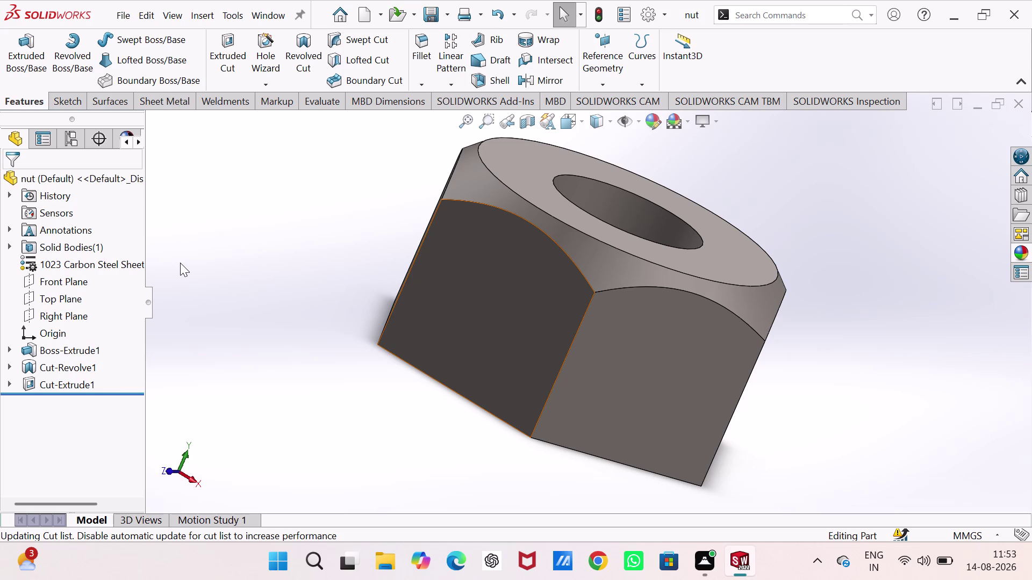
Save the finished hex nut and create a new blank part from the Part template.
key(ctrl+s)
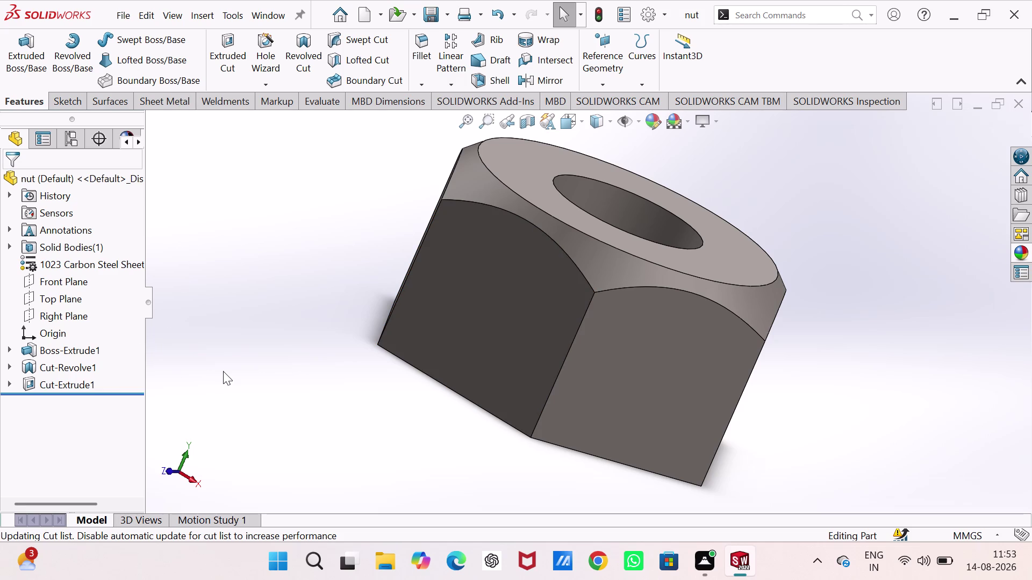
key(ctrl+n)
key(Return)
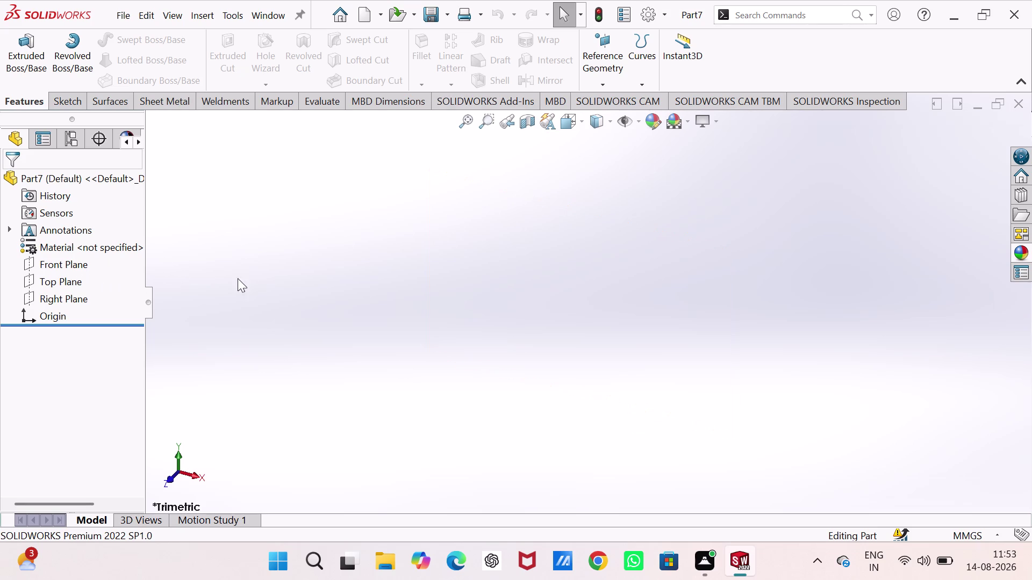
On the Front Plane, sketch two concentric circles centred on the origin.
click(61, 268)
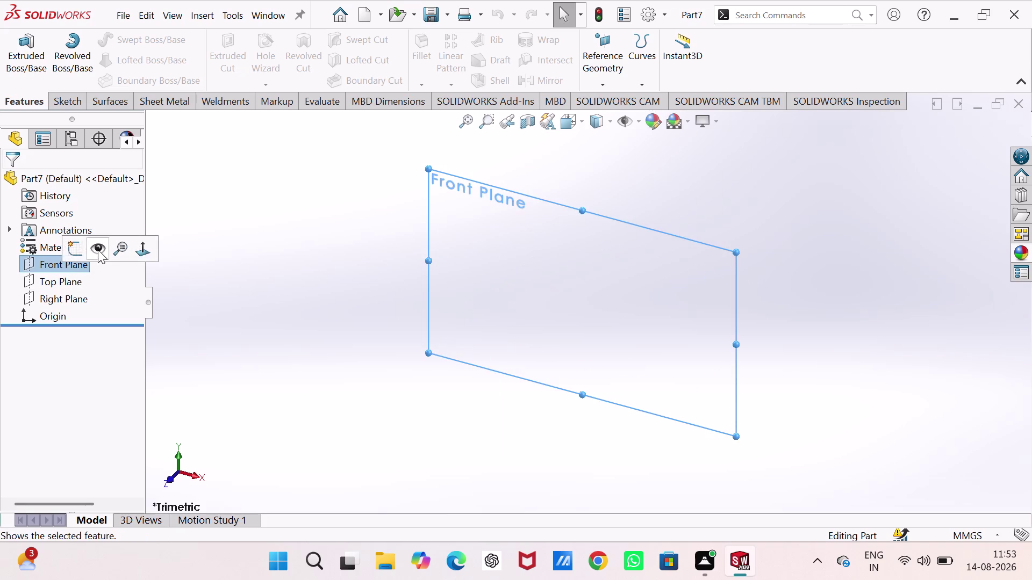
click(76, 248)
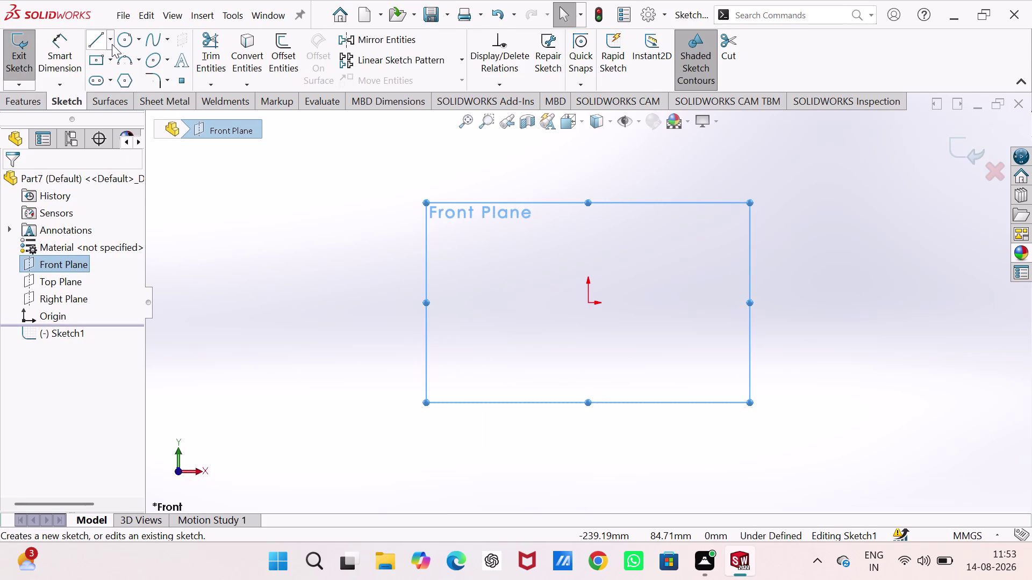
click(122, 45)
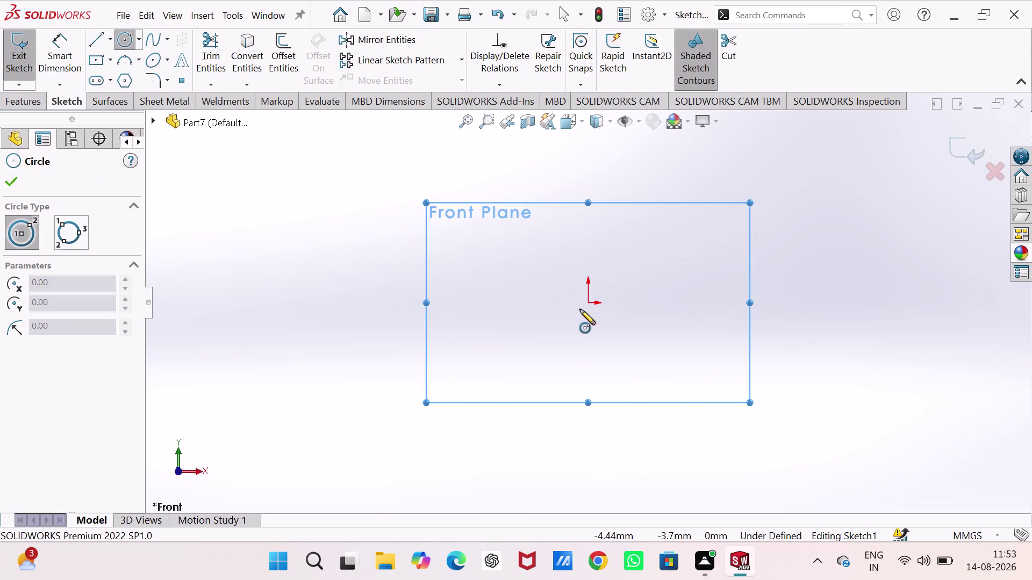
click(589, 301)
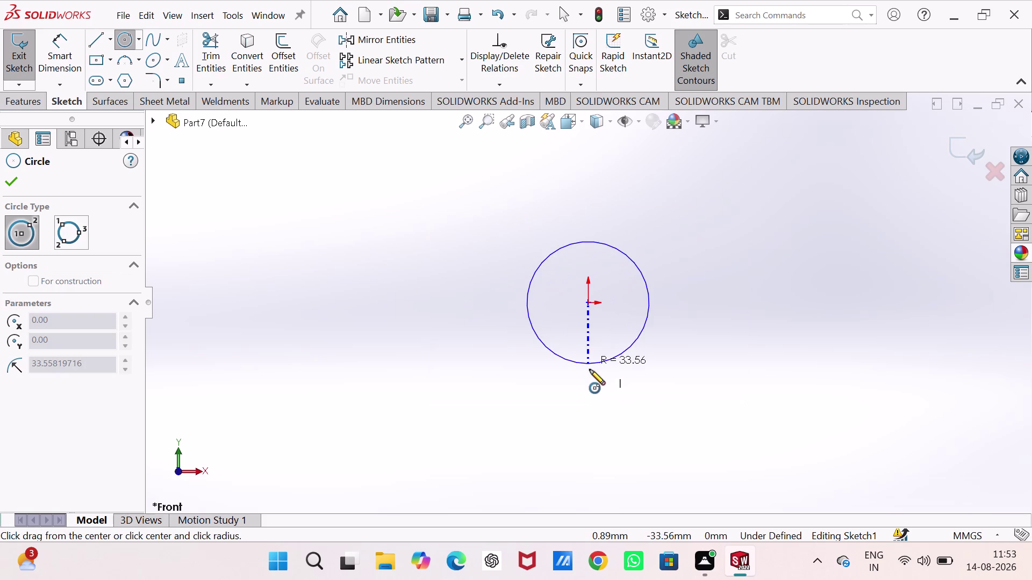
click(589, 369)
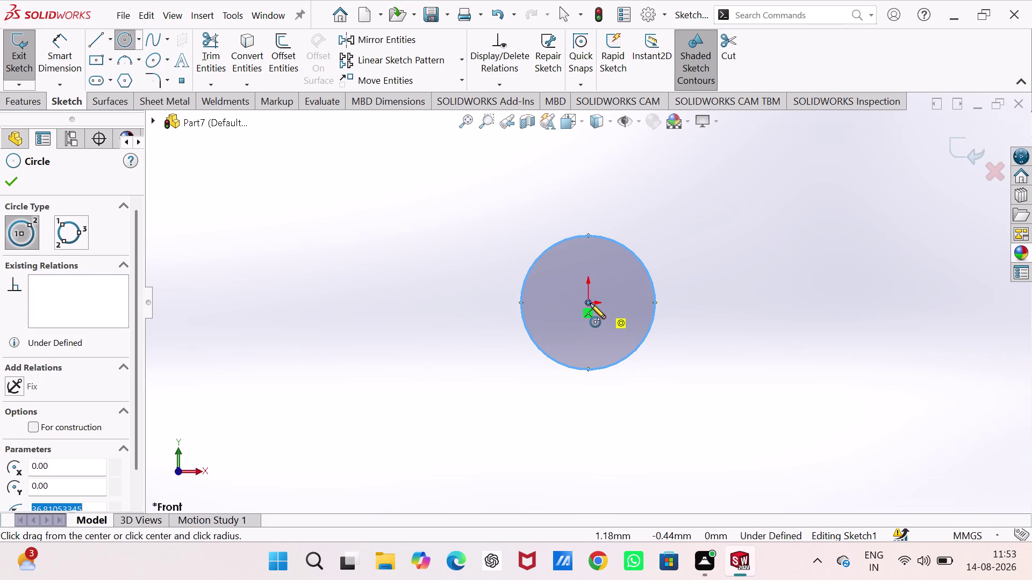
click(589, 303)
click(596, 328)
right_drag(413, 395, 411, 273)
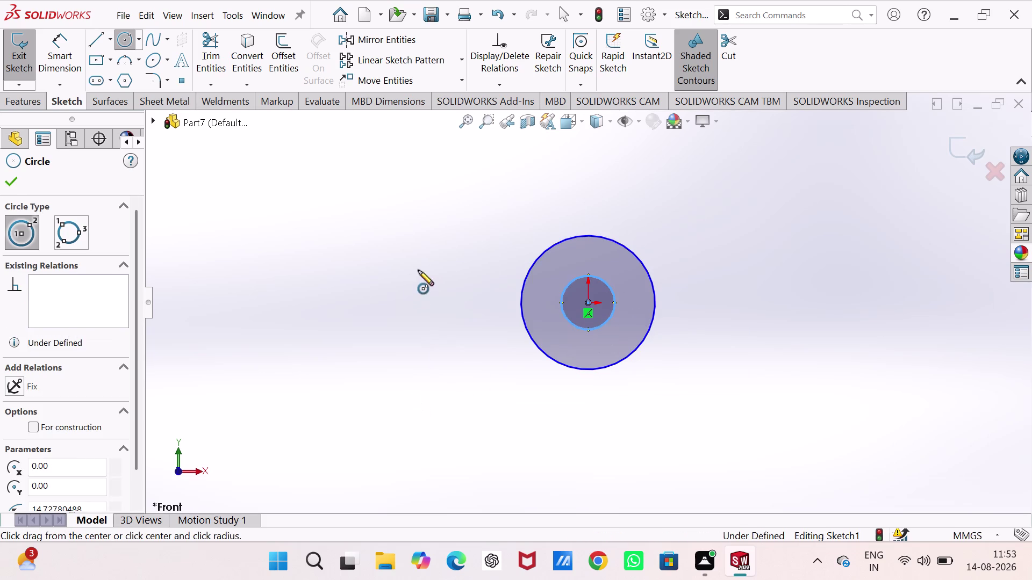
right_drag(411, 273, 415, 271)
Dimension the inner circle to a 6.25 mm diameter.
click(612, 305)
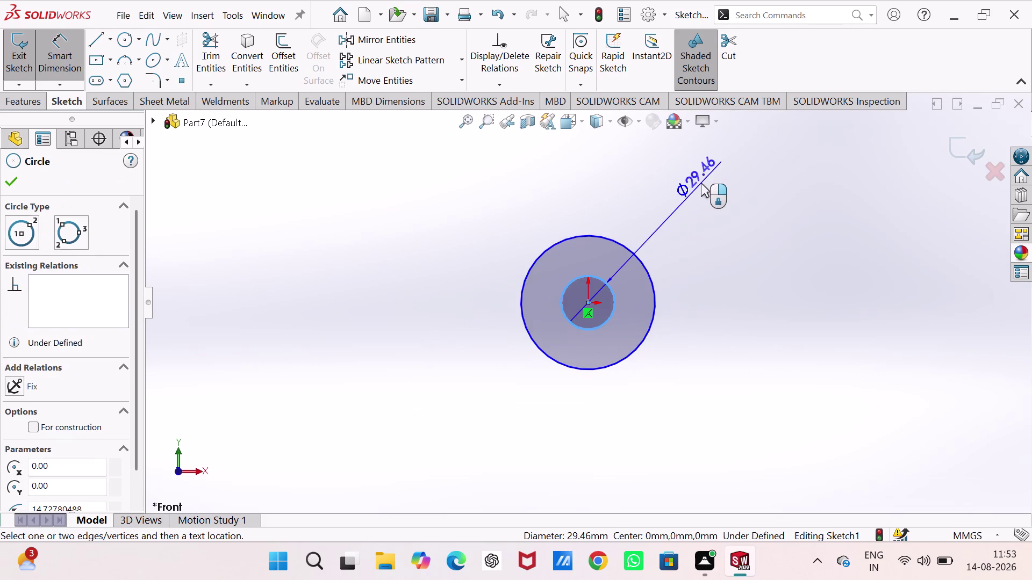
click(701, 184)
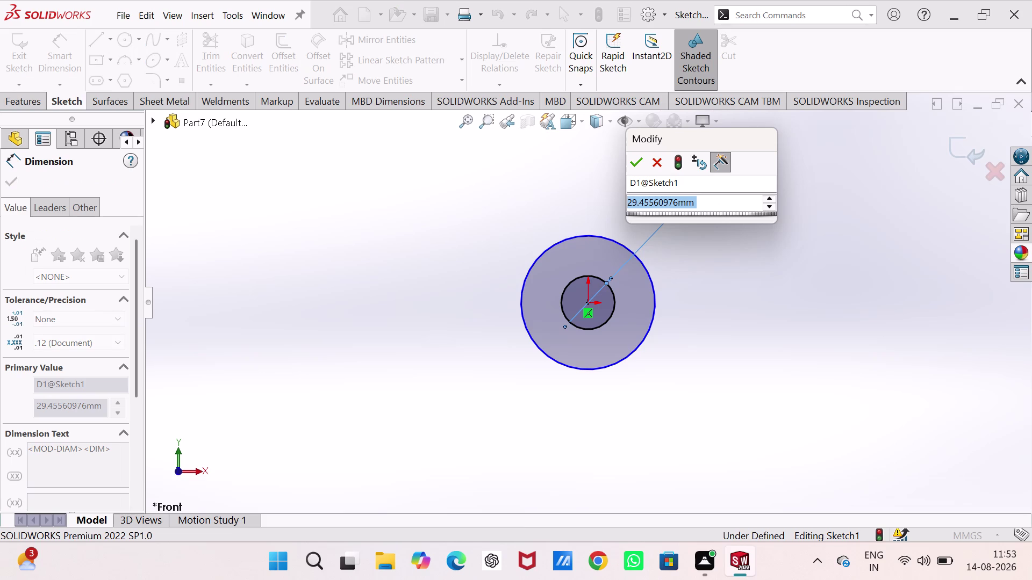
text(6)
text(.2)
key(5)
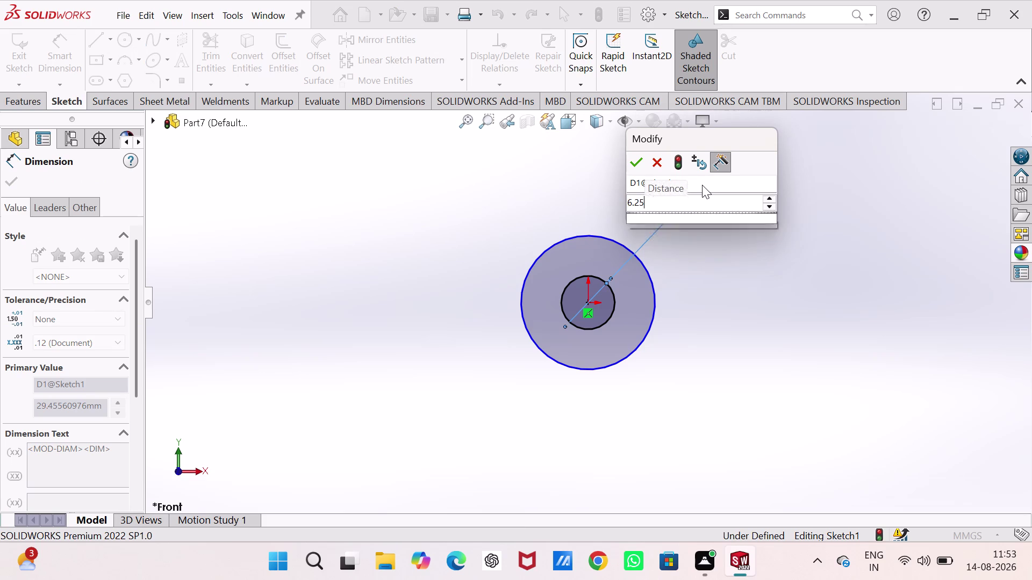
key(Return)
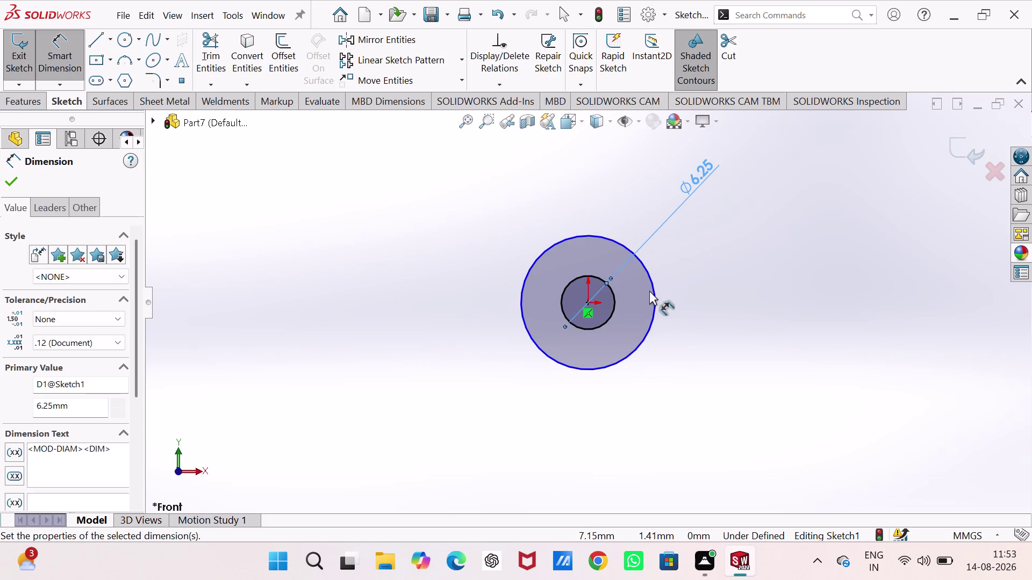
Dimension the outer circle to a 10 mm diameter and exit the sketch.
click(650, 281)
click(719, 228)
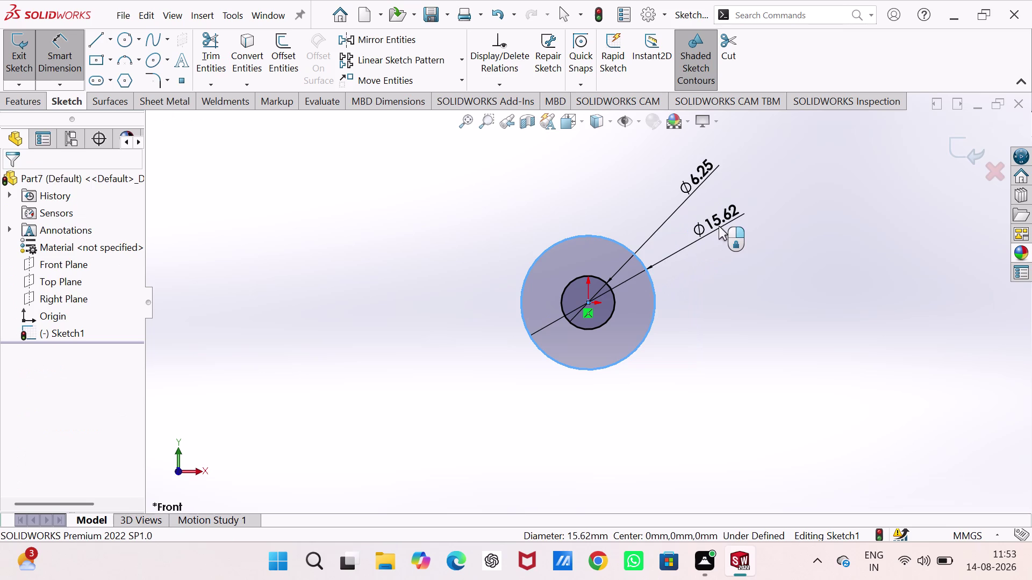
text(10)
key(Return)
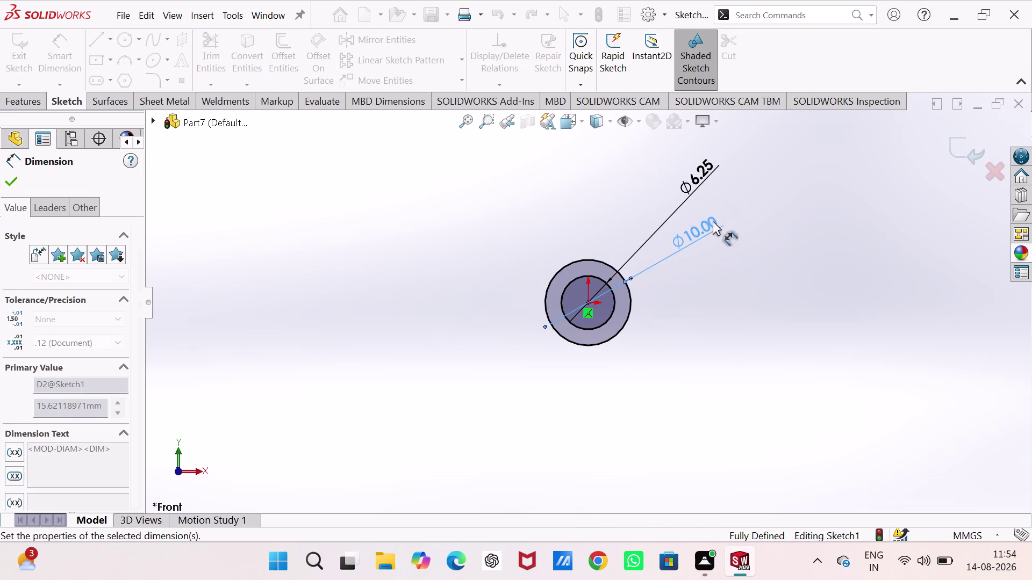
click(8, 179)
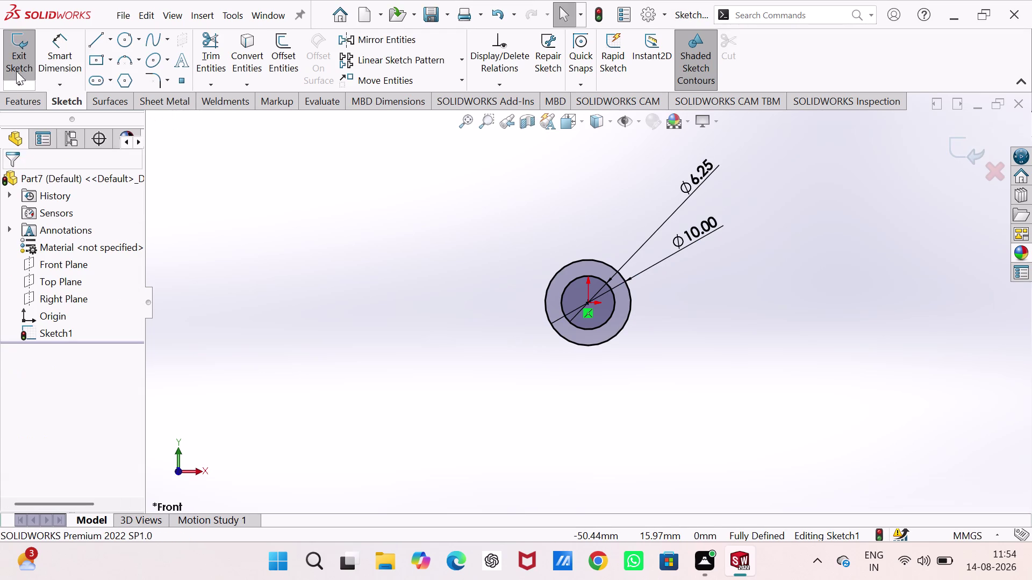
click(16, 95)
click(34, 50)
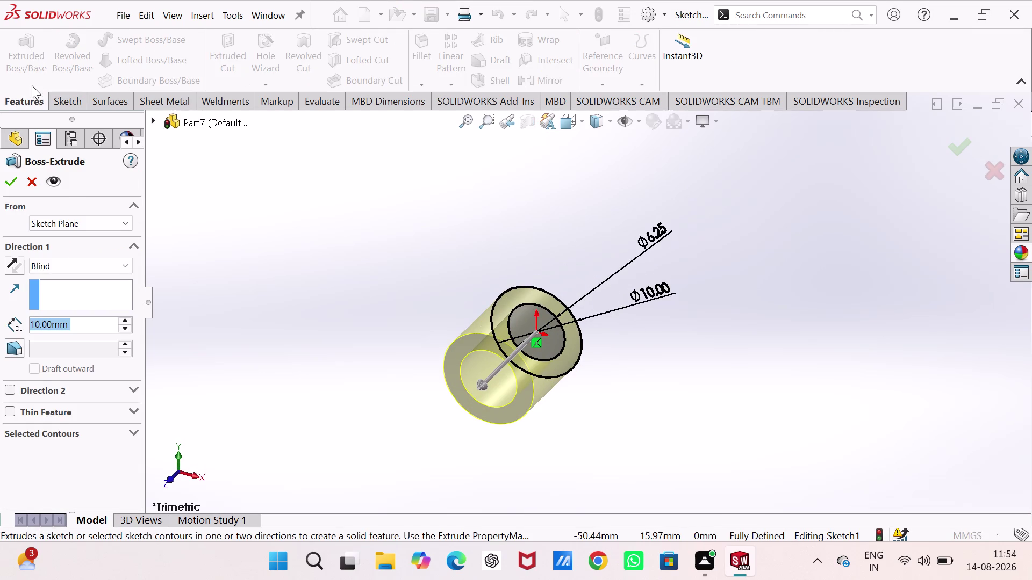
Extrude the concentric-circle sketch to a 5 mm blind depth.
key(5)
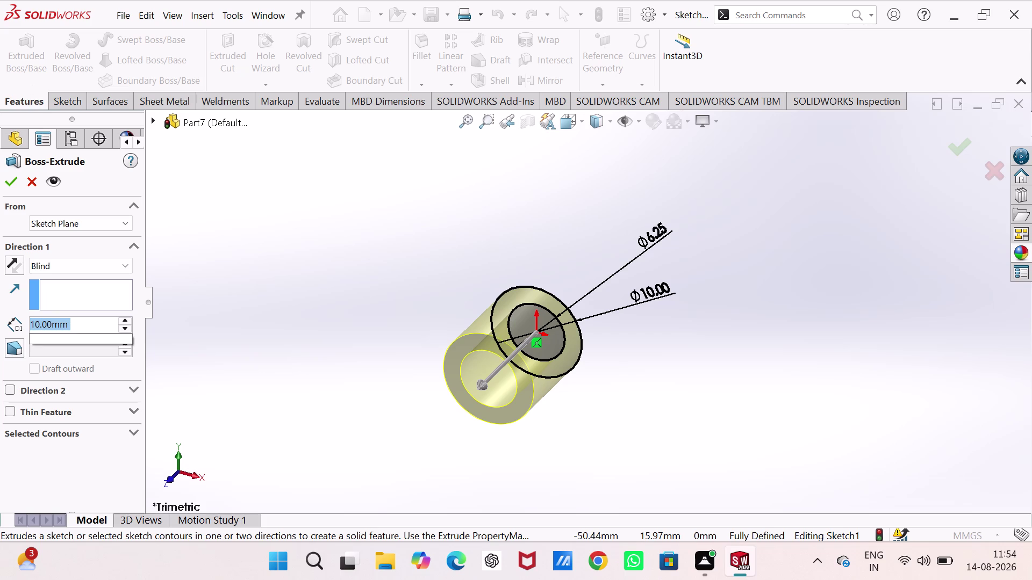
key(Return)
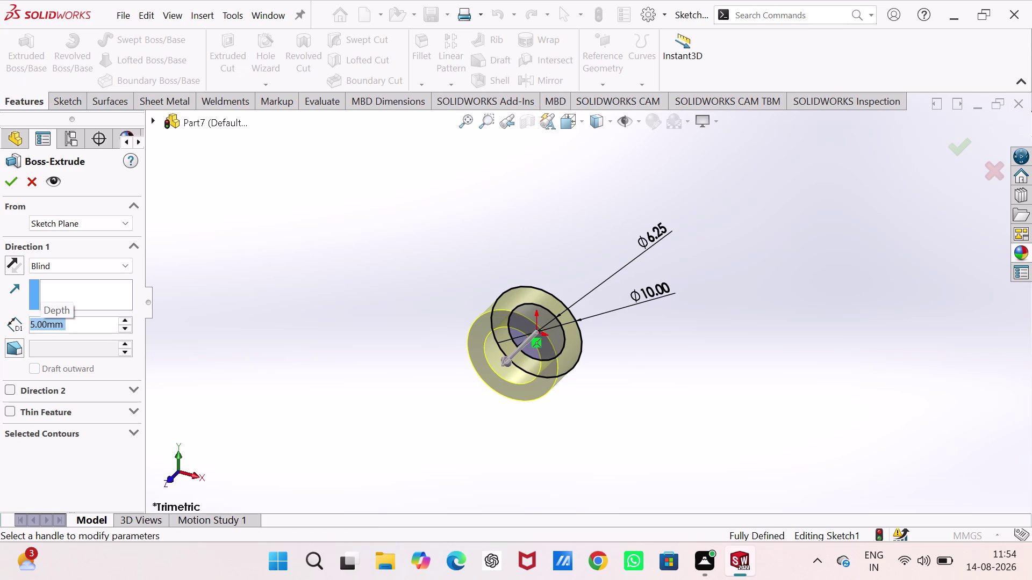
click(12, 177)
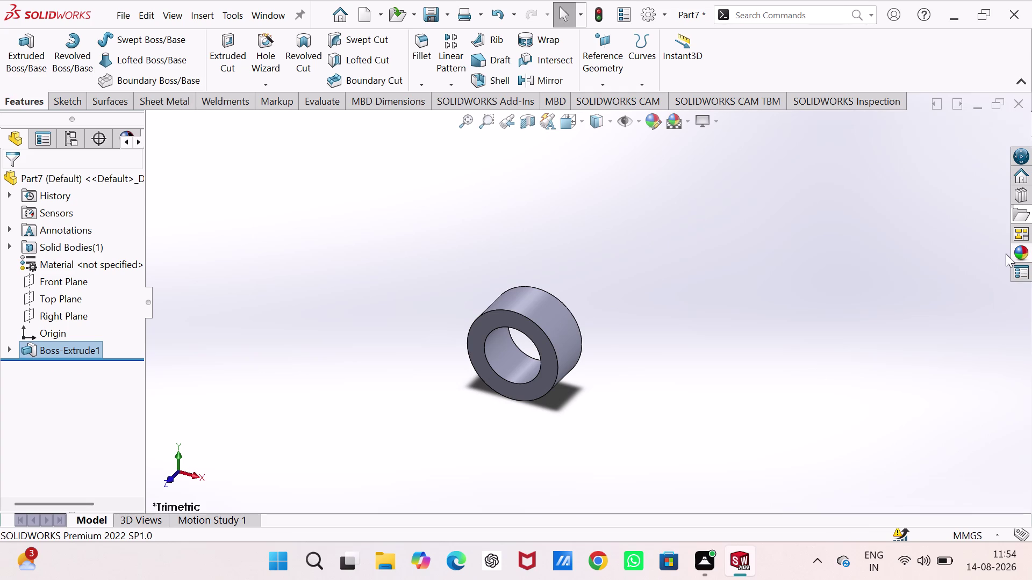
Apply a polished brownish metal appearance to the whole ring and start saving it.
click(1022, 255)
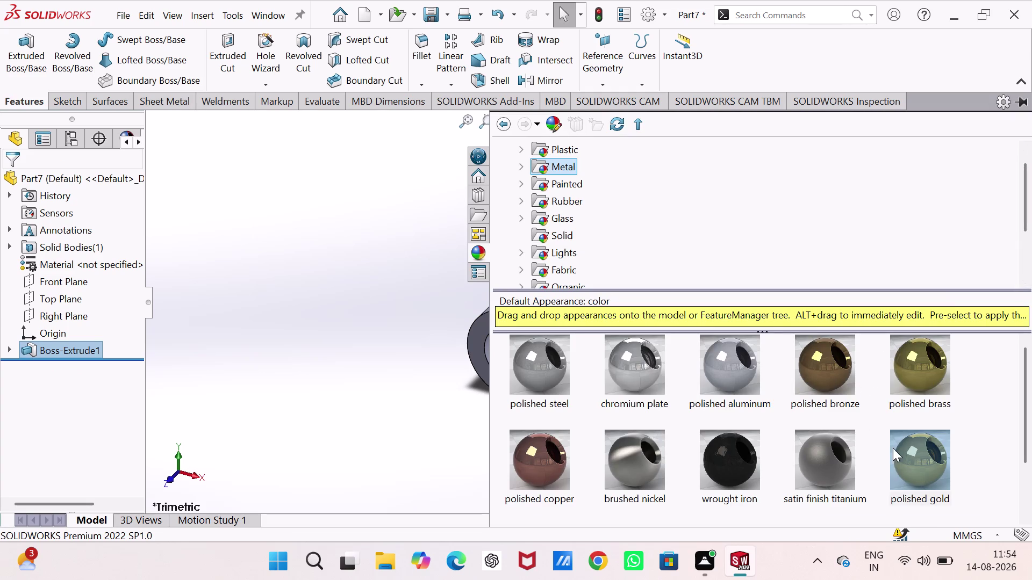
drag(912, 452, 552, 333)
click(583, 328)
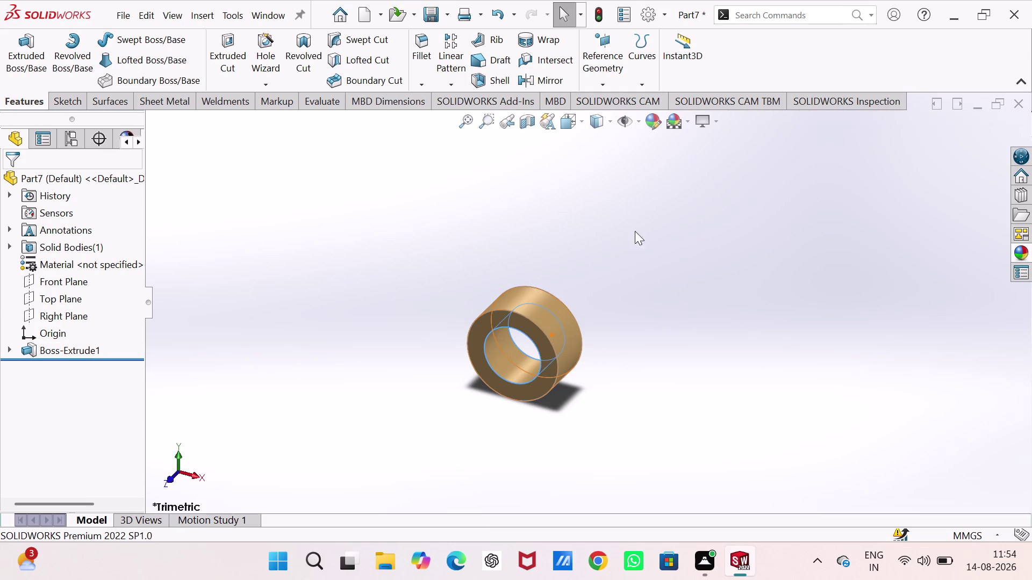
key(ctrl+s)
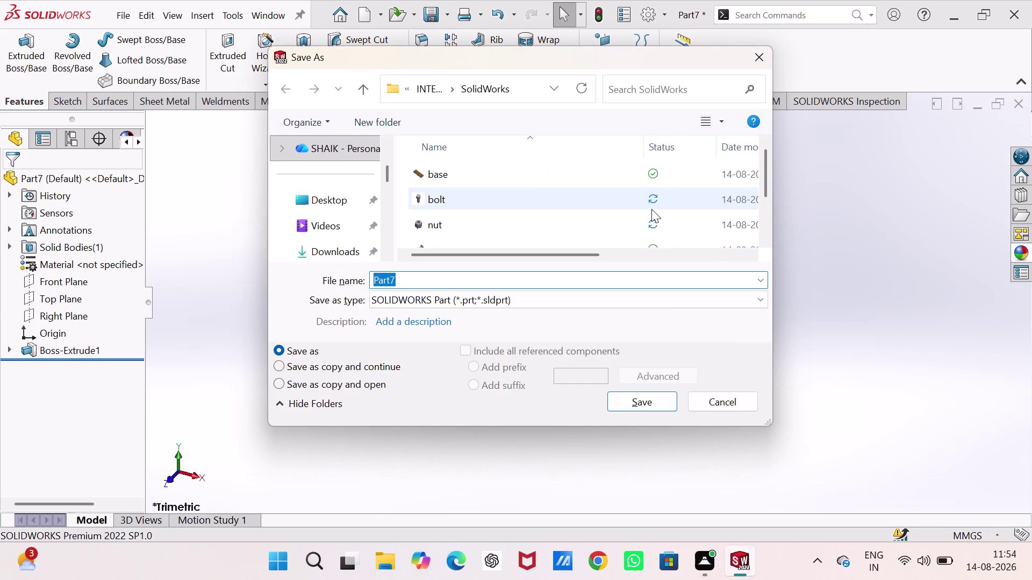
Save the ring part under the file name 'bushing'.
text(b)
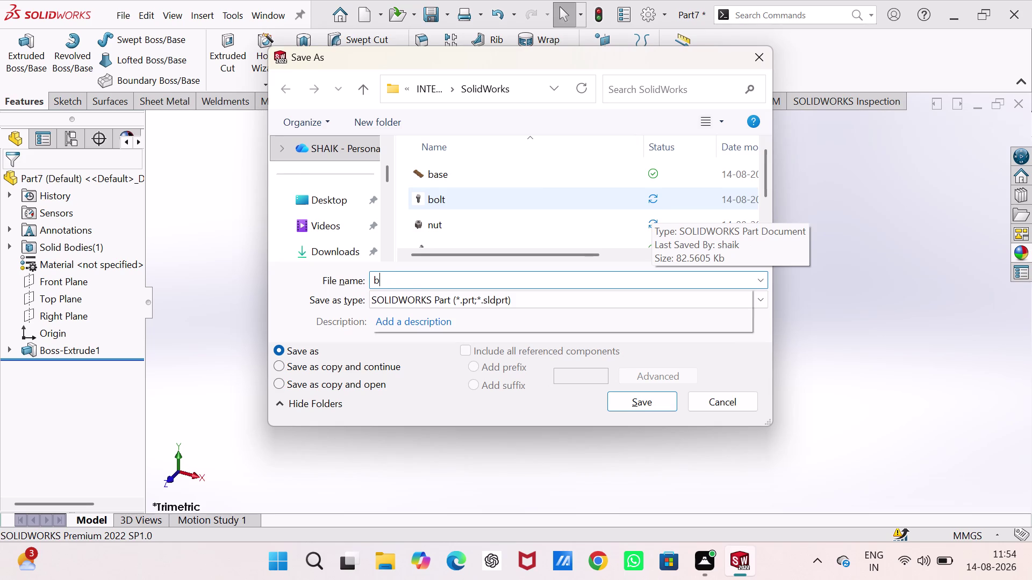
text(ushu)
key(BackSpace)
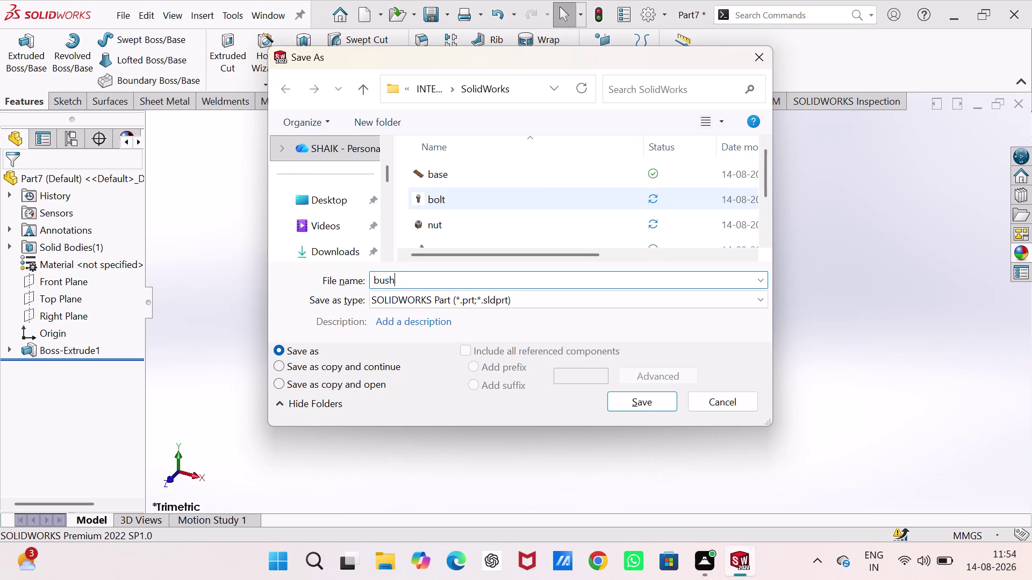
text(in)
key(g)
key(Return)
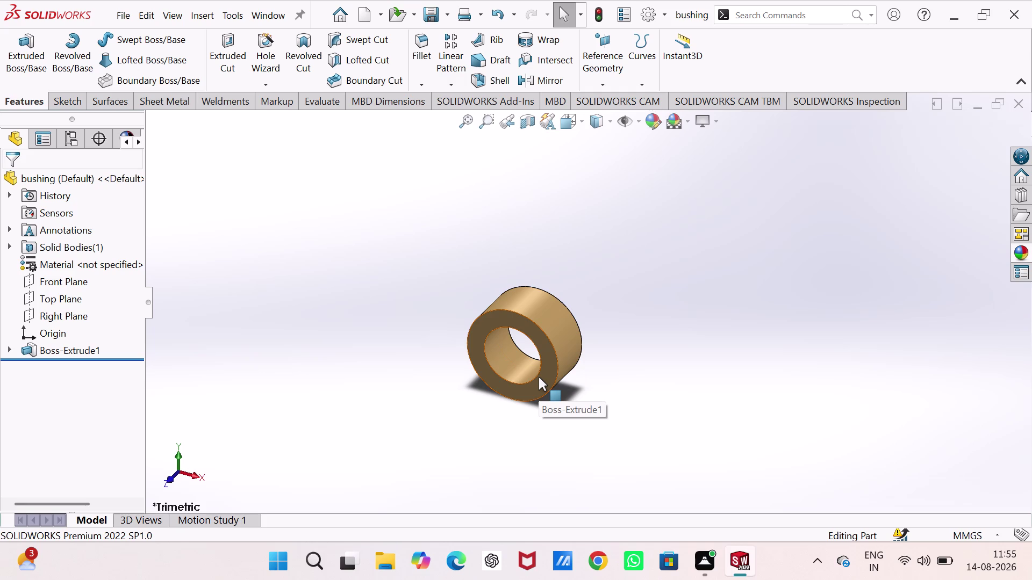
Create another new blank part from the Part template.
key(ctrl+s)
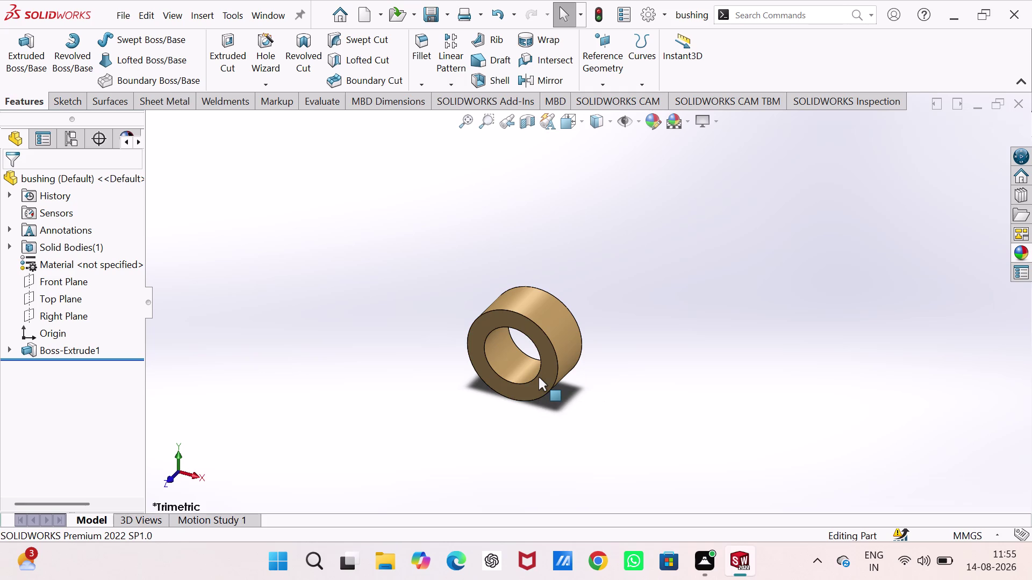
key(ctrl+n)
key(Return)
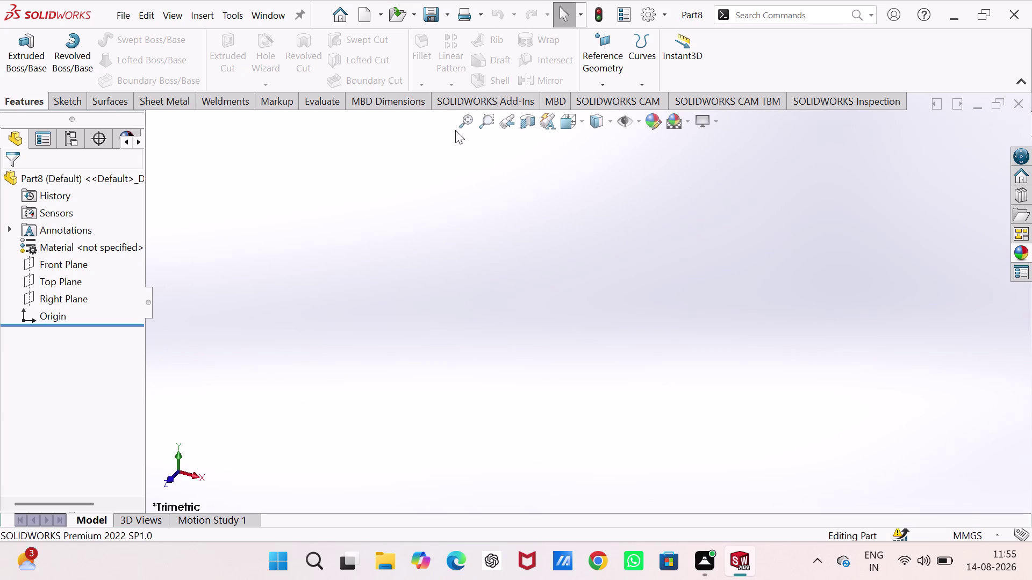
On the Front Plane, sketch two concentric circles at the origin, cancelling an extra circle.
click(75, 261)
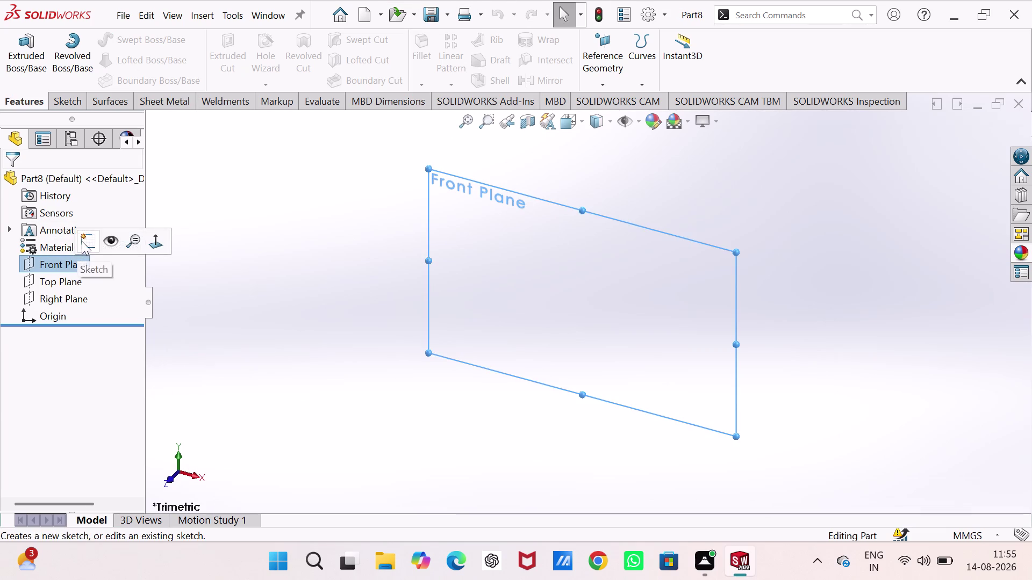
click(82, 242)
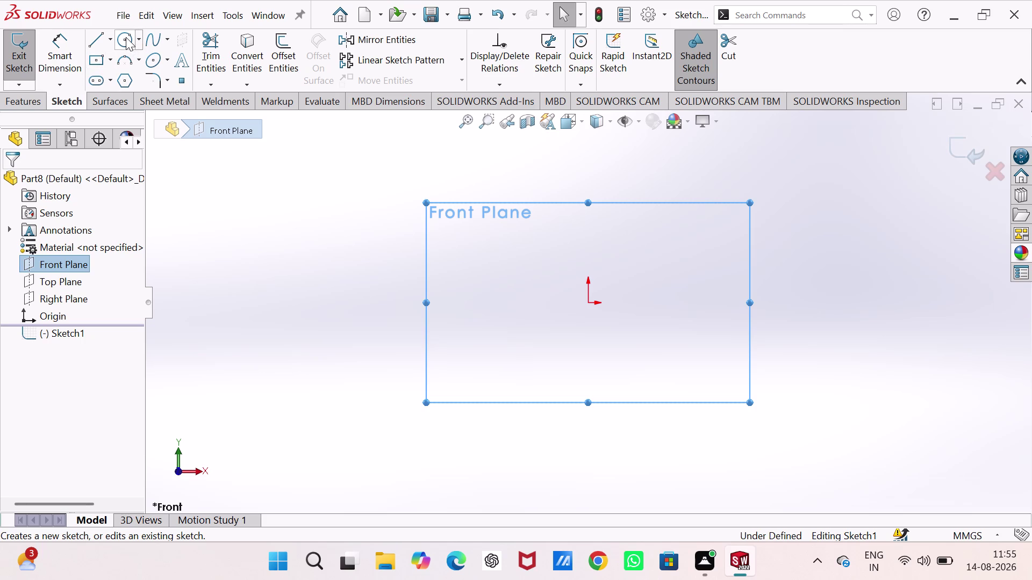
click(125, 37)
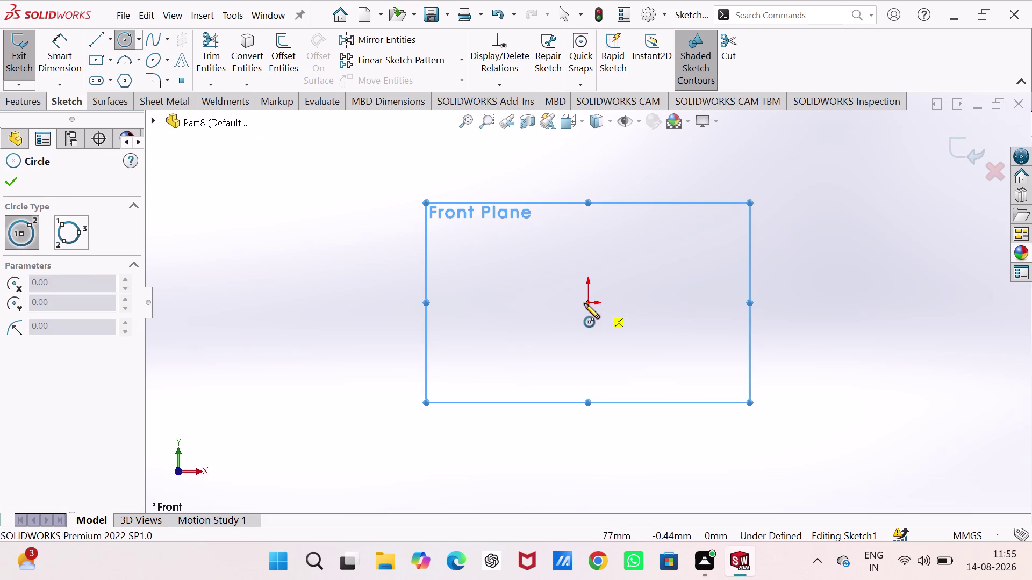
click(590, 304)
click(612, 385)
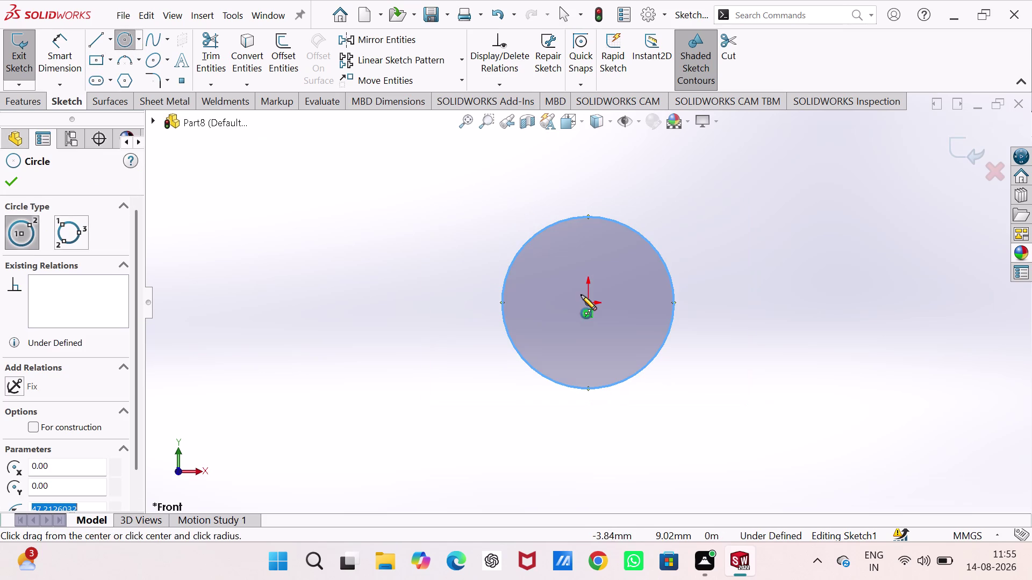
click(589, 301)
click(616, 341)
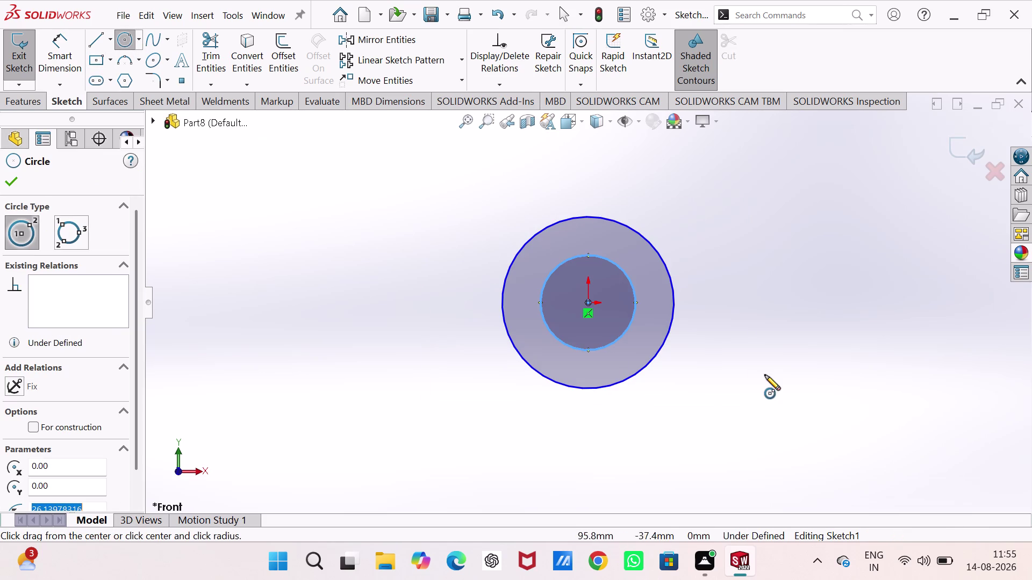
right_drag(766, 378, 765, 114)
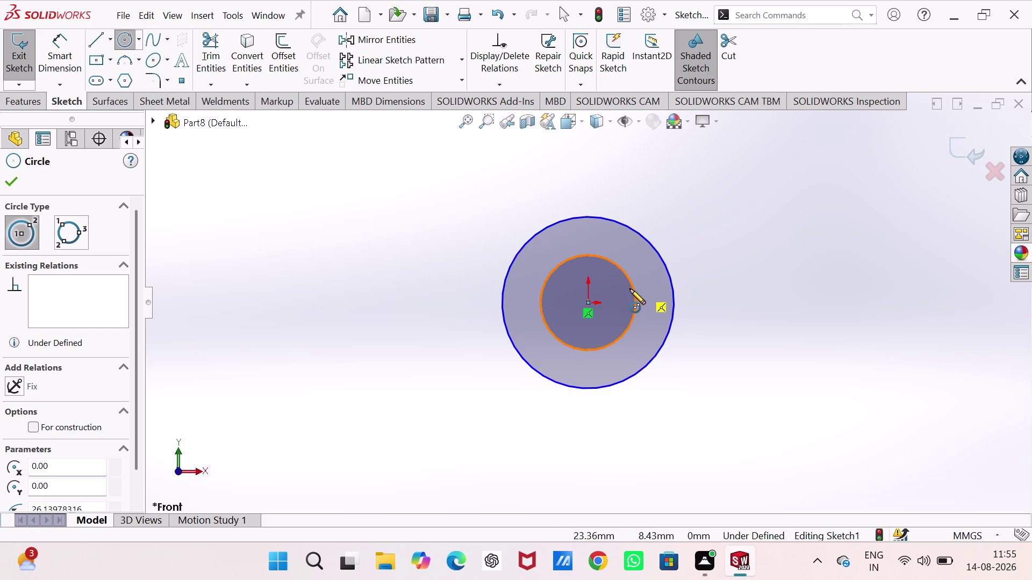
click(632, 287)
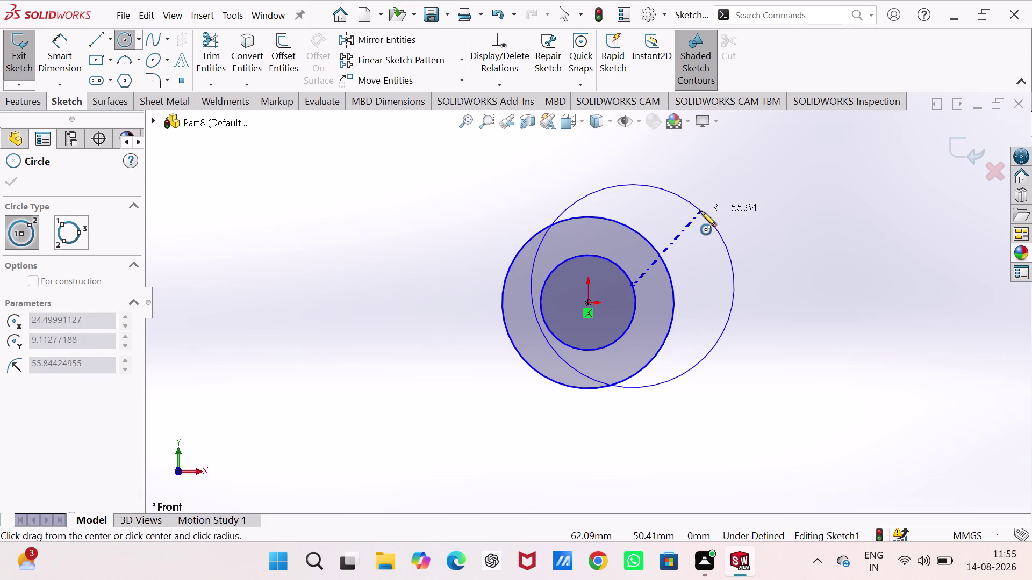
key(Escape)
Dimension the inner circle to a 6.25 mm diameter.
right_drag(702, 220, 699, 161)
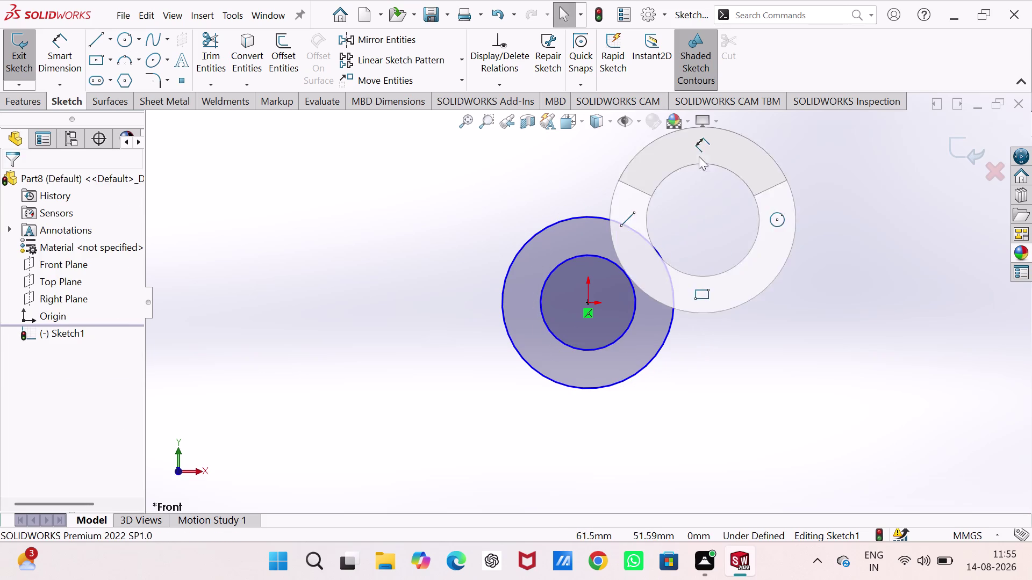
right_drag(699, 161, 698, 156)
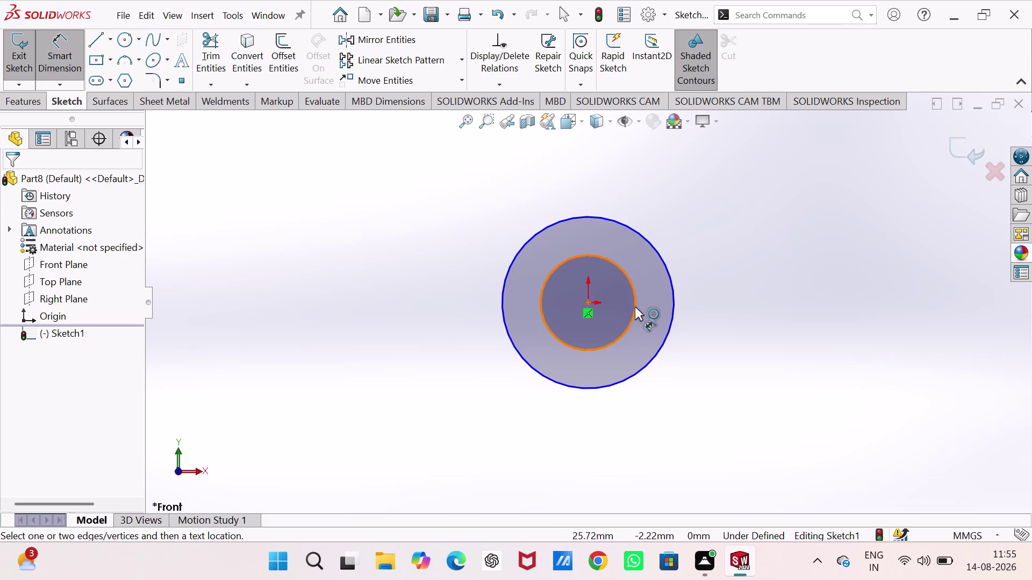
click(635, 307)
click(712, 219)
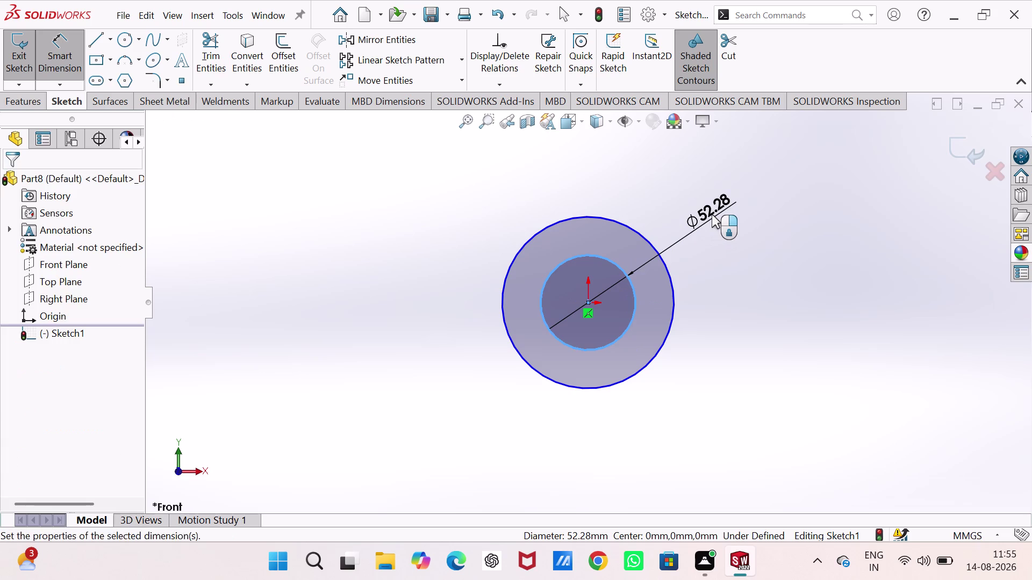
text(6.25)
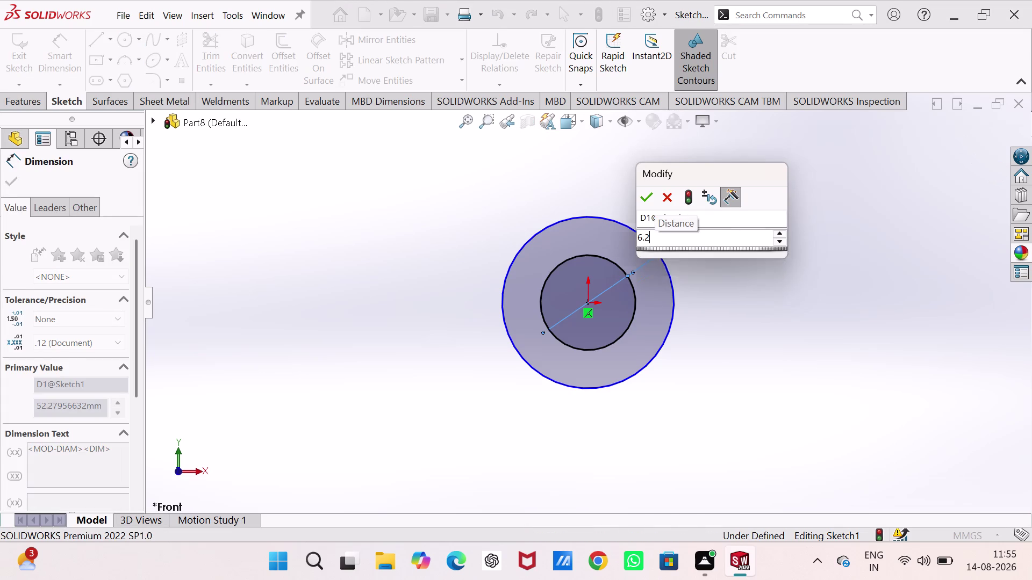
key(Return)
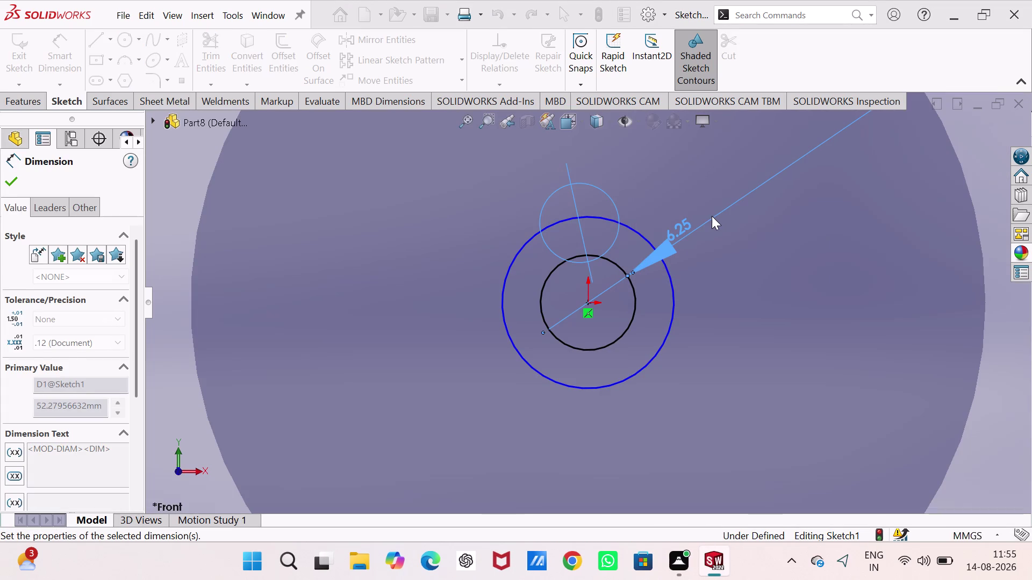
Dimension the outer circle to a 12 mm diameter and exit the sketch.
click(676, 293)
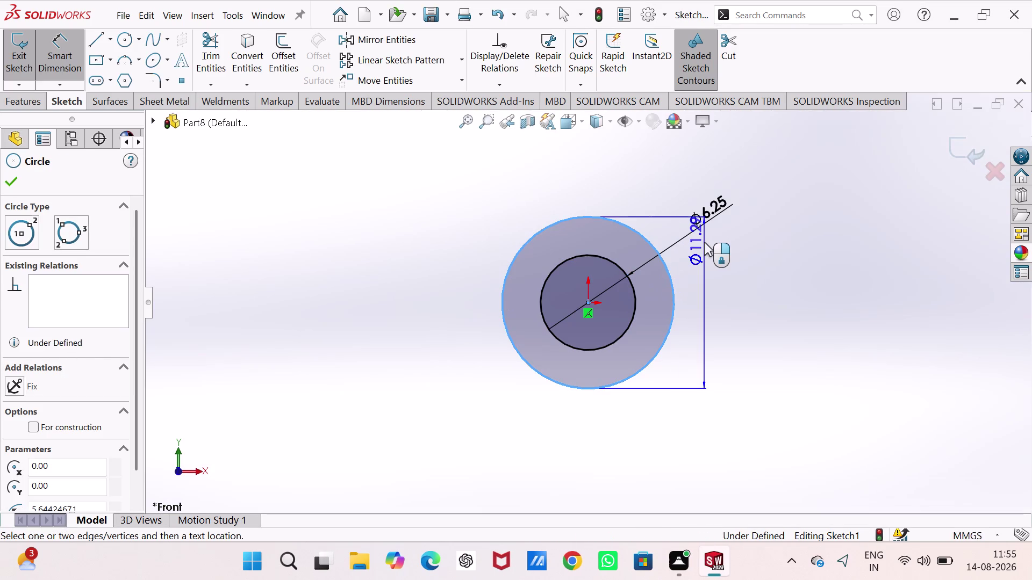
click(708, 252)
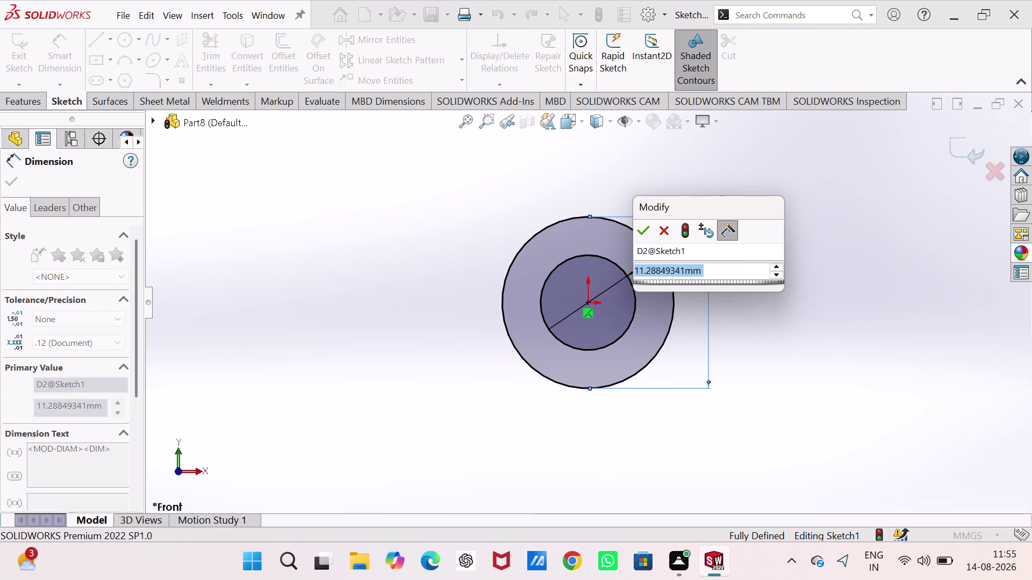
text(12)
key(Return)
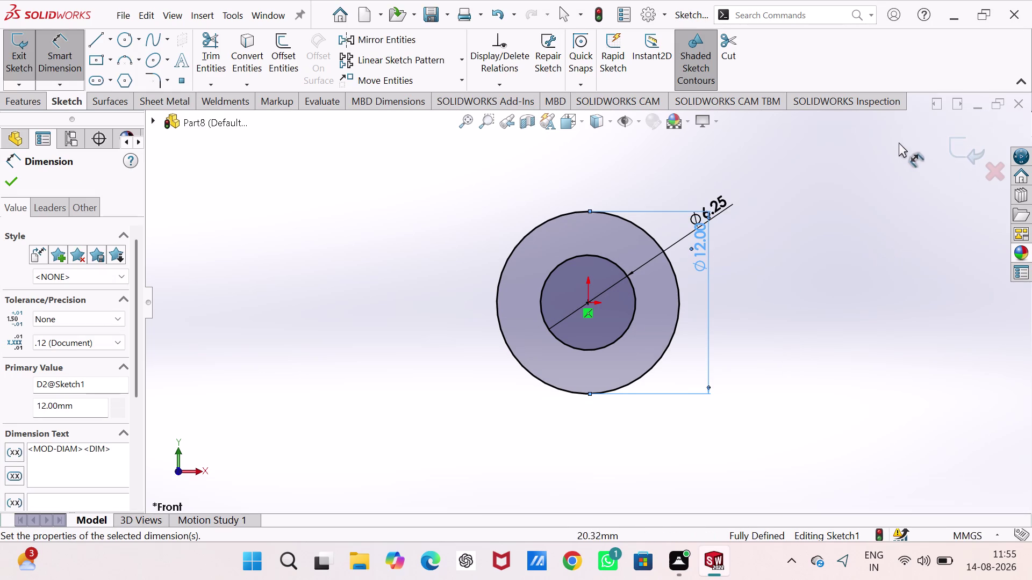
click(951, 160)
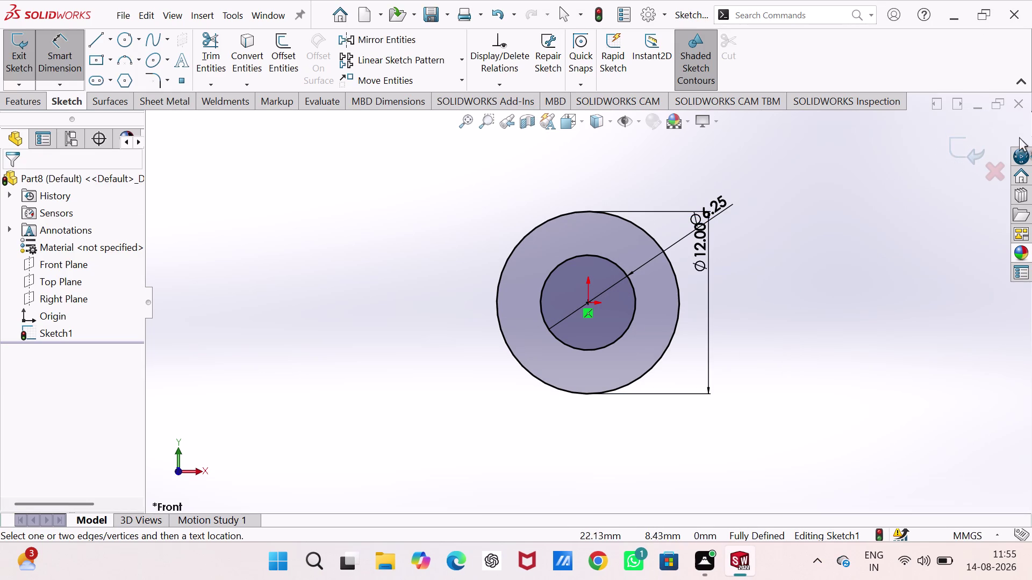
click(25, 102)
click(24, 58)
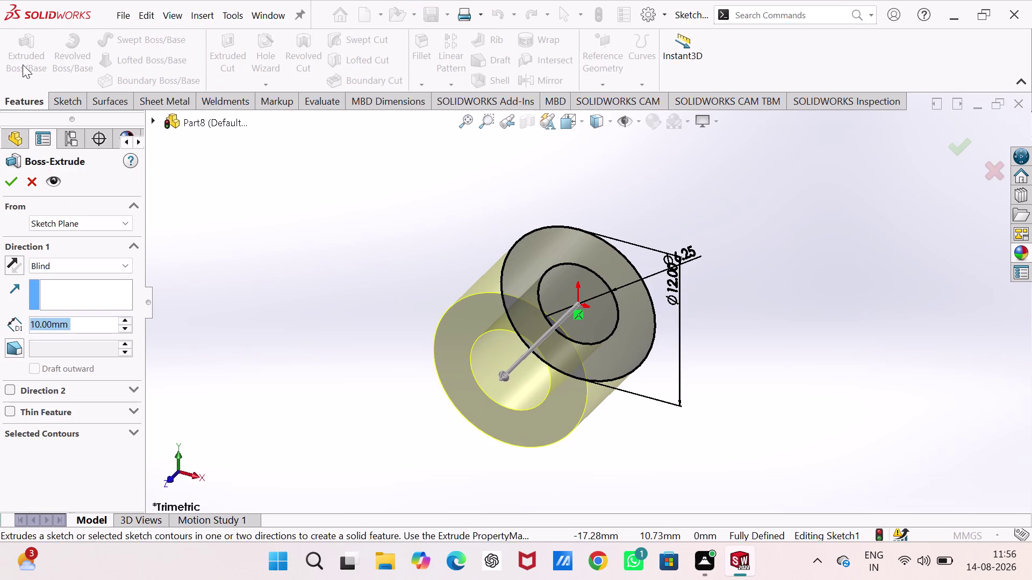
Extrude the 6.25/12 mm sketch 1 mm deep into a thin washer.
key(1)
key(Return)
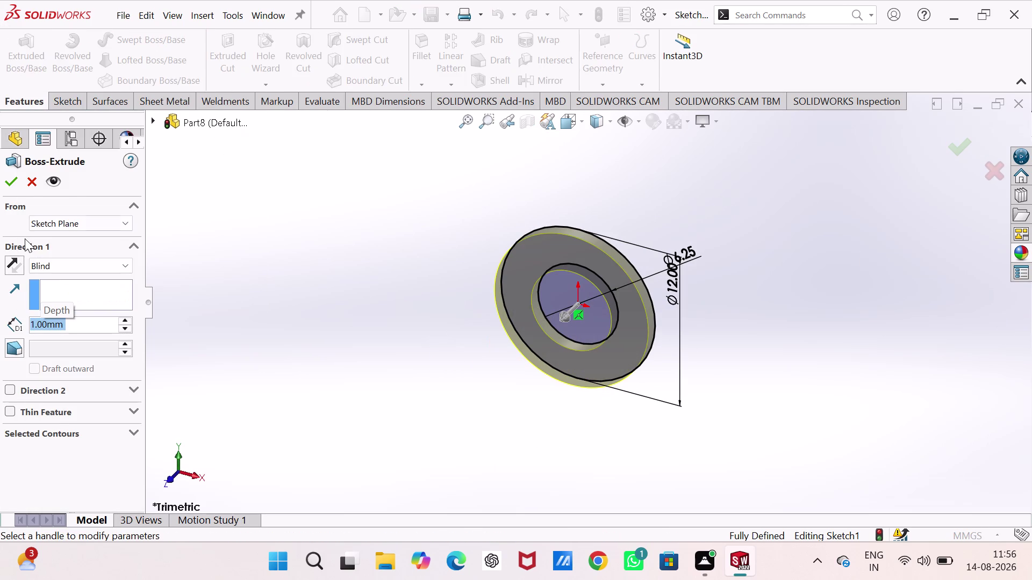
click(11, 186)
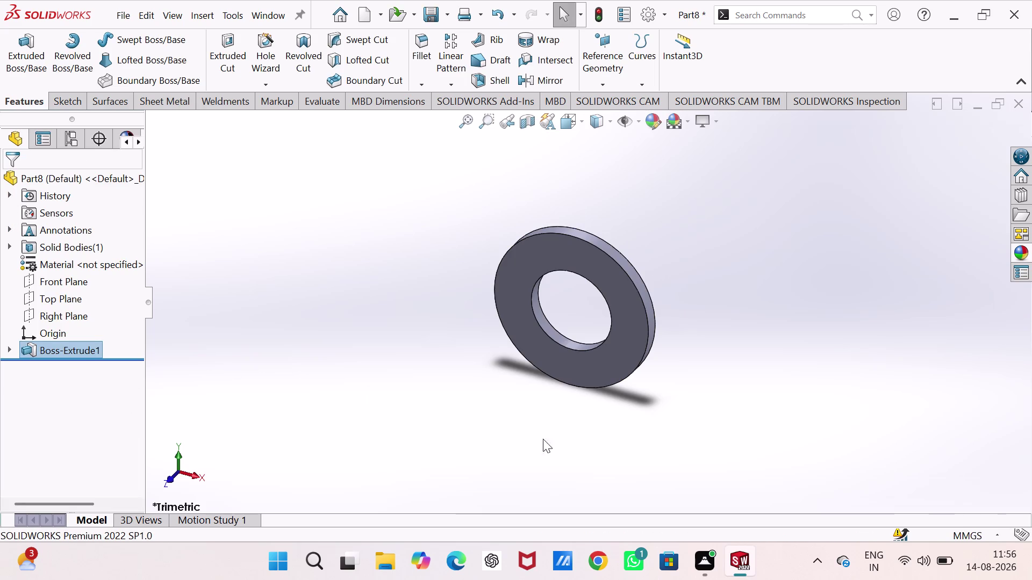
click(1019, 255)
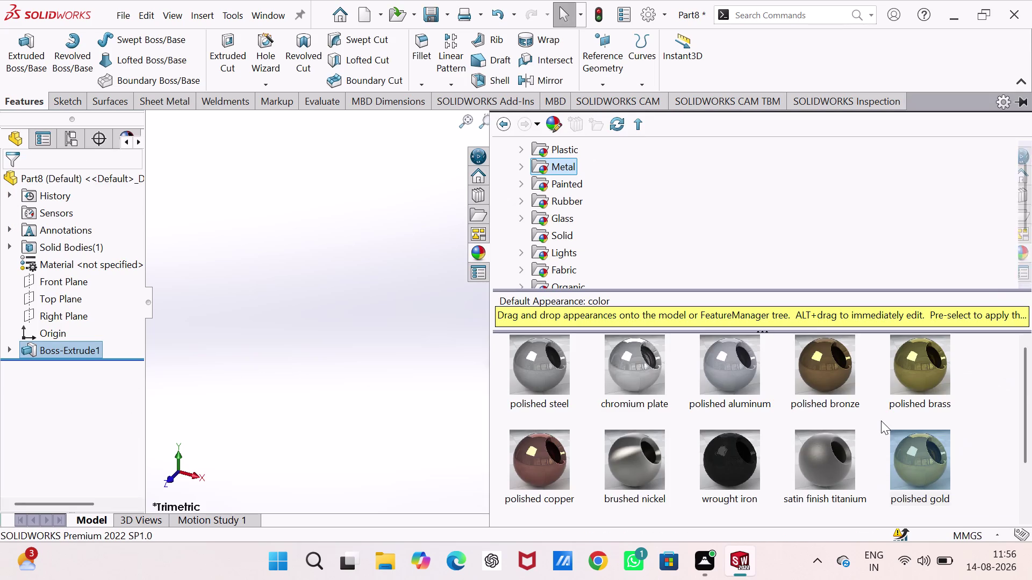
Apply a dark metal appearance to the whole washer extrusion.
scroll(down, 3)
drag(822, 470, 636, 456)
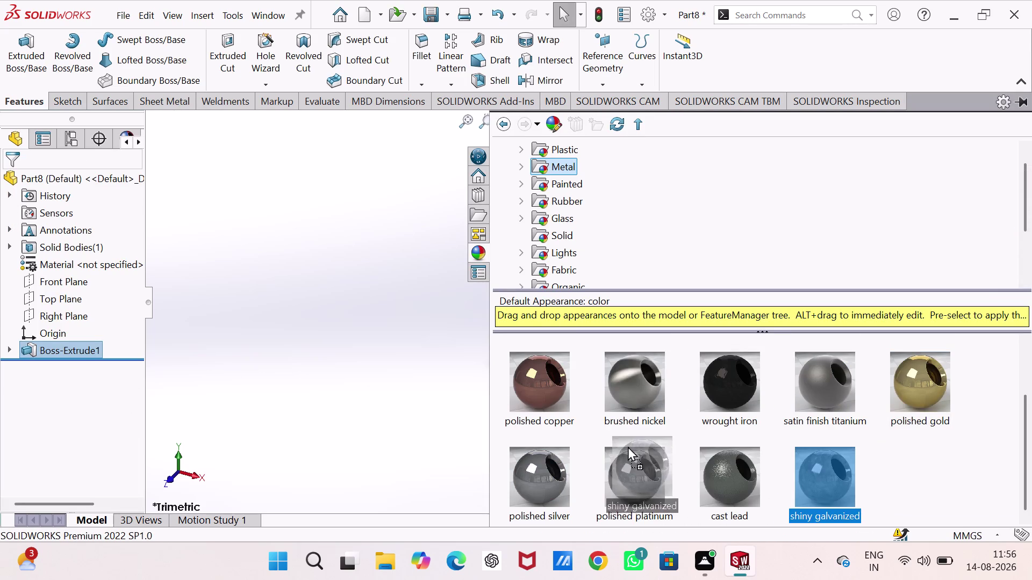
drag(635, 456, 572, 257)
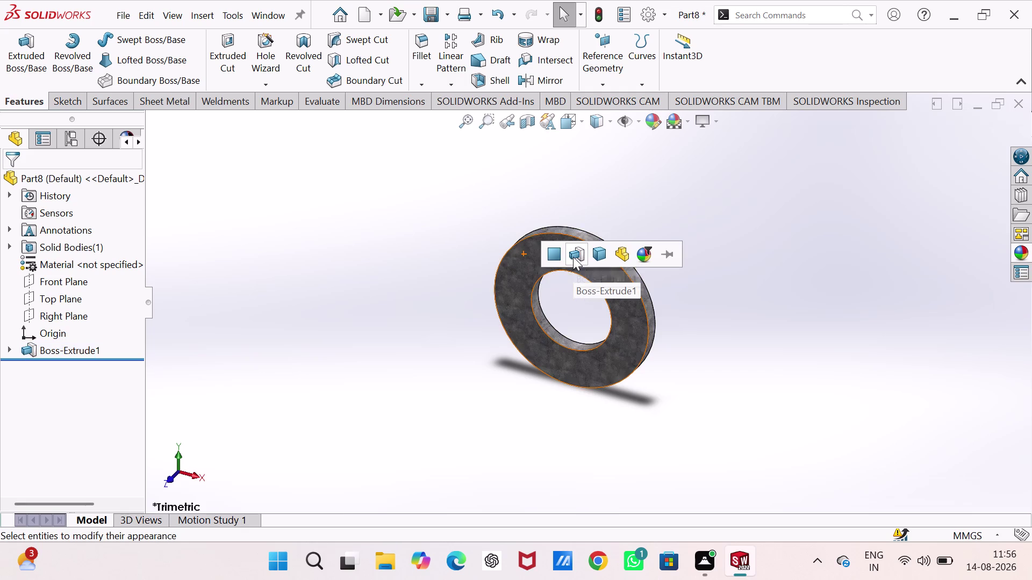
click(595, 254)
click(731, 317)
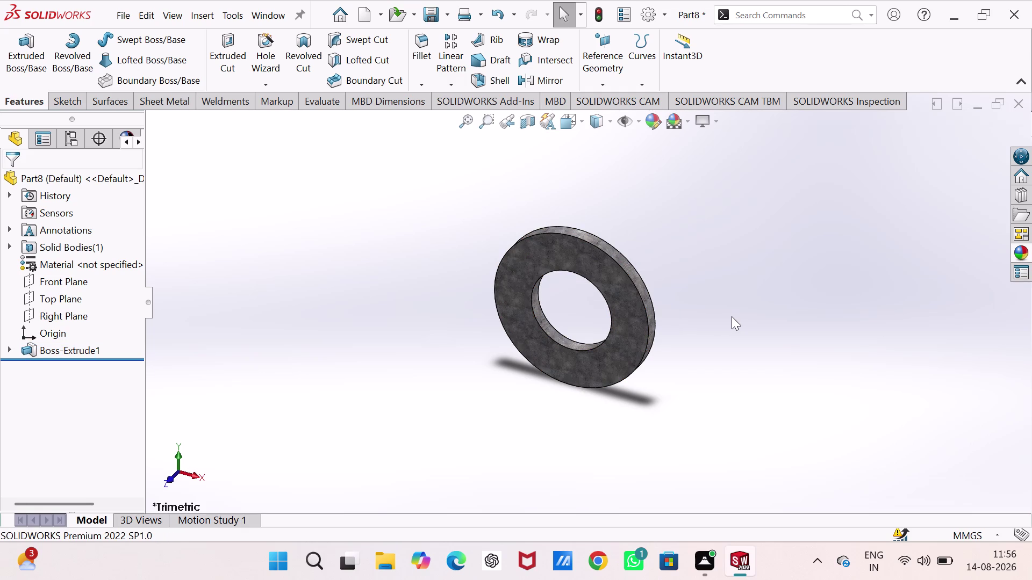
Save the part as 'washer' and bring up the new-document chooser.
key(ctrl+s)
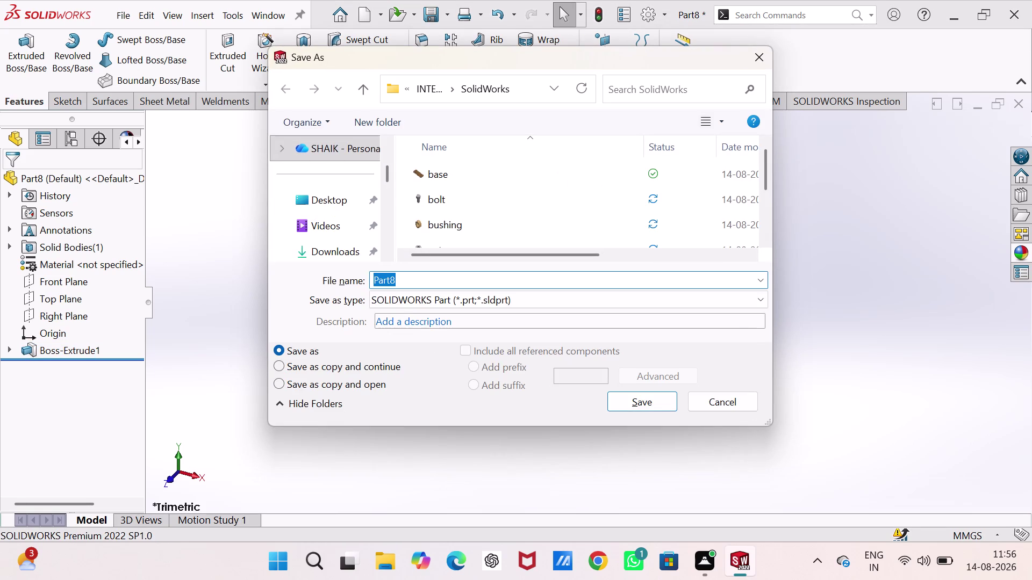
text(washer)
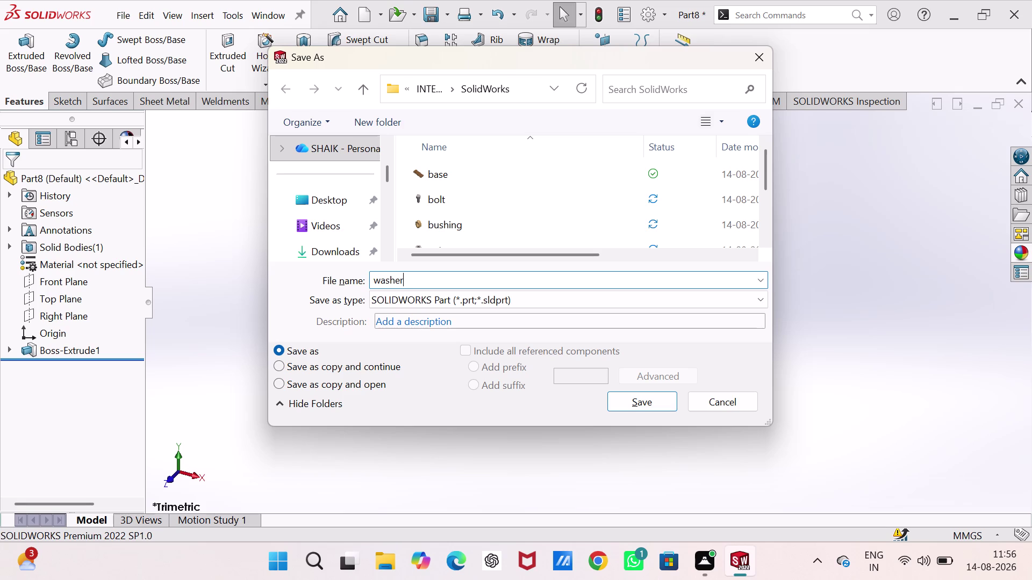
key(Return)
key(ctrl+n)
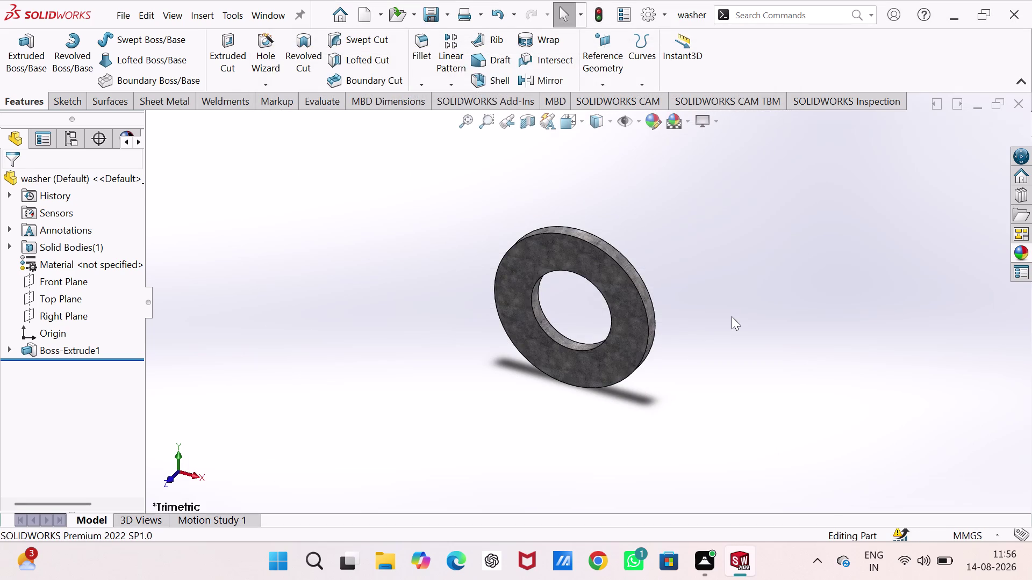
click(534, 330)
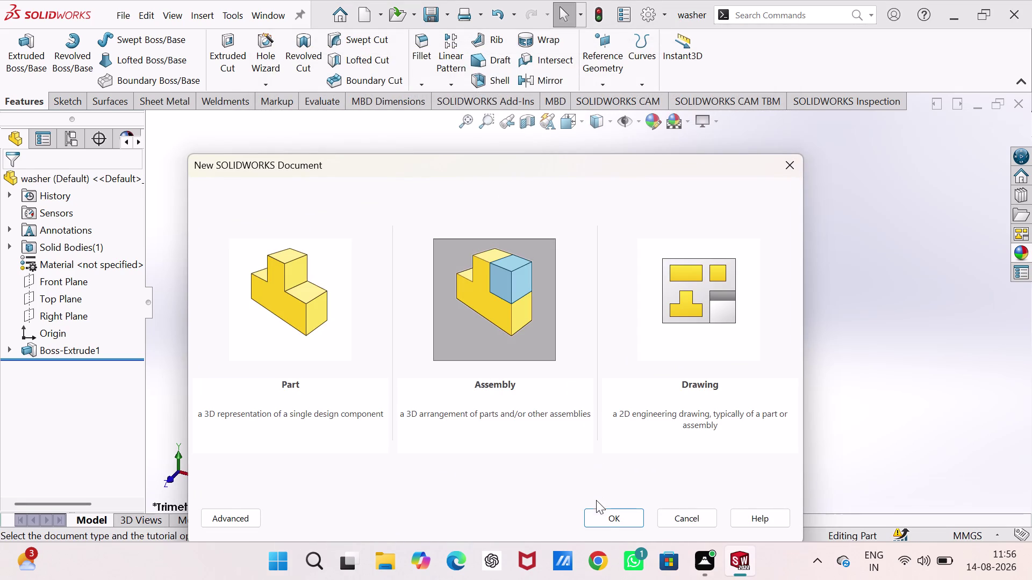
Create a new assembly and insert the 'base' part at the origin as its fixed component.
click(604, 519)
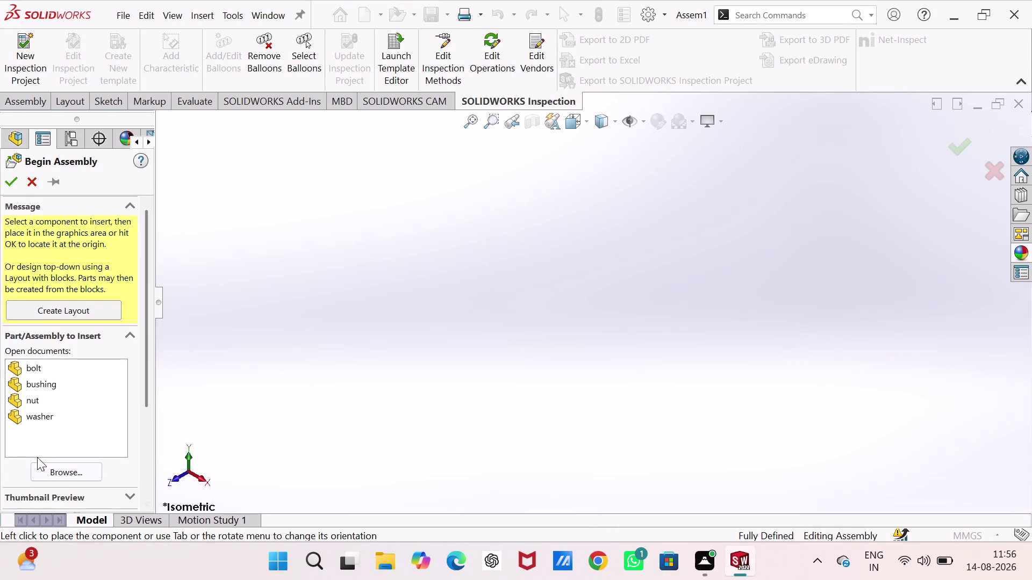
click(62, 469)
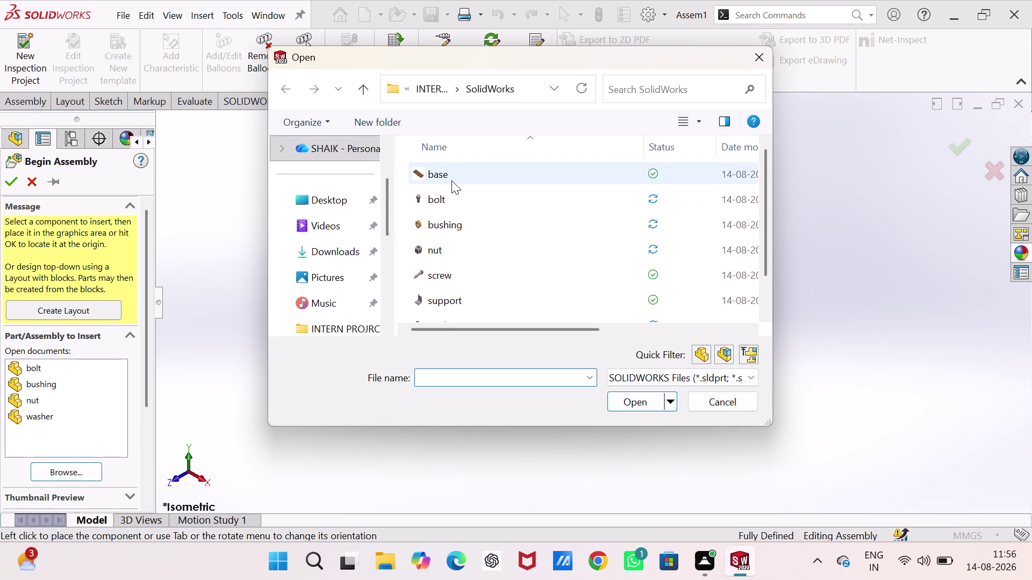
click(453, 181)
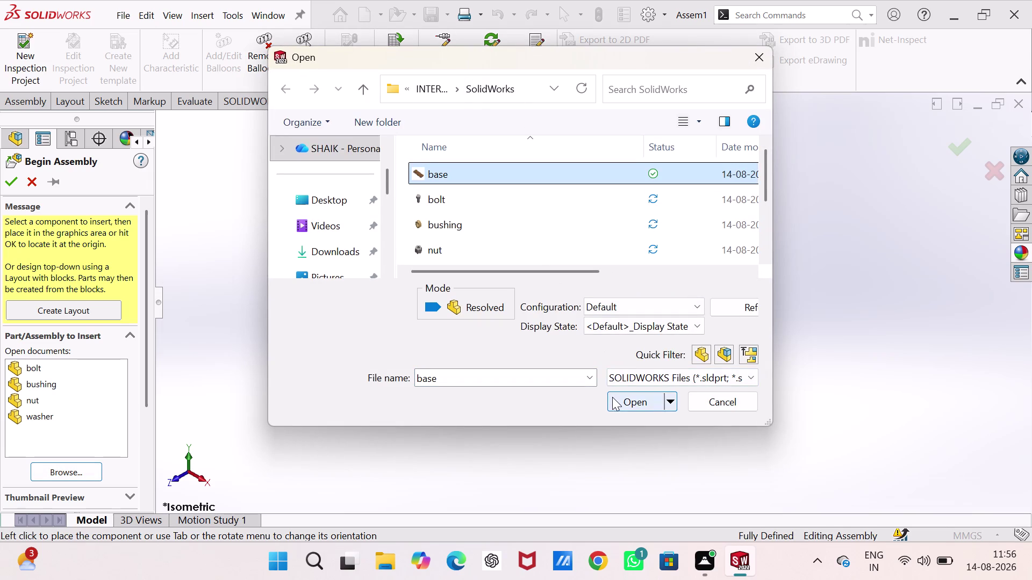
click(612, 398)
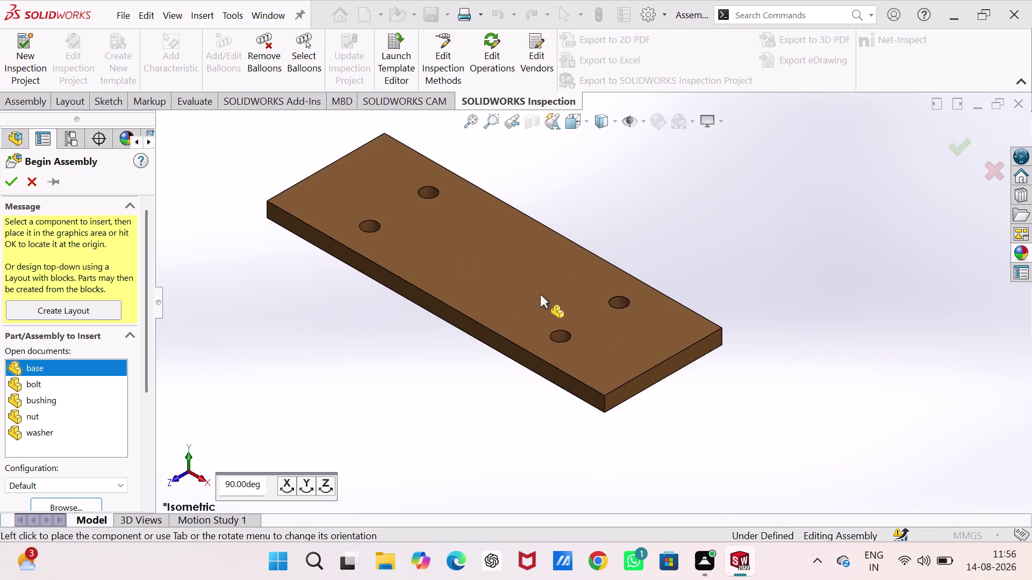
click(565, 308)
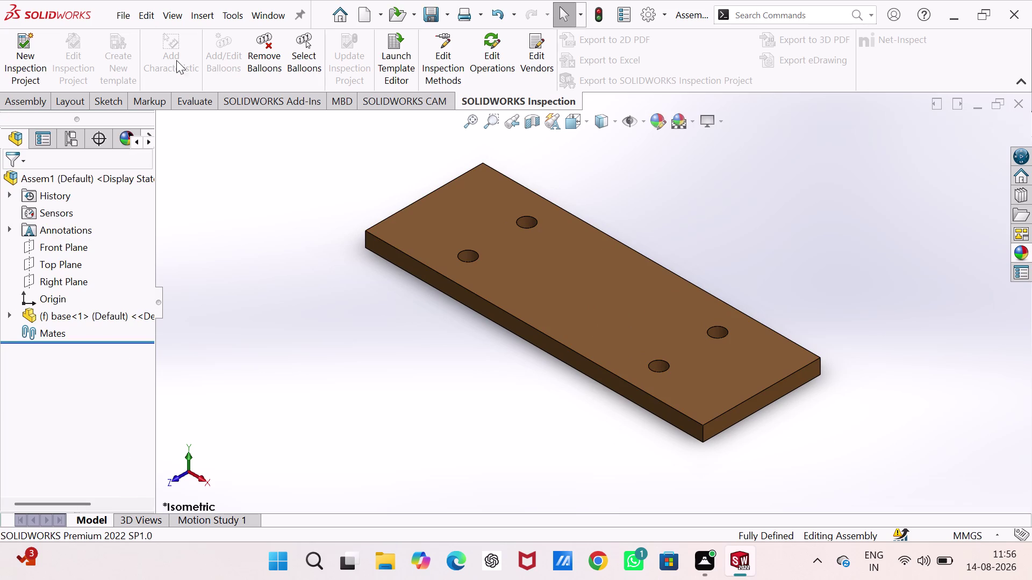
click(40, 101)
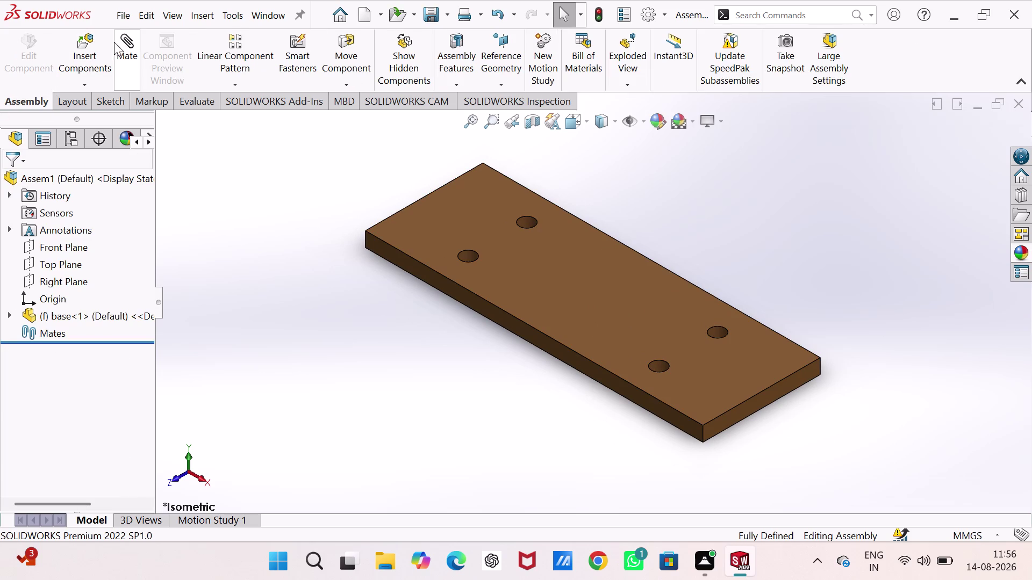
click(119, 42)
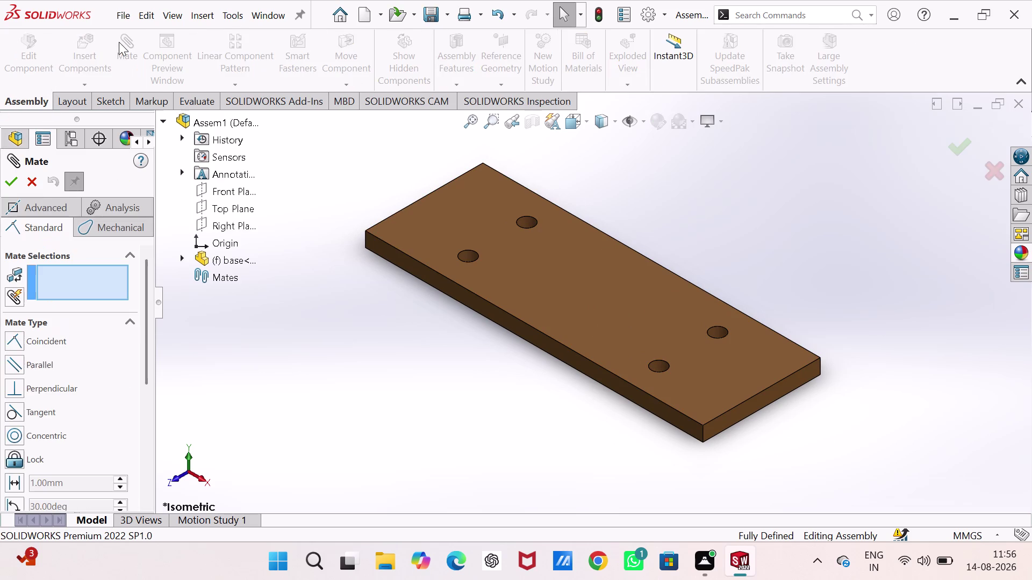
click(182, 257)
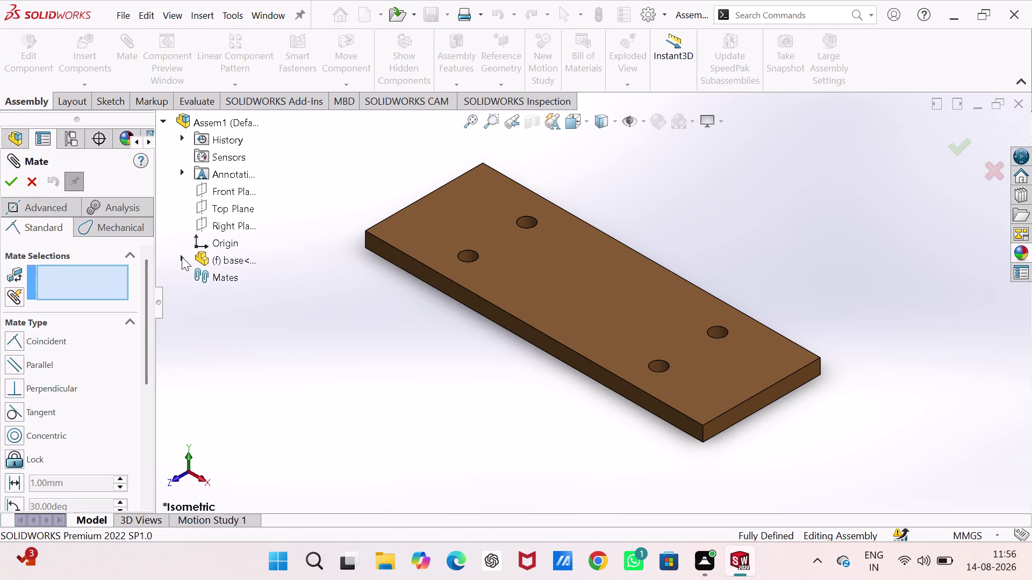
click(222, 189)
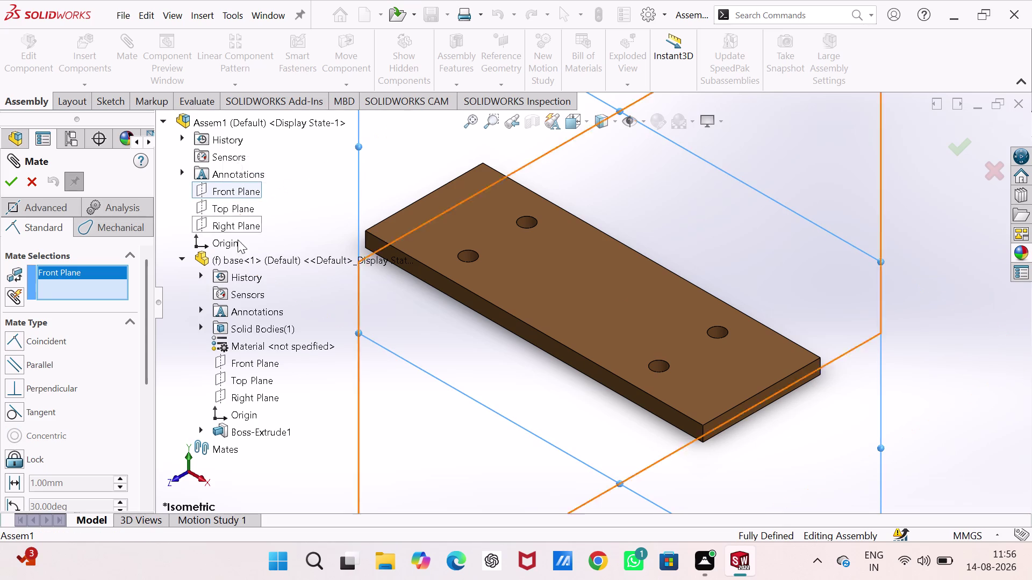
click(255, 360)
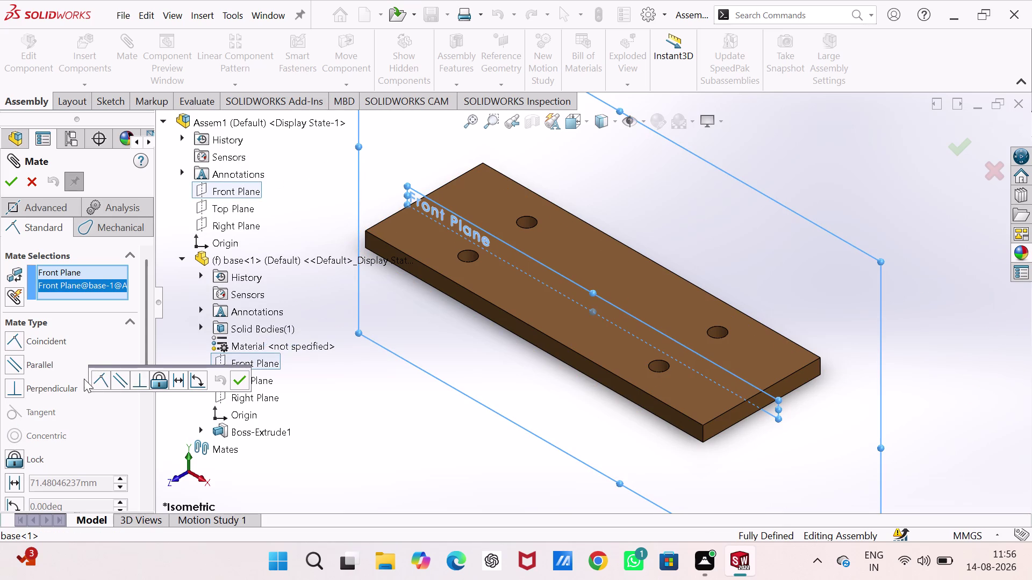
click(94, 380)
click(242, 377)
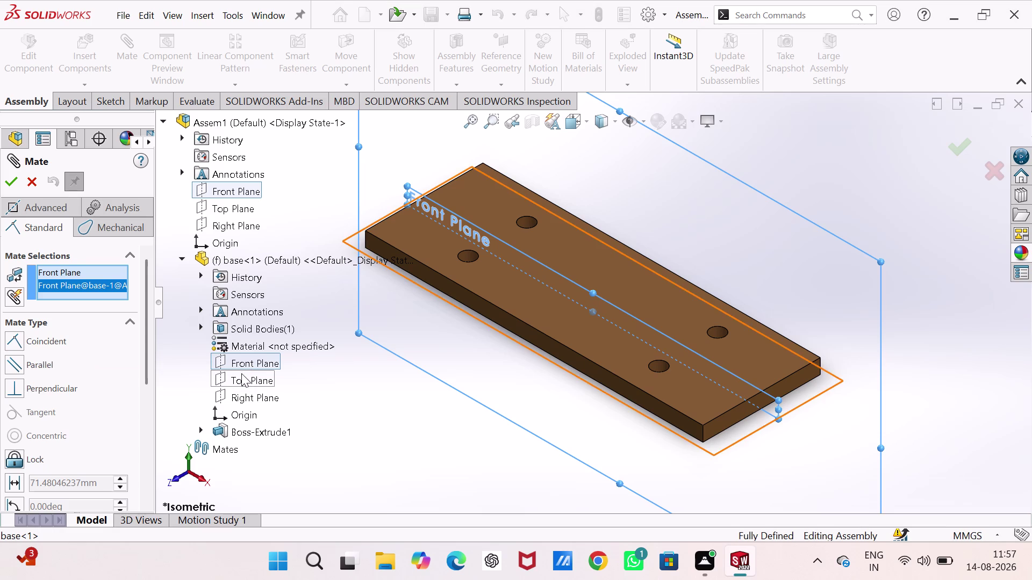
click(243, 210)
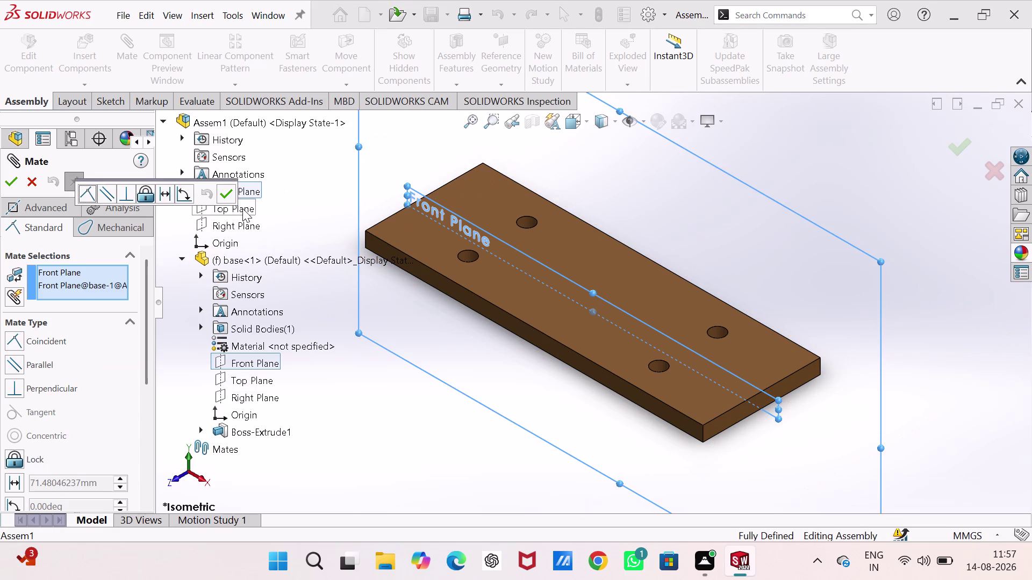
click(243, 209)
click(247, 193)
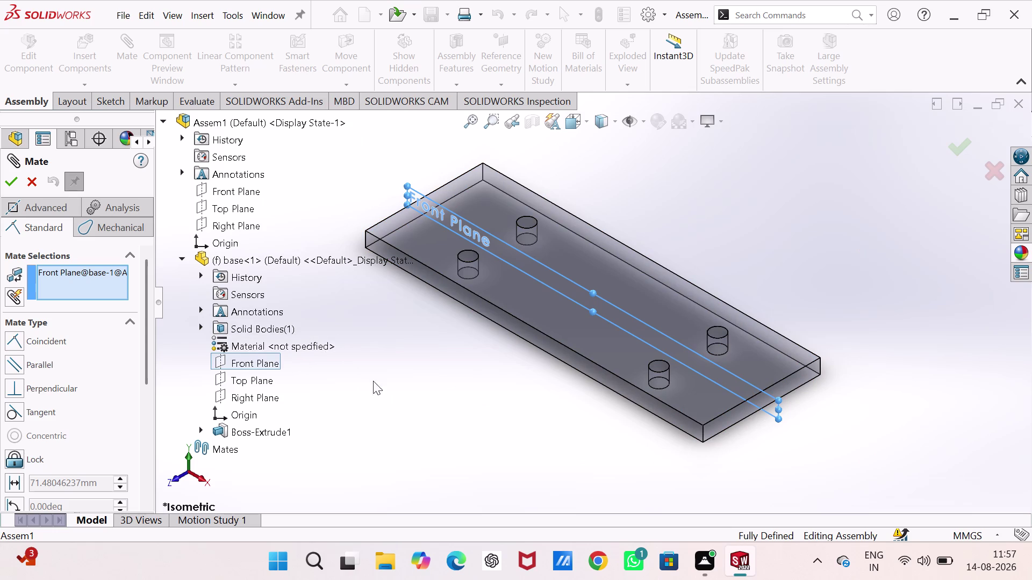
click(438, 394)
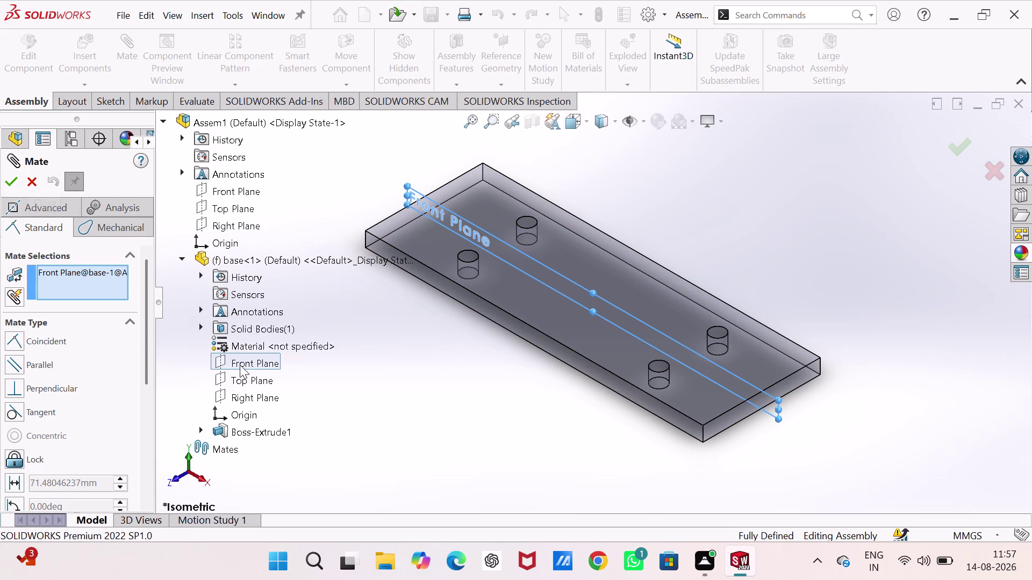
click(248, 381)
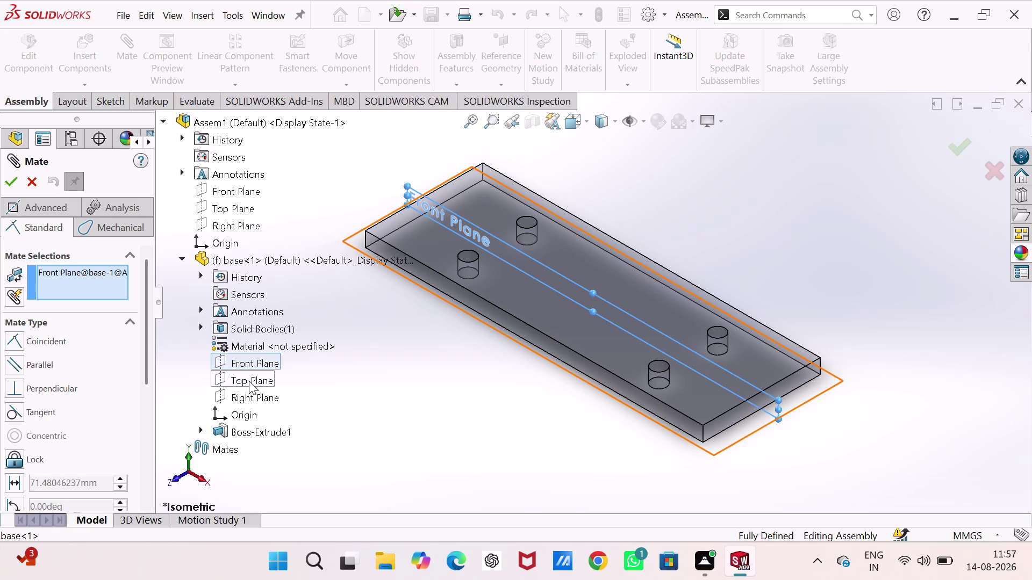
click(251, 362)
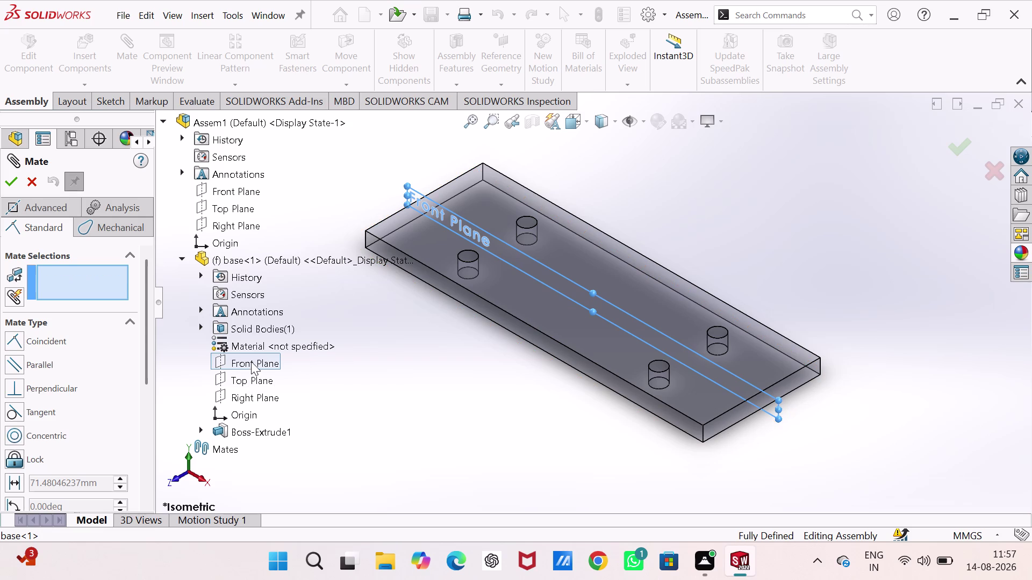
click(255, 379)
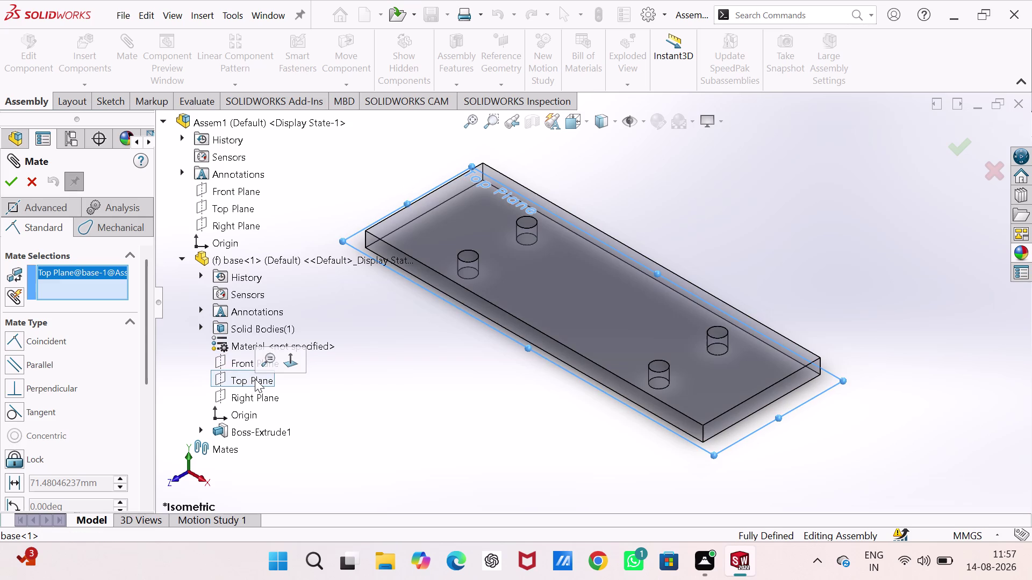
click(234, 208)
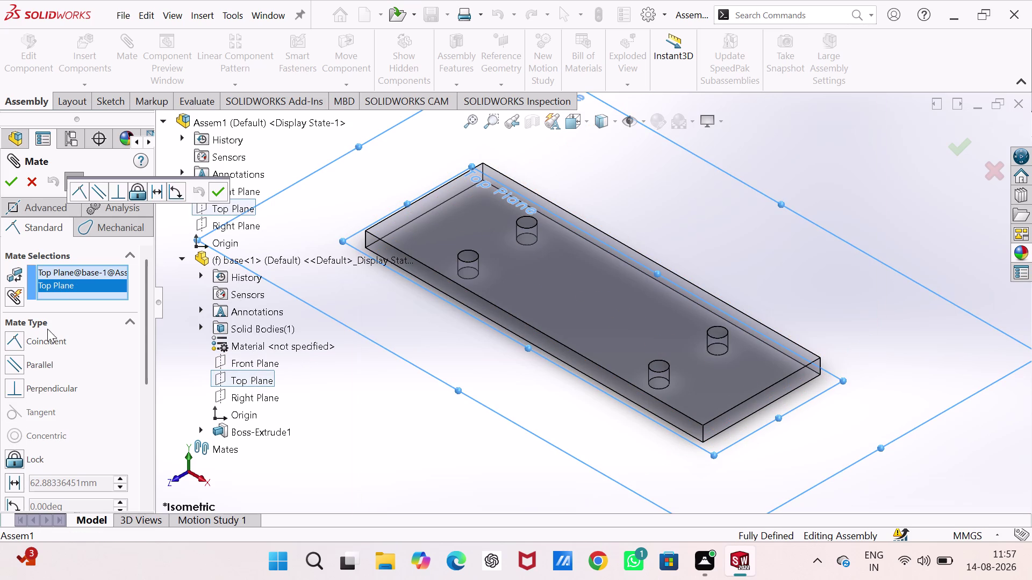
click(44, 341)
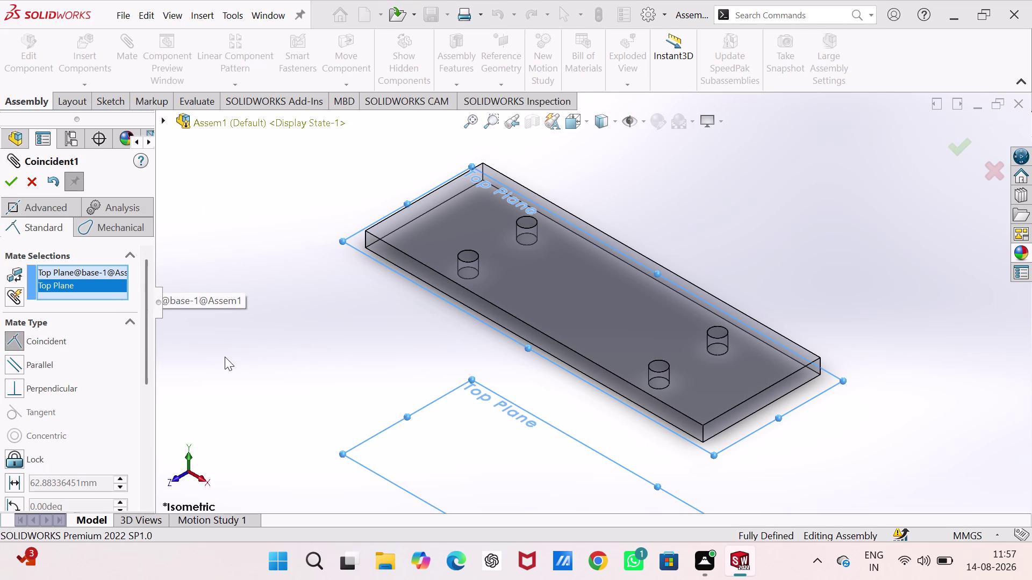
scroll(up, 3)
scroll(down, 3)
scroll(down, 3)
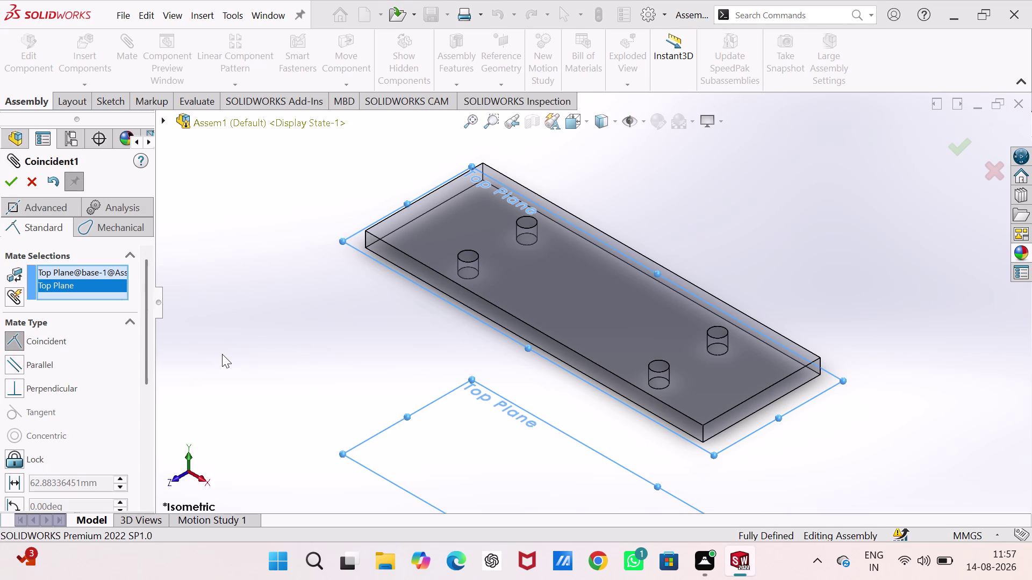
click(15, 179)
click(646, 134)
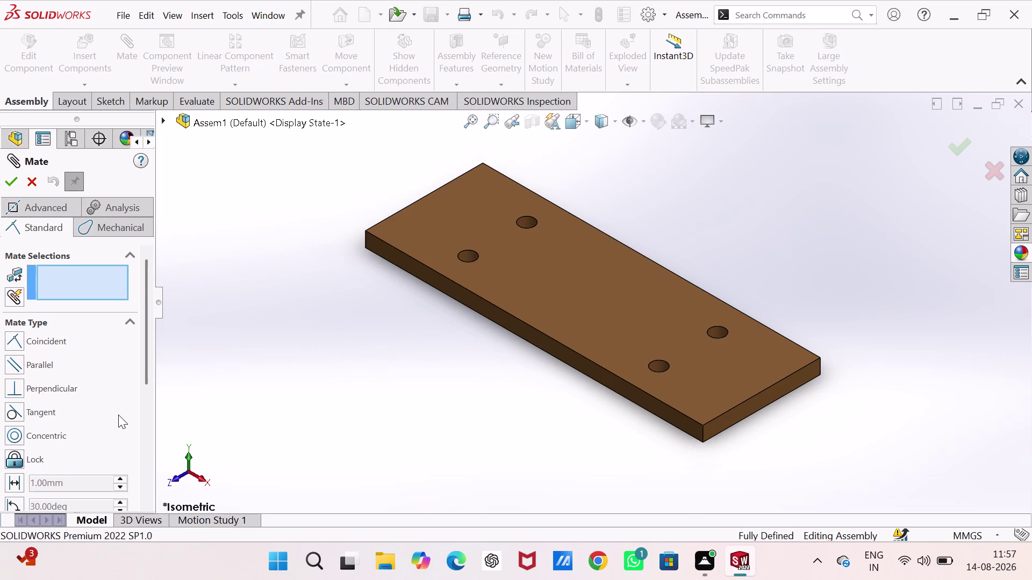
scroll(down, 3)
scroll(down, 3)
scroll(up, 3)
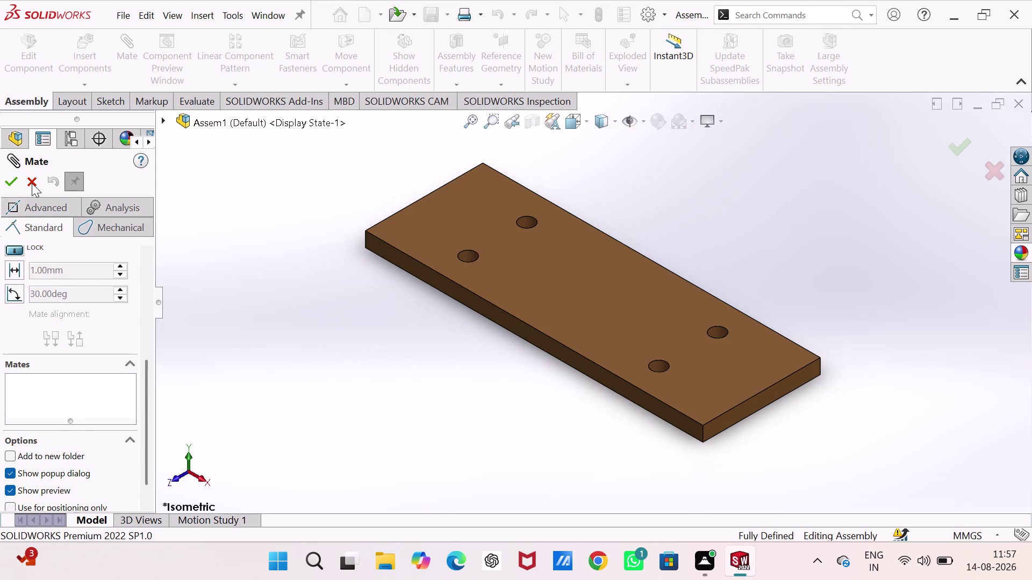
click(31, 181)
scroll(down, 3)
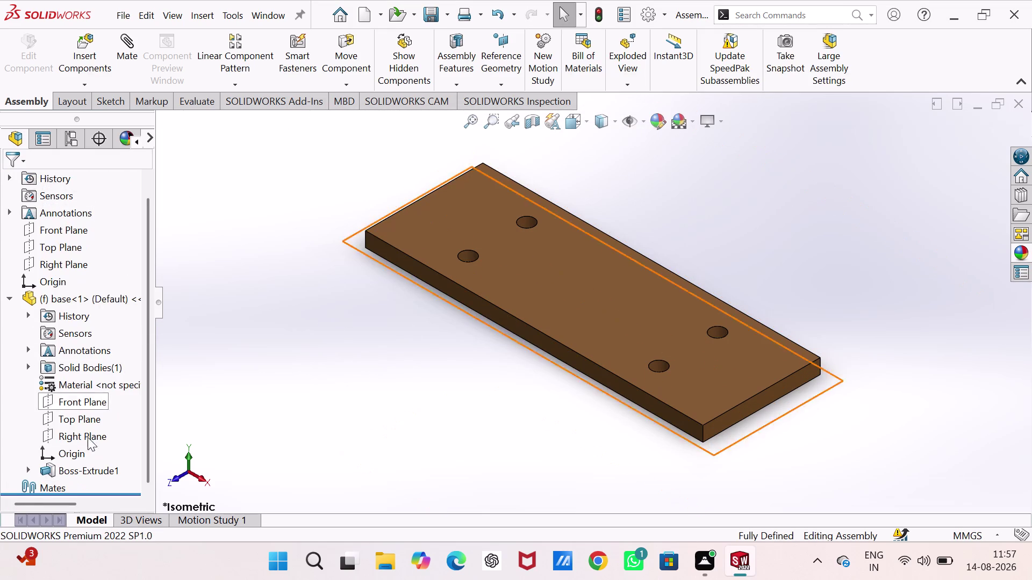
scroll(down, 3)
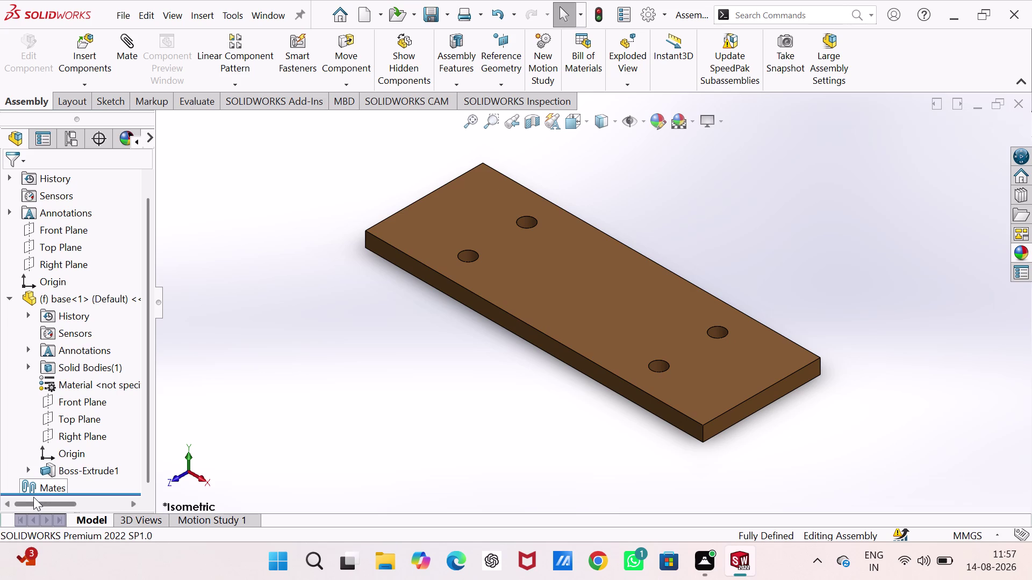
double_click(30, 481)
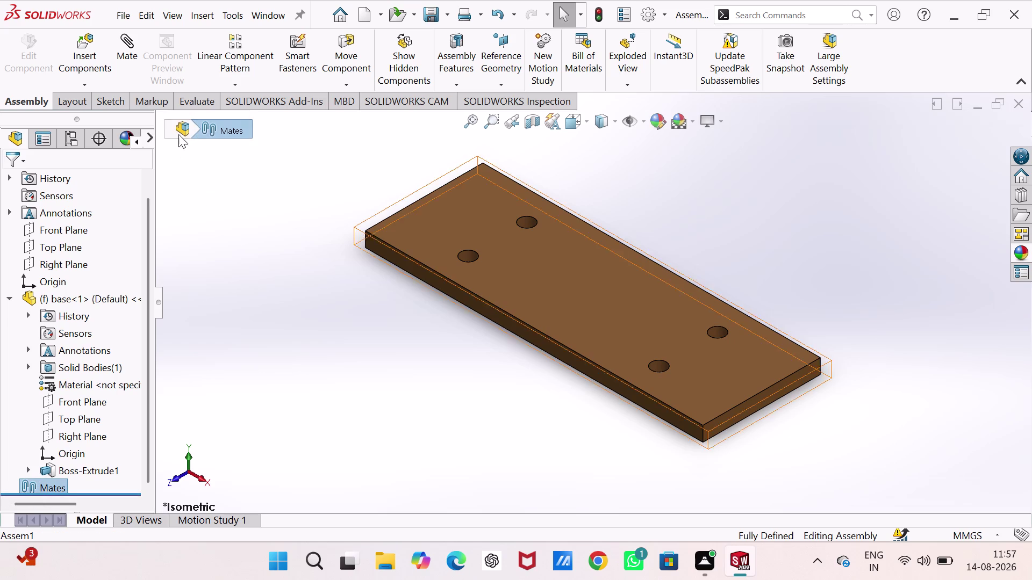
click(233, 133)
double_click(234, 133)
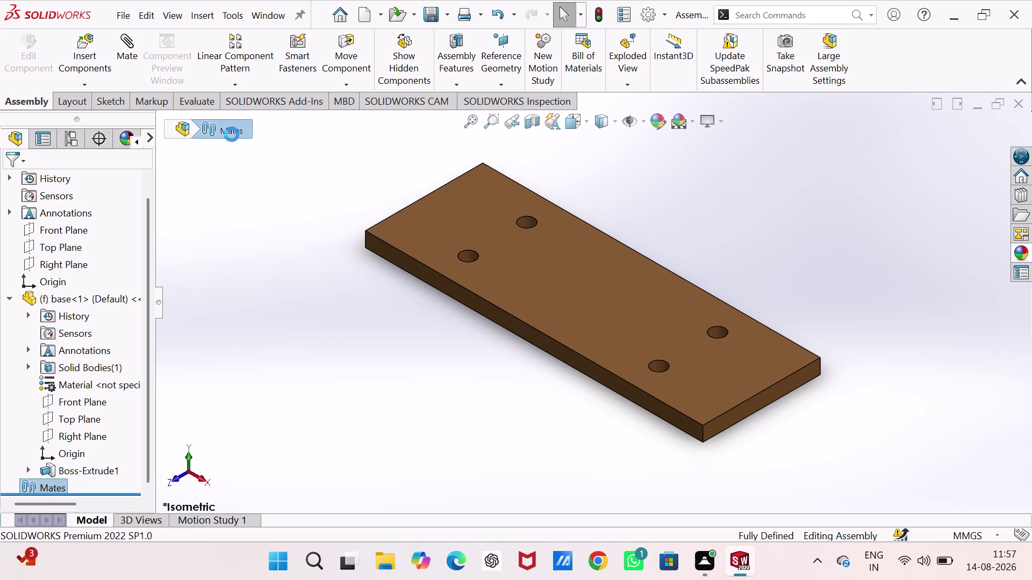
click(201, 311)
click(131, 49)
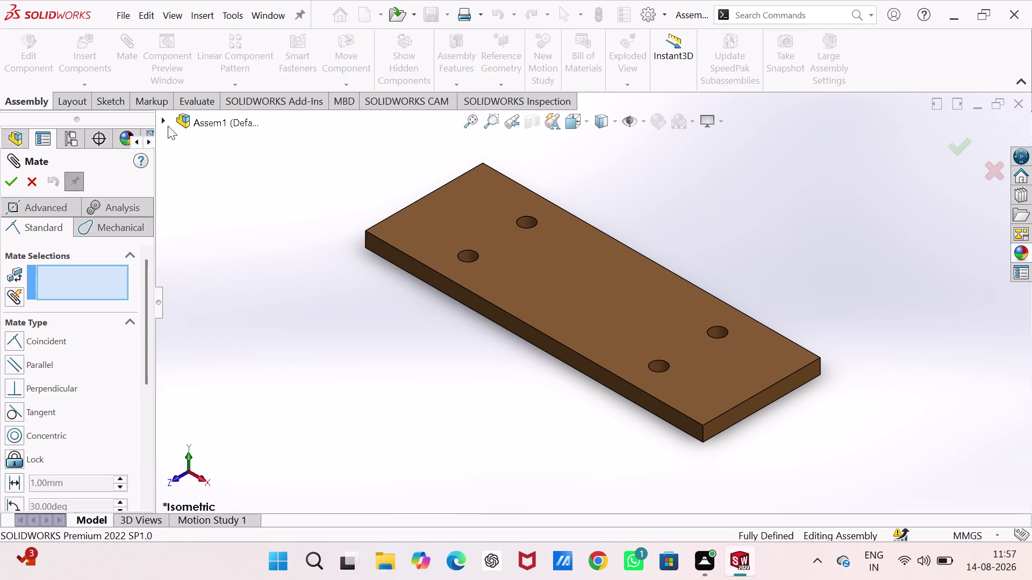
Select the assembly and base Front Planes for a mate, then clear those picks.
click(161, 117)
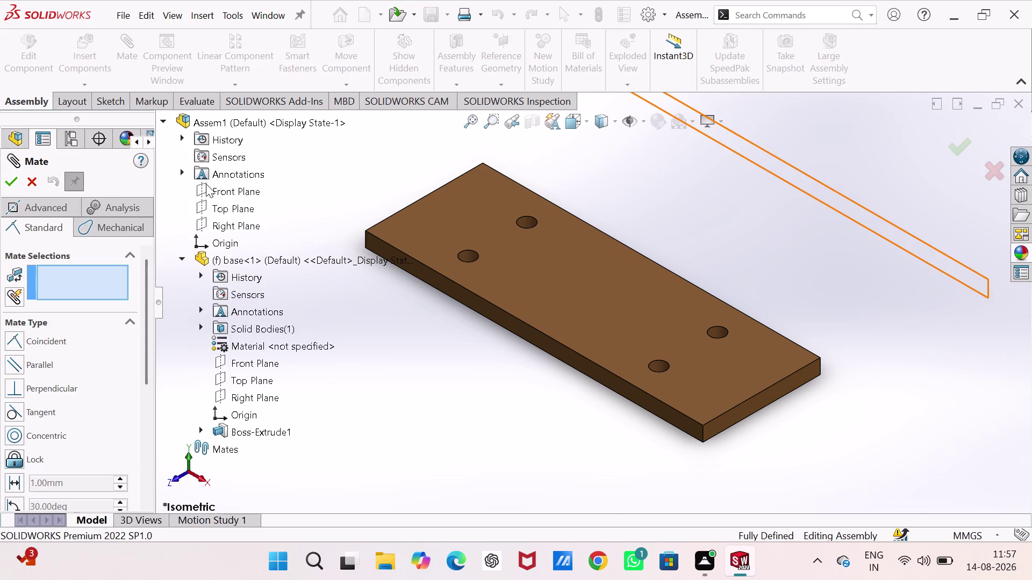
click(206, 184)
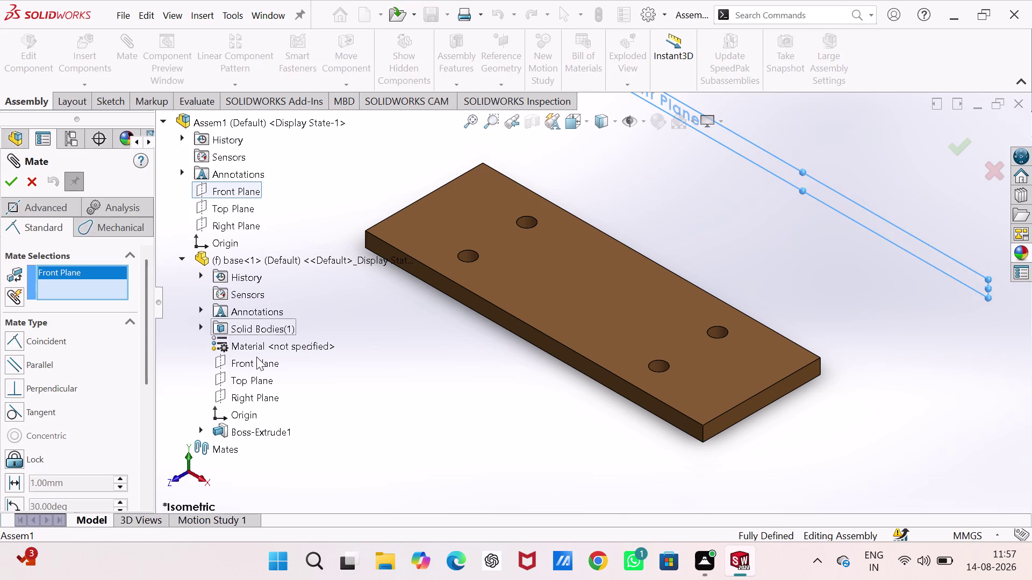
click(244, 366)
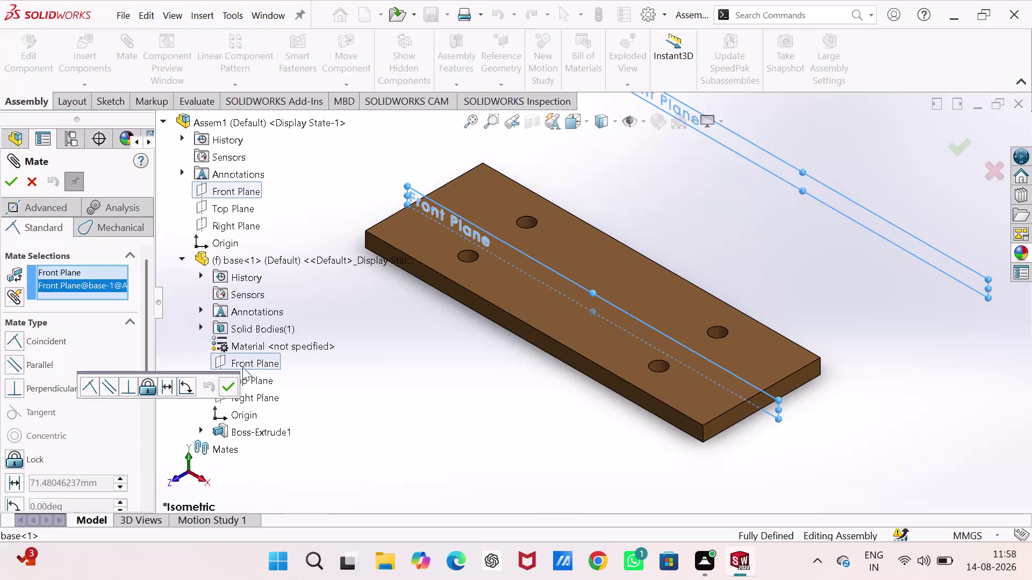
click(90, 387)
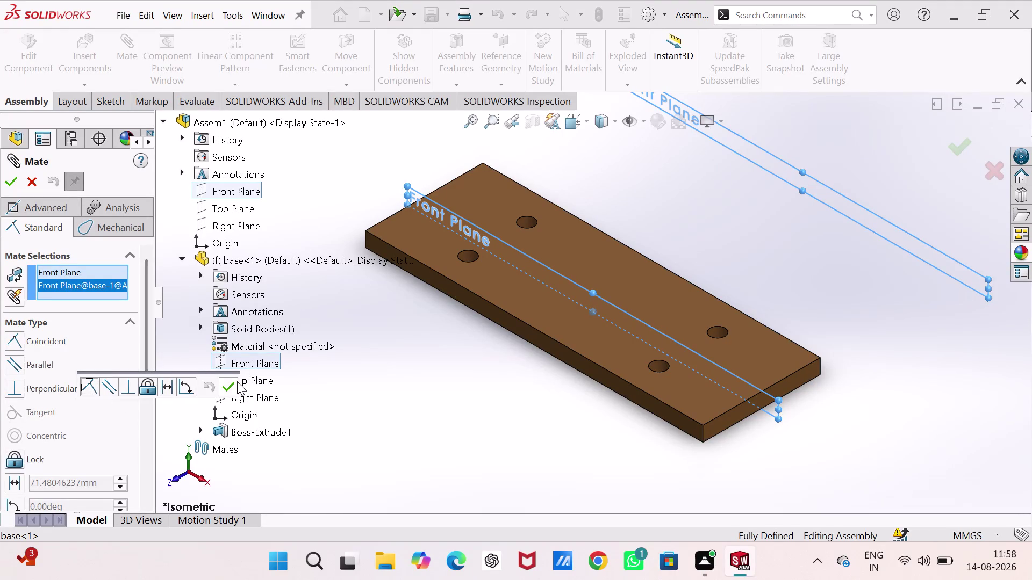
click(230, 383)
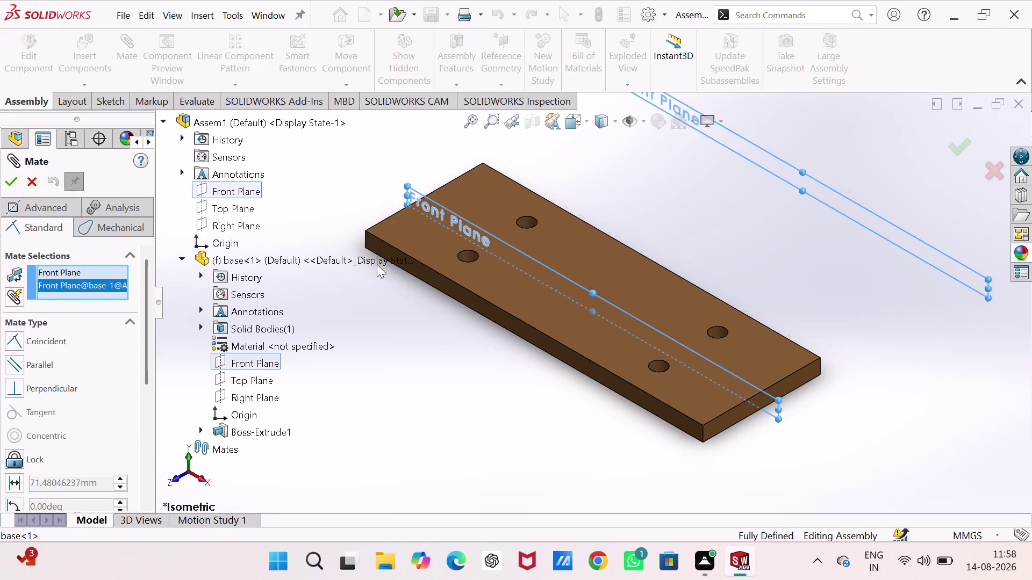
click(320, 194)
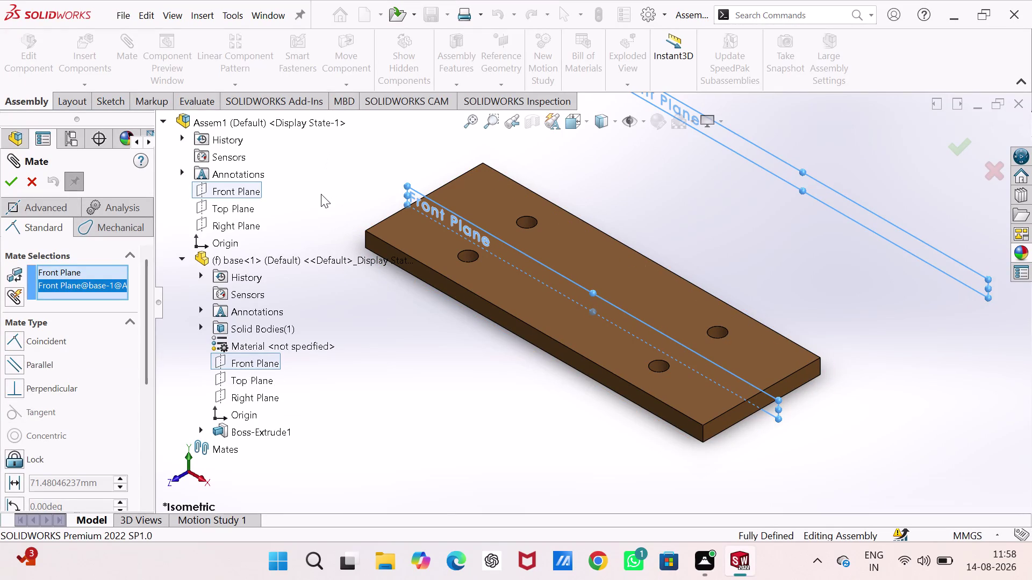
click(250, 206)
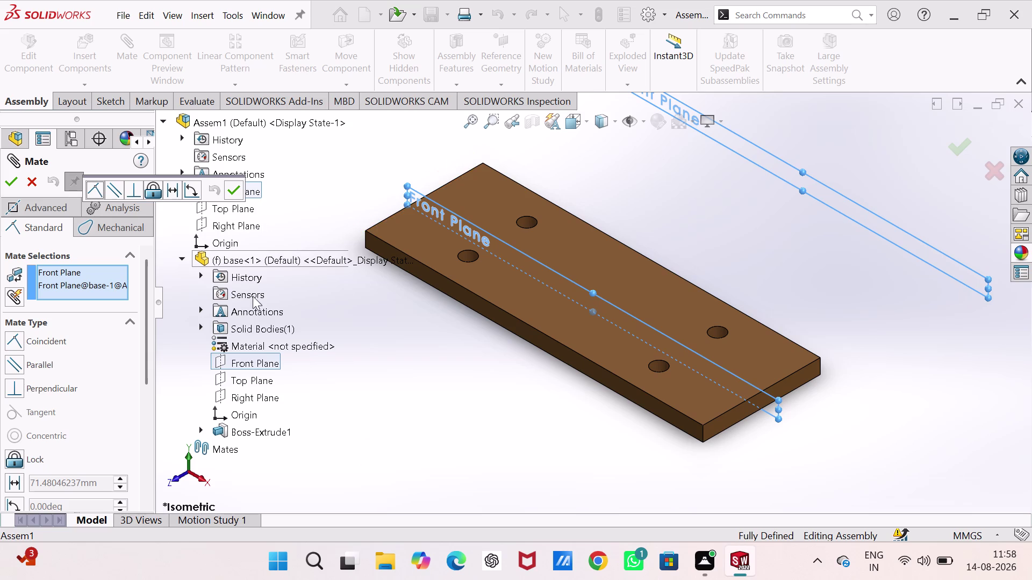
click(250, 381)
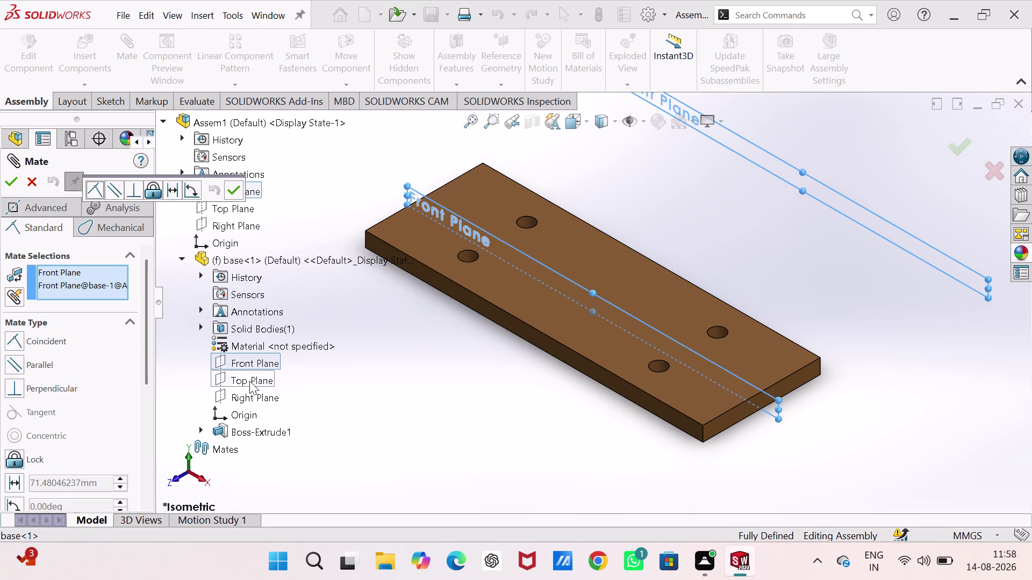
click(265, 357)
click(244, 185)
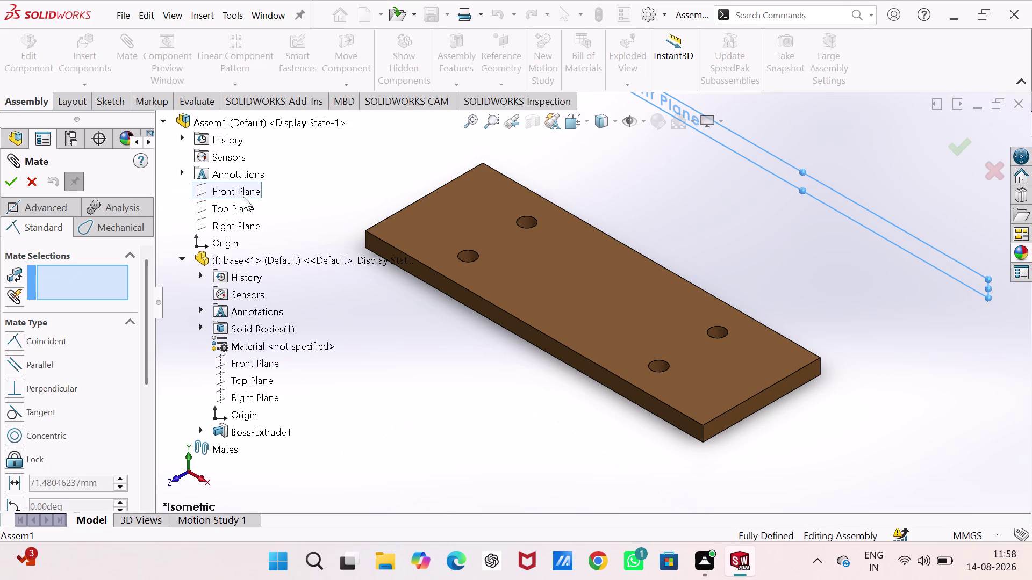
Select the assembly and base Top Planes instead, then clear them too.
click(229, 210)
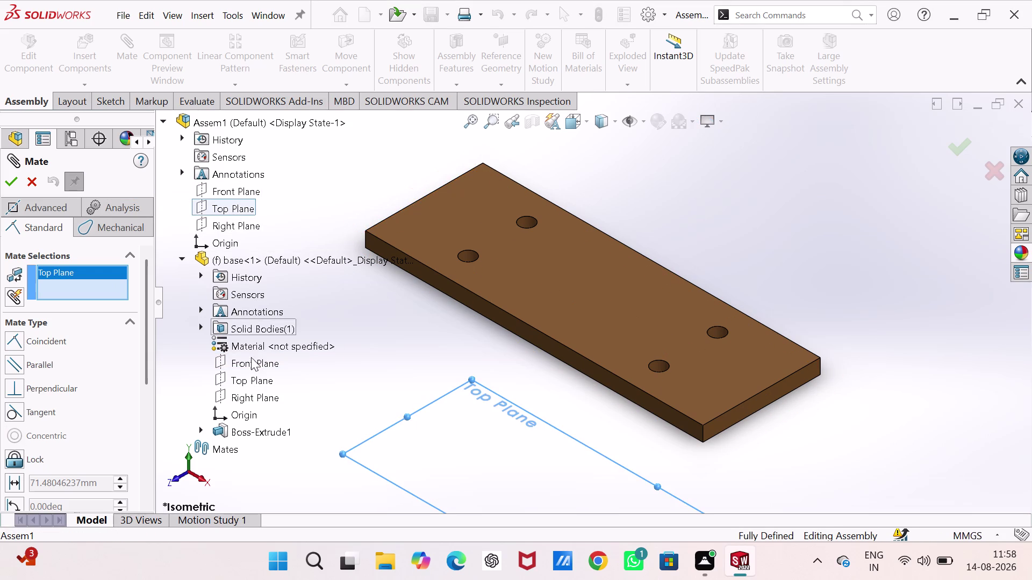
click(251, 380)
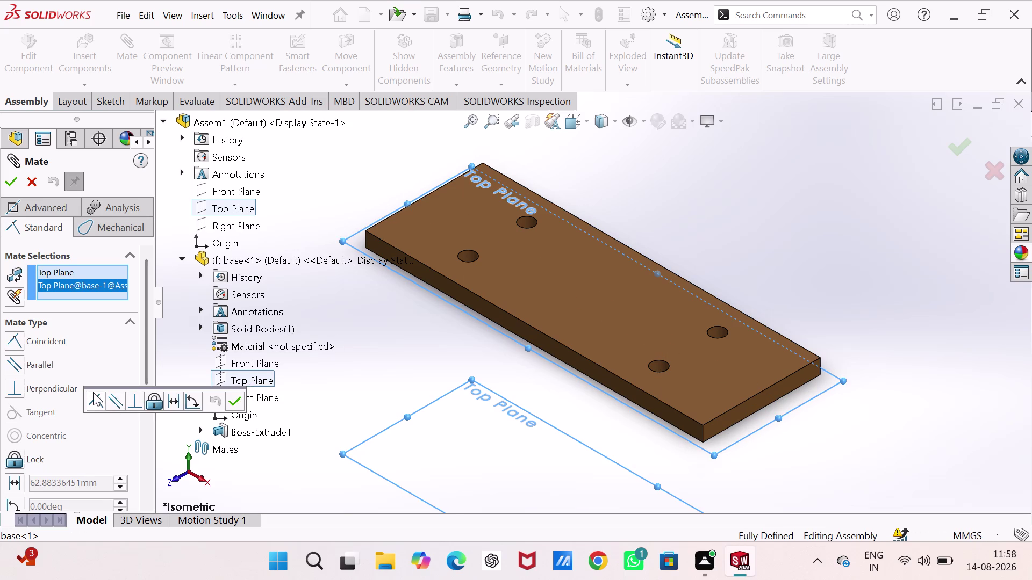
click(101, 396)
click(235, 400)
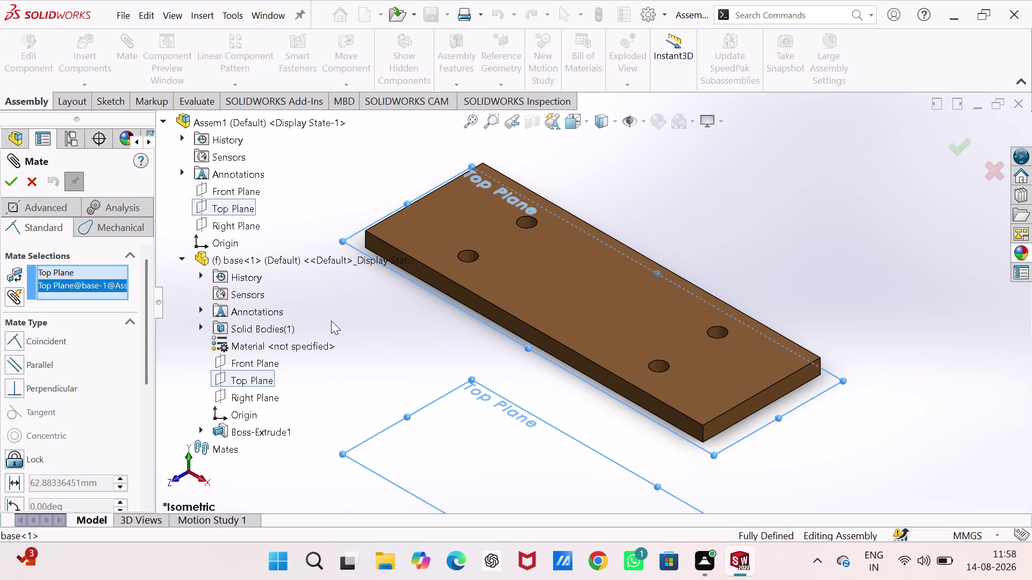
click(247, 378)
click(227, 204)
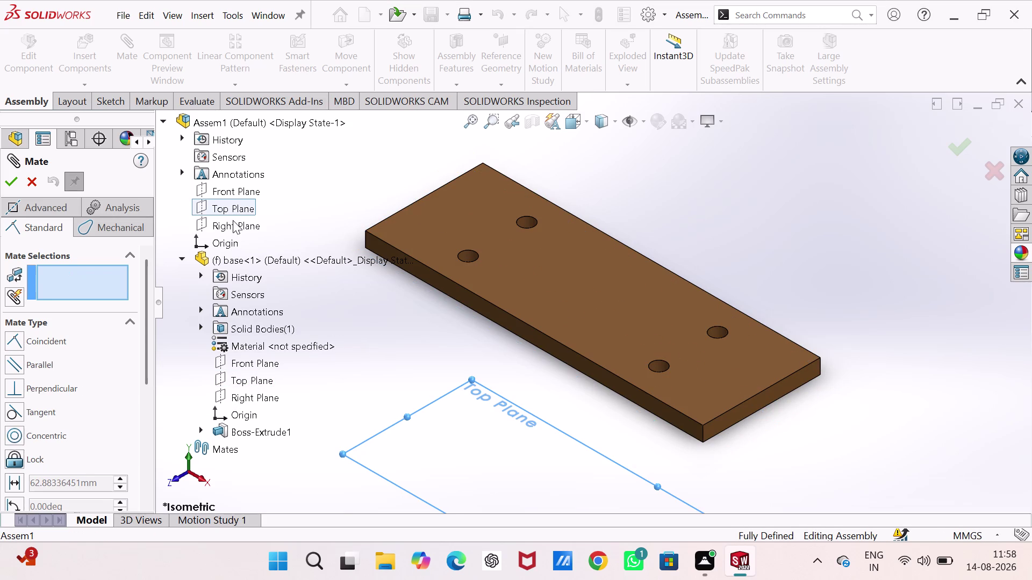
Select the assembly and base Right Planes and set the mate type to Coincident.
click(245, 227)
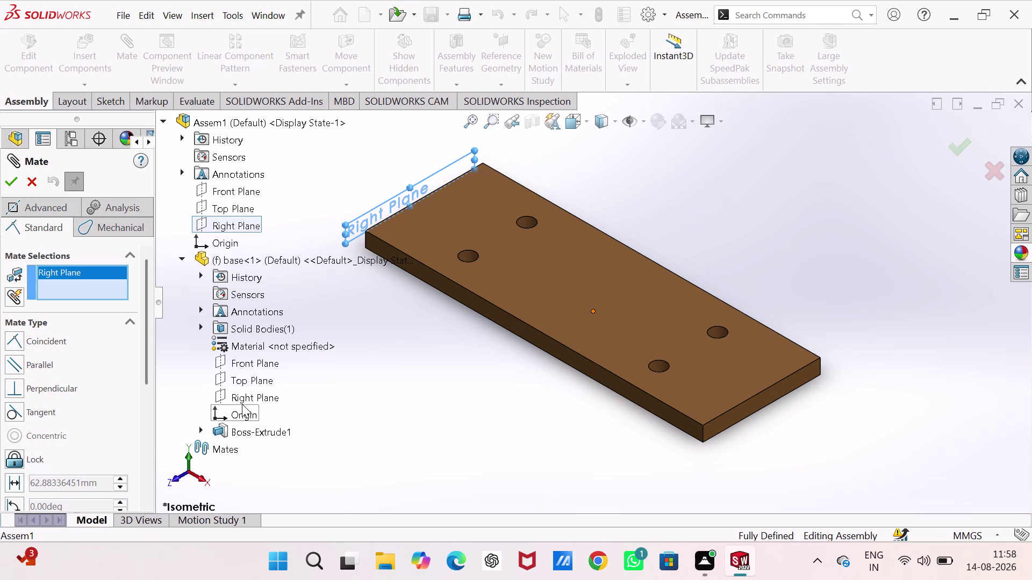
click(243, 397)
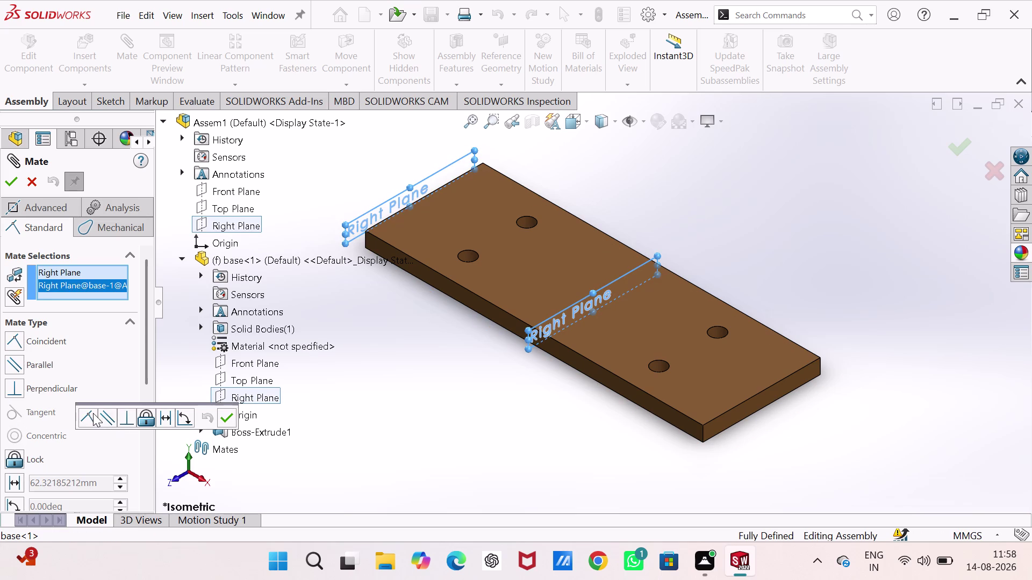
click(89, 413)
click(227, 417)
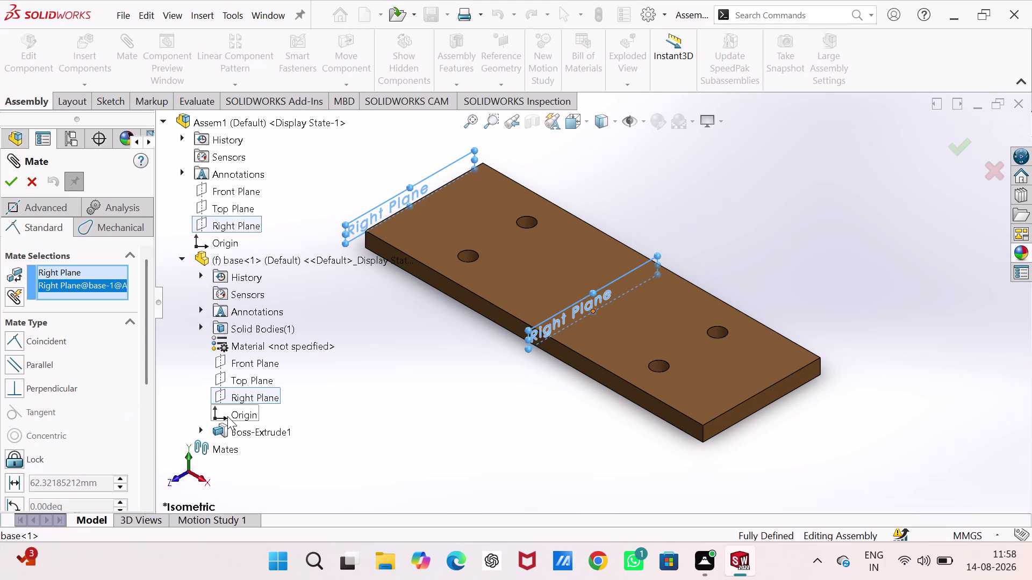
click(480, 380)
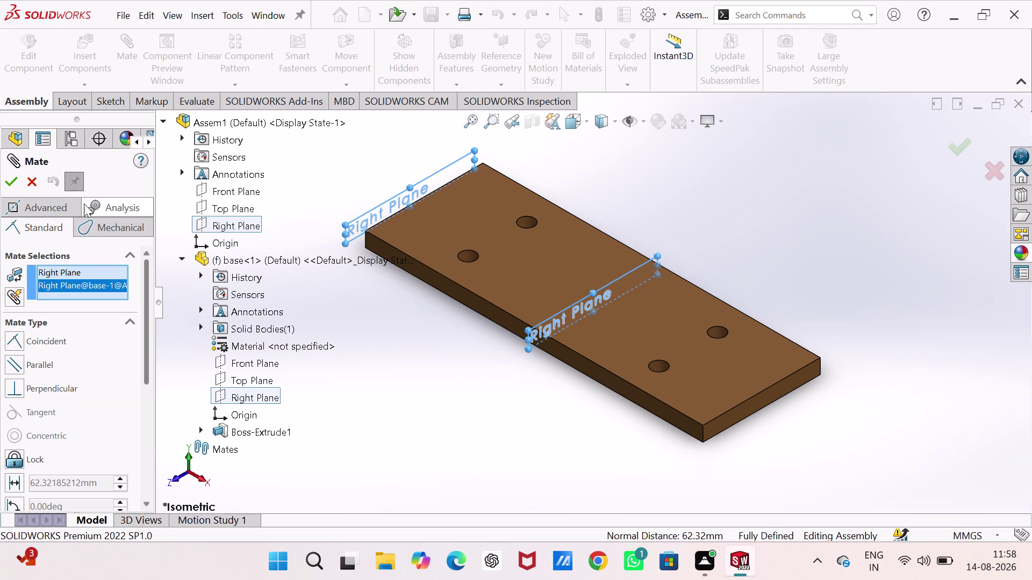
click(14, 179)
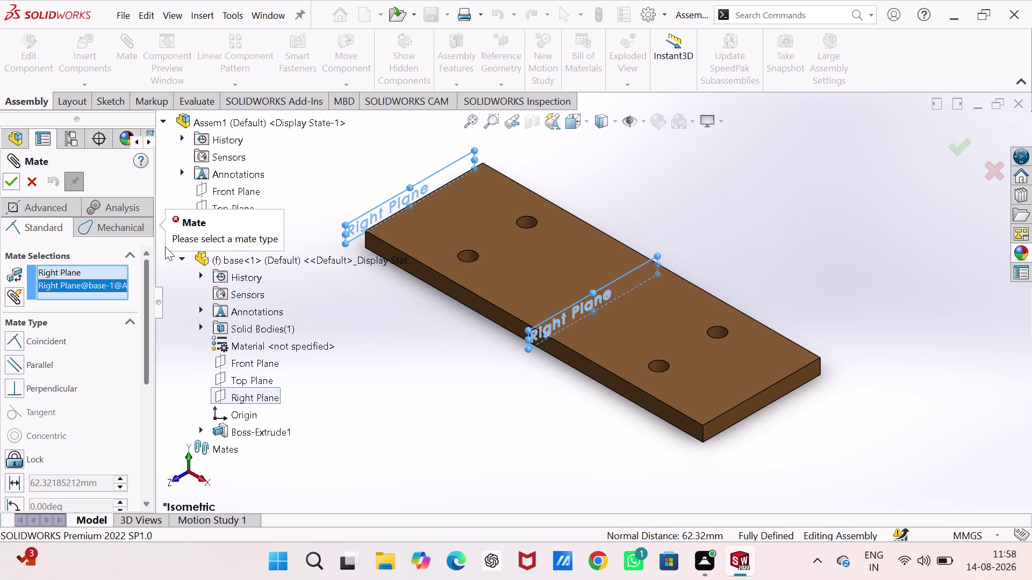
click(45, 341)
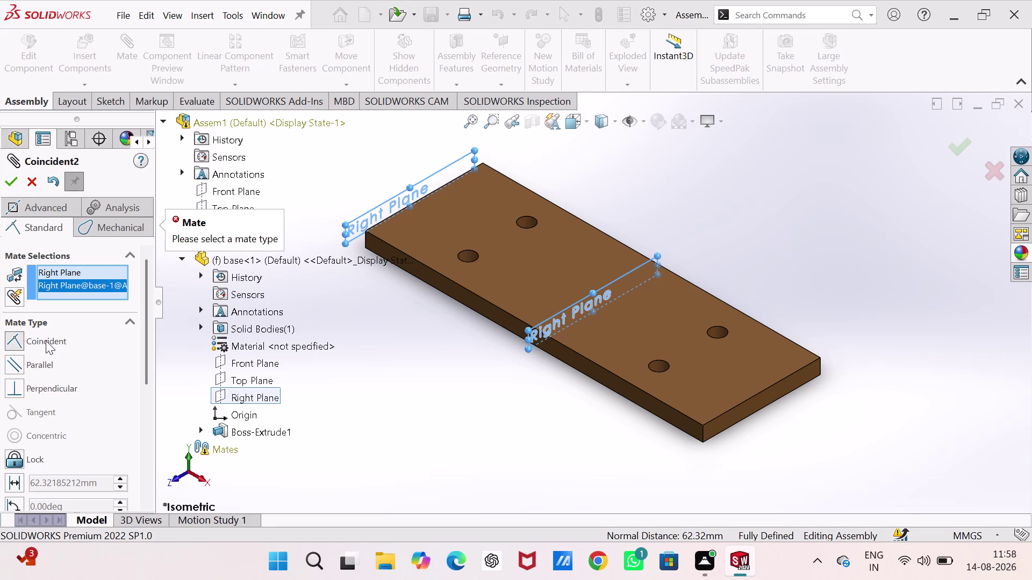
double_click(20, 339)
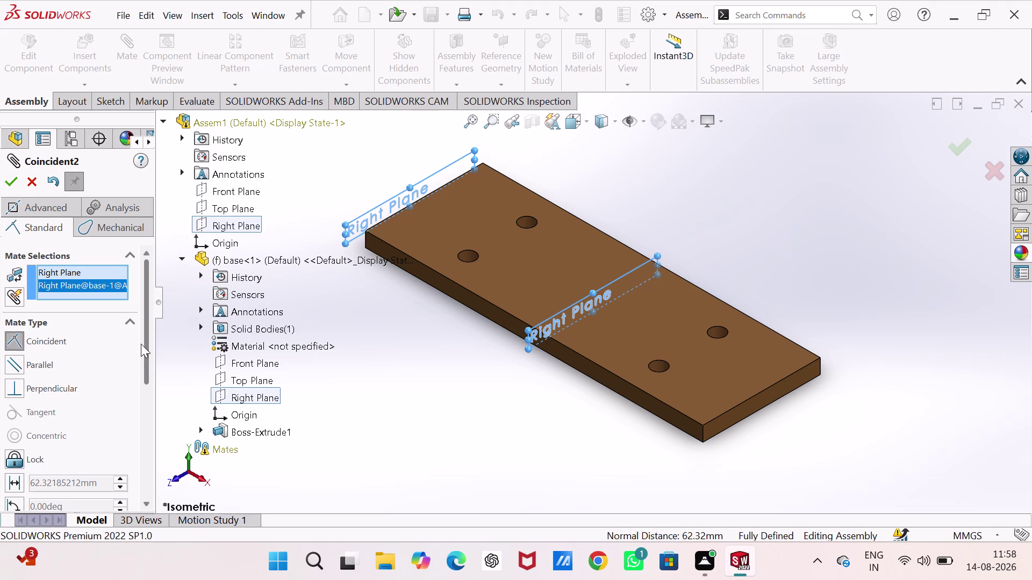
drag(143, 344, 138, 473)
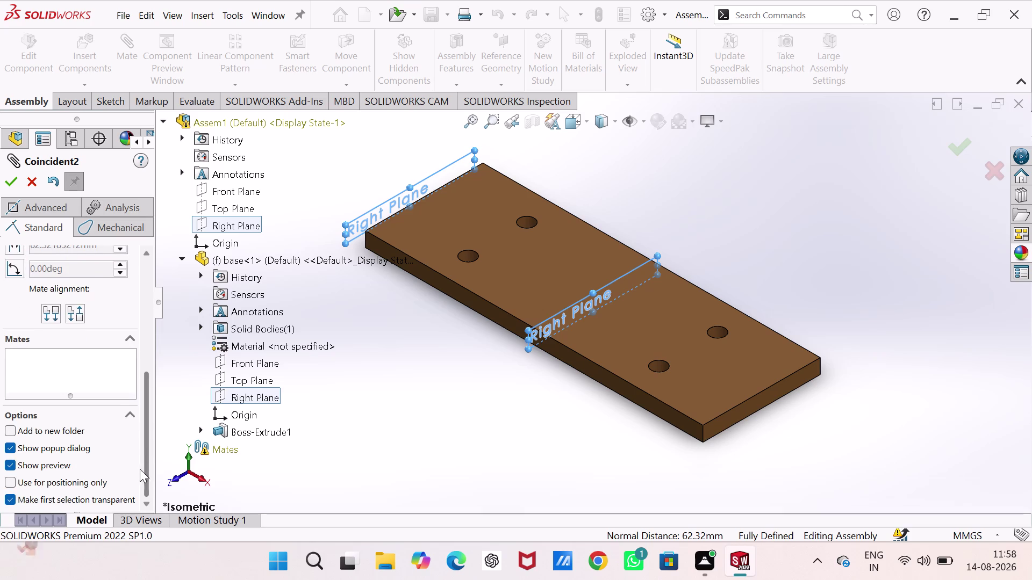
scroll(up, 3)
scroll(down, 3)
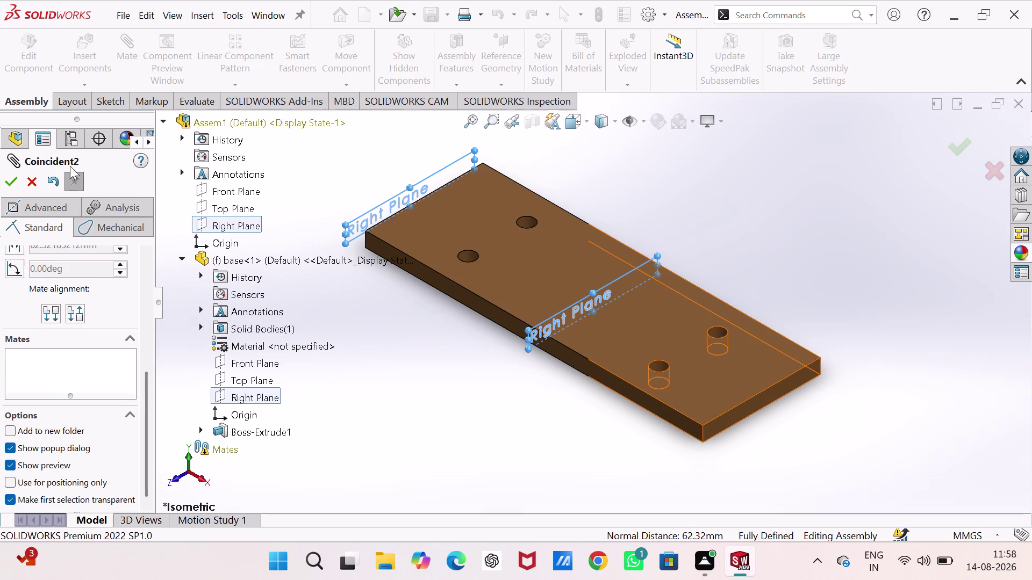
Apply the coincident mate by breaking other mates, accept the warnings, and close the Mate panel.
click(12, 180)
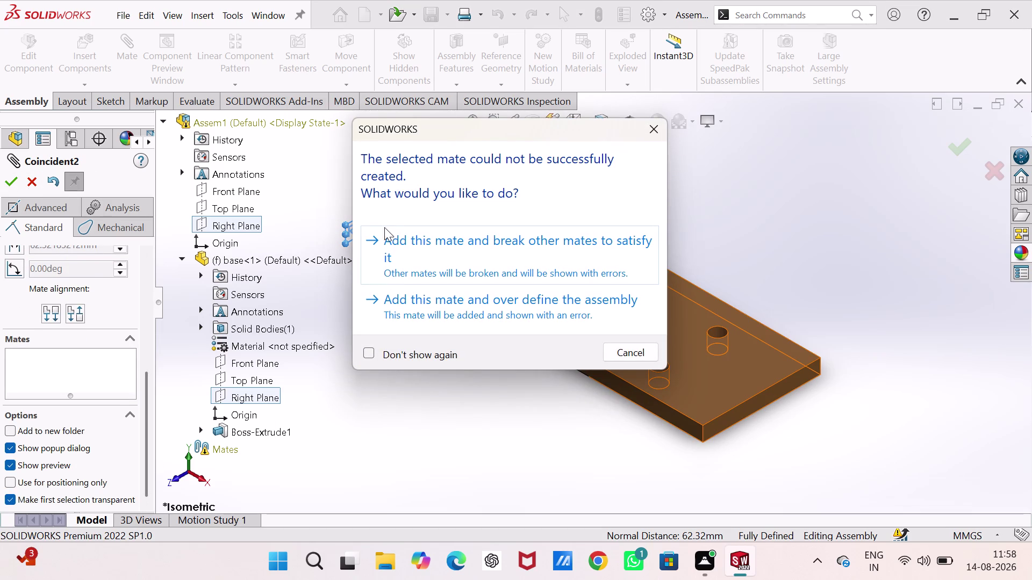
click(428, 243)
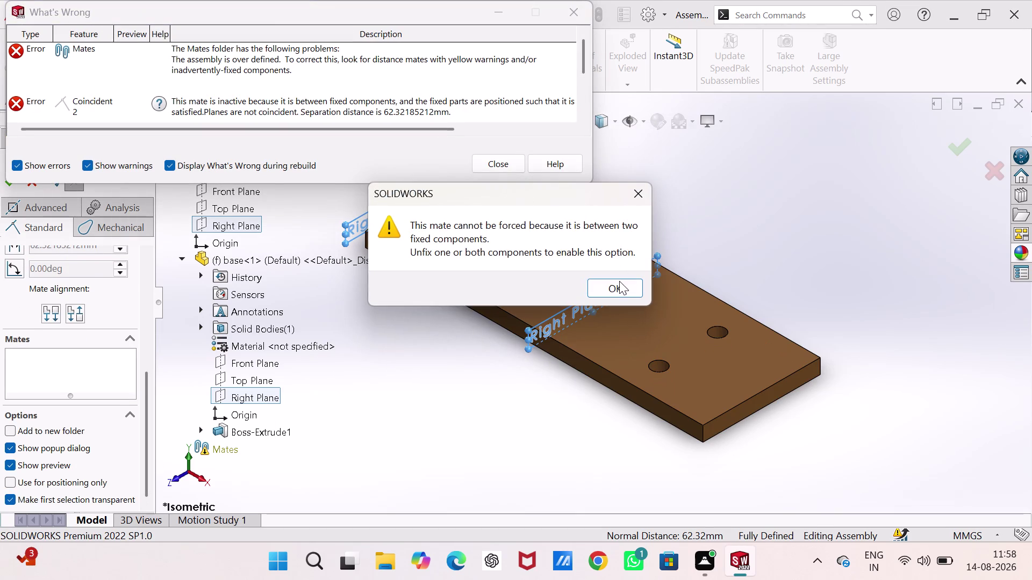
click(619, 281)
click(504, 161)
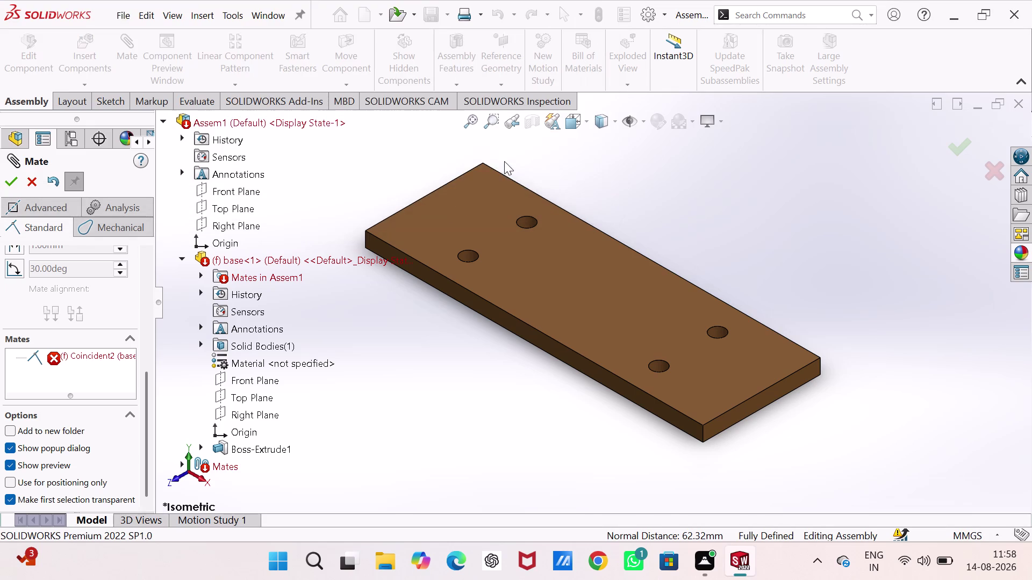
click(713, 190)
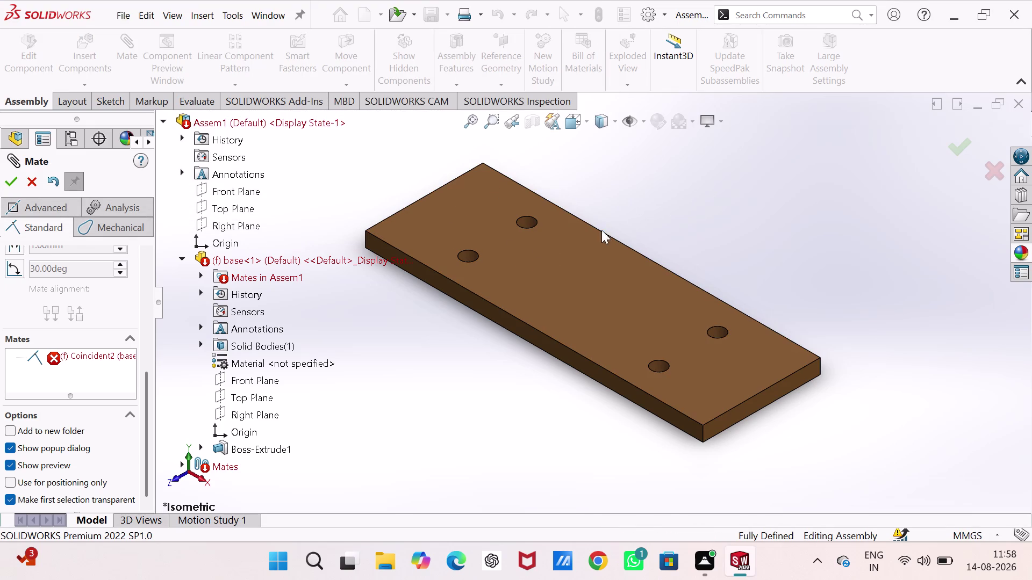
click(27, 183)
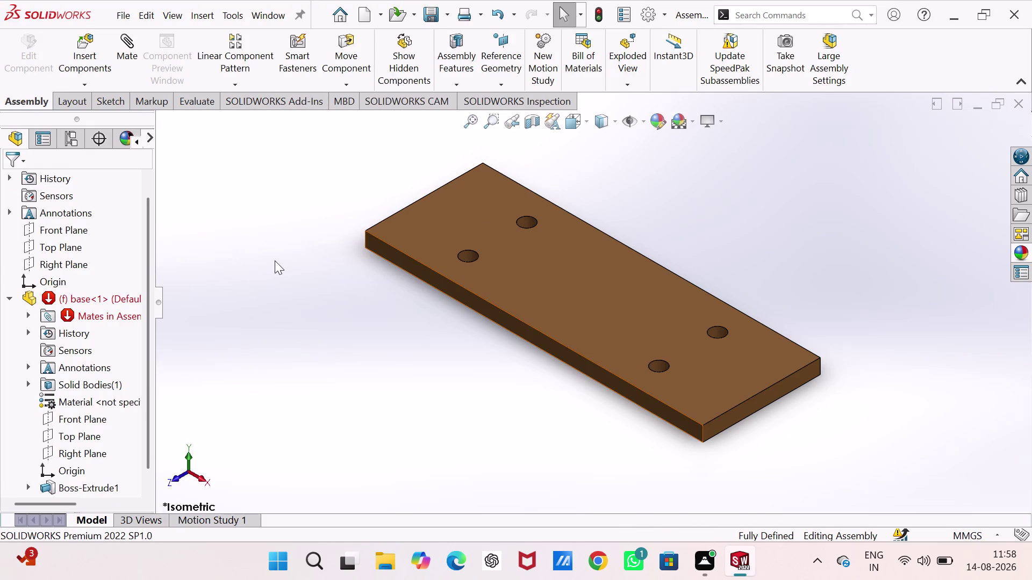
Delete the error-flagged base component from the assembly.
key(ctrl+z)
key(ctrl+z)
key(ctrl+z)
key(ctrl+z)
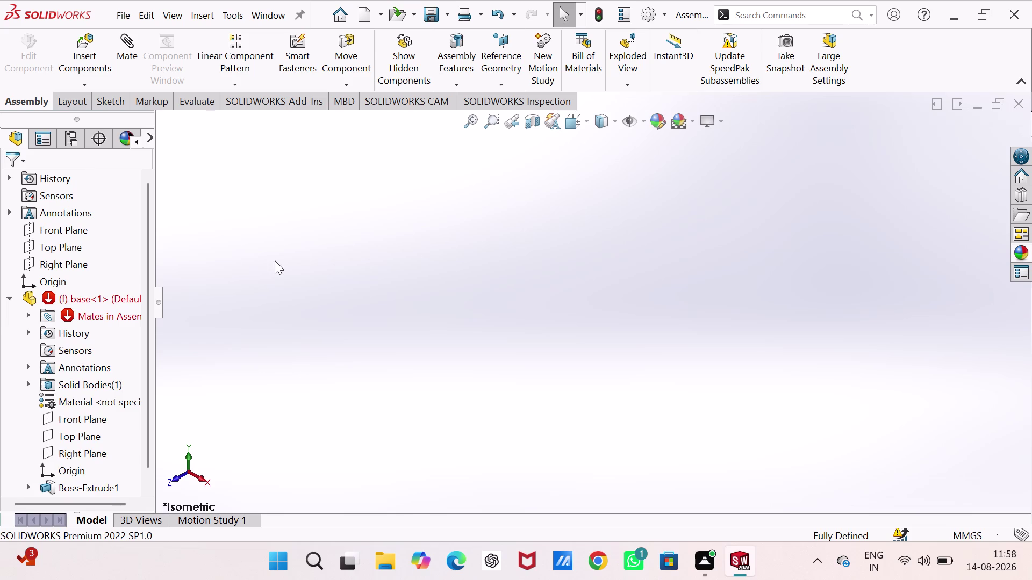
key(ctrl+z)
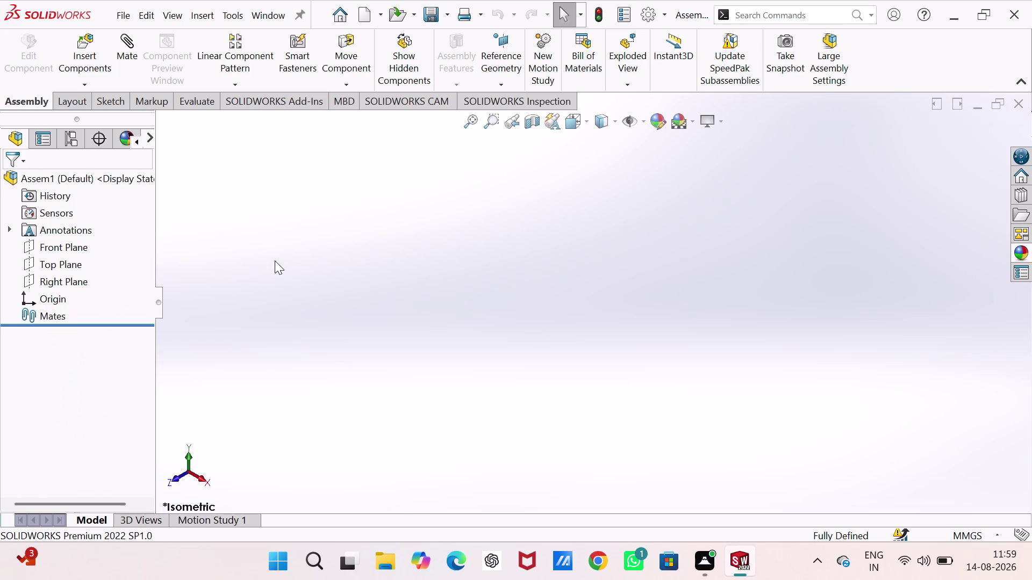
Insert a fresh copy of the base part and place it in the assembly.
click(96, 52)
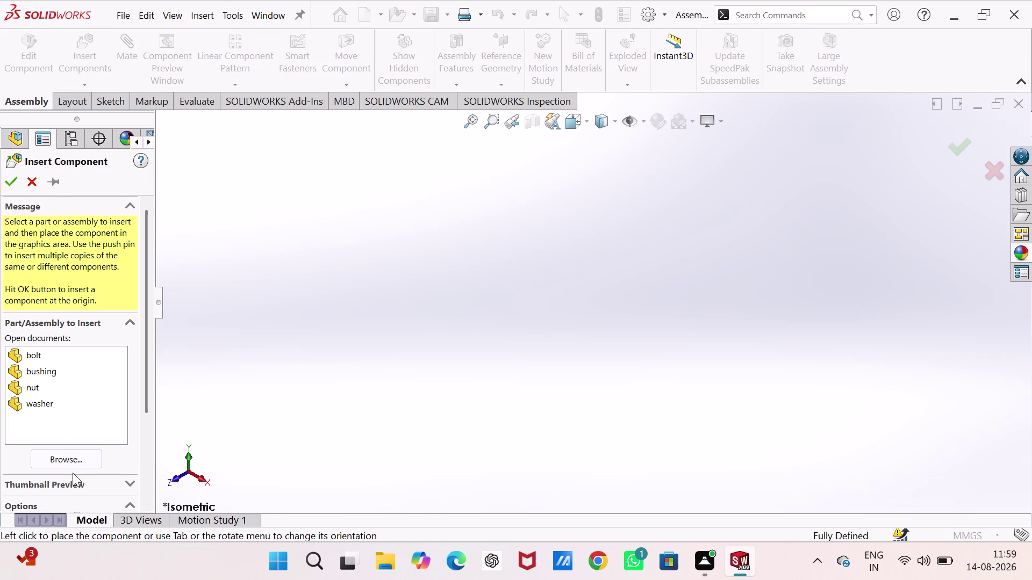
click(70, 459)
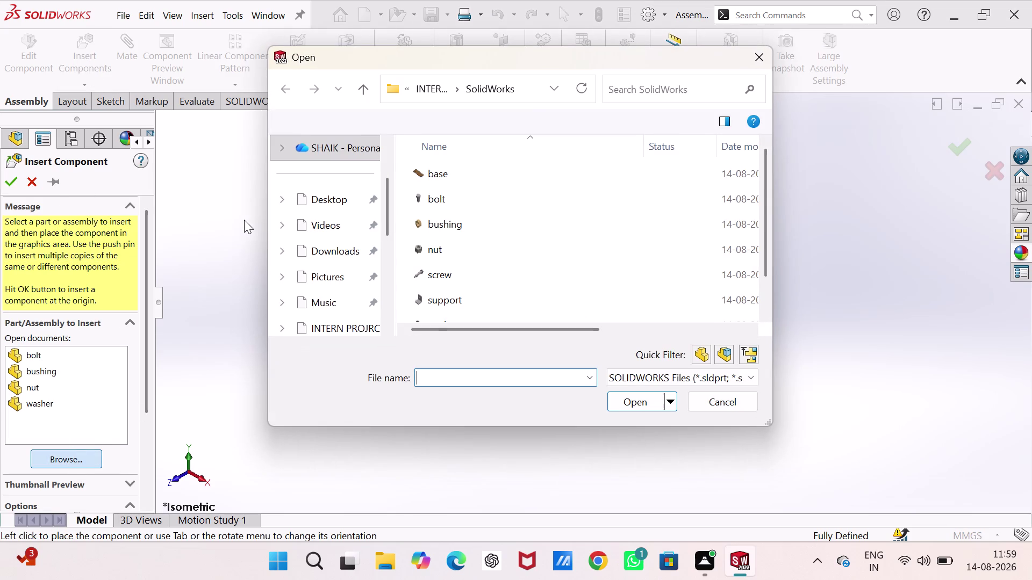
click(444, 177)
click(632, 394)
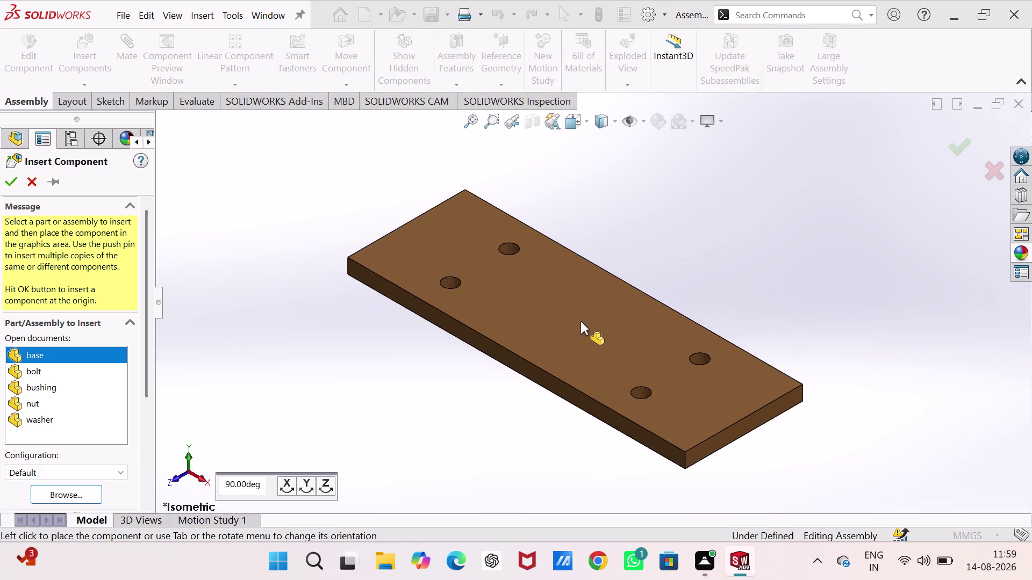
click(583, 304)
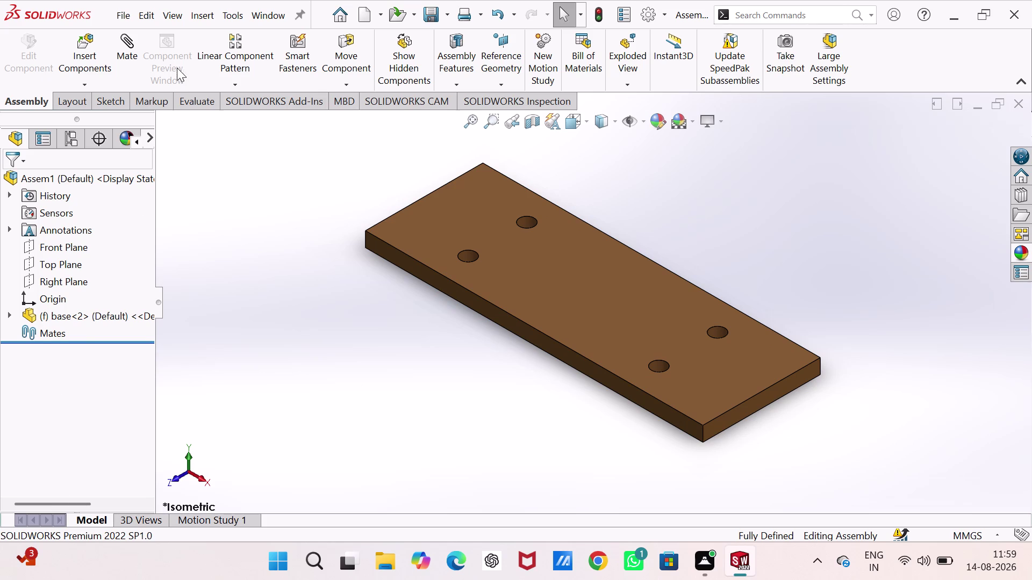
click(129, 43)
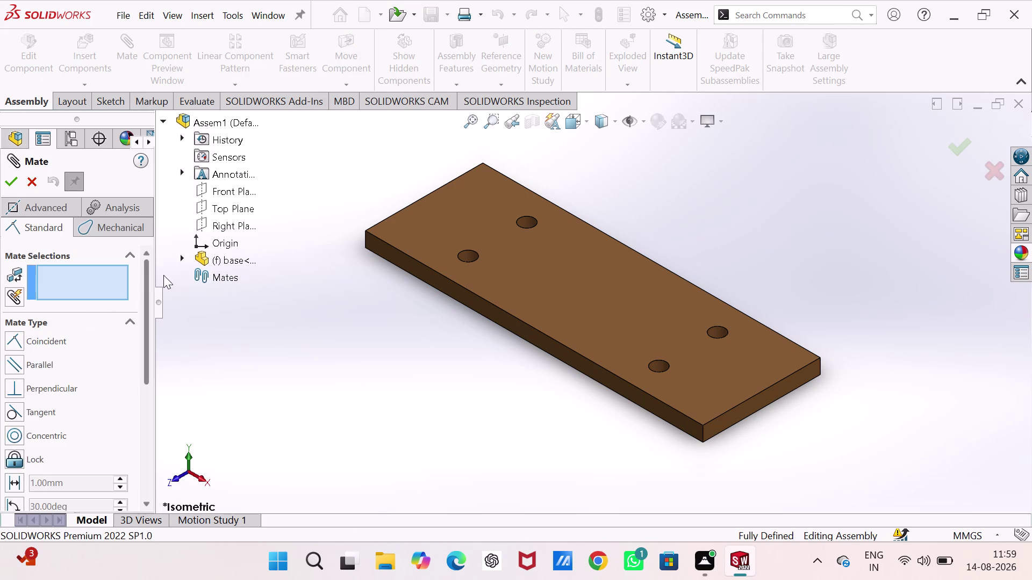
Try a Front Plane mate between the assembly and base<2>, then close it.
click(182, 258)
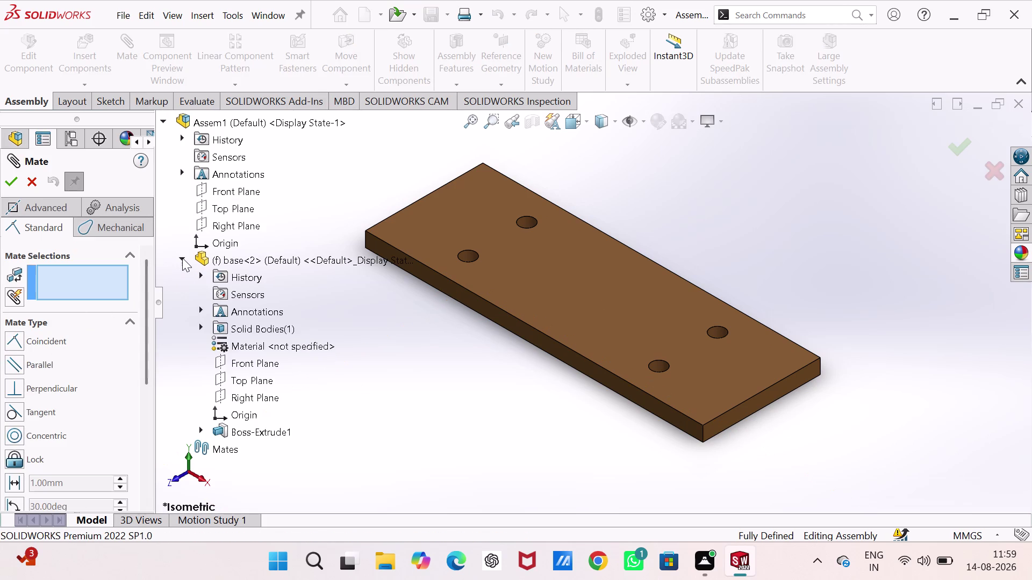
click(201, 185)
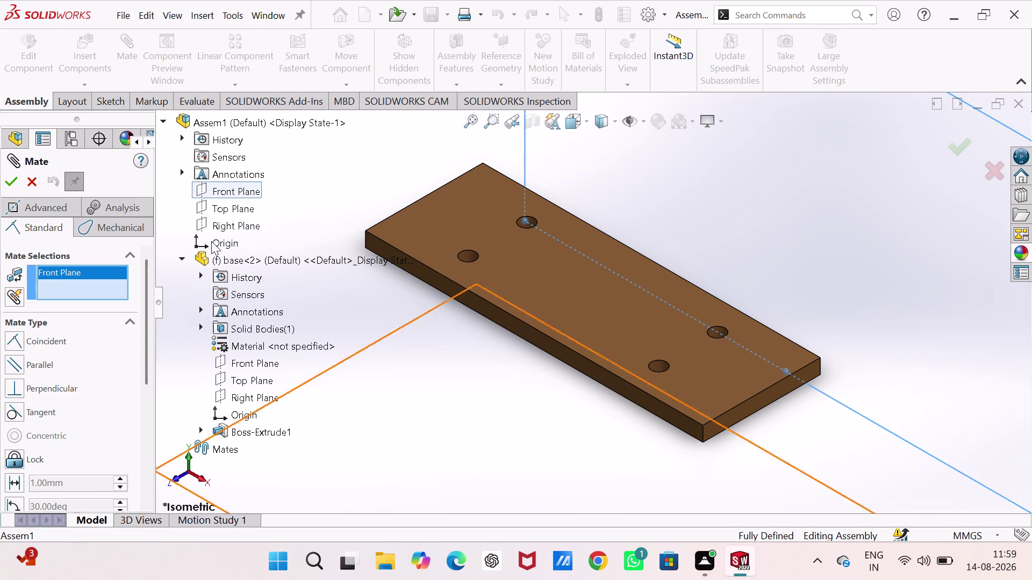
click(244, 365)
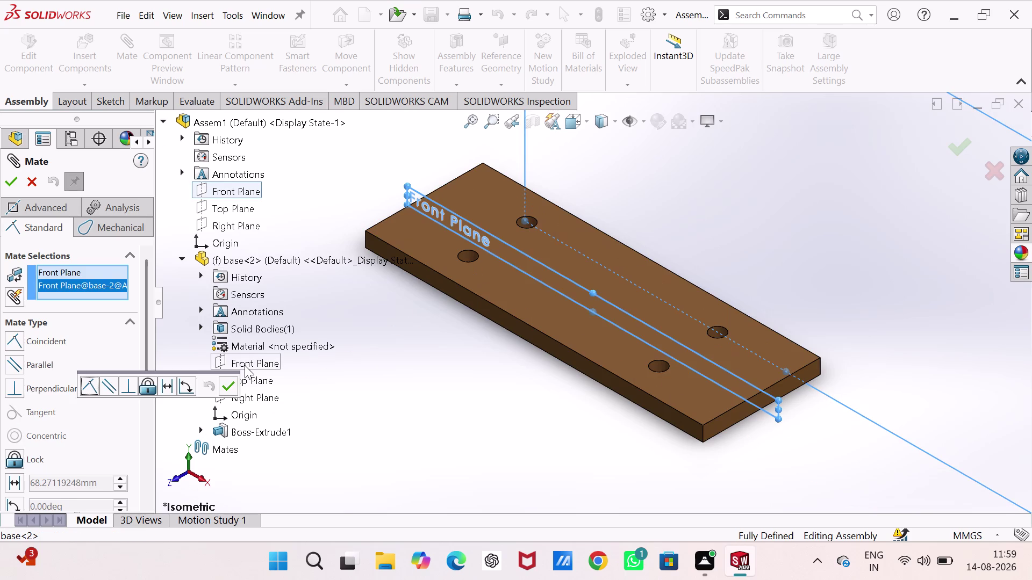
click(85, 385)
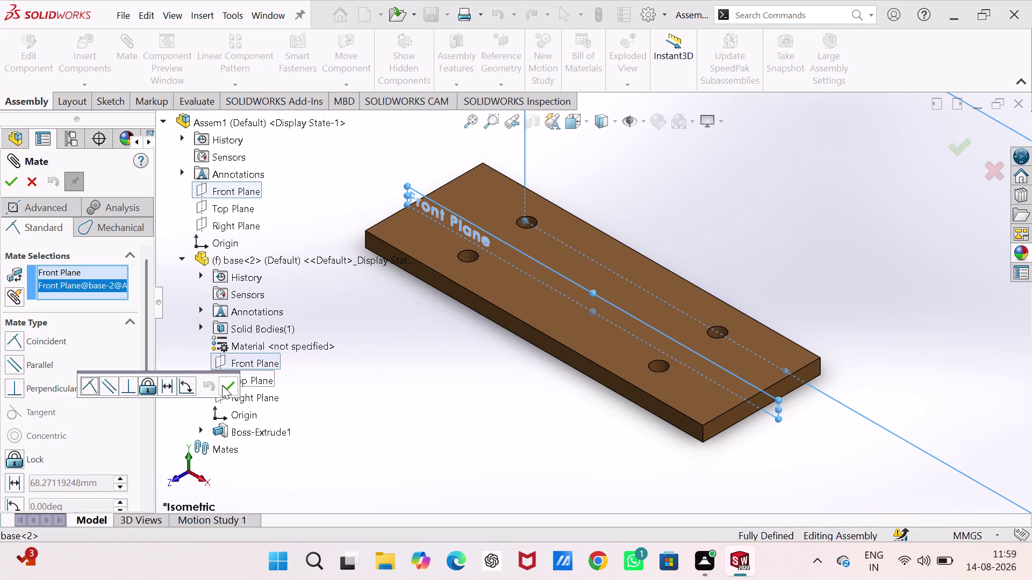
click(222, 386)
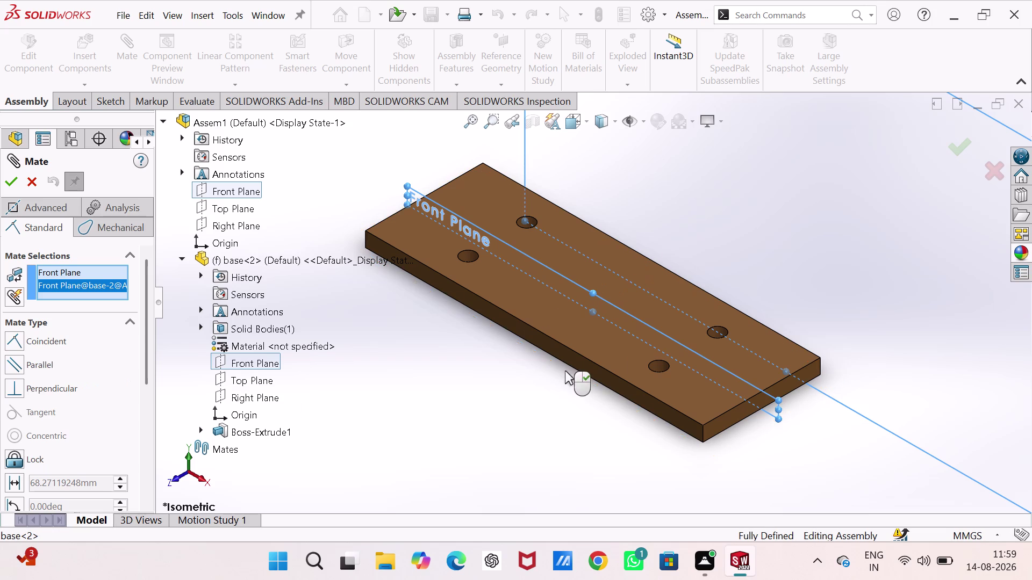
click(728, 240)
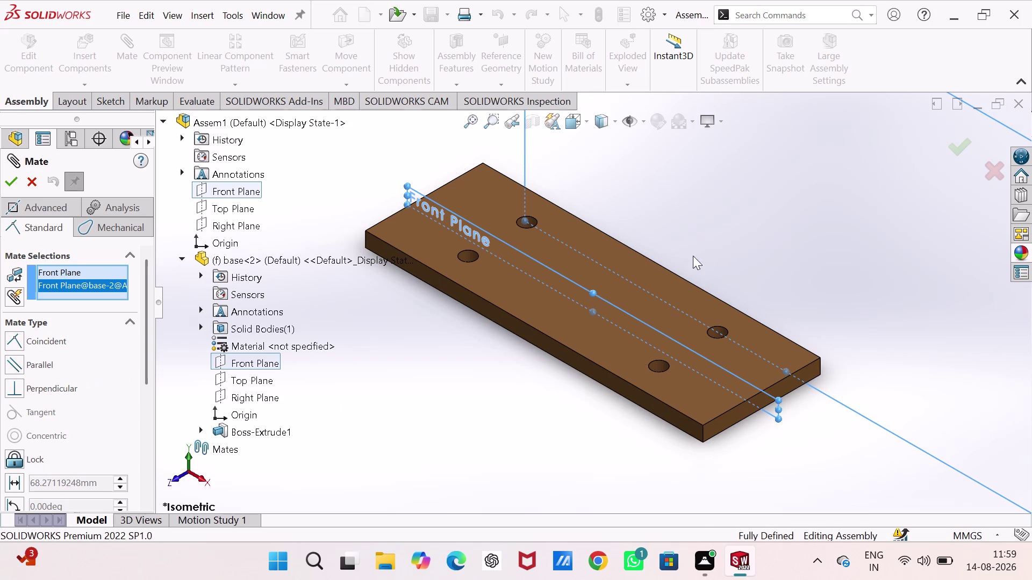
click(37, 183)
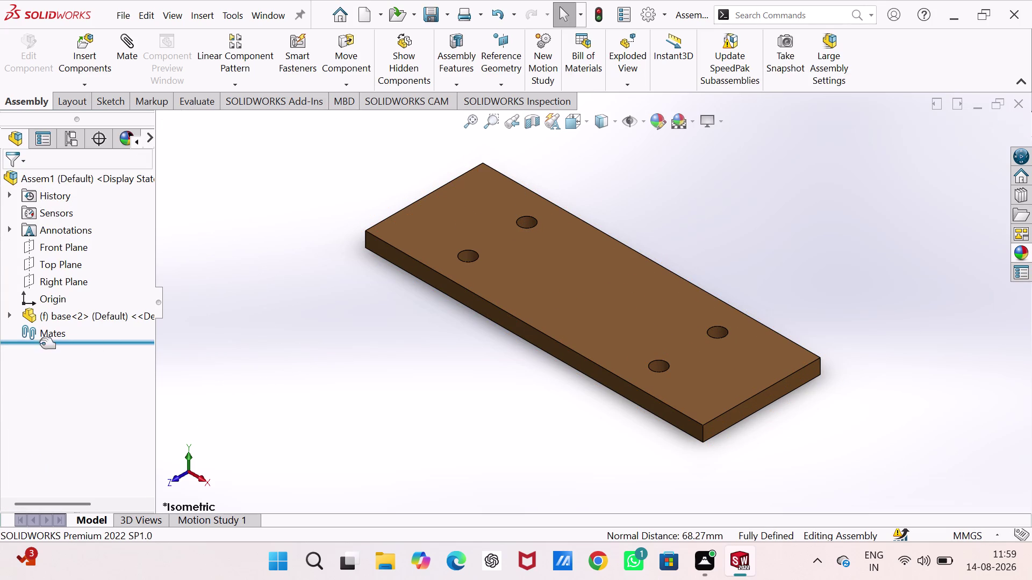
Inspect the Mates folder in the FeatureManager tree, confirming no mates exist.
right_click(38, 334)
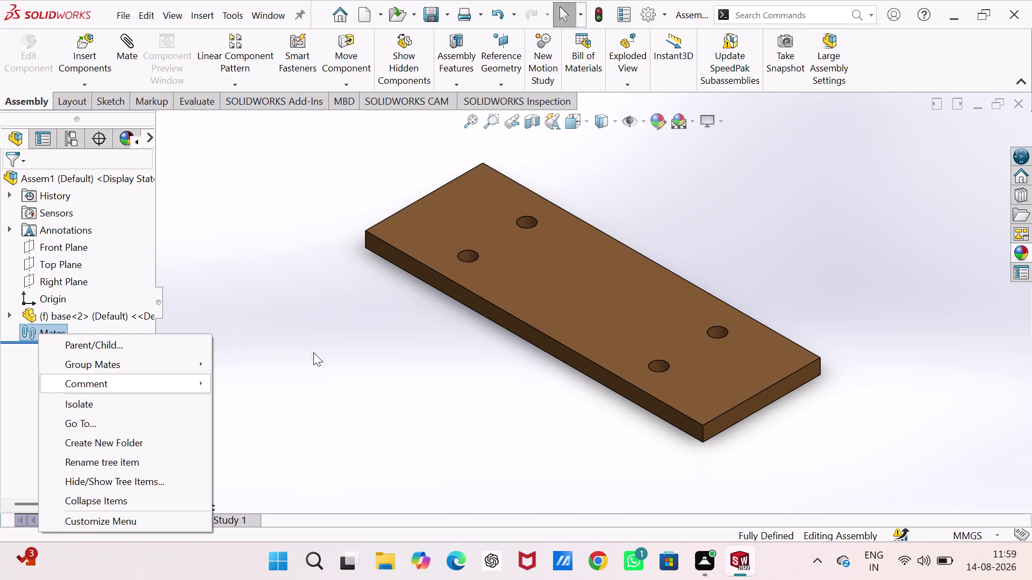
drag(396, 323, 379, 323)
double_click(60, 334)
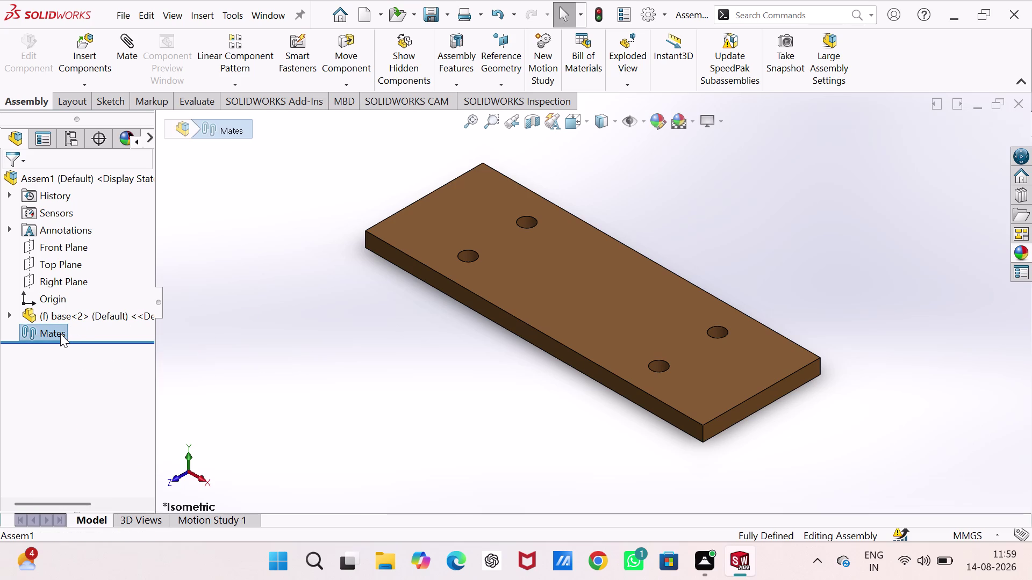
click(263, 213)
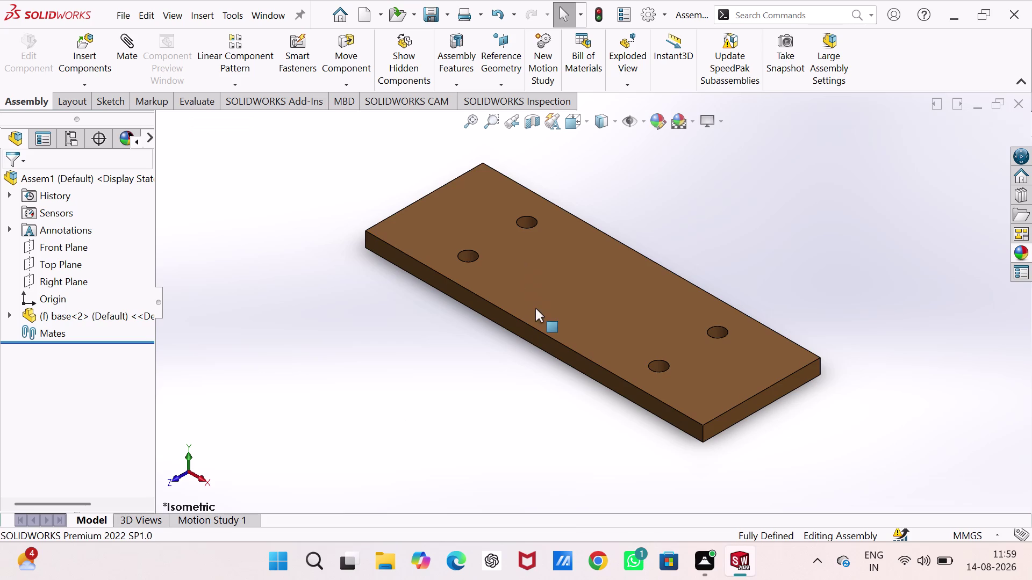
Return to isometric view, expand base<2>'s feature tree and select its Front Plane.
drag(535, 309, 528, 291)
click(198, 301)
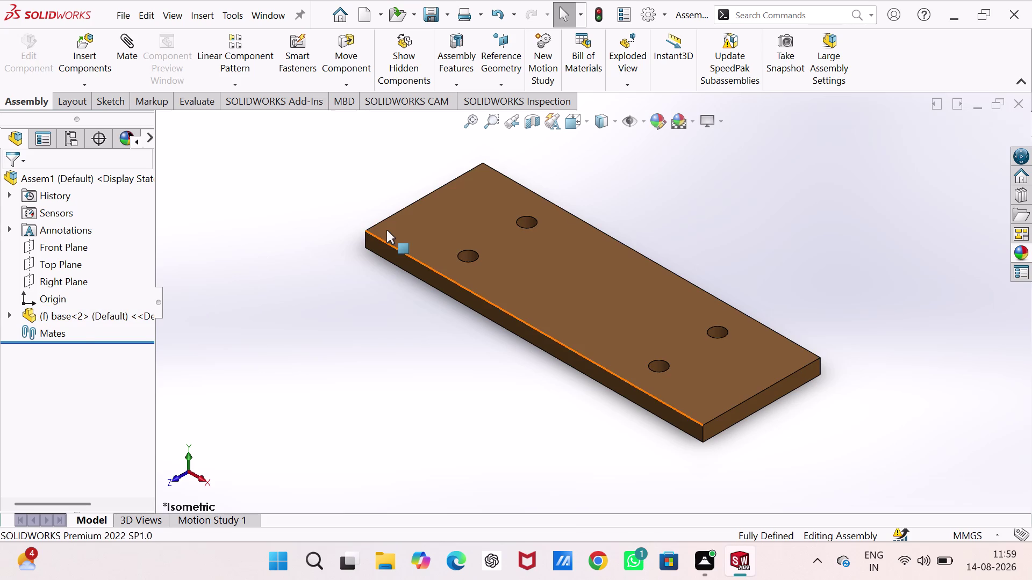
middle_drag(549, 286, 526, 338)
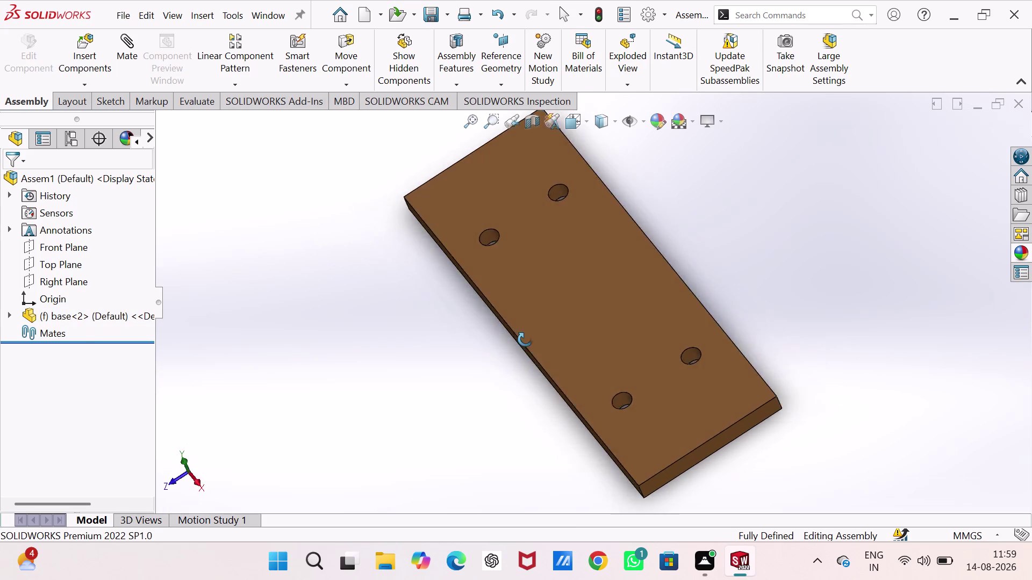
middle_drag(525, 338, 540, 170)
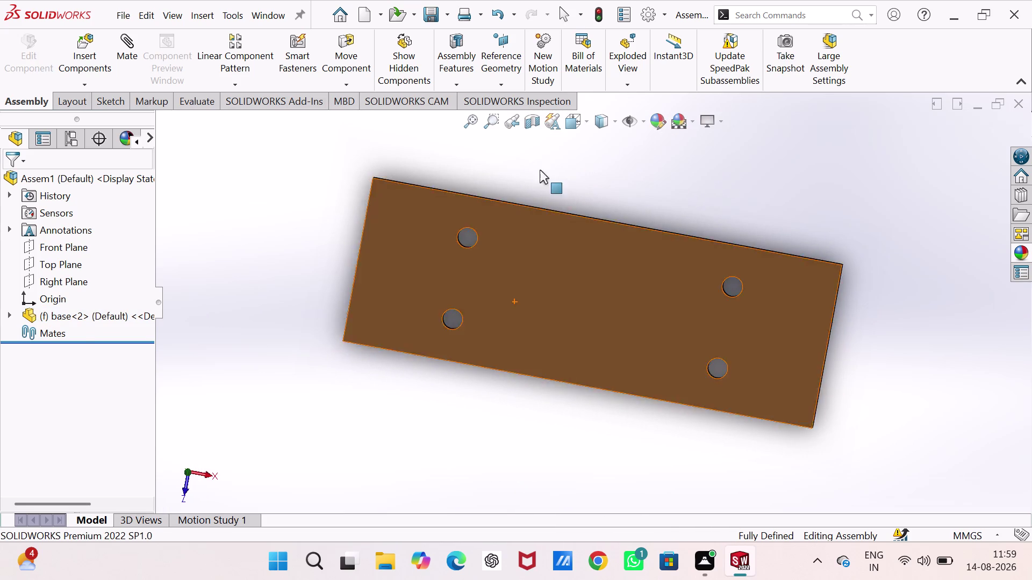
key(ctrl+7)
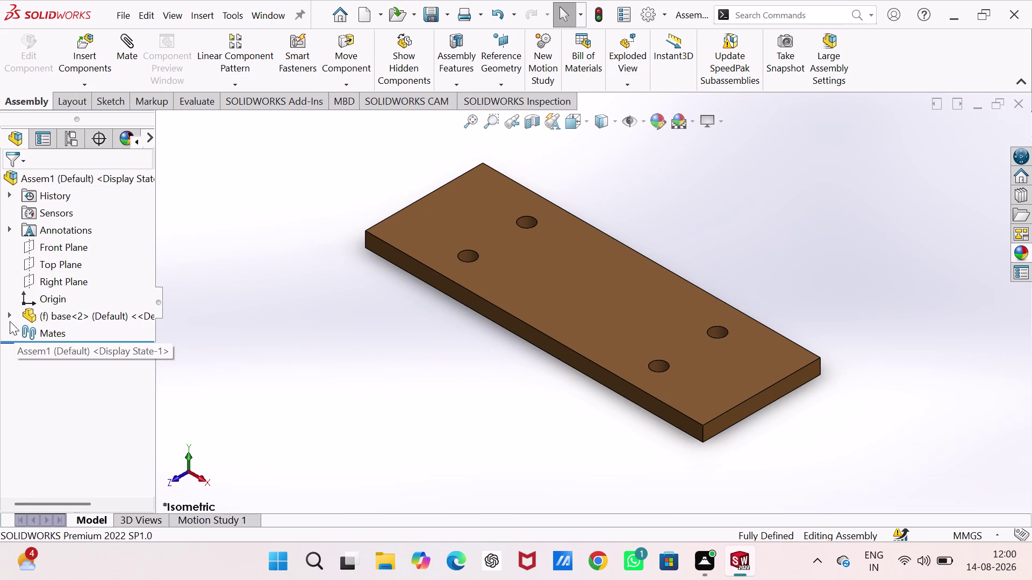
click(7, 312)
scroll(down, 3)
scroll(down, 3)
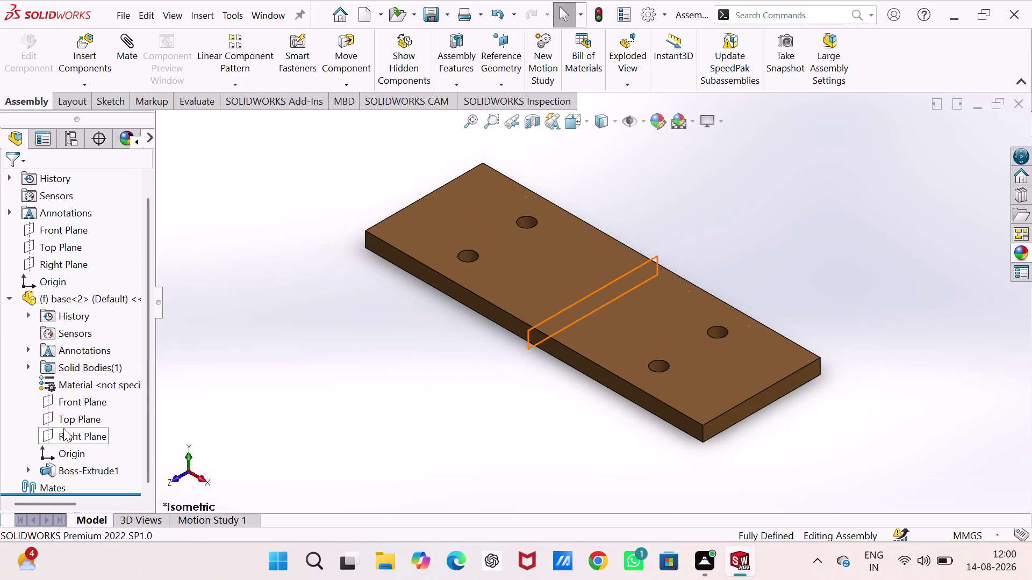
scroll(down, 3)
click(68, 398)
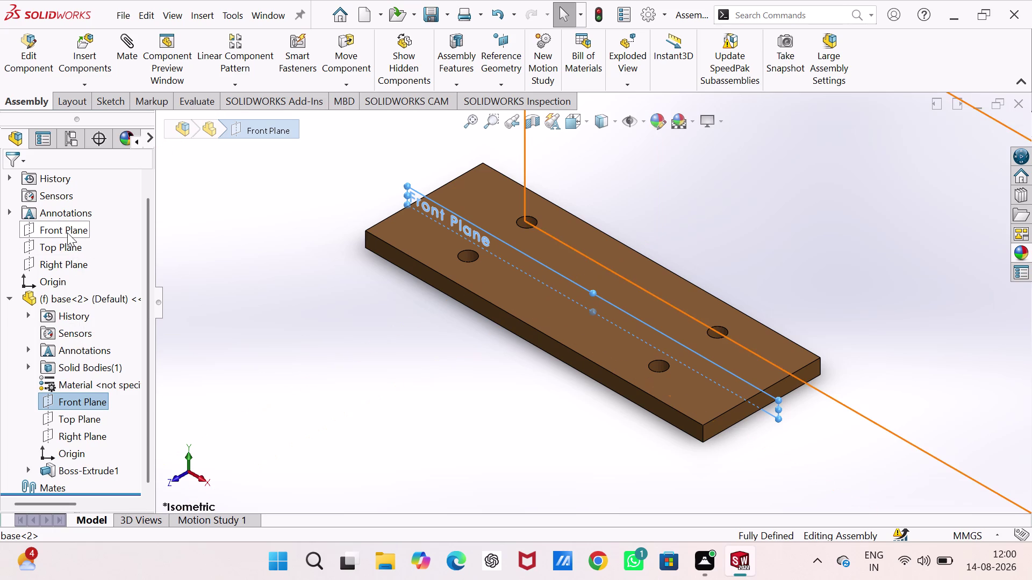
Change the base plate from fixed to floating.
key(Escape)
key(Escape)
right_click(522, 267)
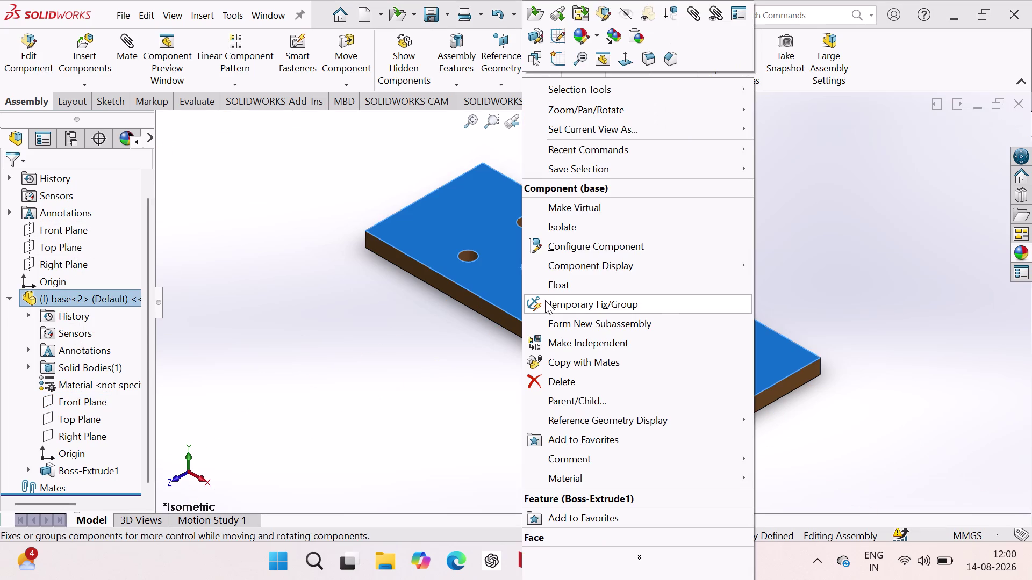
click(559, 279)
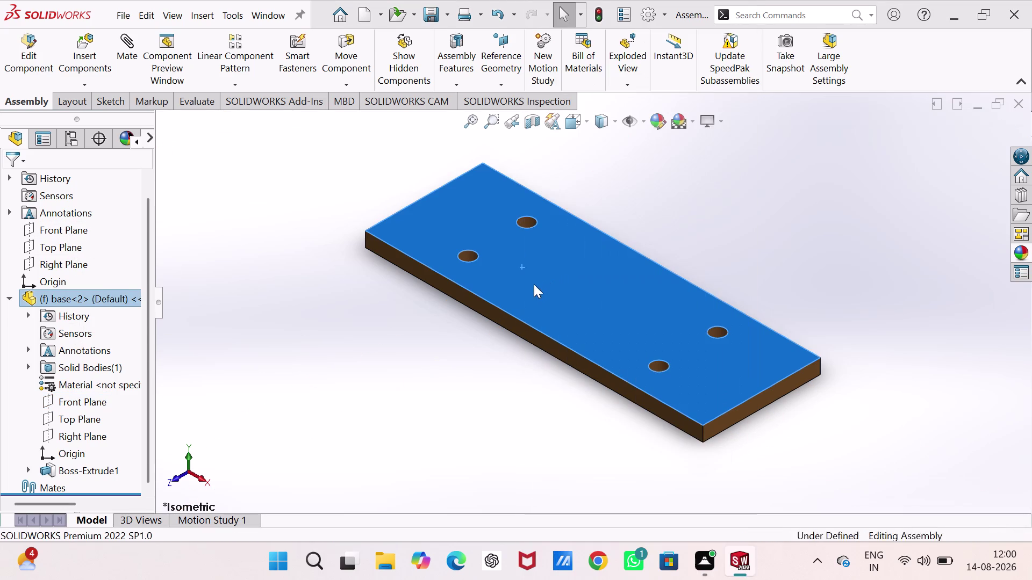
Make the base plate's Front Plane coincident with the assembly Front Plane.
click(133, 43)
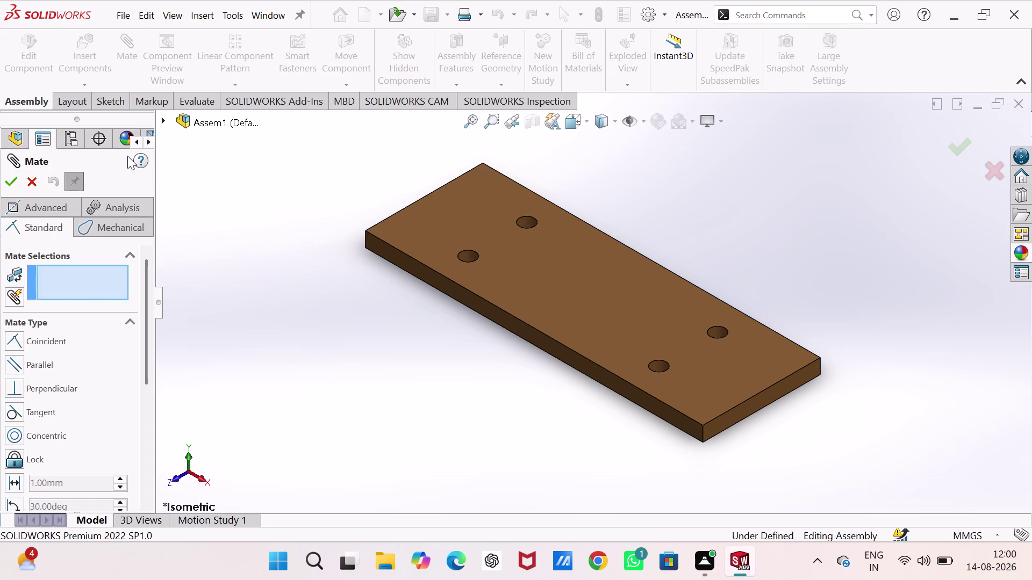
click(163, 119)
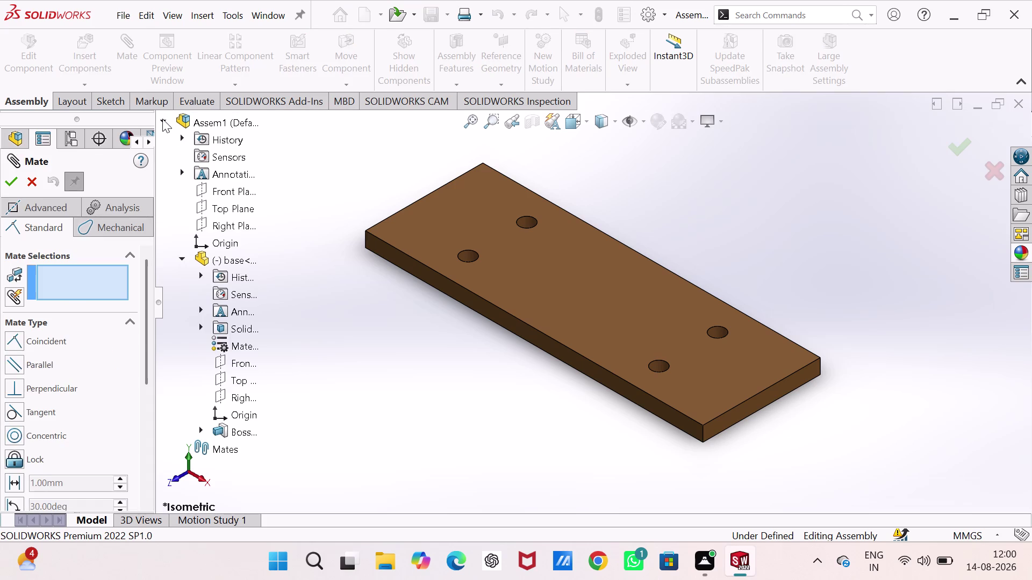
click(206, 187)
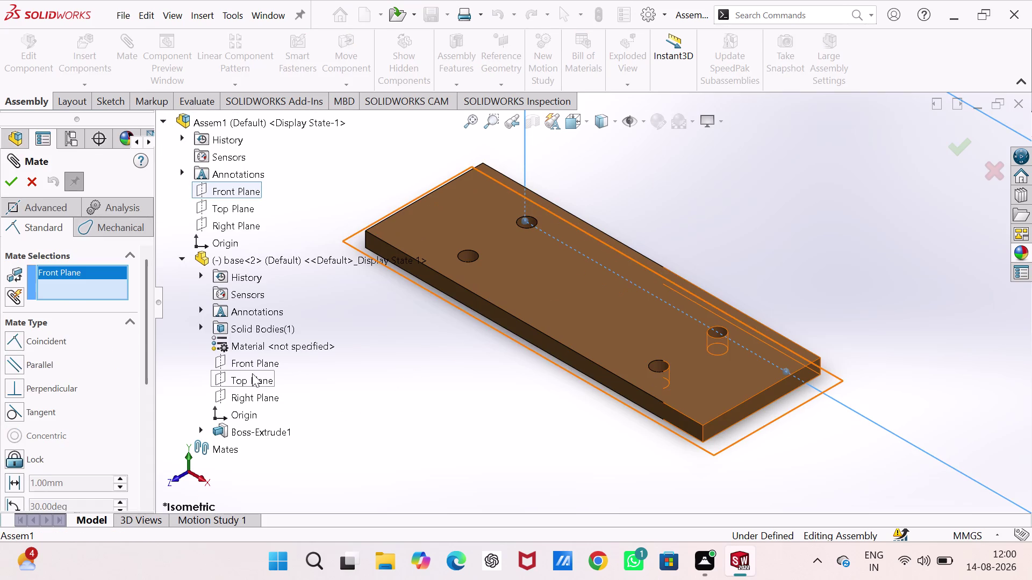
click(253, 364)
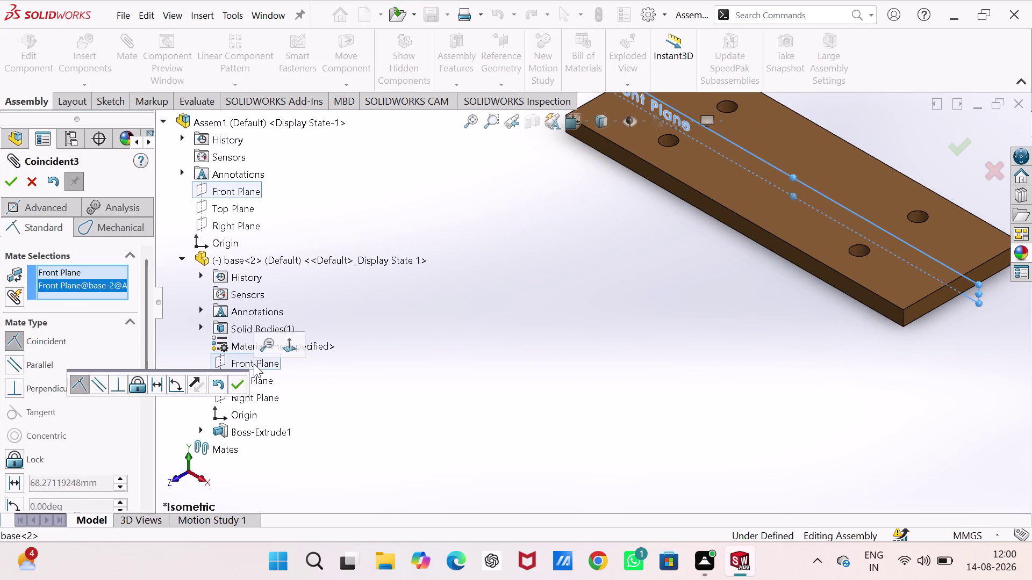
click(233, 388)
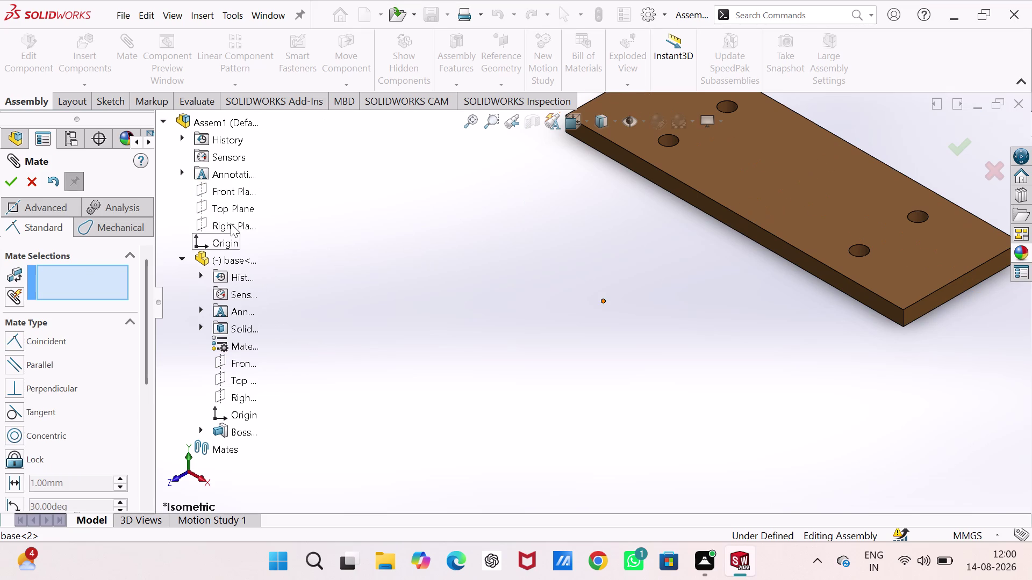
Add coincident mates for the base plate's Top and Right Planes.
click(232, 212)
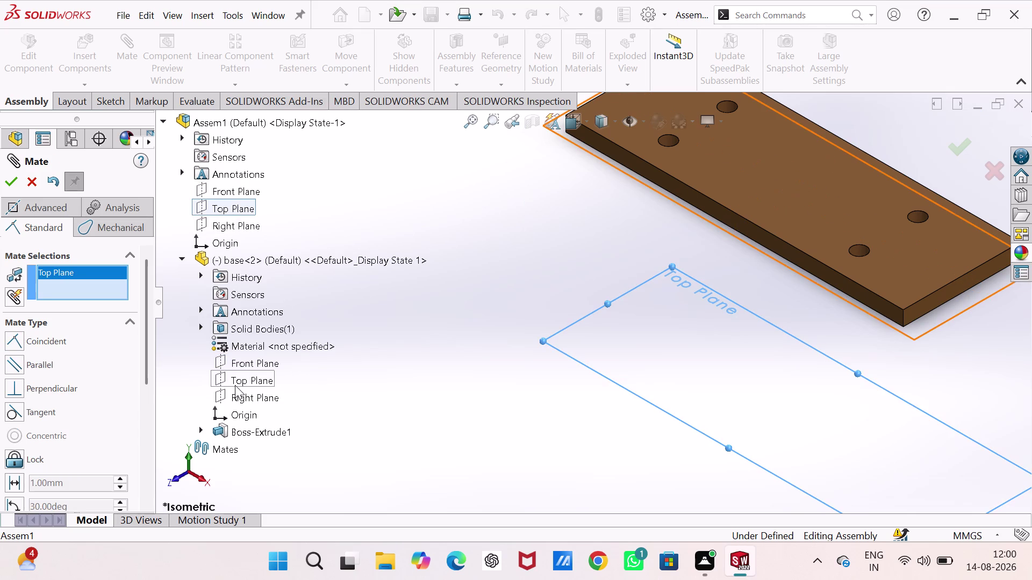
click(235, 384)
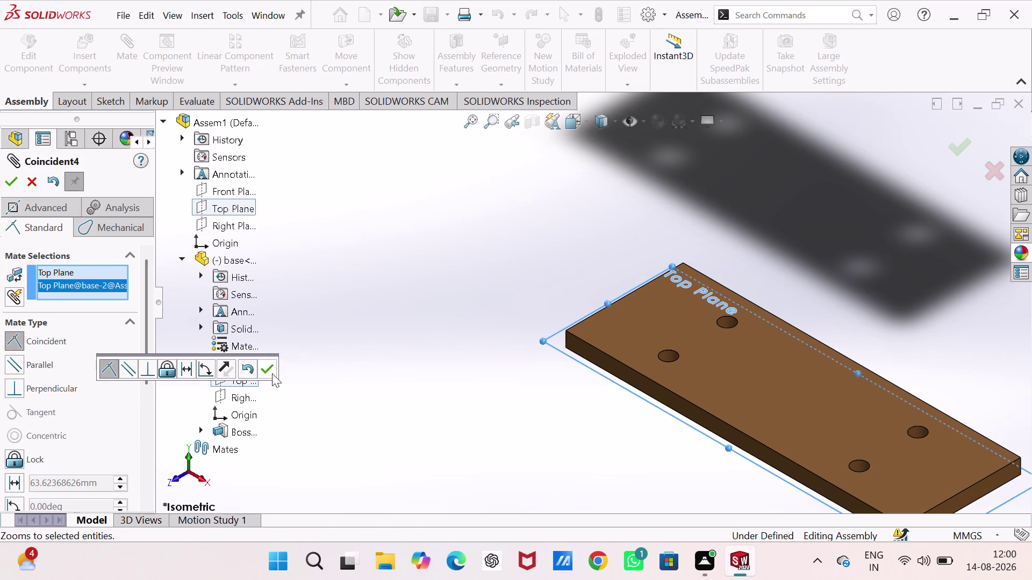
click(270, 372)
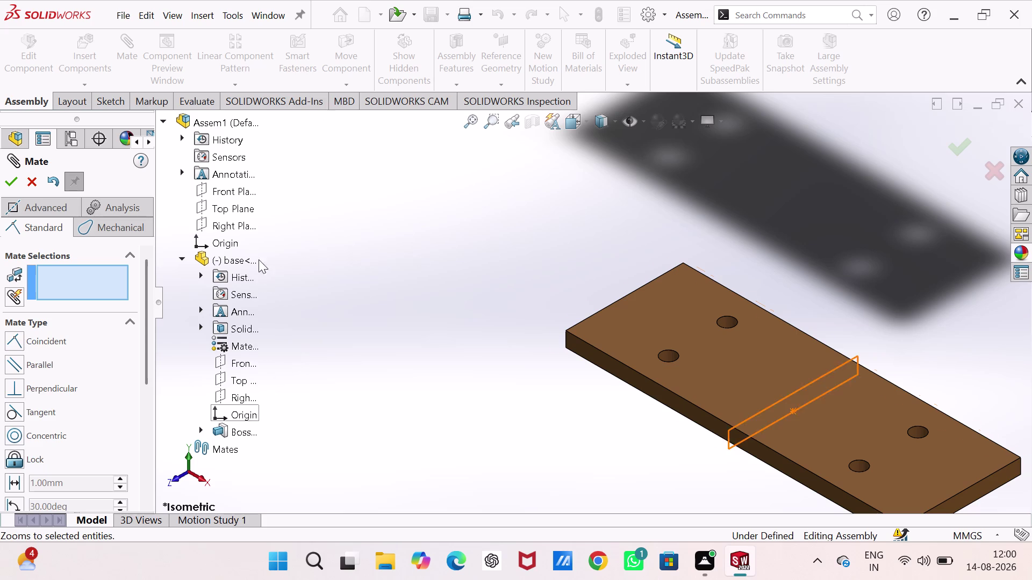
click(232, 225)
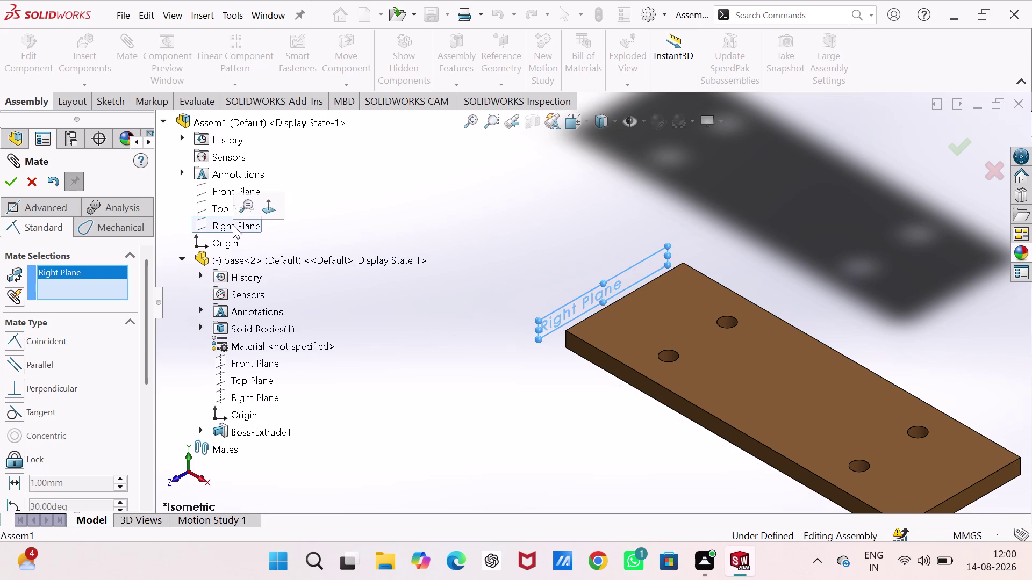
click(258, 397)
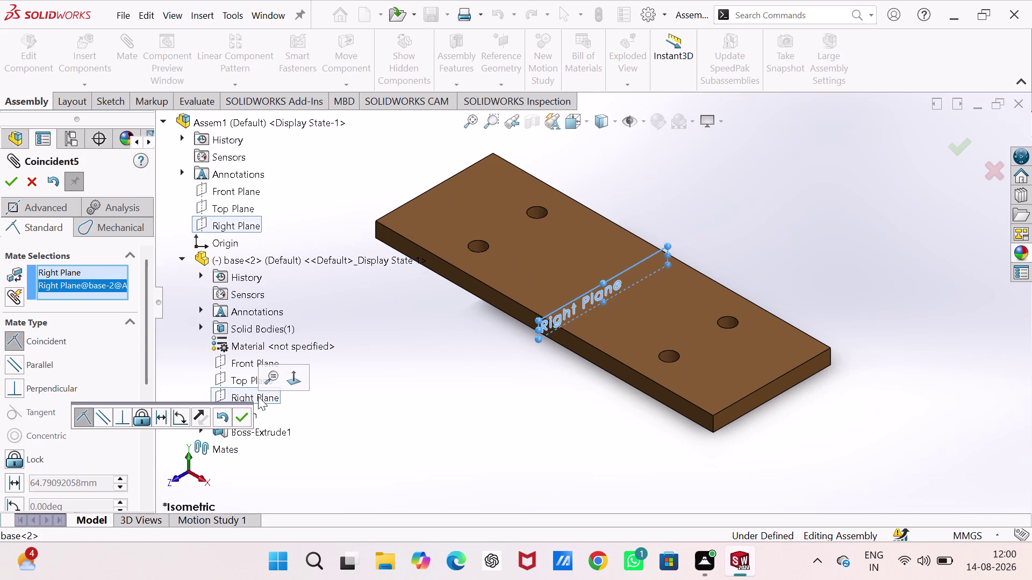
click(240, 418)
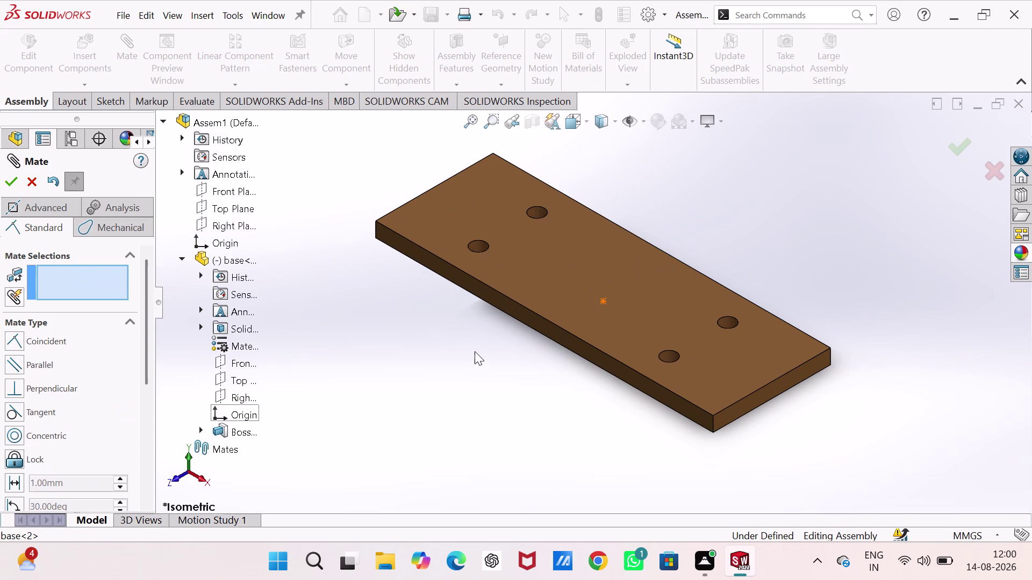
Close the Mate PropertyManager and return the view to isometric.
click(475, 352)
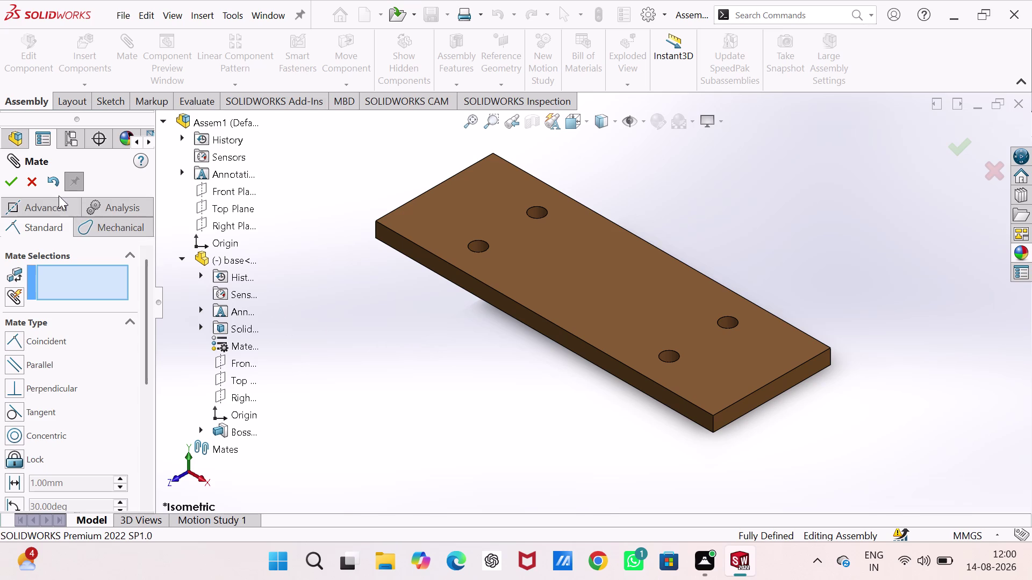
click(9, 185)
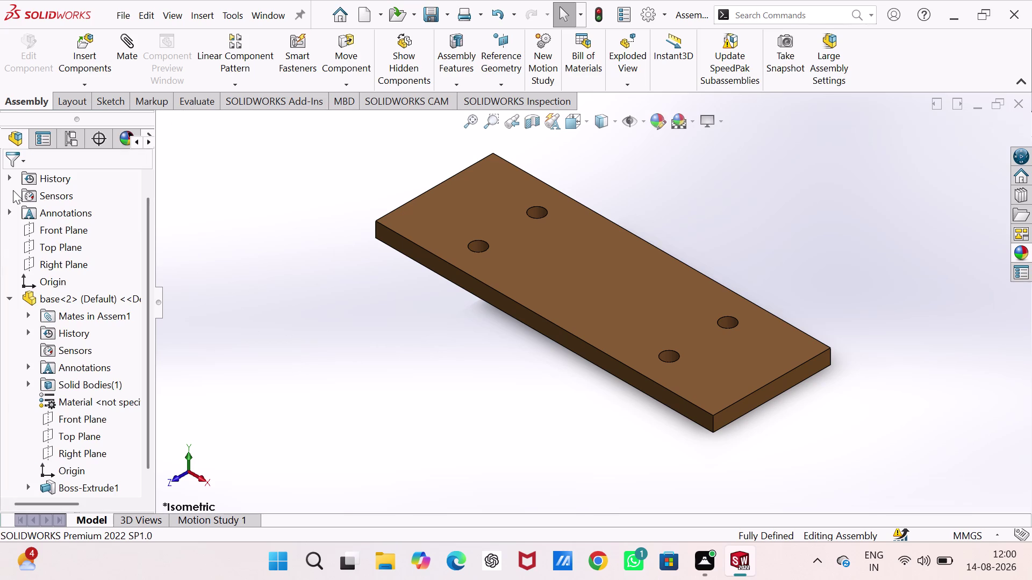
middle_drag(416, 322, 469, 217)
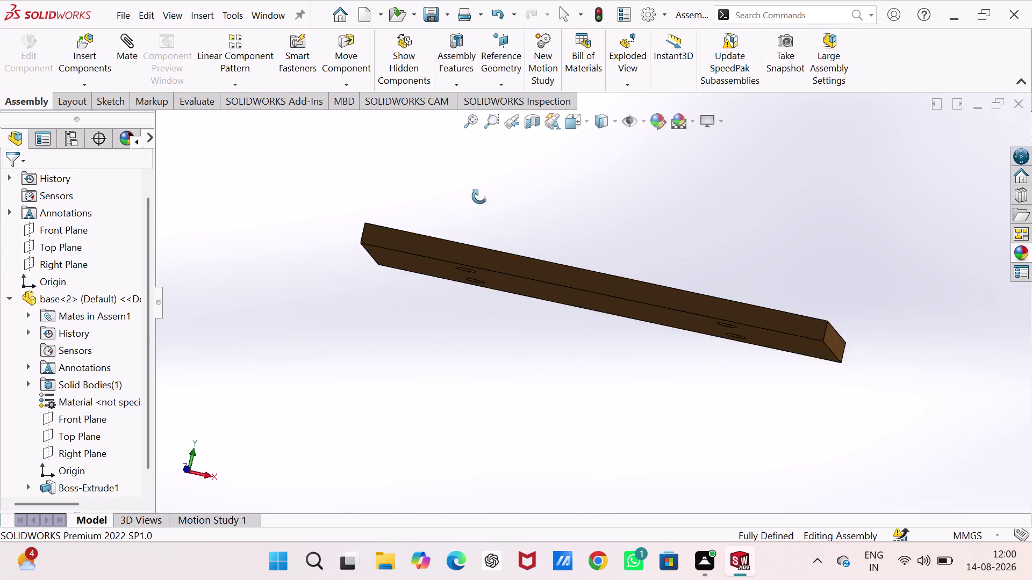
middle_drag(469, 216, 459, 349)
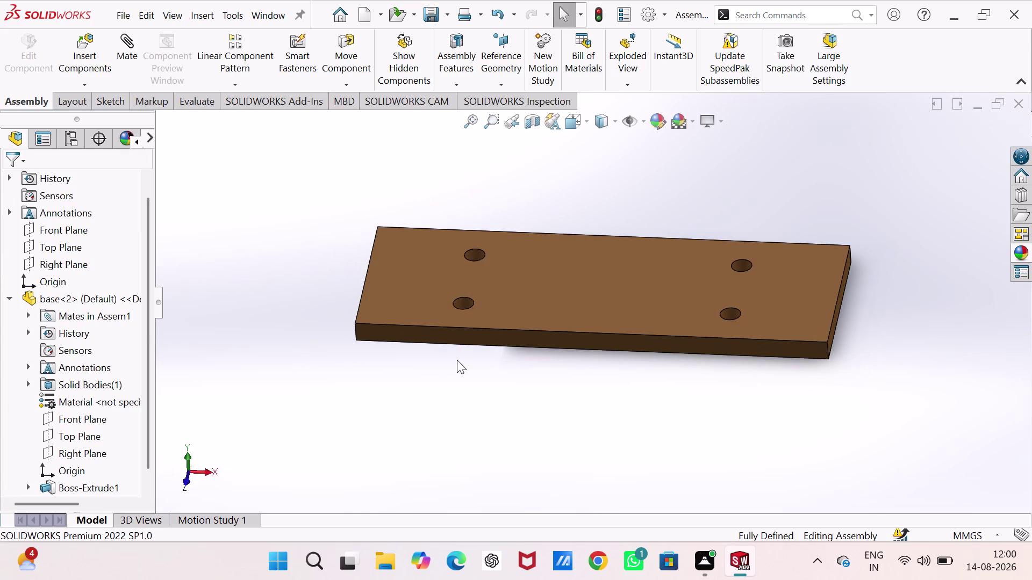
key(ctrl+7)
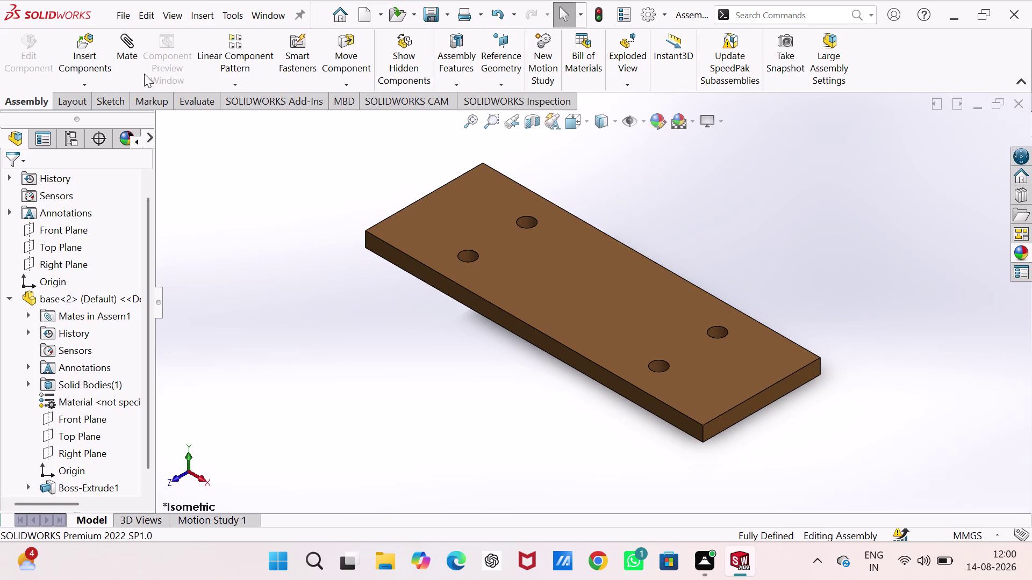
click(86, 53)
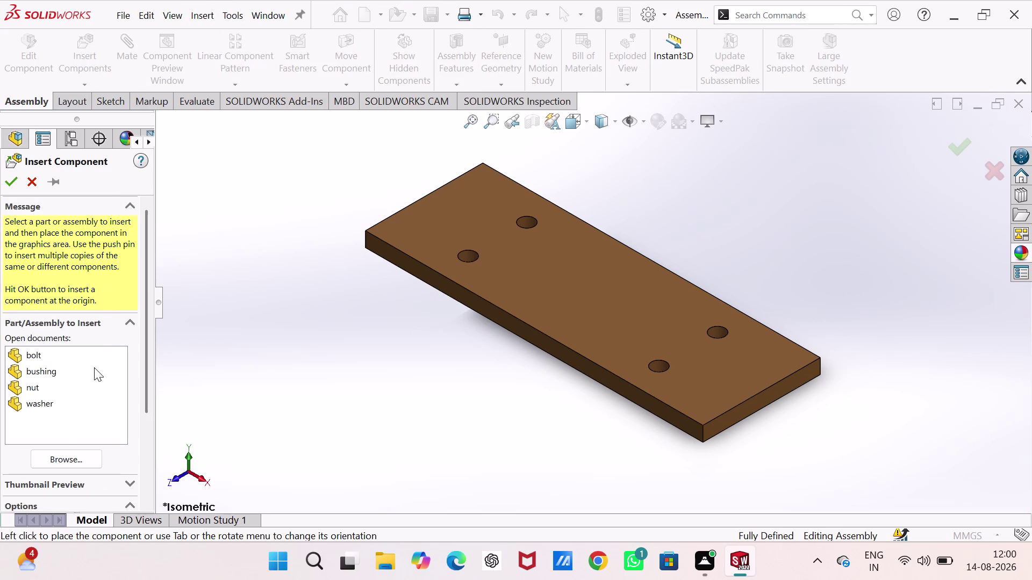
Browse for and load the support part for insertion.
click(55, 462)
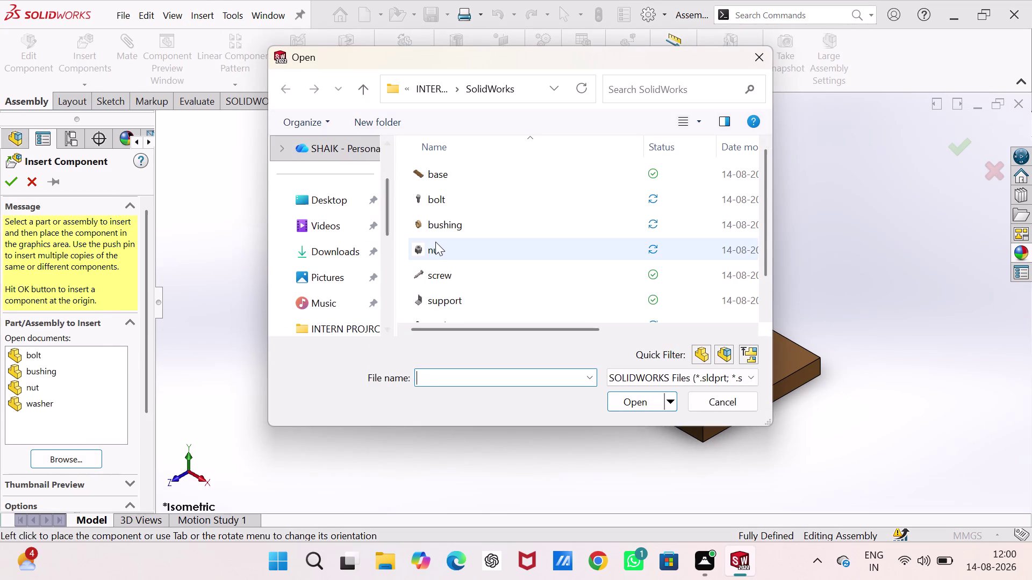
scroll(down, 3)
click(443, 261)
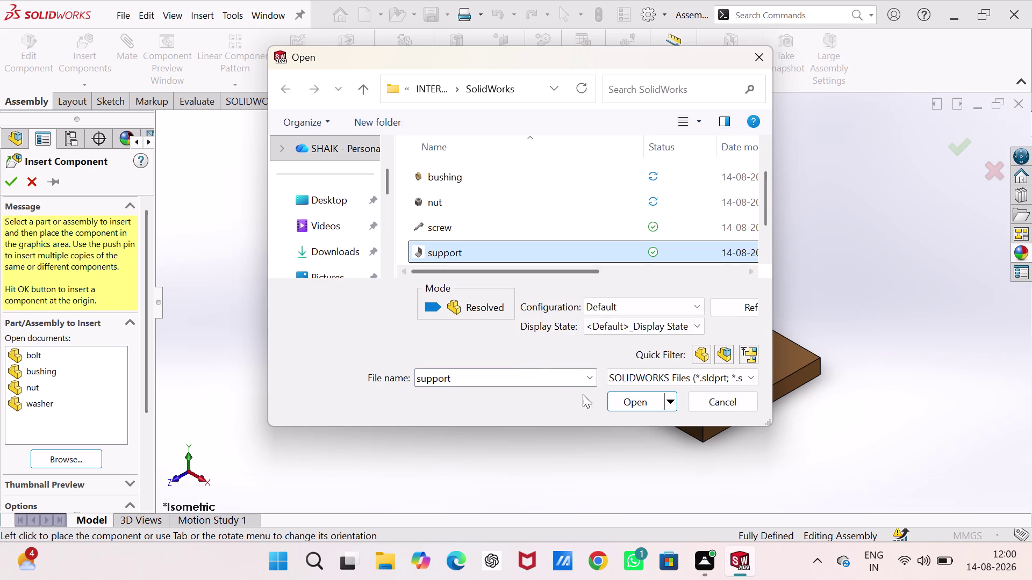
click(629, 397)
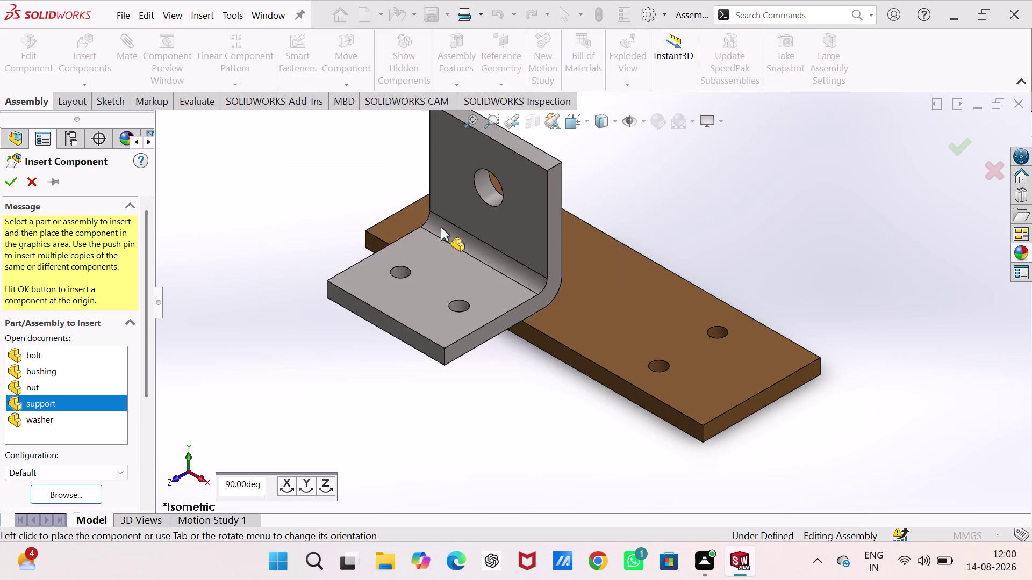
Turn the support upright with the X/Z 90° rotations and place it above the base.
click(286, 481)
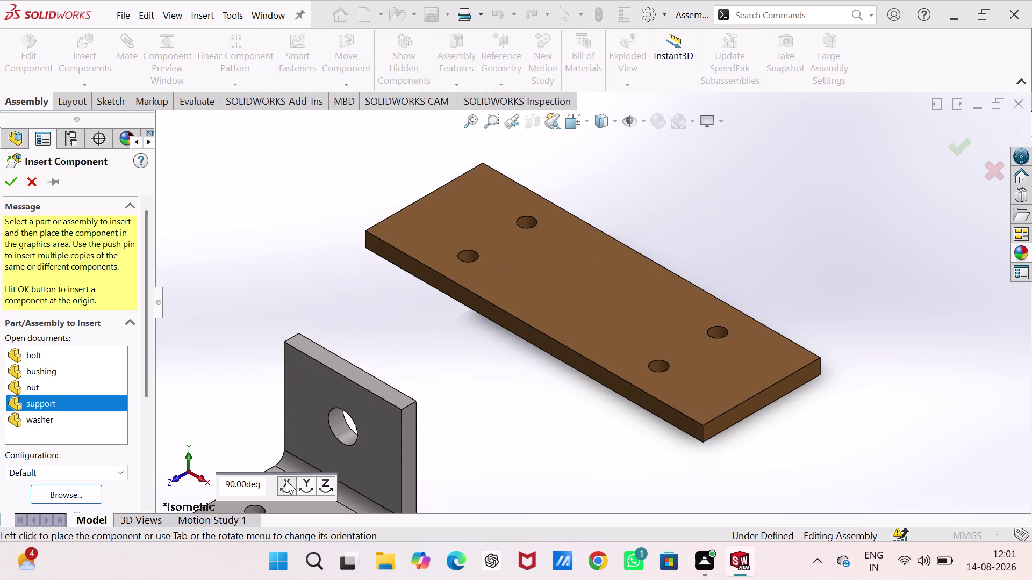
click(290, 482)
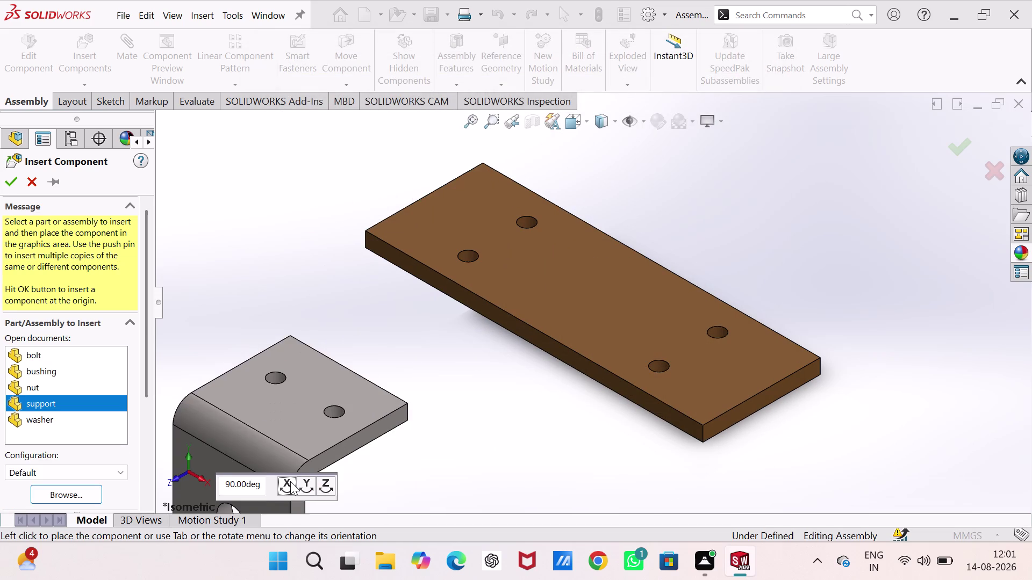
click(290, 482)
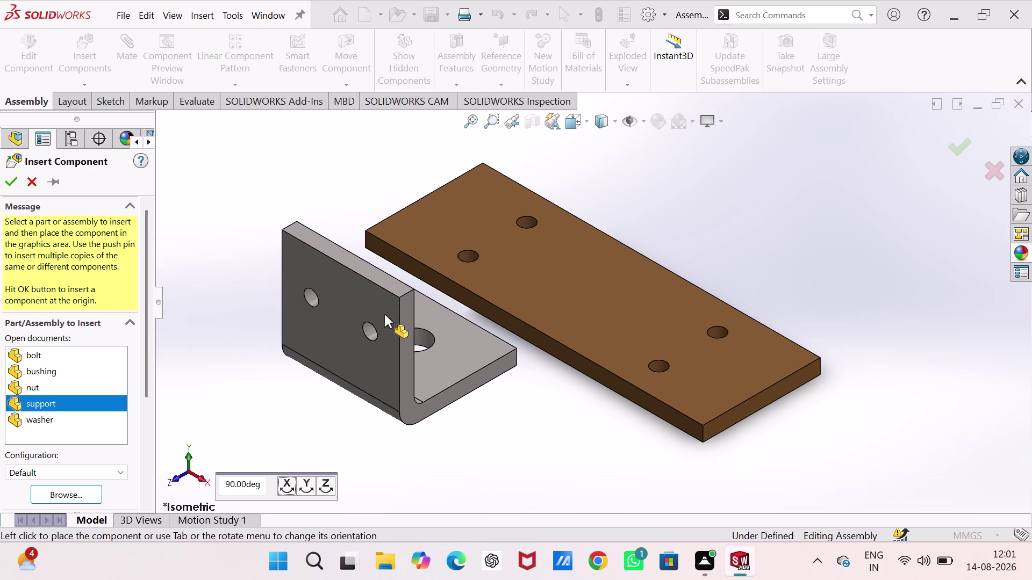
click(304, 483)
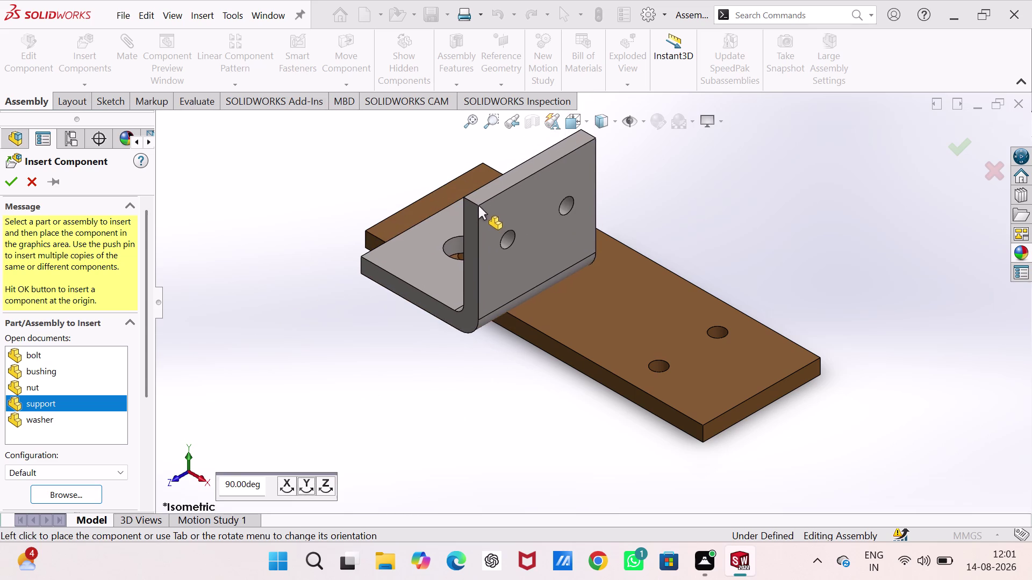
click(322, 490)
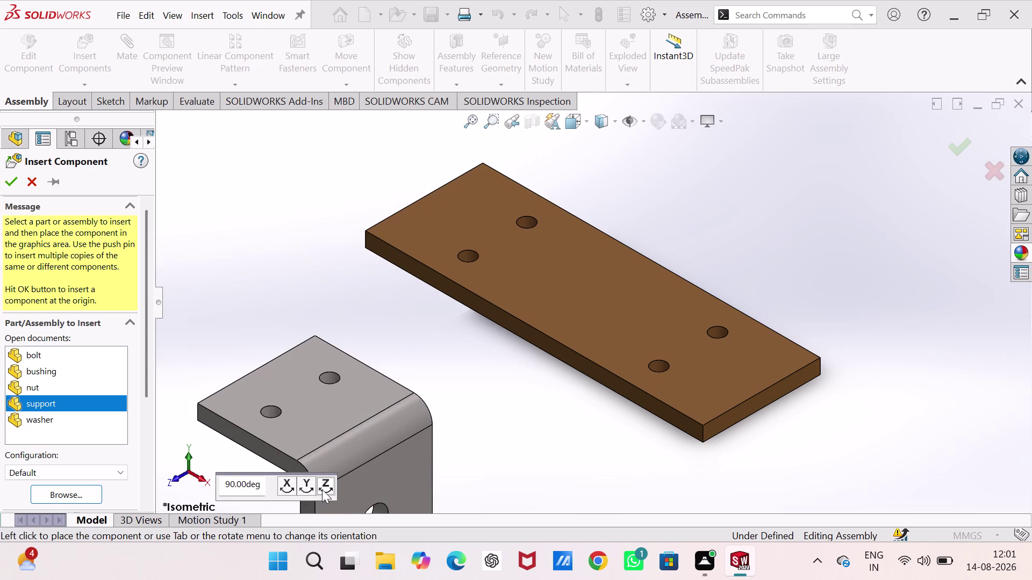
click(322, 490)
click(322, 489)
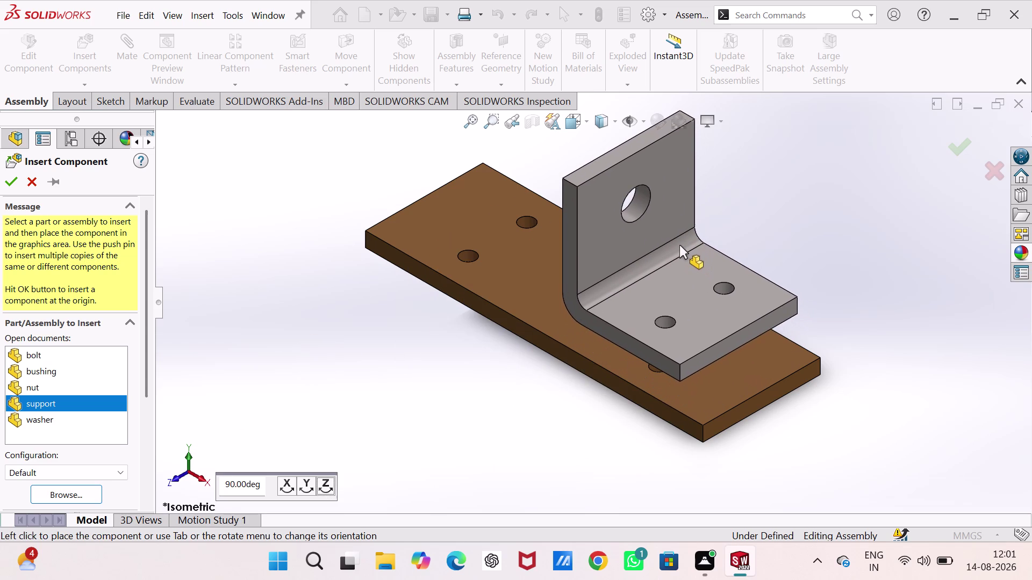
click(681, 252)
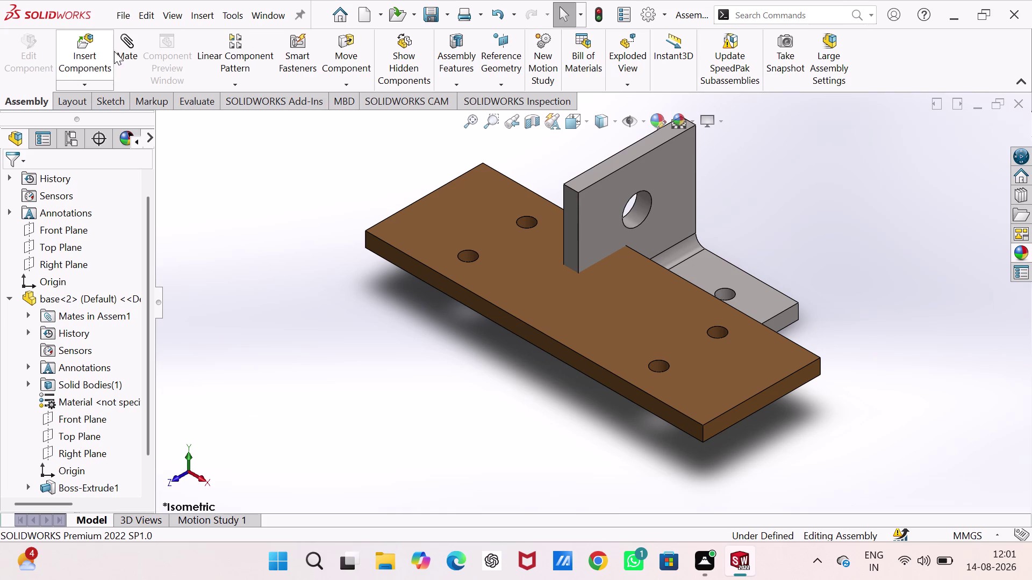
click(121, 51)
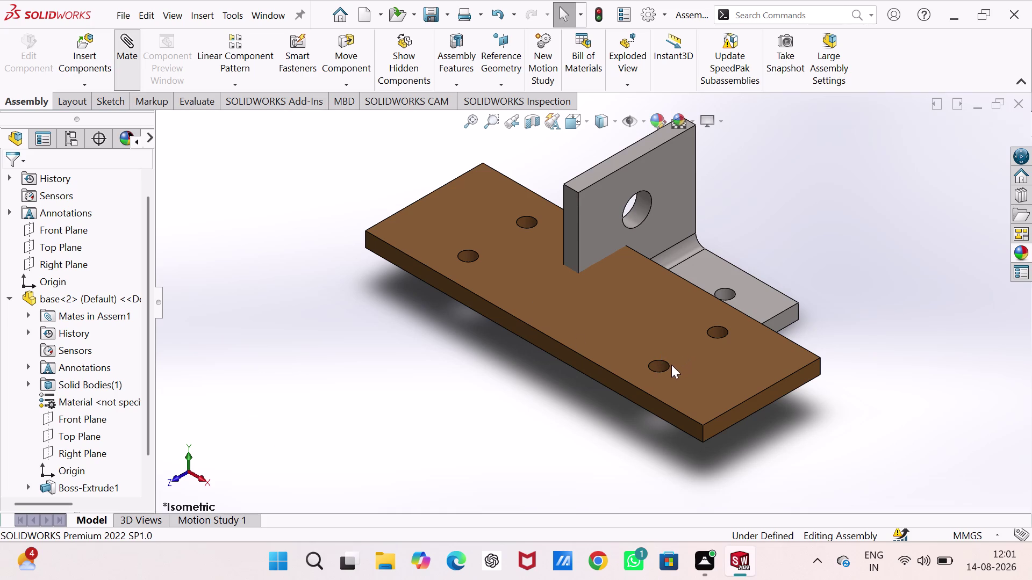
Mate a support hole concentric with a base plate hole and swing the bracket around it.
click(661, 368)
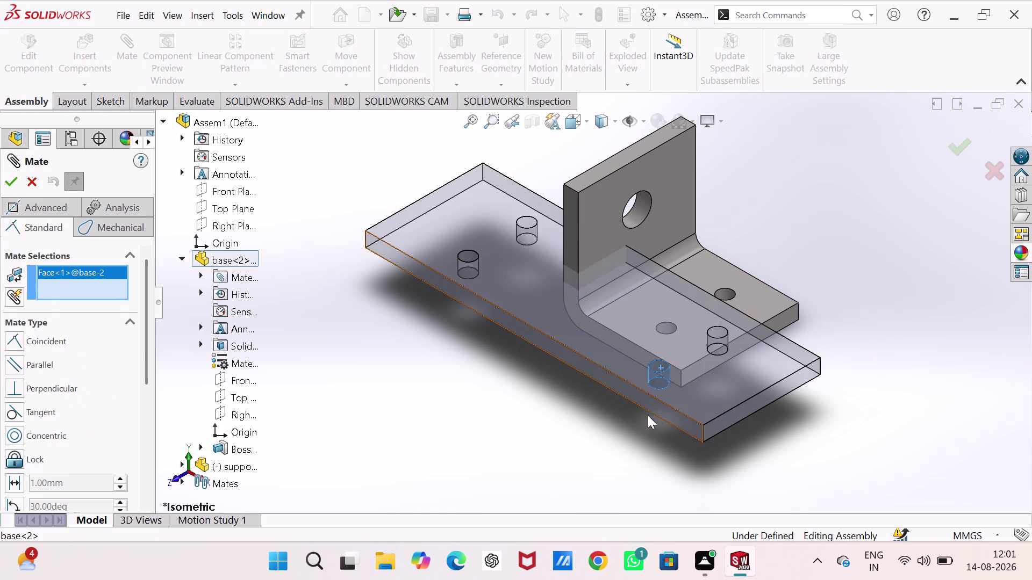
click(670, 325)
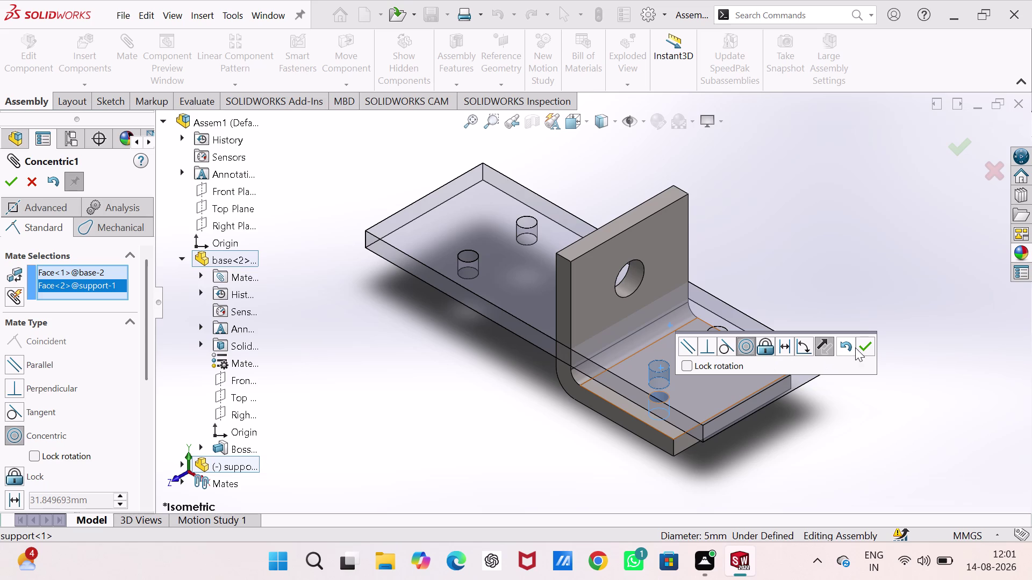
click(863, 347)
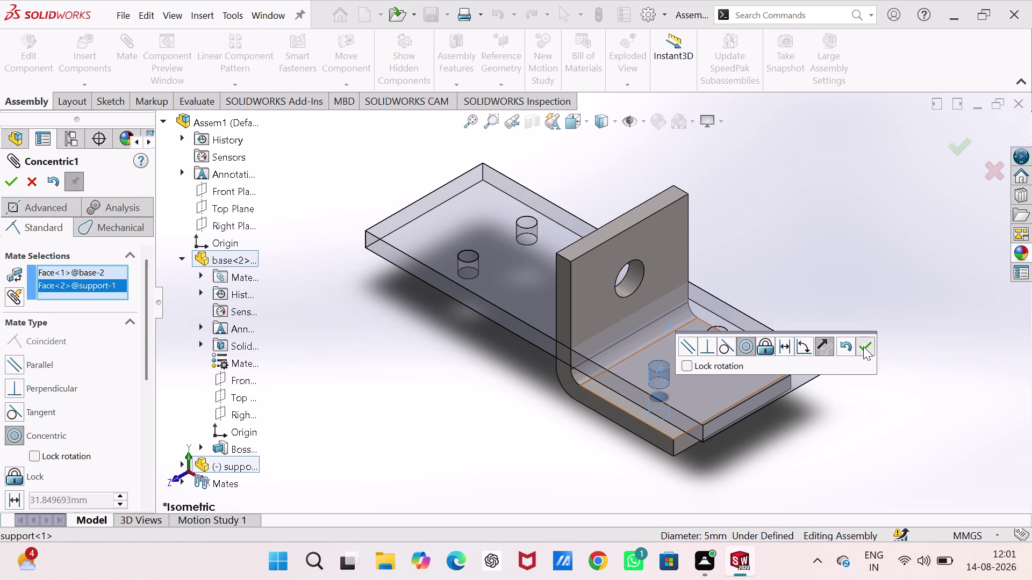
drag(652, 287, 643, 217)
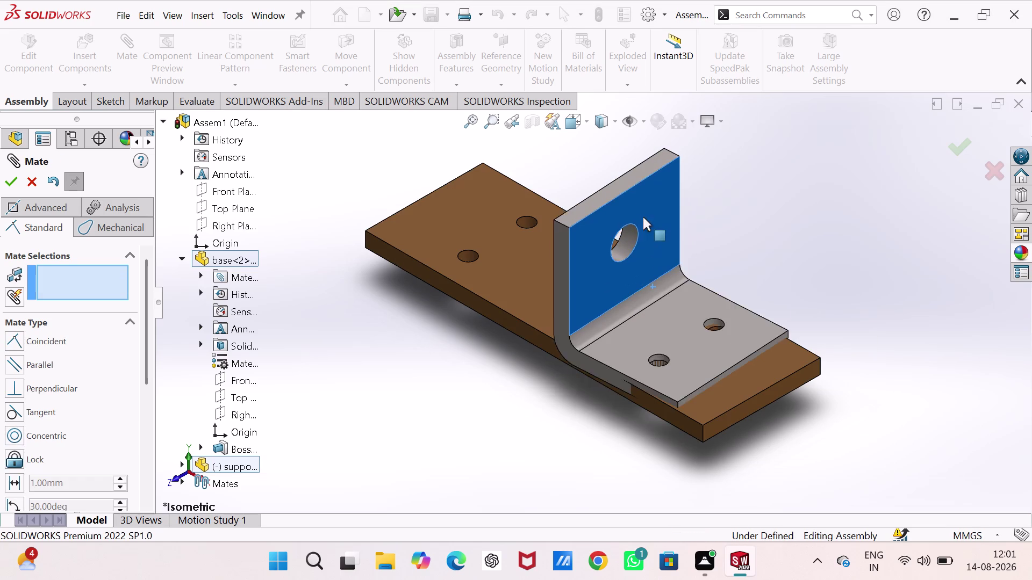
drag(643, 217, 642, 184)
Make the support's second hole concentric with the matching base plate hole.
click(716, 265)
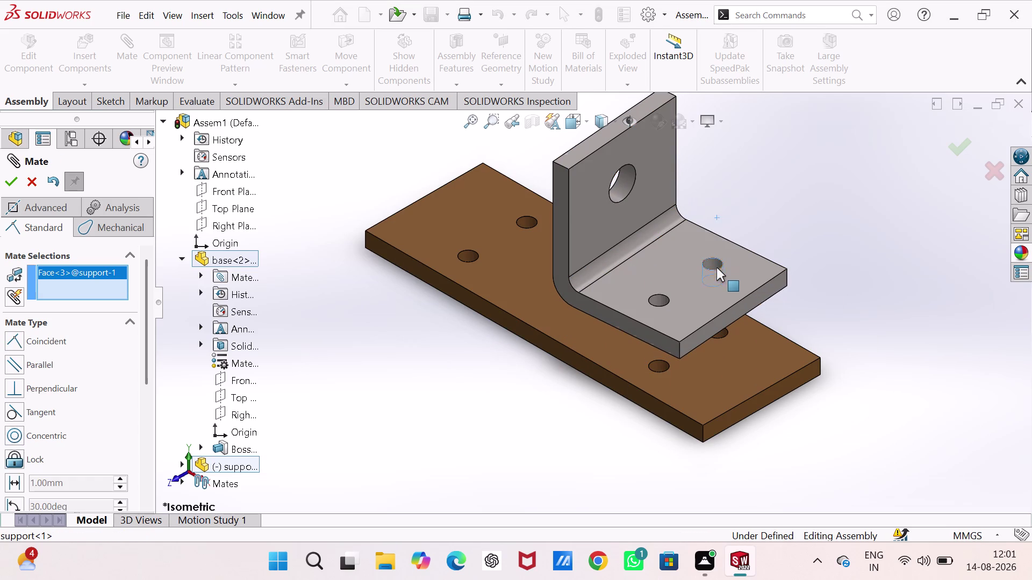
click(723, 334)
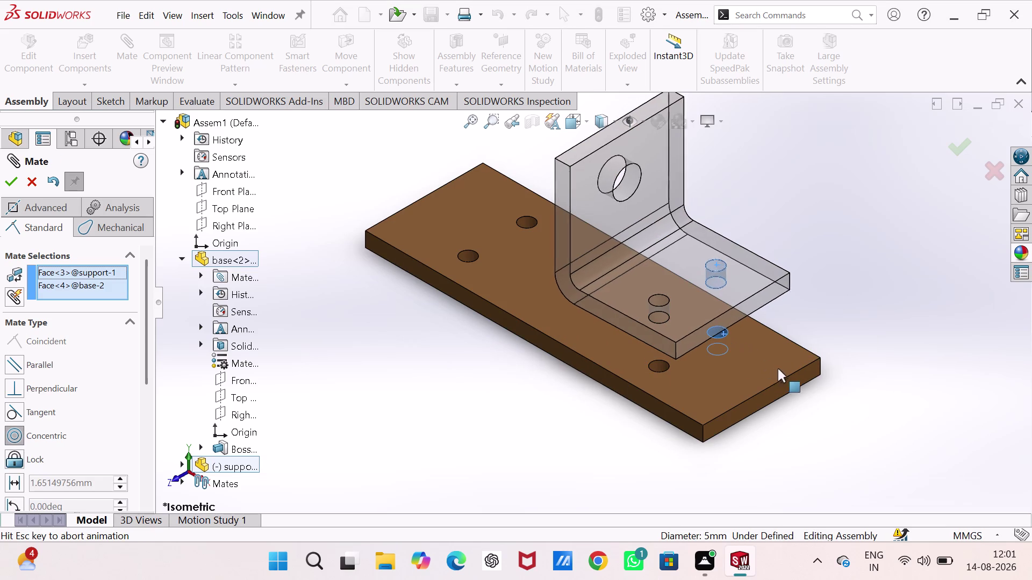
click(978, 395)
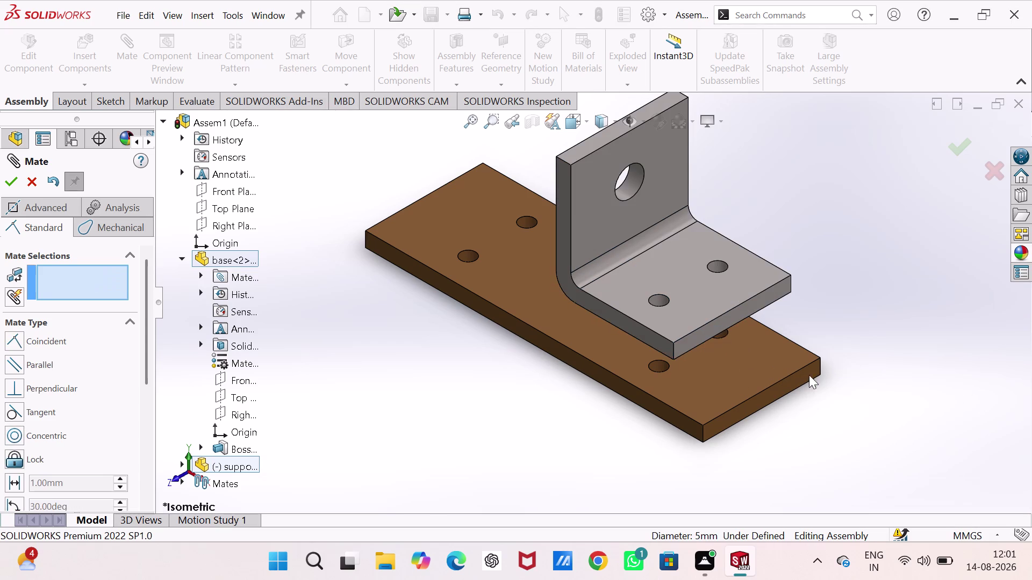
Seat the support flange flat with a coincident mate to the base top face.
click(585, 331)
middle_drag(591, 335, 574, 262)
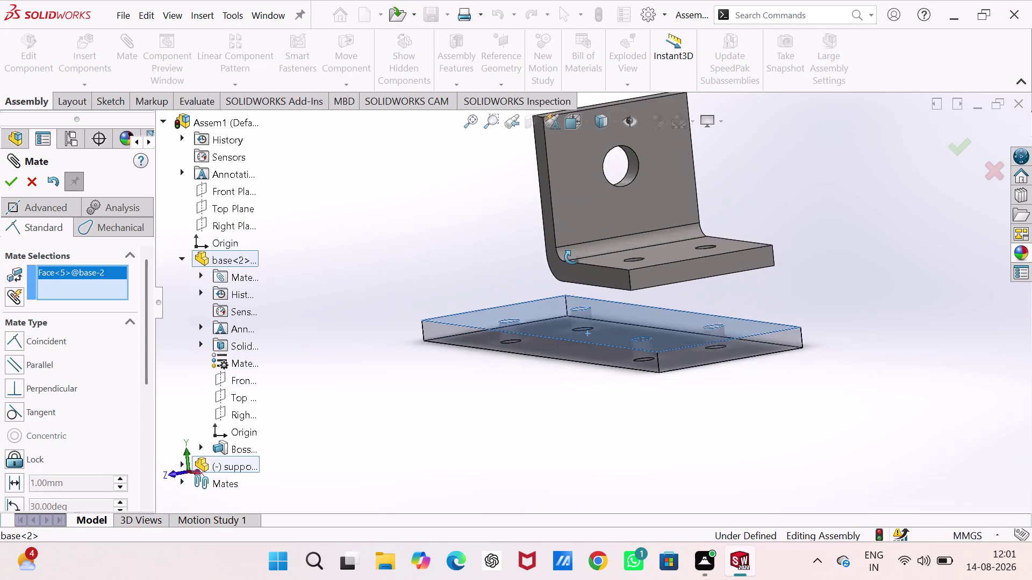
middle_drag(573, 262, 568, 173)
click(611, 247)
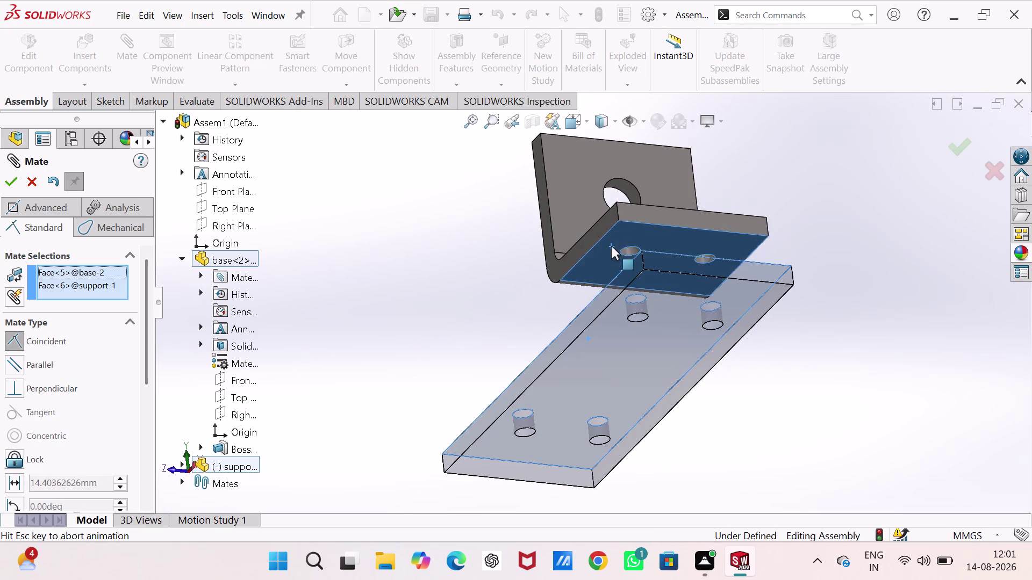
click(786, 236)
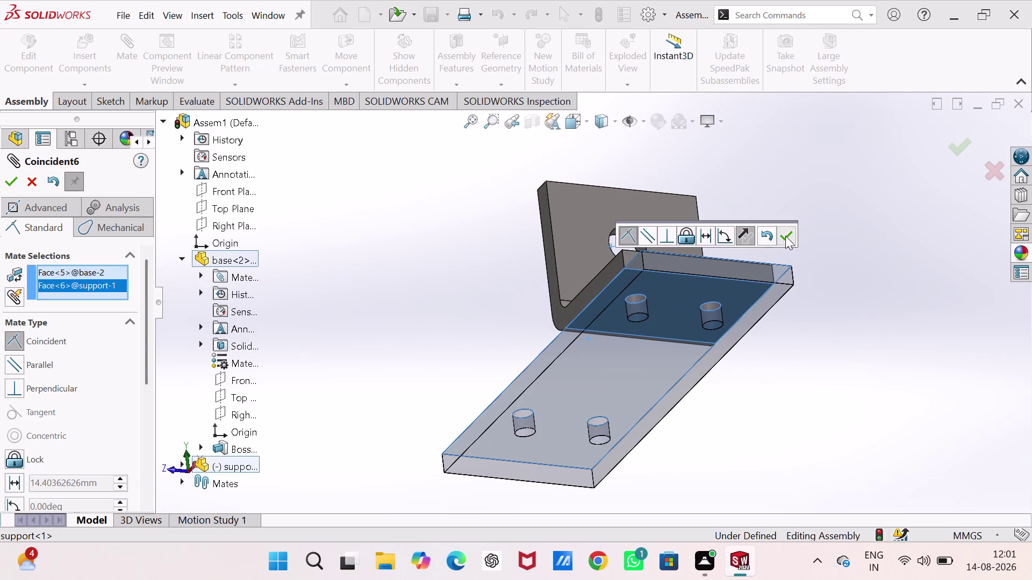
Make the support and base side faces flush with a coincident mate, then finish mating.
middle_drag(507, 258, 521, 275)
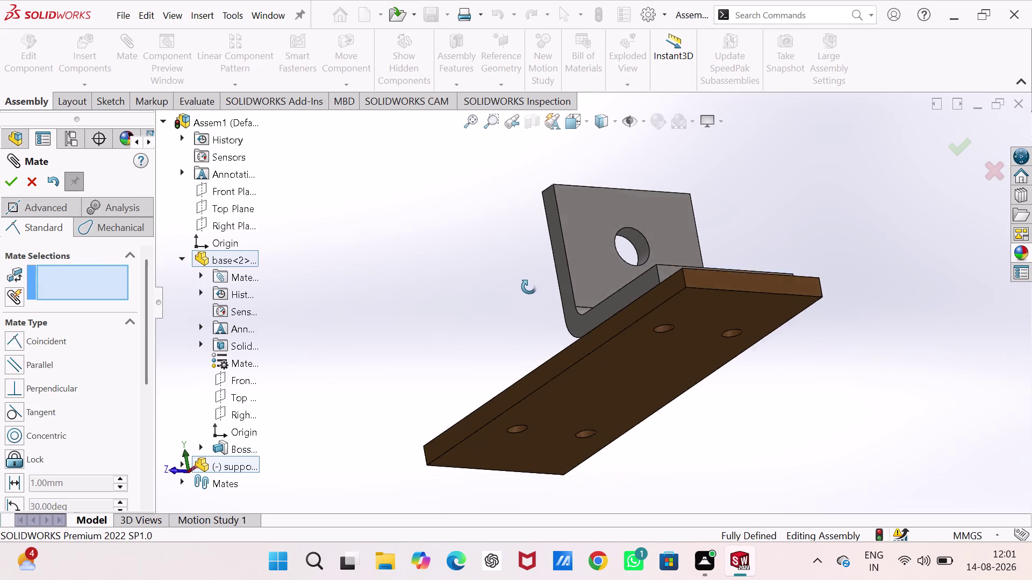
middle_drag(520, 274, 582, 387)
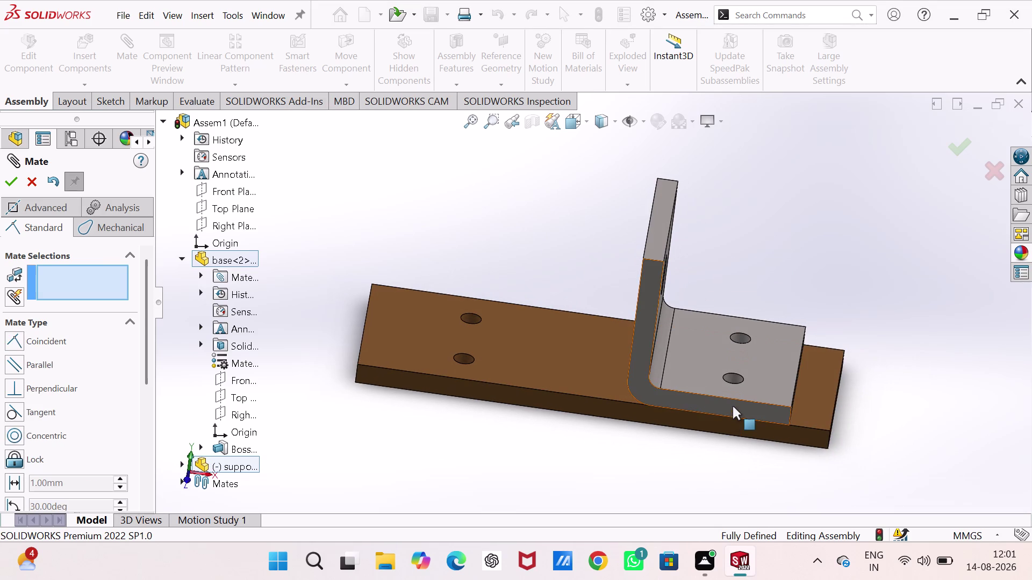
click(733, 406)
click(726, 427)
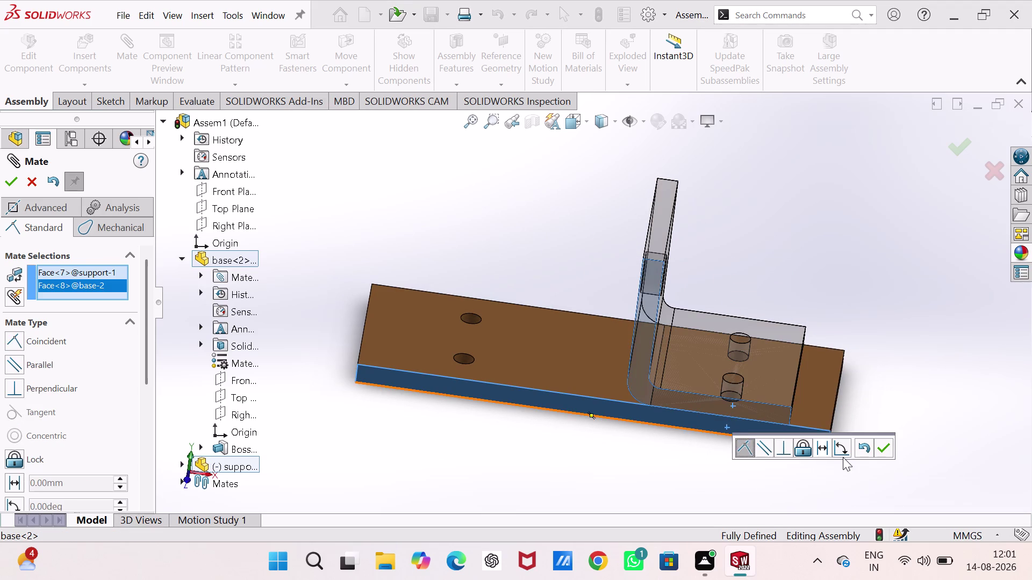
click(882, 445)
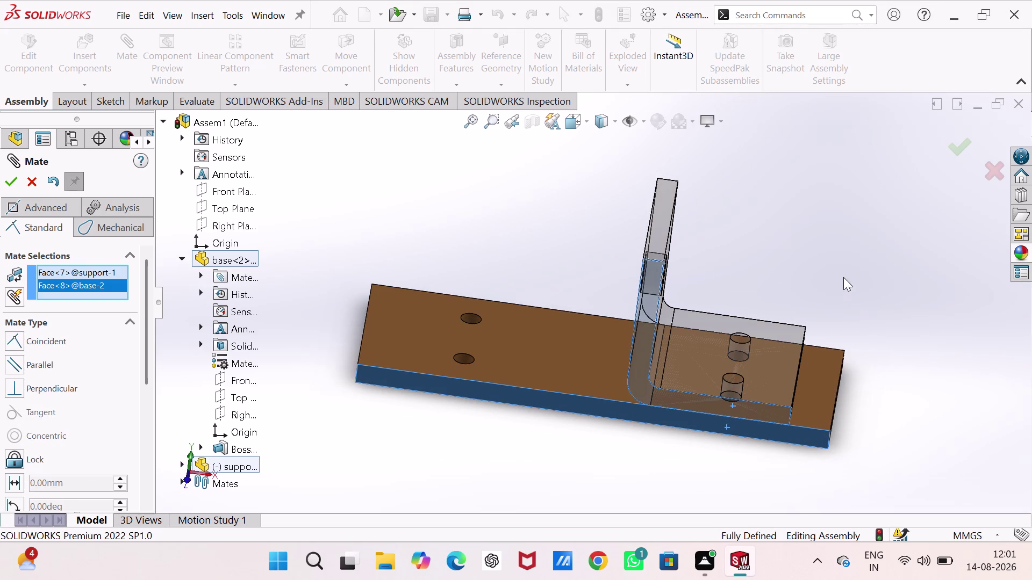
click(844, 261)
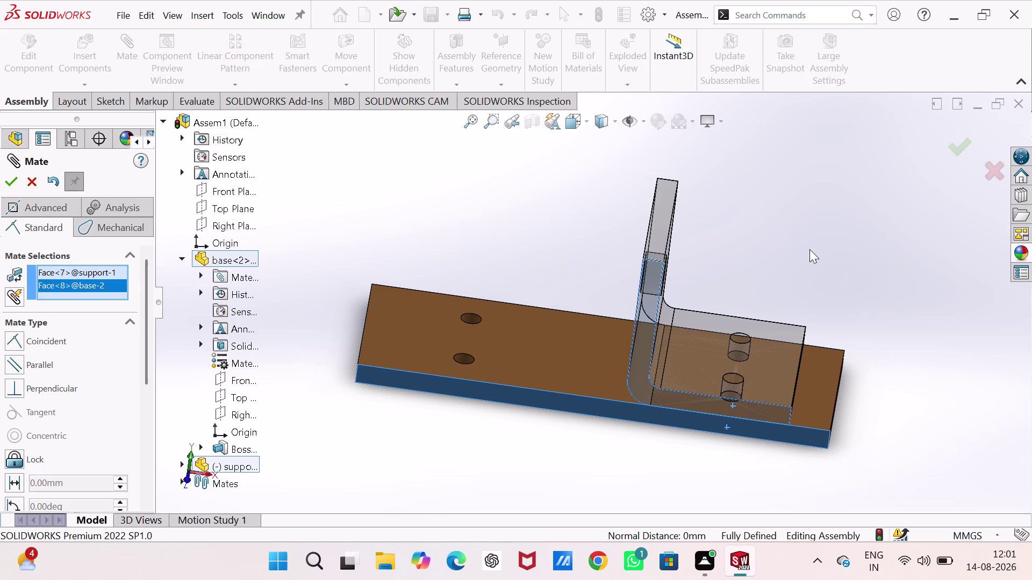
click(15, 180)
click(32, 183)
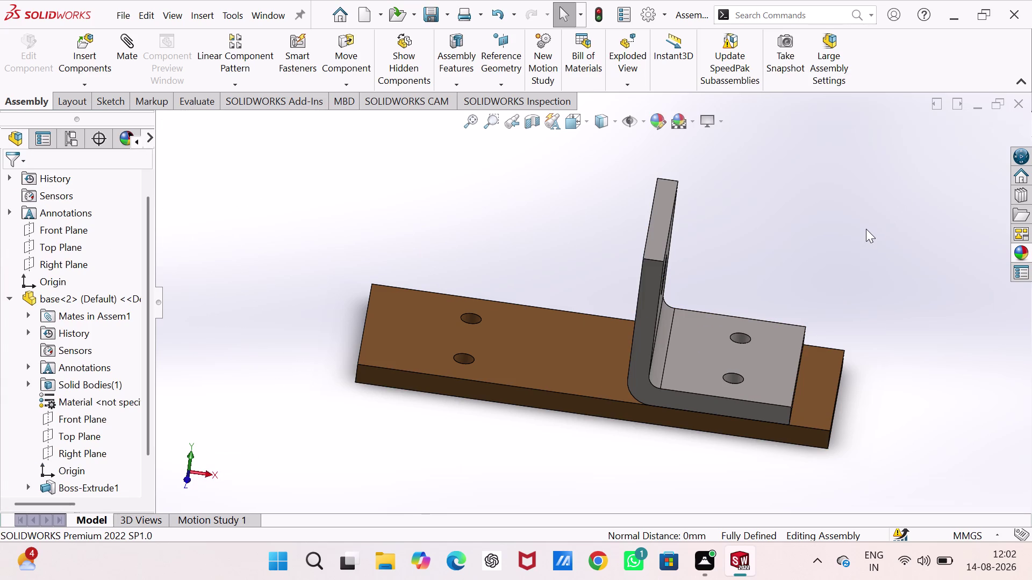
drag(717, 333, 459, 231)
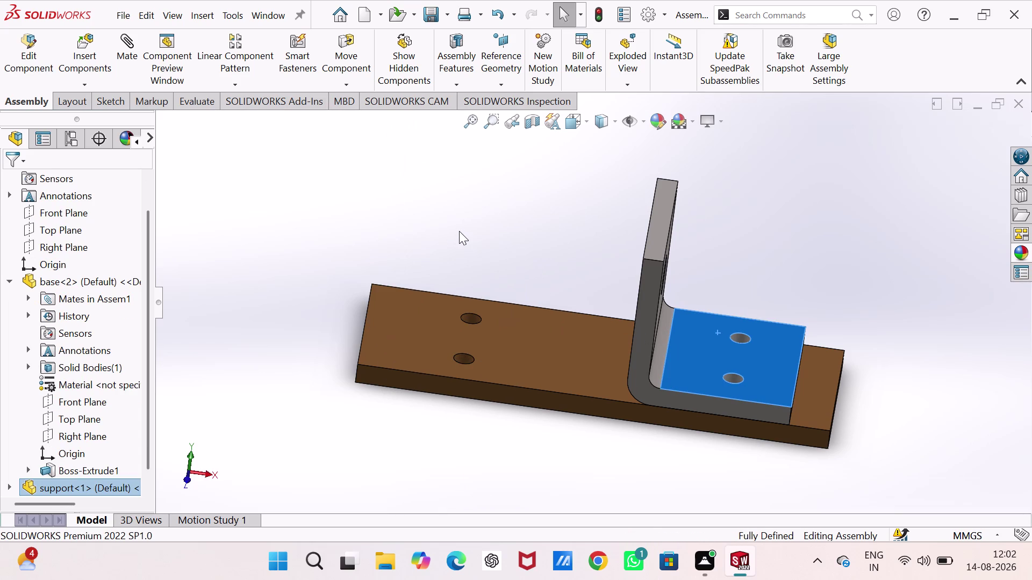
Return to isometric view and Ctrl-drag a second support bracket copy beside the base.
click(551, 241)
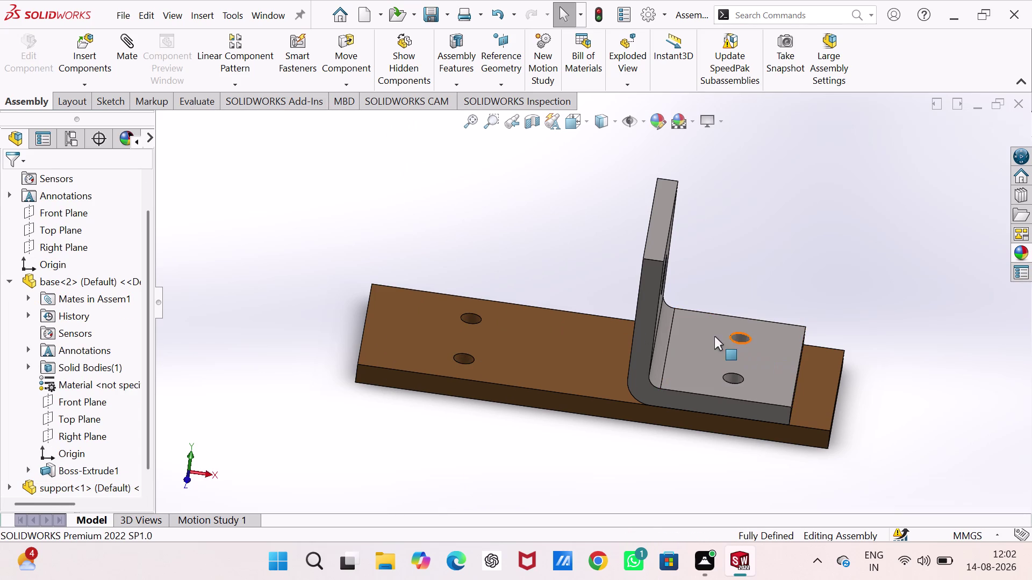
click(714, 337)
click(773, 194)
middle_drag(549, 366, 549, 276)
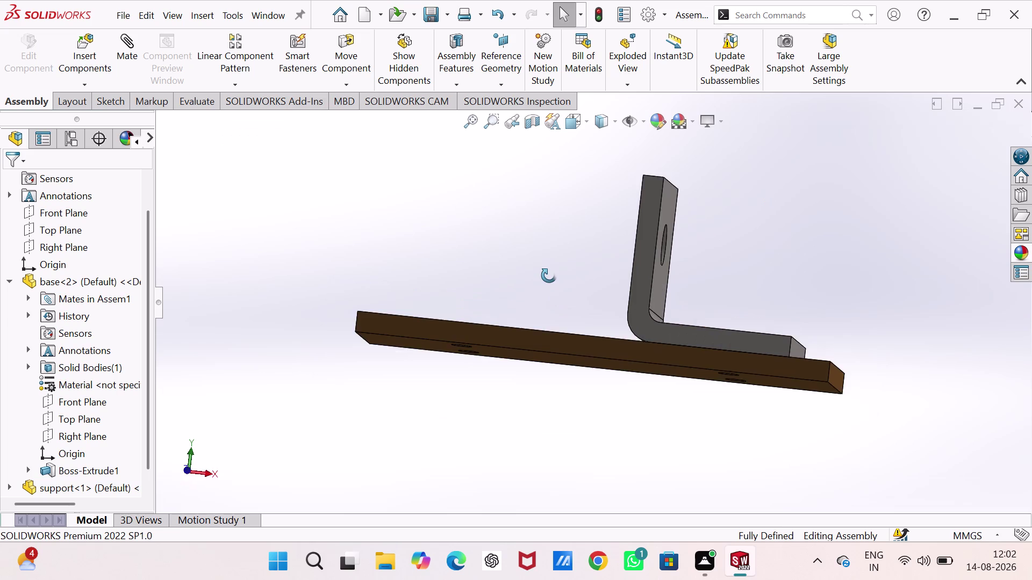
middle_drag(549, 276, 546, 299)
key(ctrl+7)
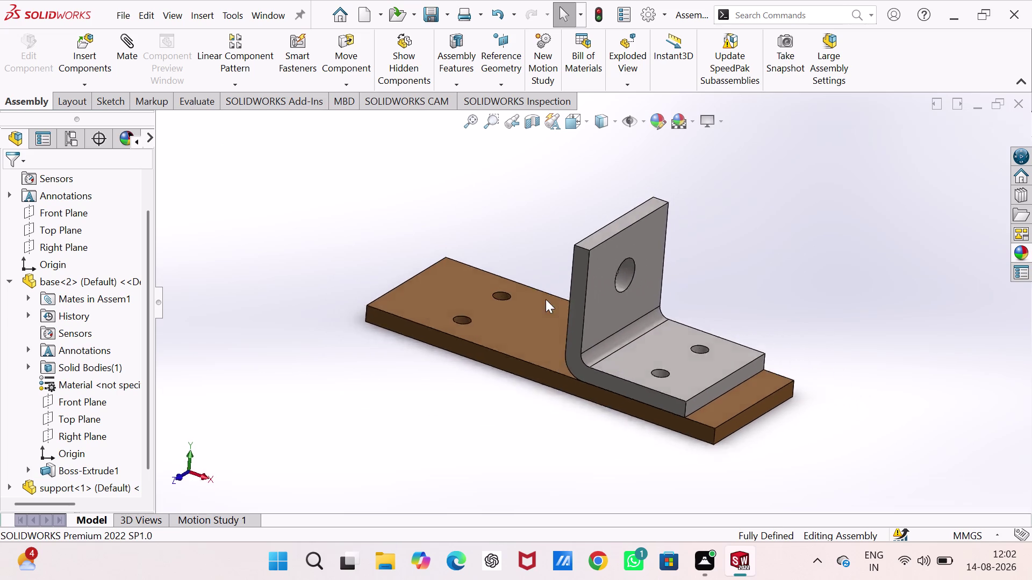
drag(710, 375, 713, 355)
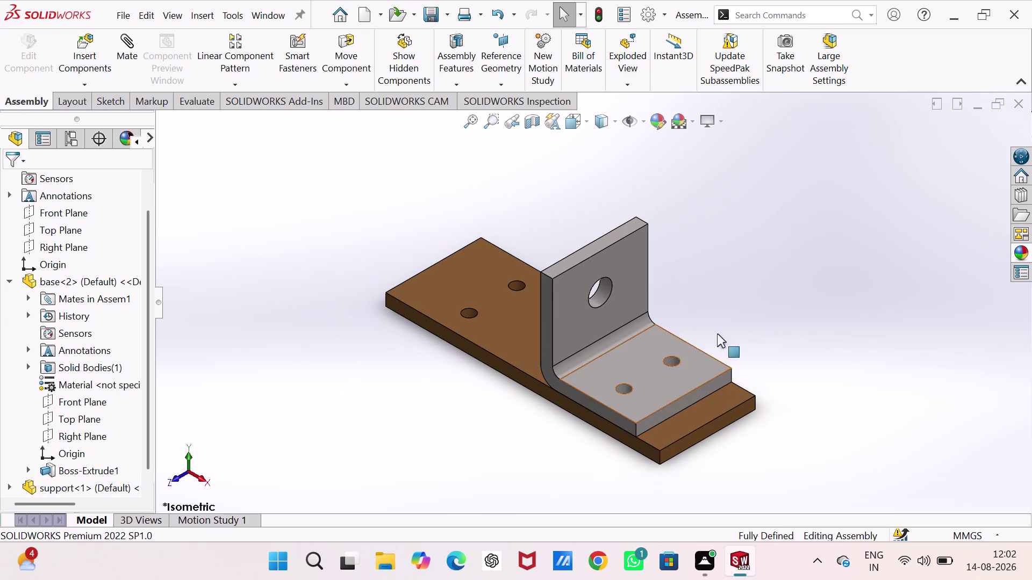
drag(714, 354, 800, 197)
click(800, 198)
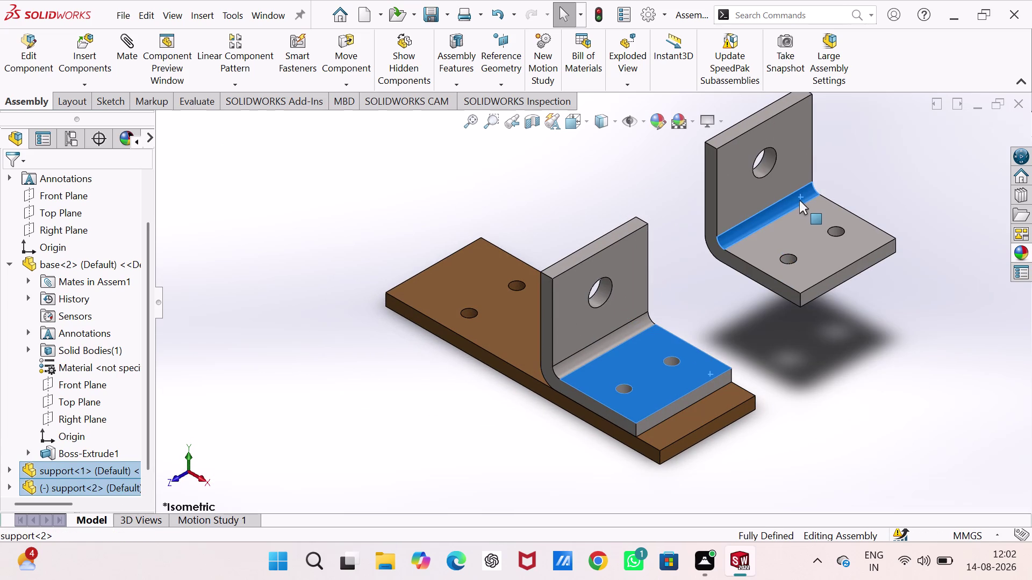
click(885, 354)
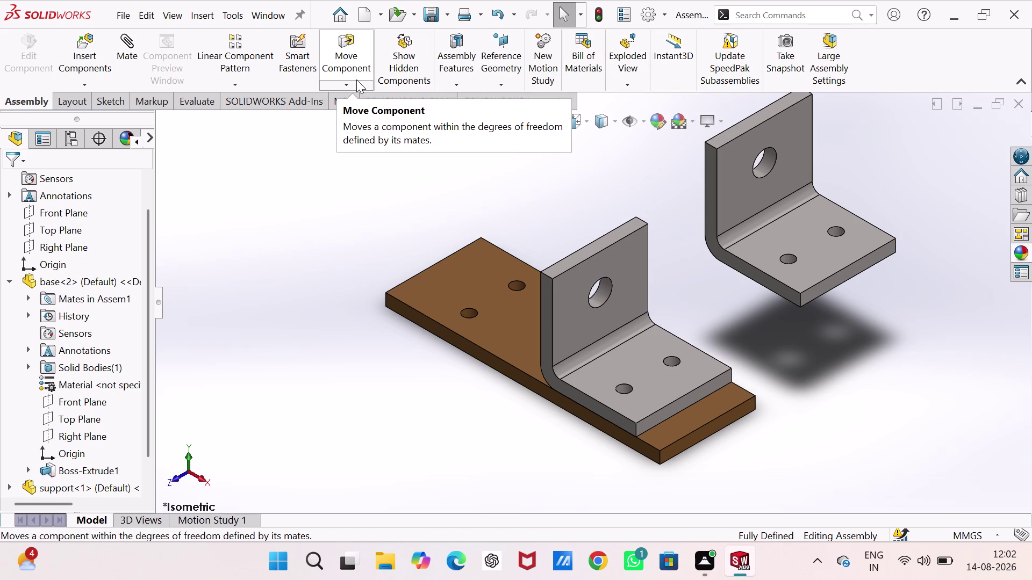
Free-drag support<2> with Rotate Component to start turning it.
click(348, 86)
click(372, 123)
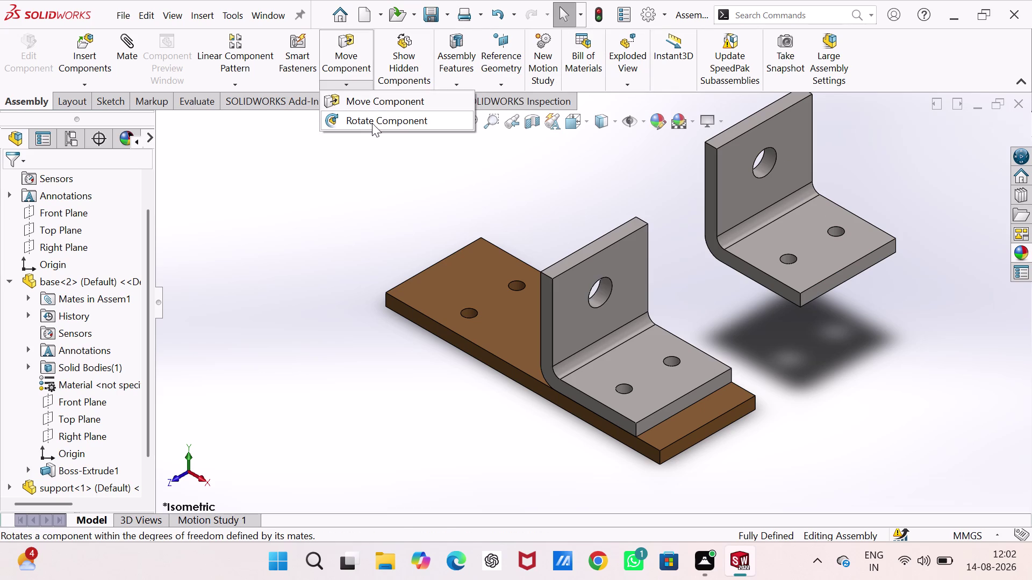
middle_drag(768, 248, 768, 249)
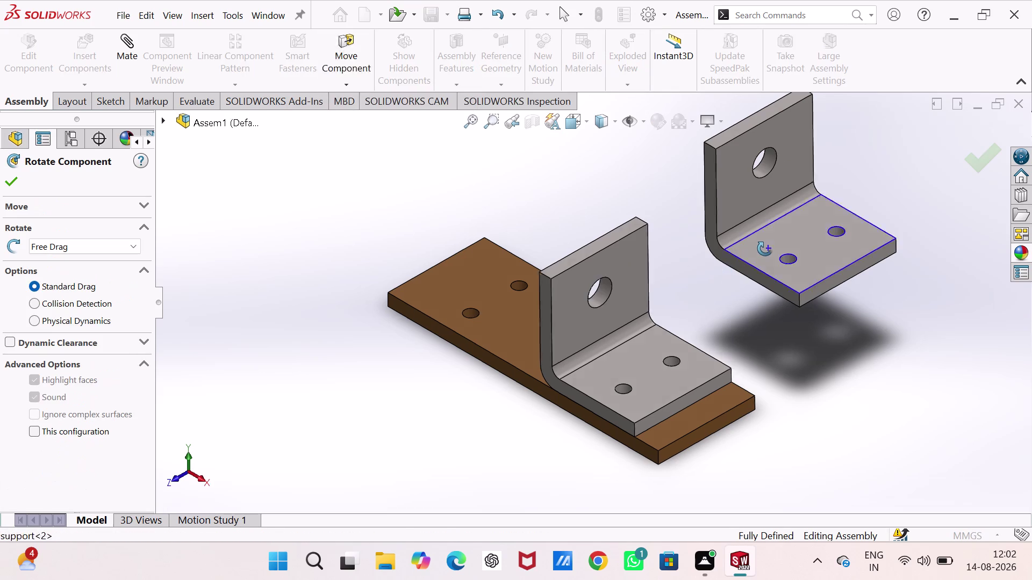
middle_drag(767, 249, 773, 250)
drag(772, 249, 805, 272)
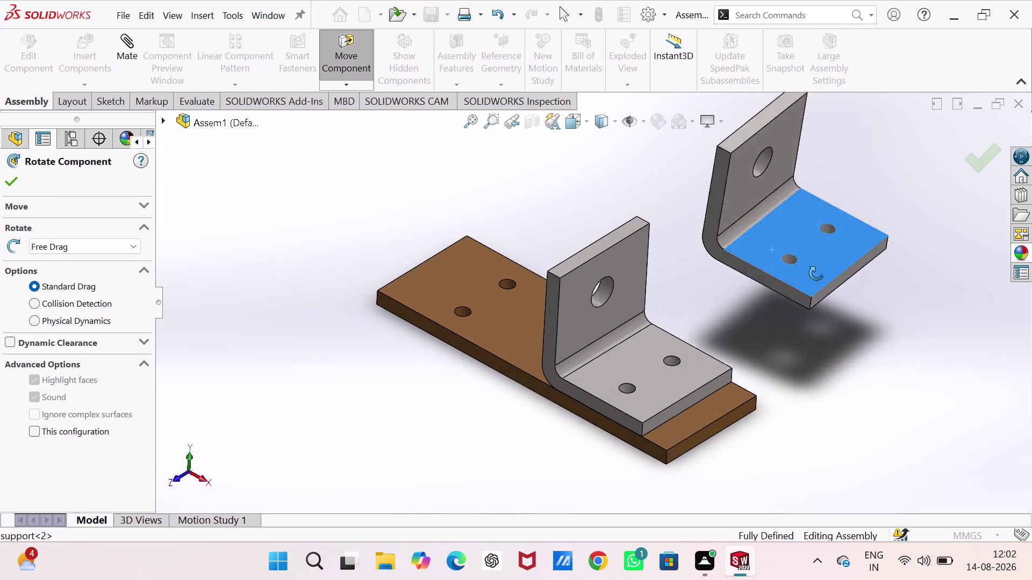
drag(805, 272, 979, 325)
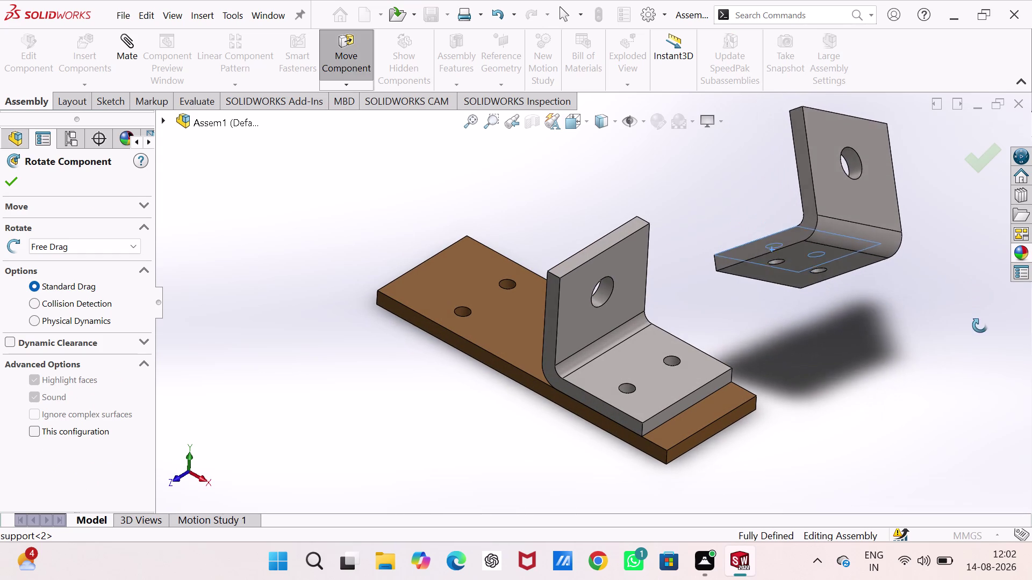
drag(980, 326, 1007, 440)
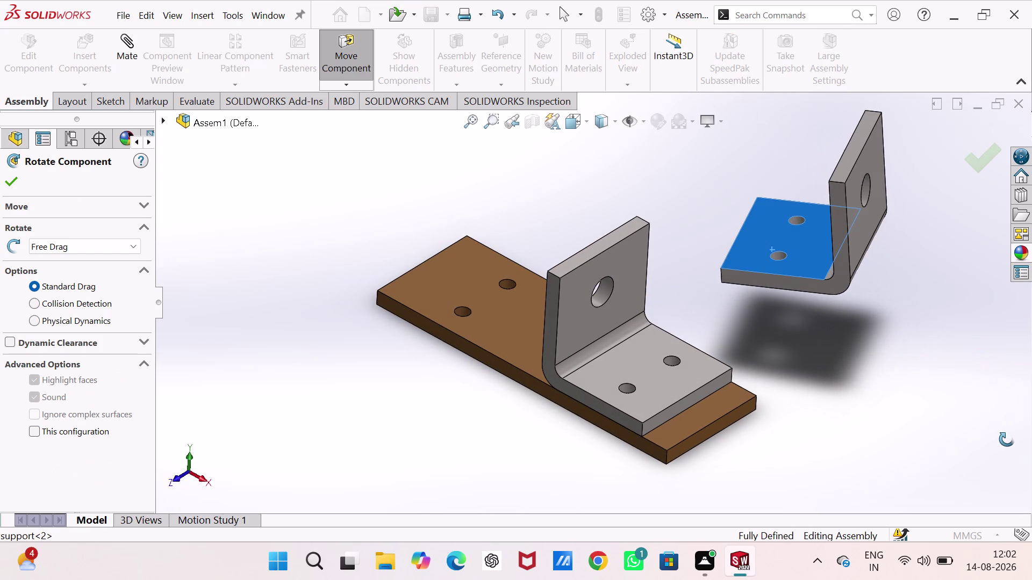
drag(1006, 440, 999, 452)
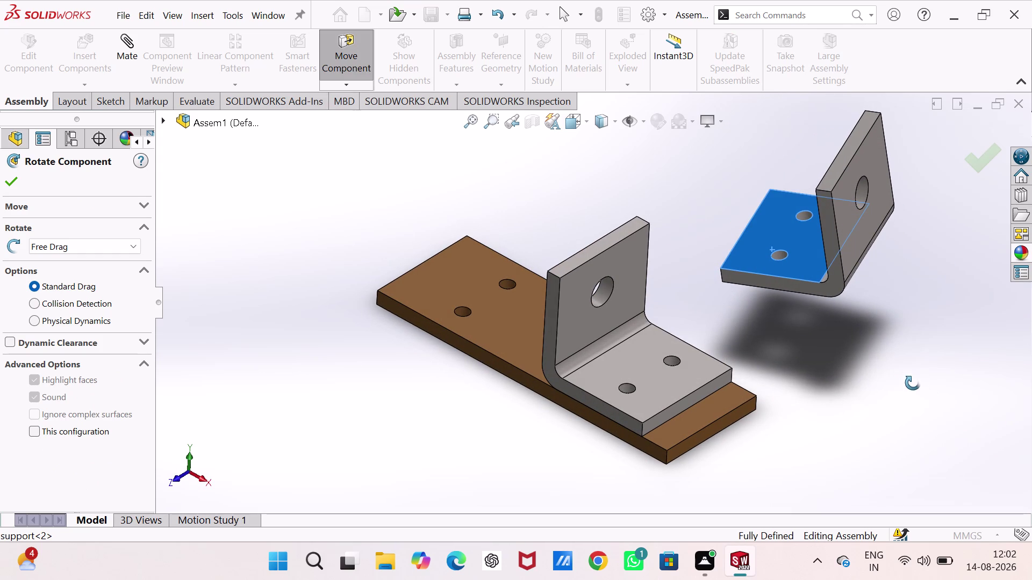
Settle support<2> with its upright facing the mounted bracket and close Rotate Component.
click(850, 377)
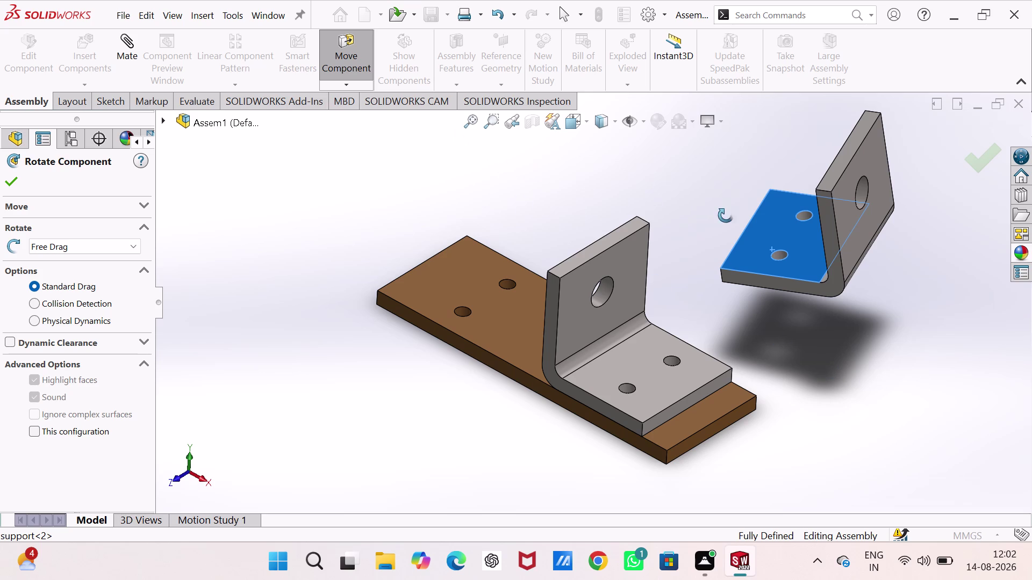
drag(764, 247, 767, 252)
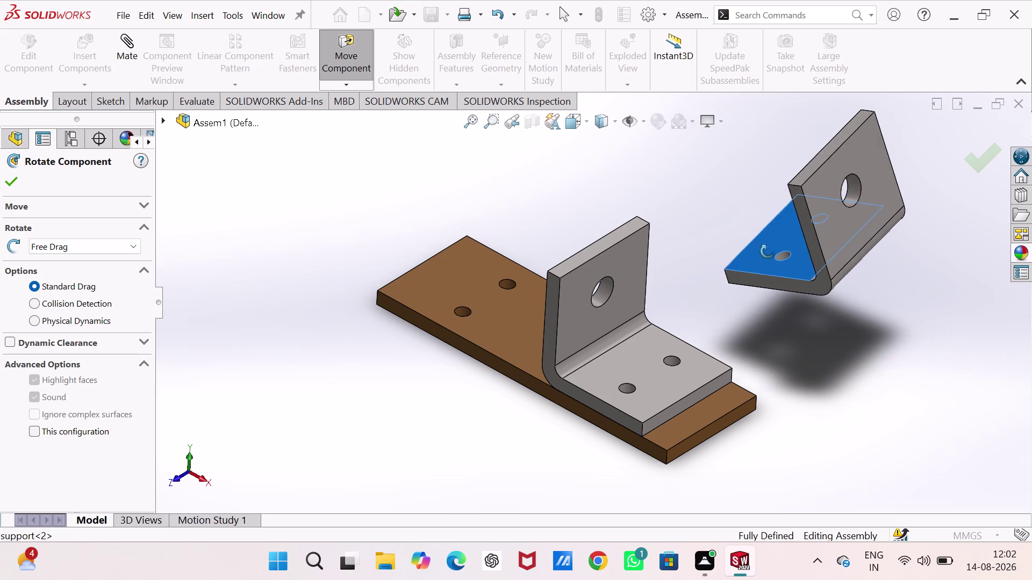
drag(767, 252, 775, 262)
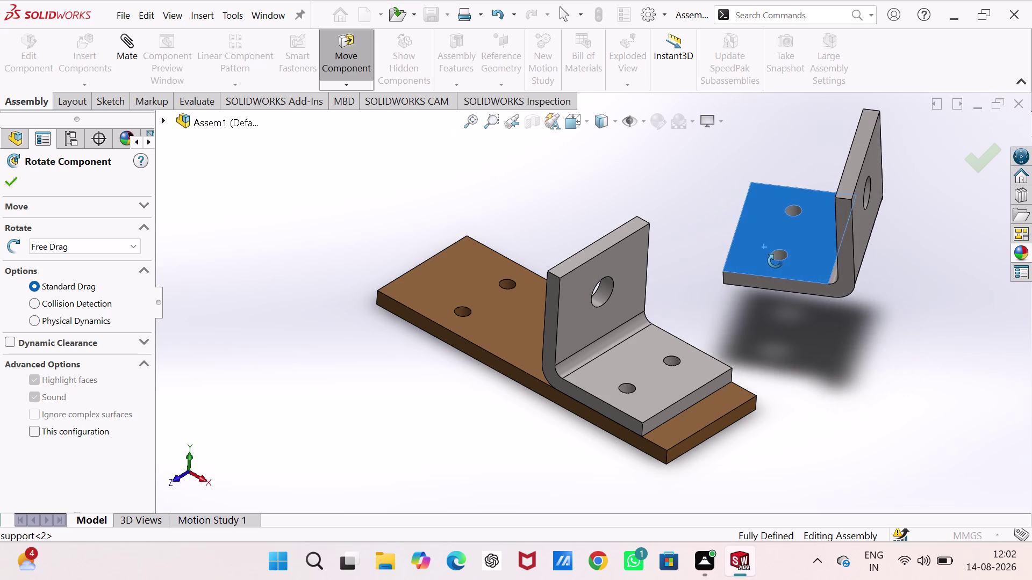
drag(775, 262, 751, 256)
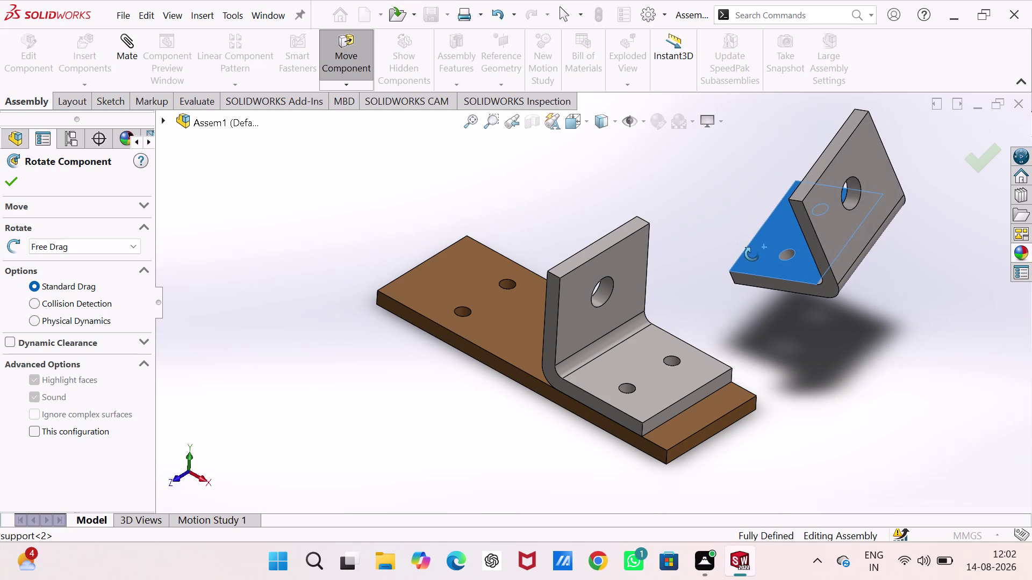
drag(751, 255, 782, 220)
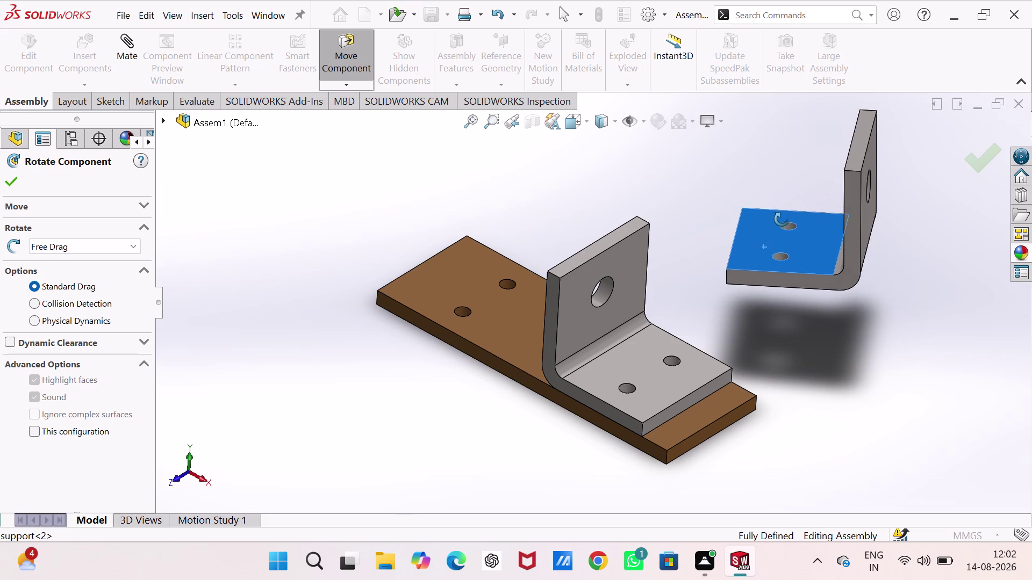
drag(781, 219, 781, 216)
click(183, 254)
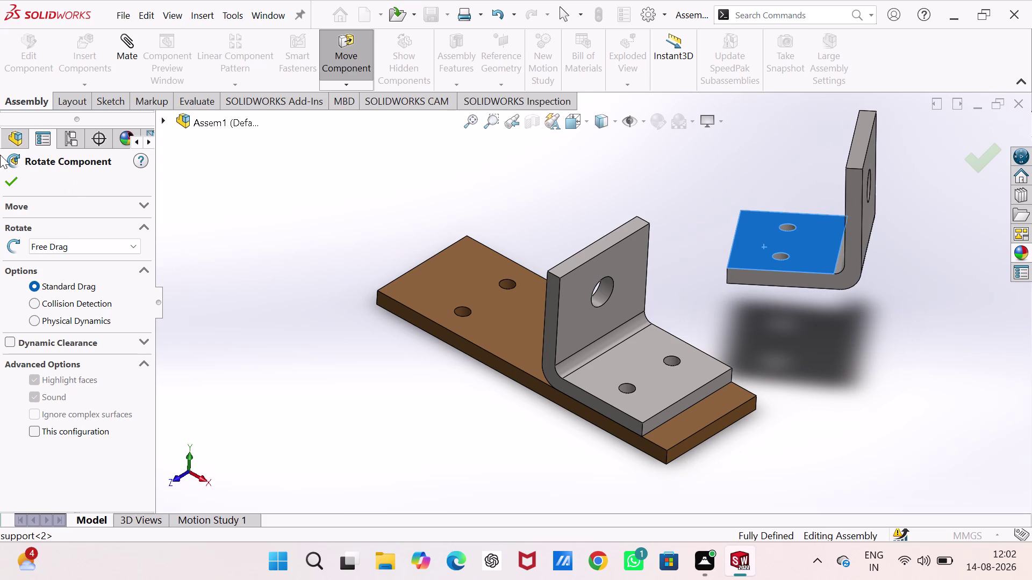
click(13, 181)
Make both holes of the second bracket concentric with the base plate holes.
click(321, 181)
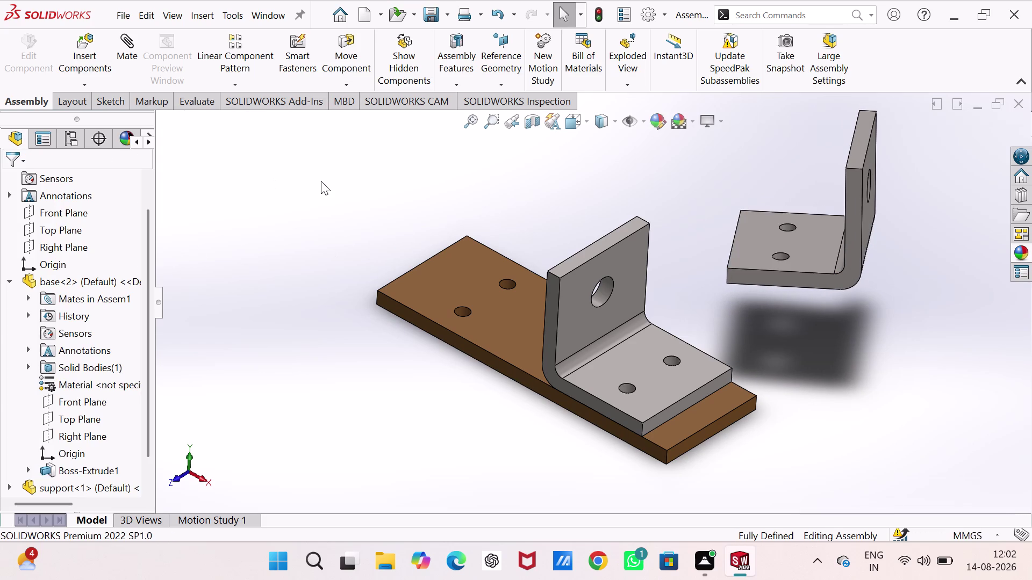
click(128, 43)
click(778, 256)
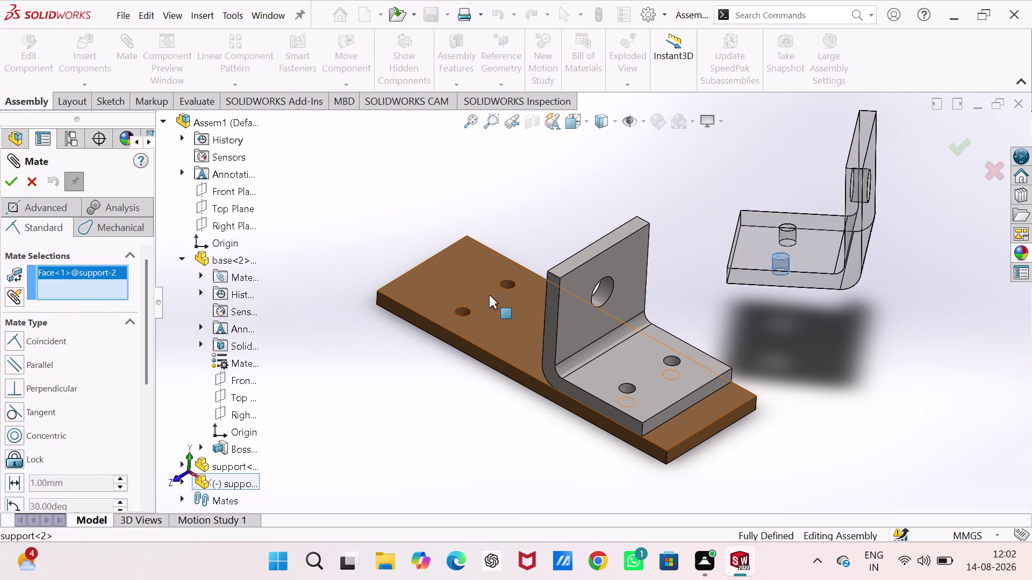
click(463, 310)
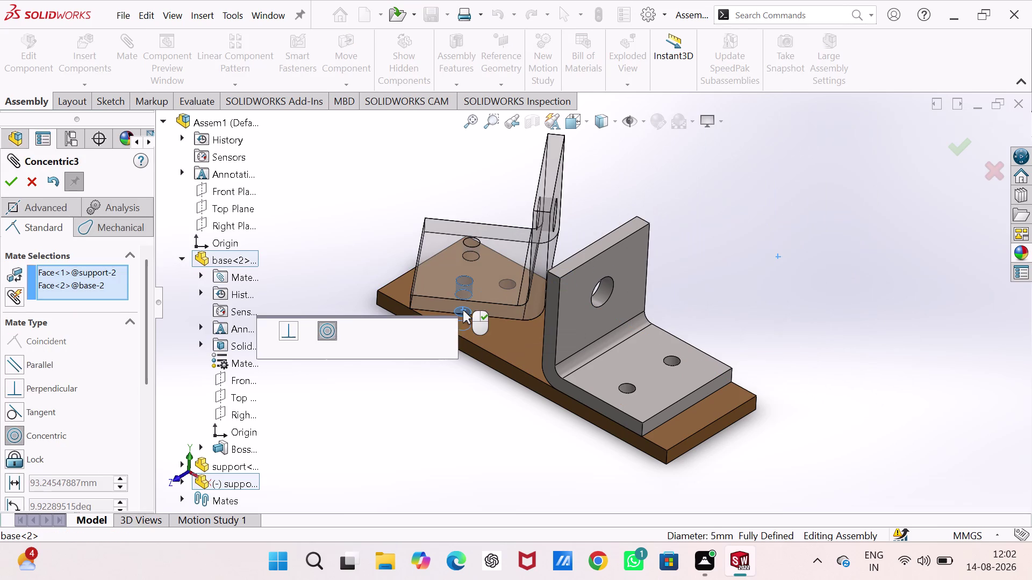
click(444, 331)
click(474, 241)
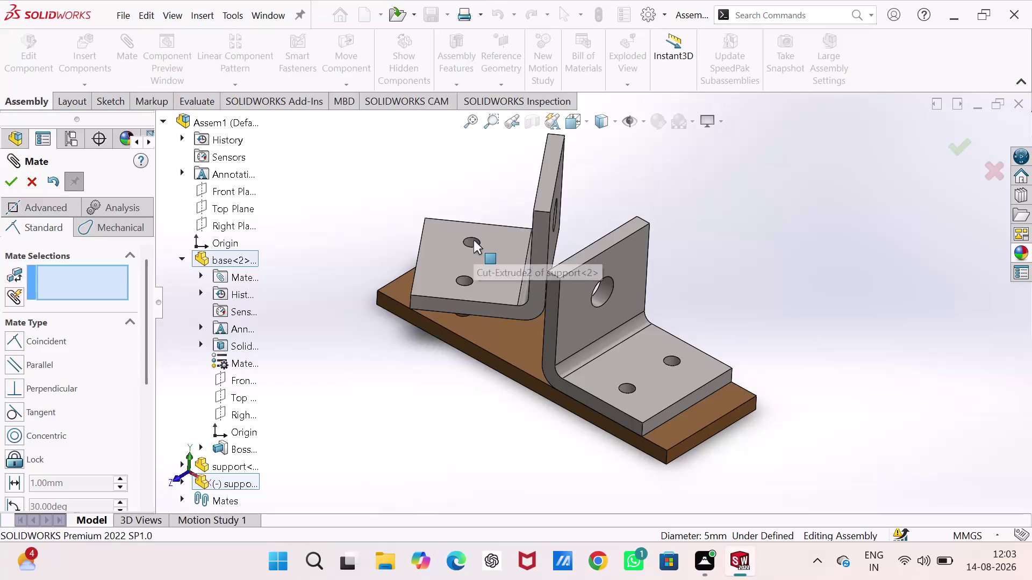
click(505, 283)
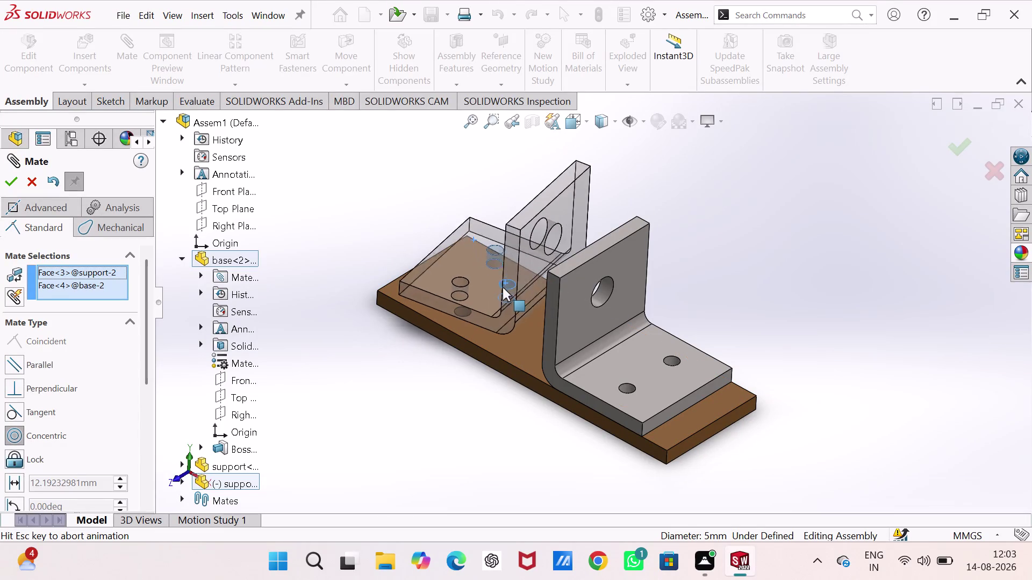
click(480, 256)
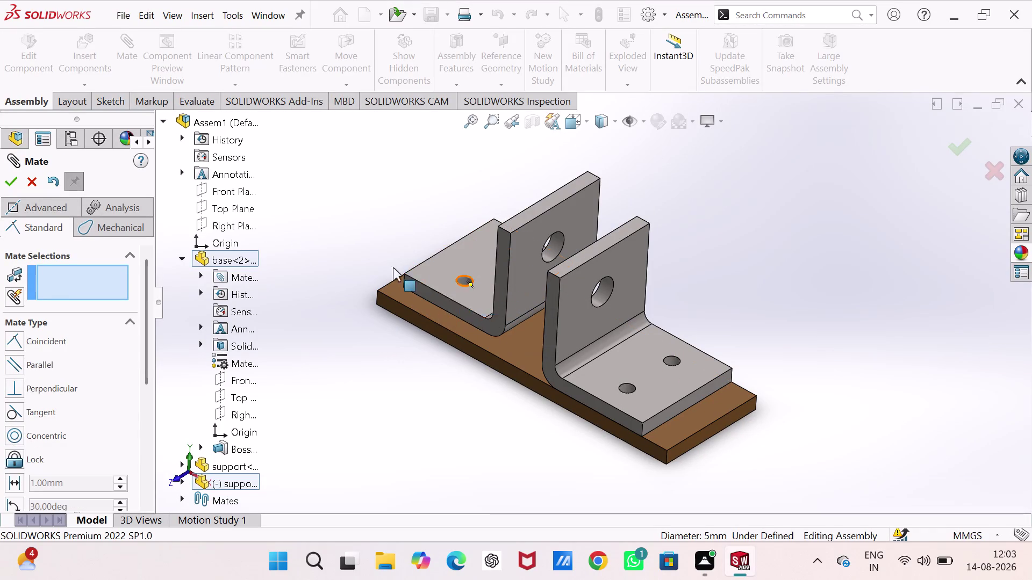
Make the second bracket's bottom face coincident with the base face.
drag(445, 276, 450, 238)
click(439, 303)
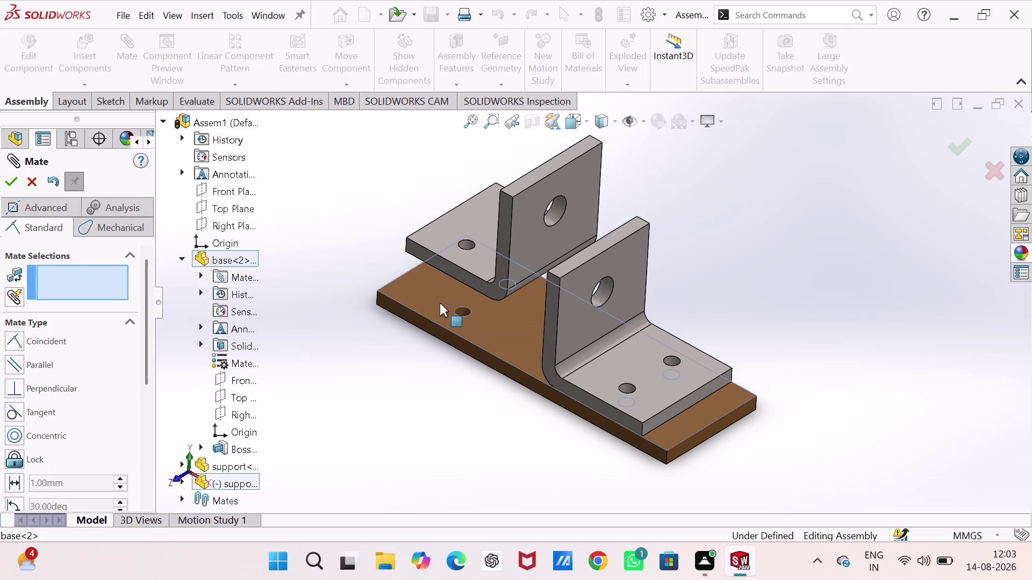
middle_drag(439, 303, 436, 206)
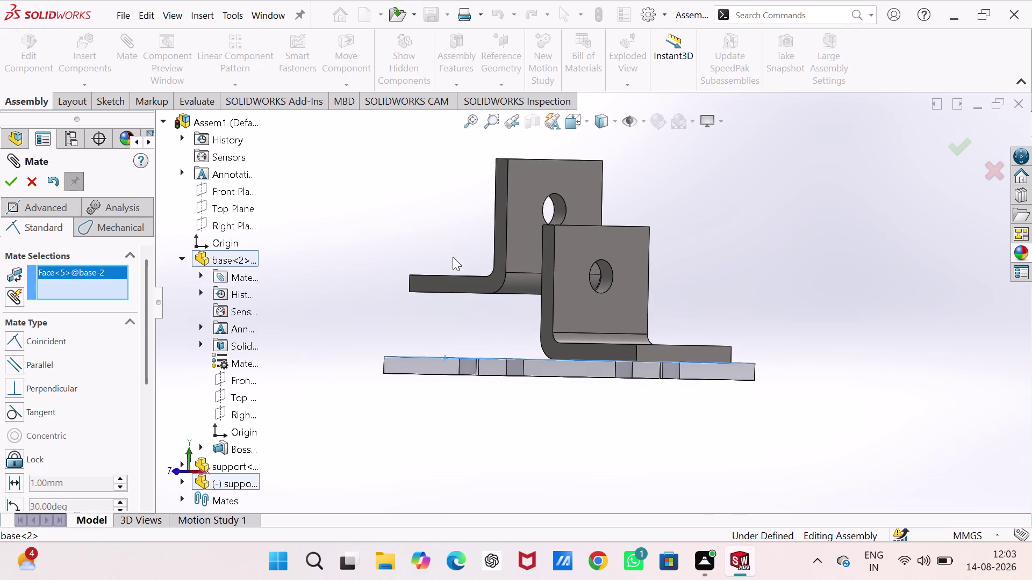
middle_drag(453, 257, 479, 151)
click(479, 309)
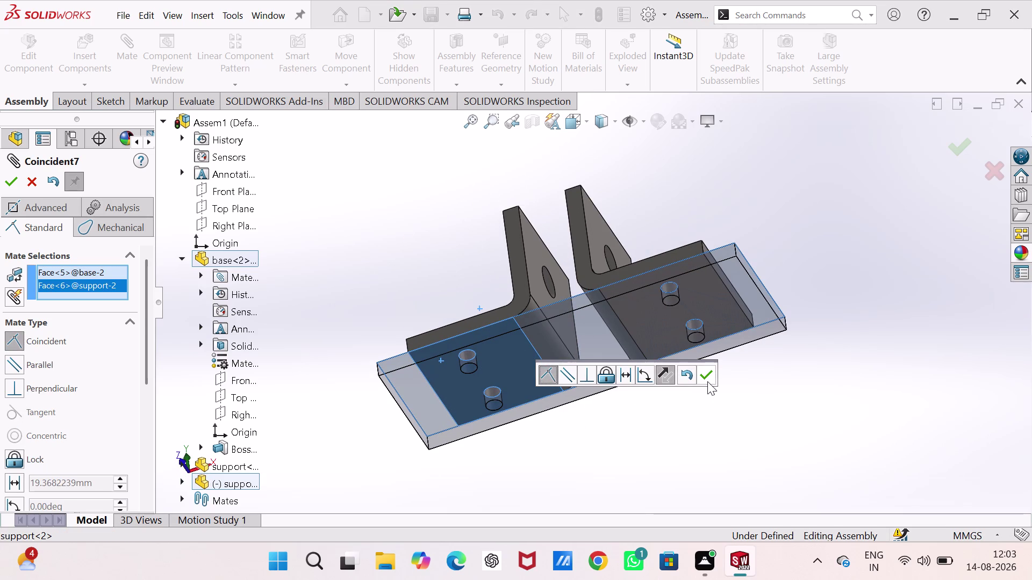
click(704, 379)
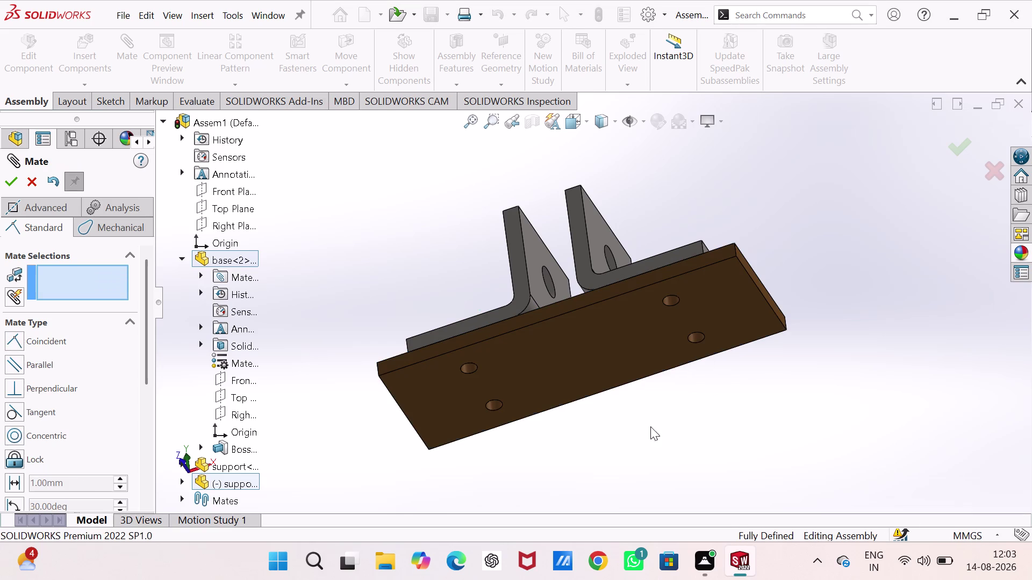
Inspect the fit, return to isometric view and close the Mate PropertyManager.
middle_drag(607, 430, 766, 503)
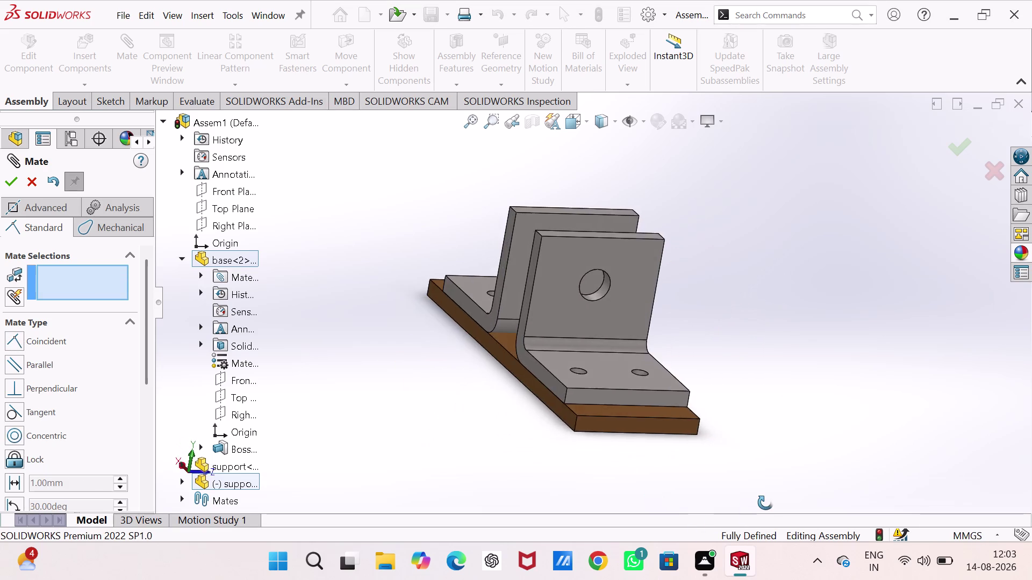
middle_drag(766, 503, 821, 483)
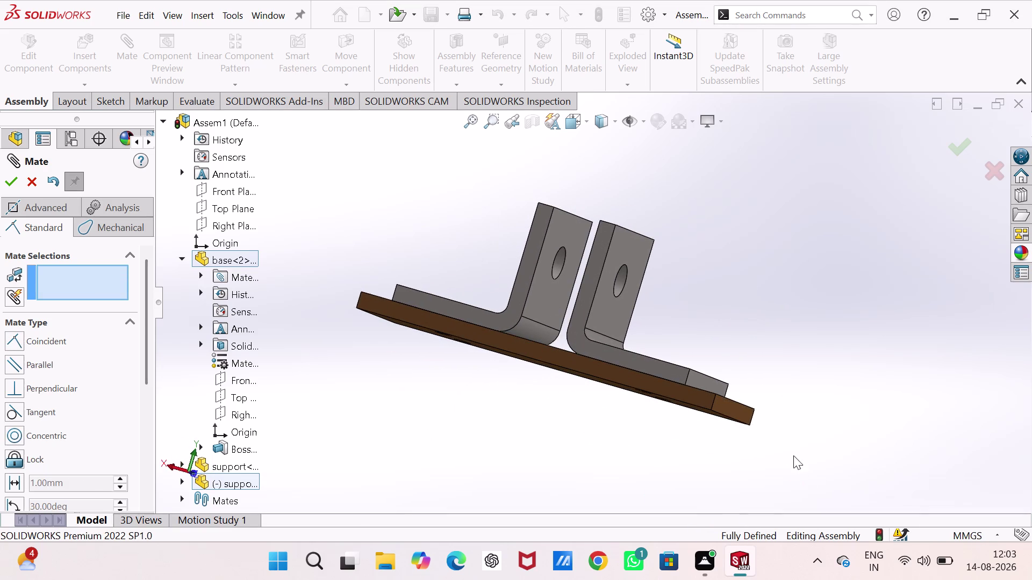
scroll(down, 3)
middle_drag(576, 424, 425, 445)
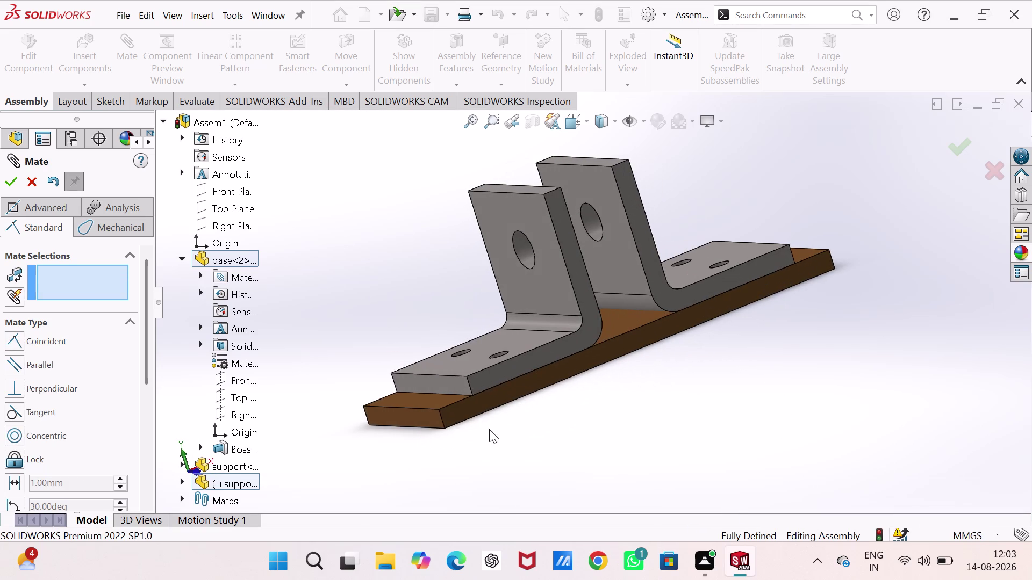
scroll(up, 3)
middle_drag(709, 335, 683, 416)
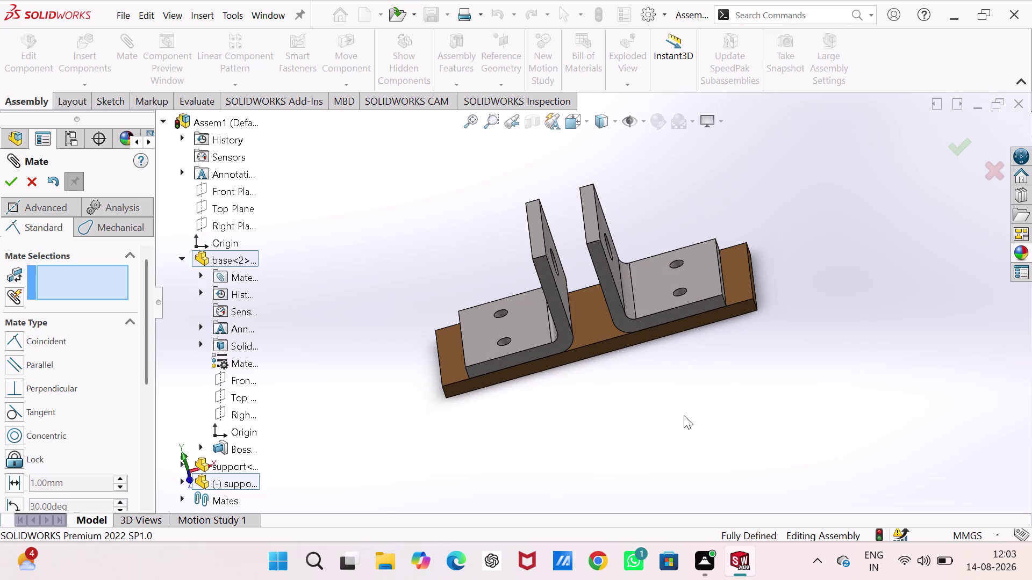
key(ctrl+7)
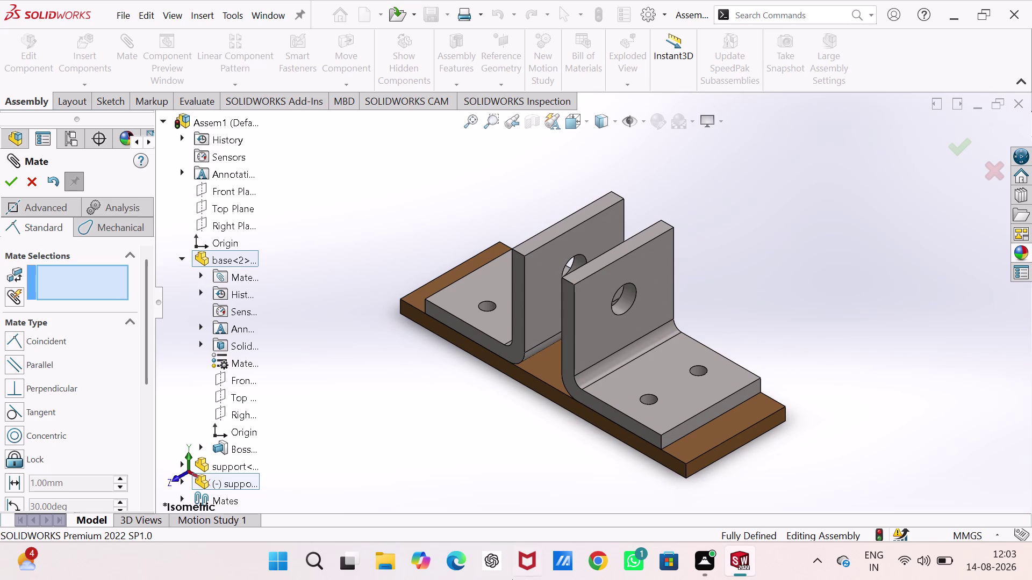
click(14, 181)
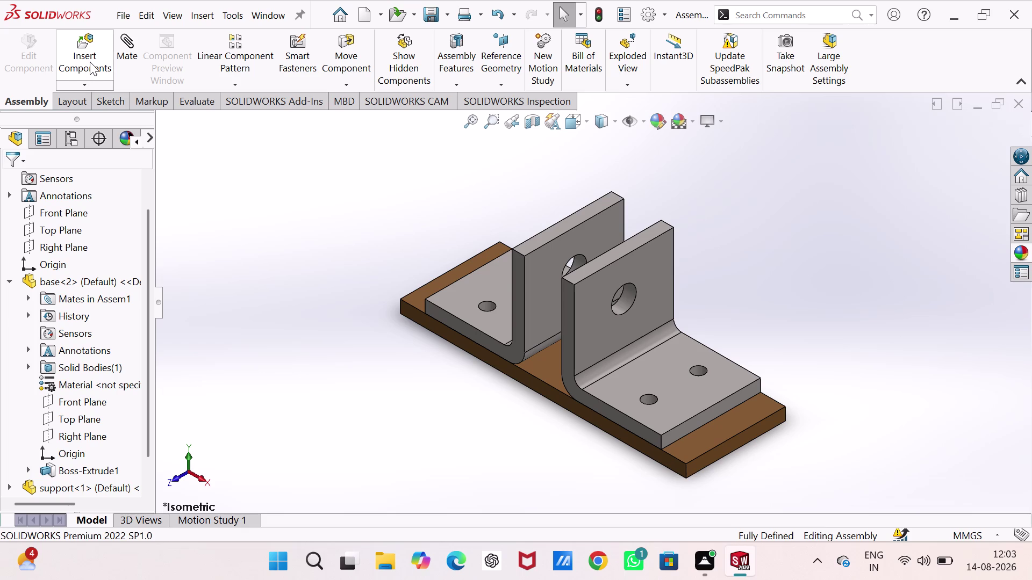
Insert the bolt part from Open documents and drop it beside the base plate.
click(90, 61)
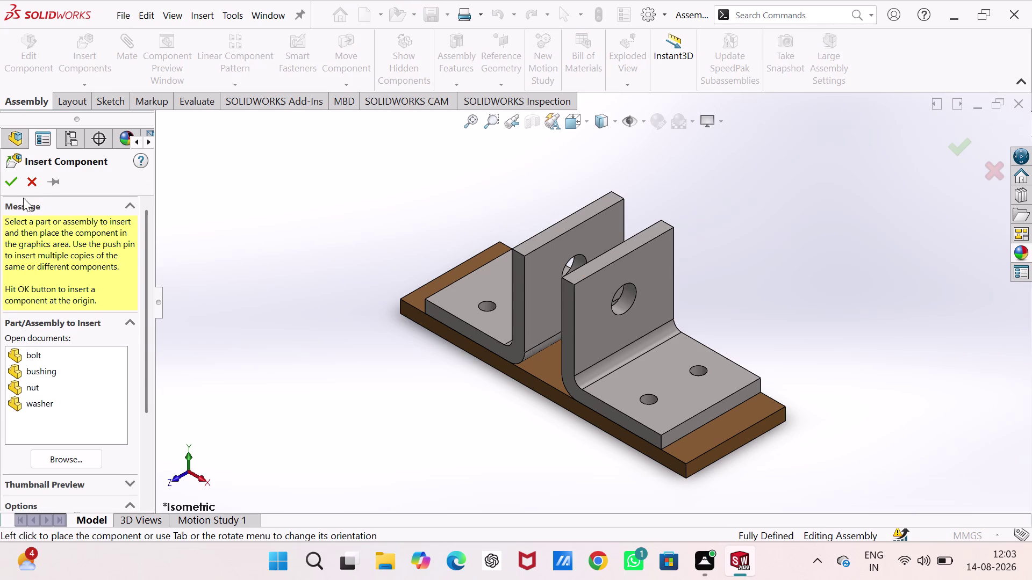
click(37, 358)
click(70, 499)
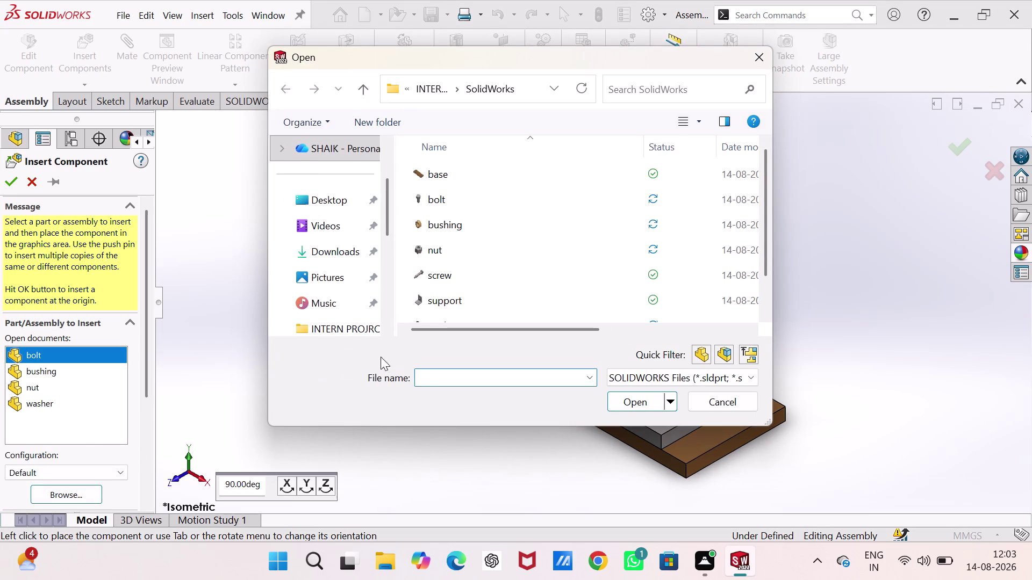
click(467, 193)
click(627, 403)
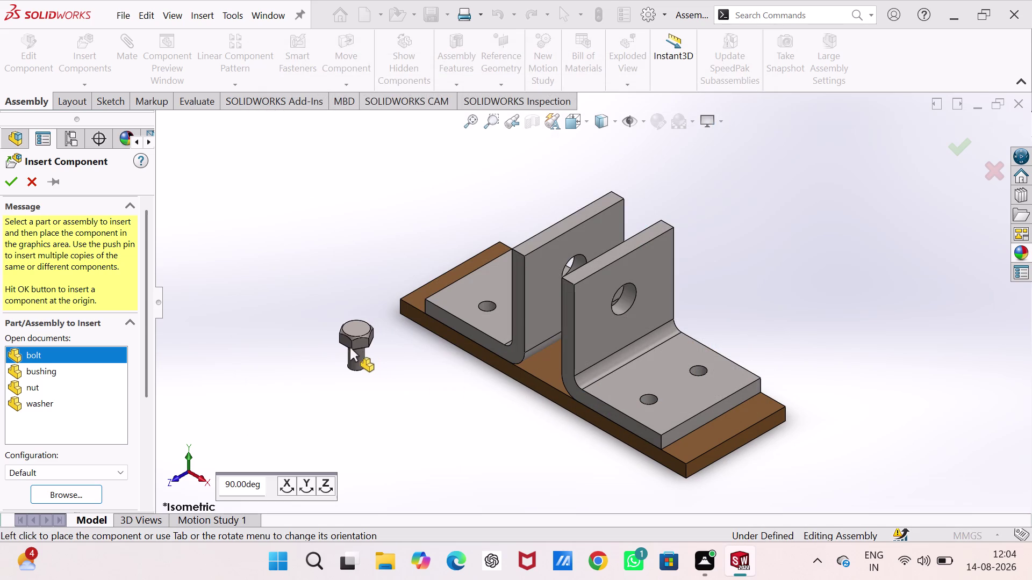
click(350, 348)
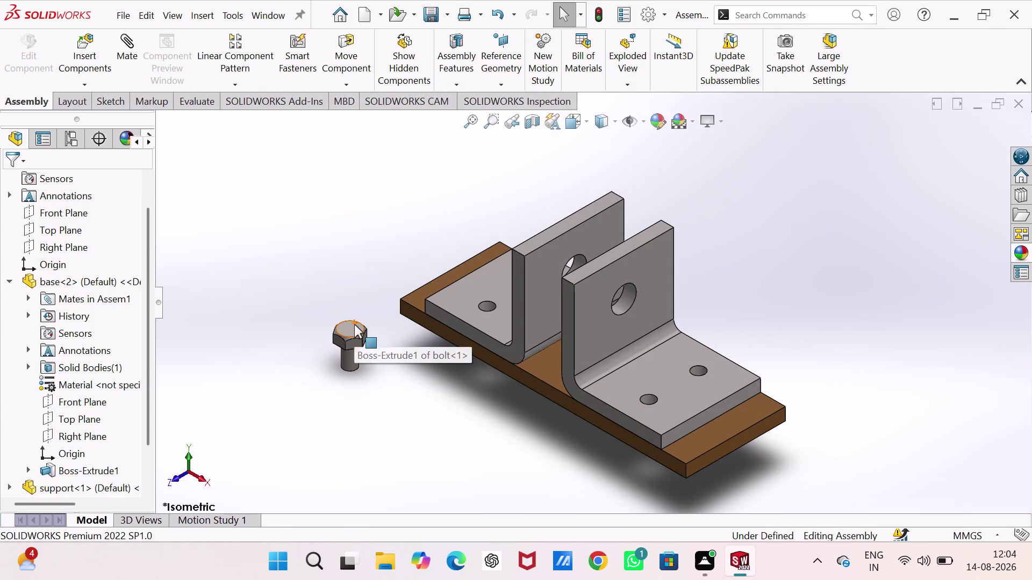
drag(358, 348, 413, 265)
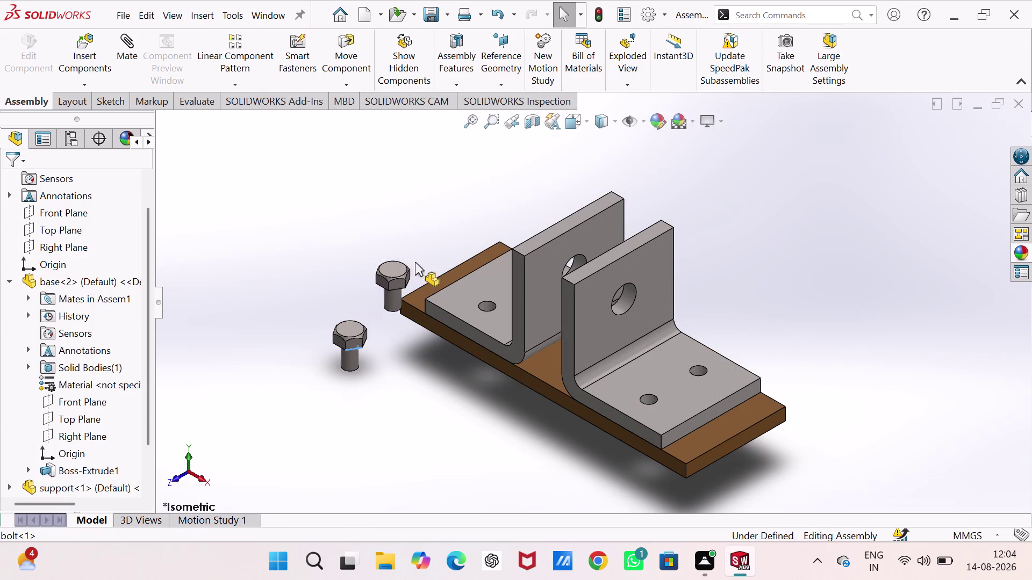
Drag bolt copies around the support bracket so four loose bolts surround it.
drag(413, 265, 460, 205)
drag(350, 343, 456, 427)
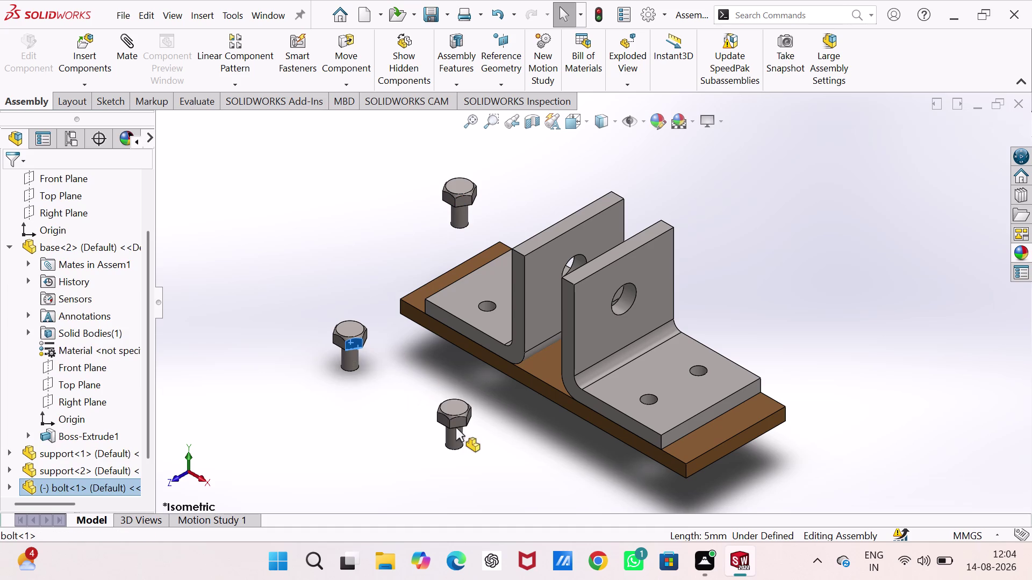
drag(455, 428, 455, 428)
drag(346, 343, 694, 366)
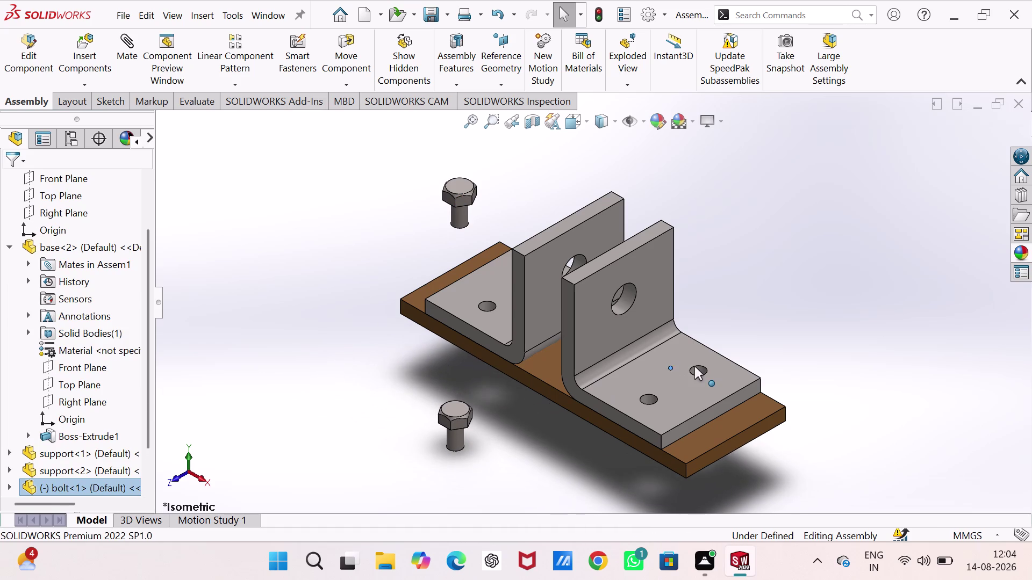
drag(694, 367, 358, 387)
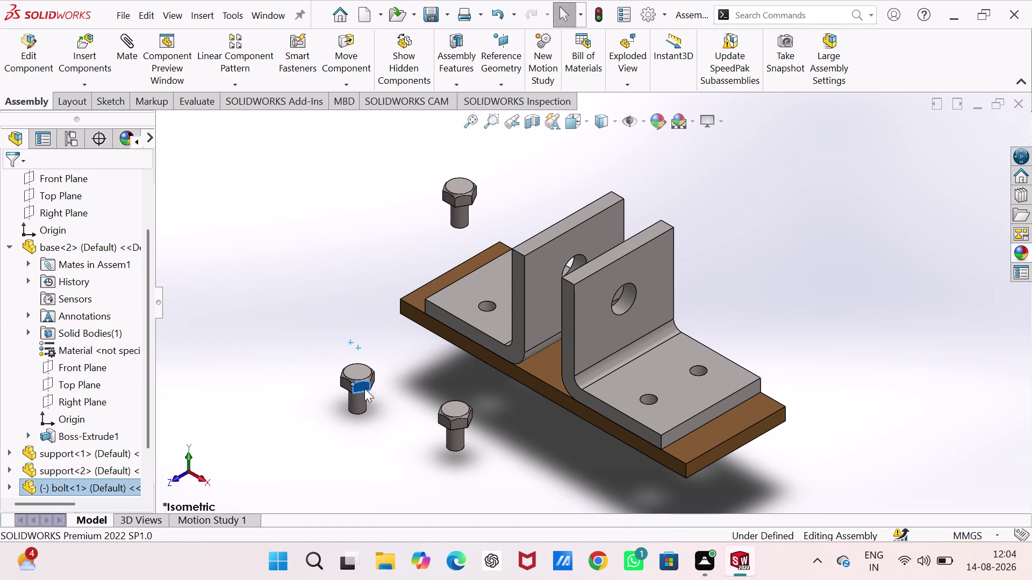
drag(364, 383, 414, 388)
key(Escape)
key(Escape)
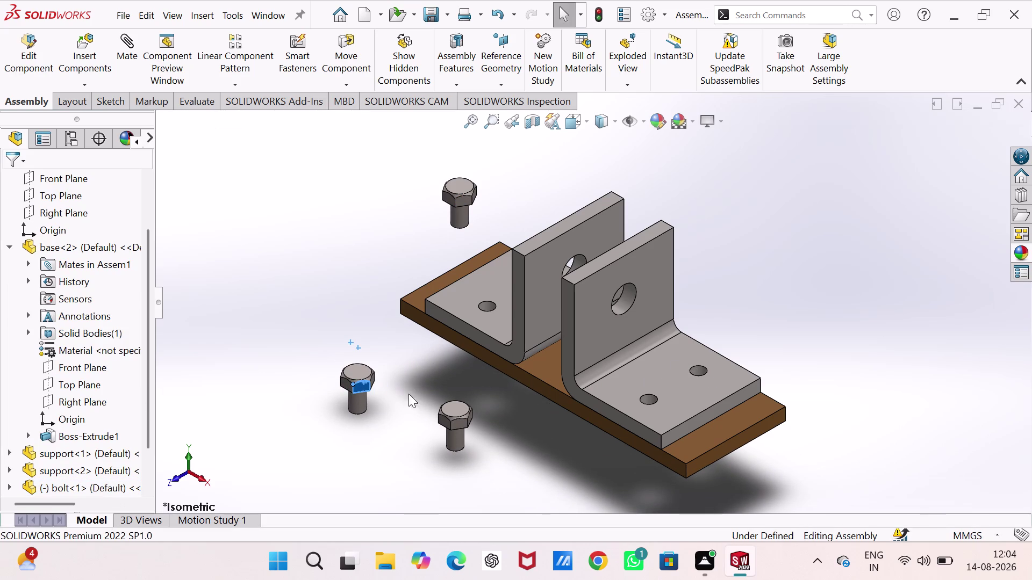
key(Escape)
key(Escape)
key(Escape)
key(Escape)
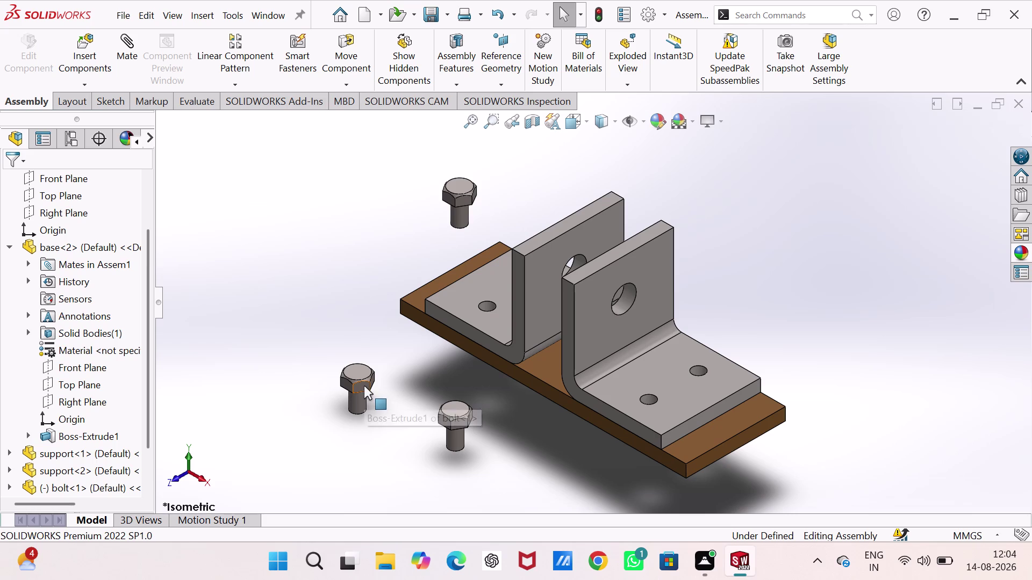
drag(364, 386, 754, 338)
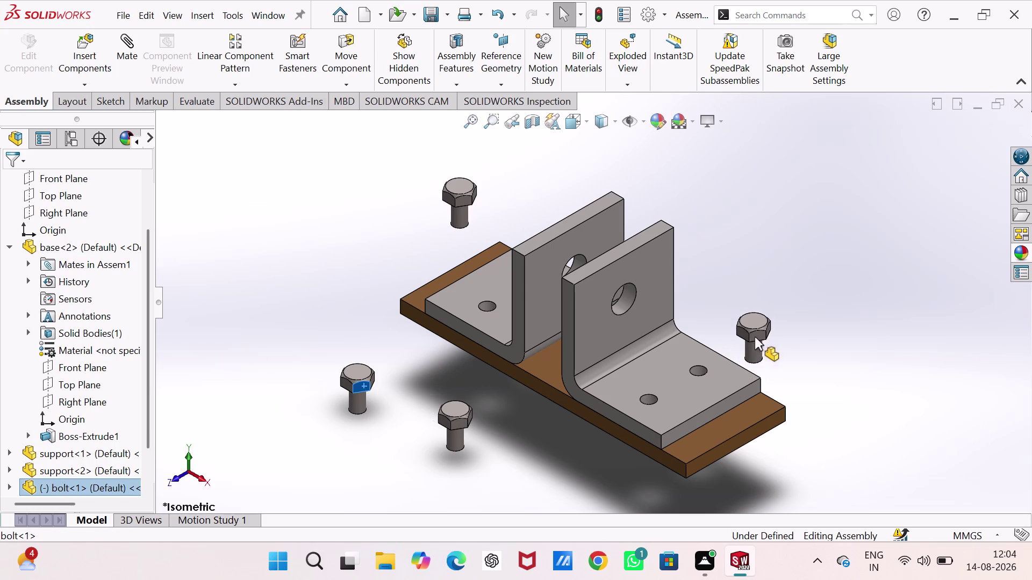
drag(754, 338, 761, 327)
Start a new mate using one bolt's temporary axis.
click(842, 361)
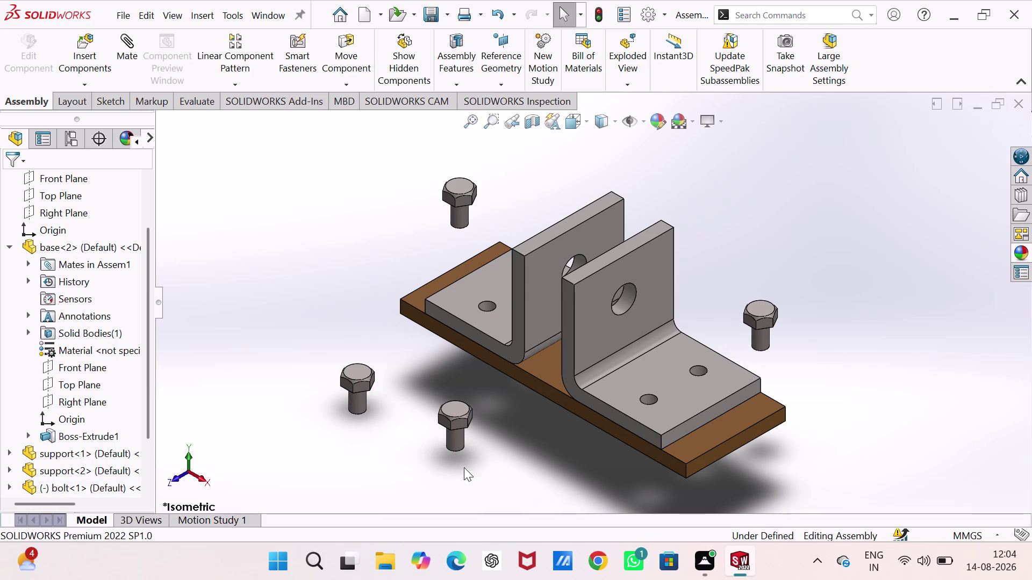
click(130, 49)
click(358, 411)
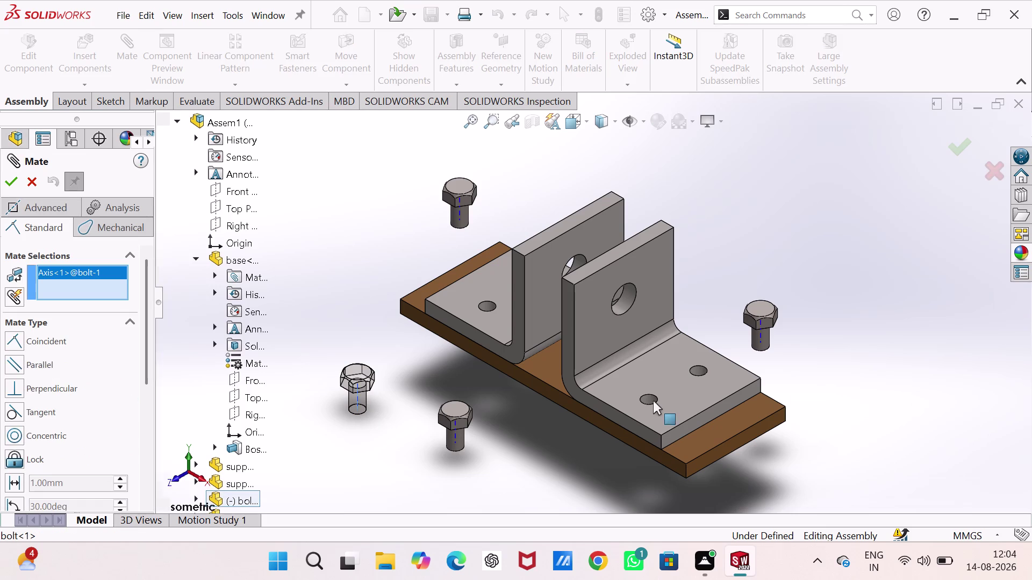
Make the first bolt concentric with a support hole and pull it up through.
click(651, 401)
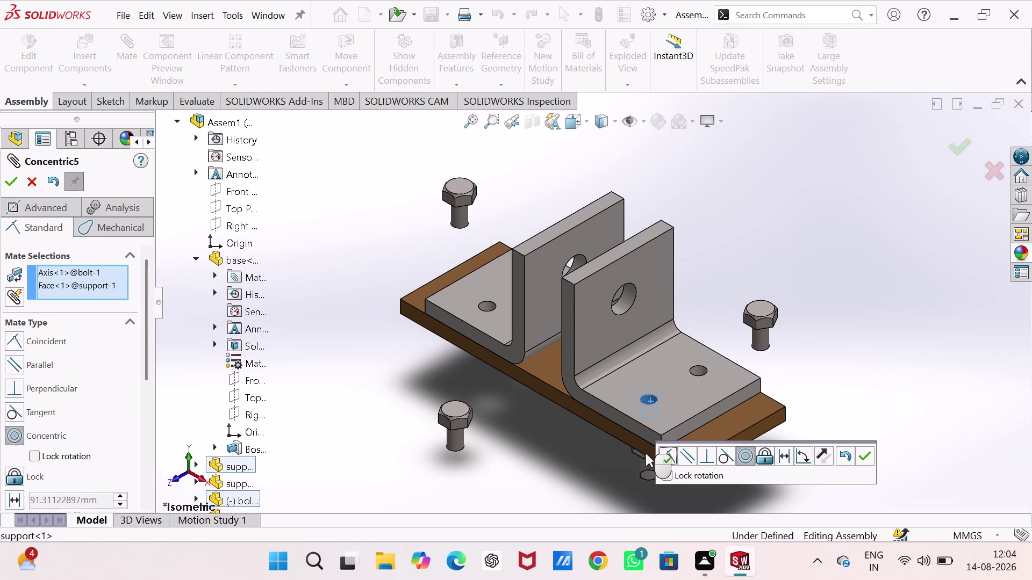
click(864, 454)
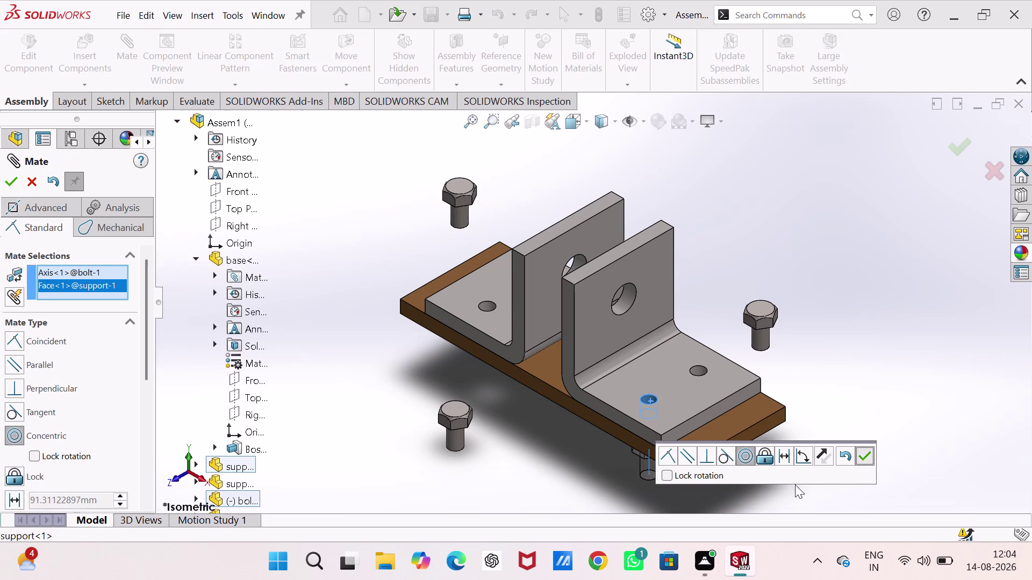
drag(649, 474, 646, 387)
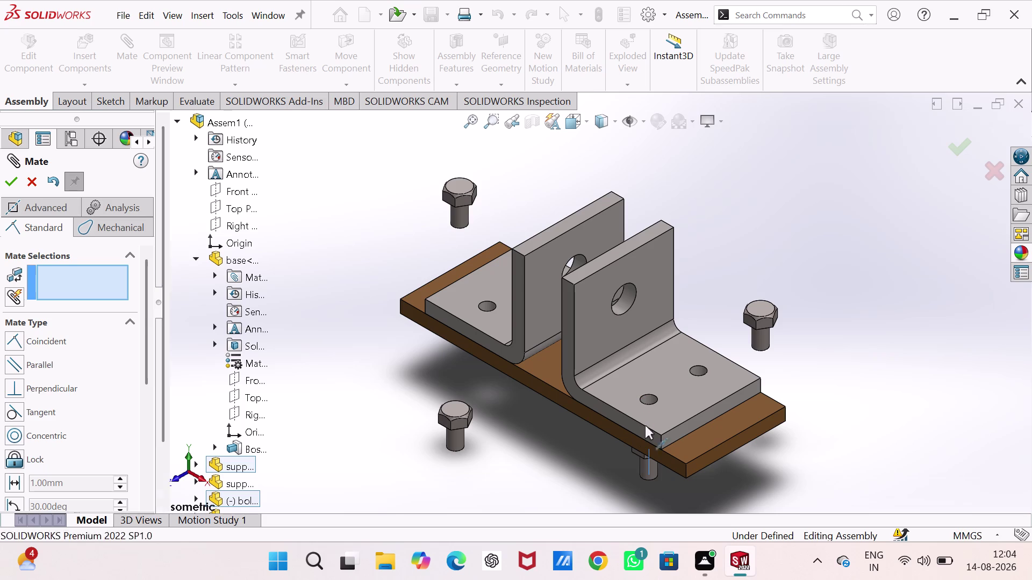
drag(647, 469, 648, 406)
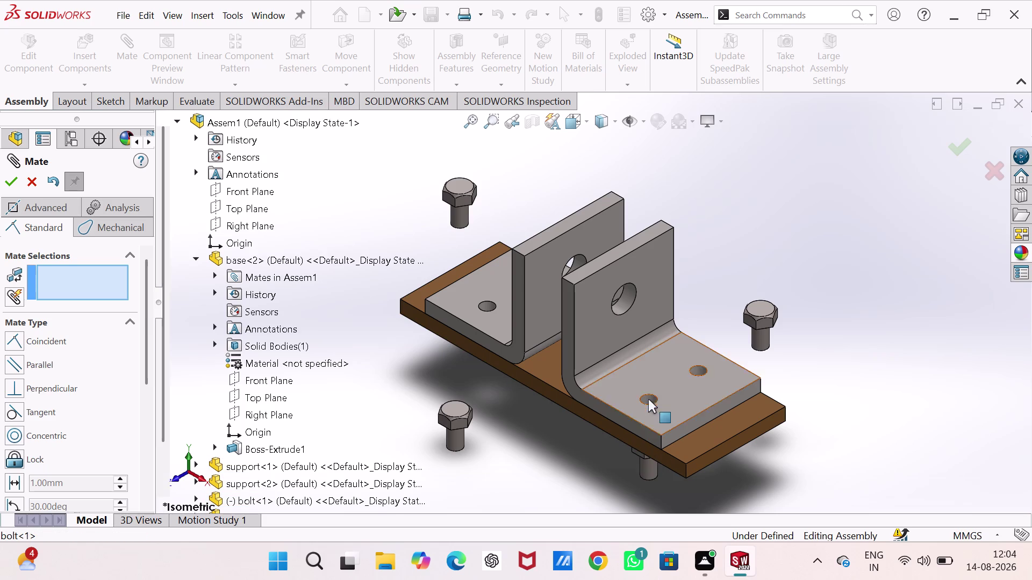
drag(649, 407, 648, 390)
drag(644, 466, 645, 480)
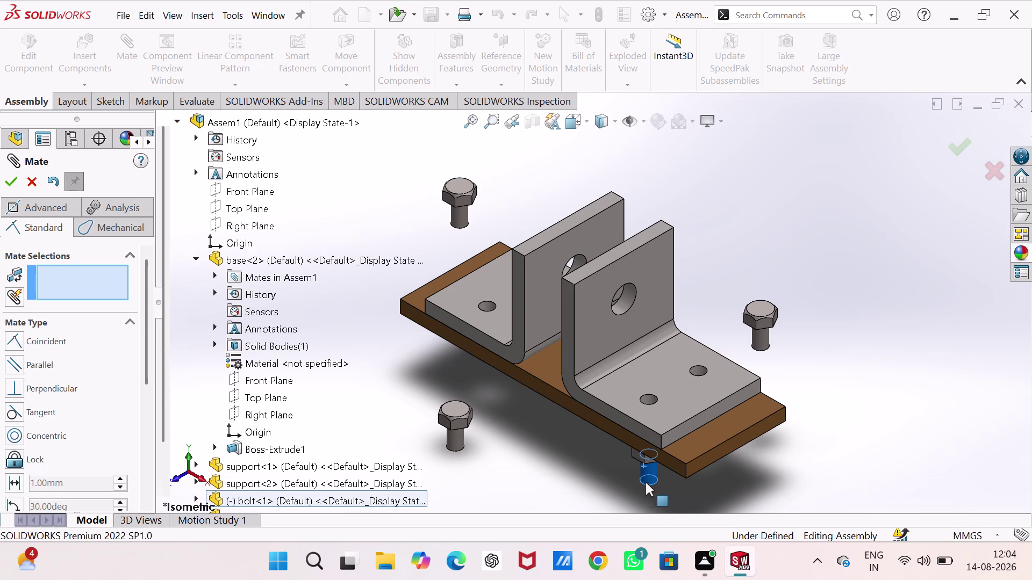
drag(645, 479, 641, 314)
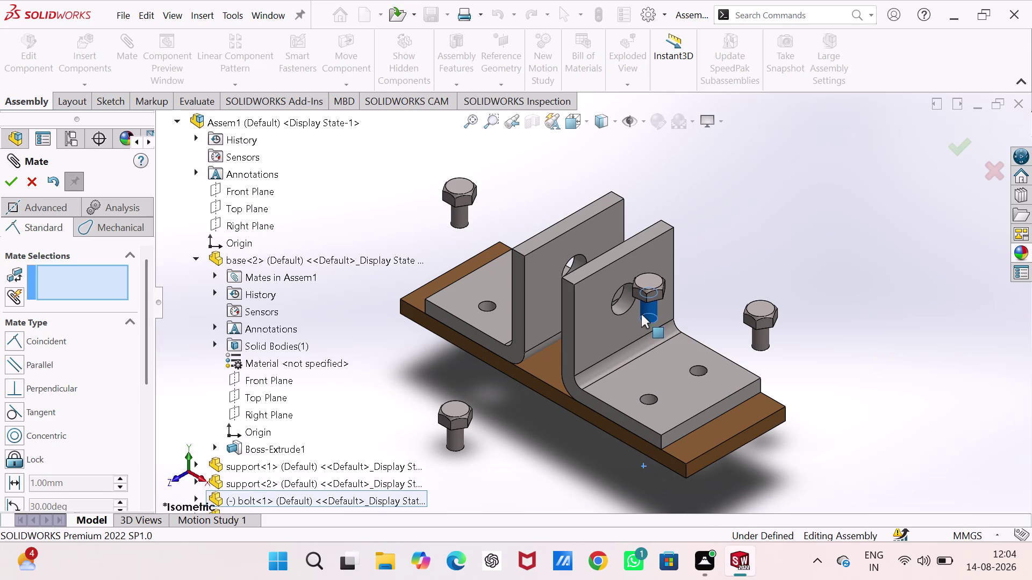
Mate the first bolt head's underside coincident with the support's top face.
click(666, 401)
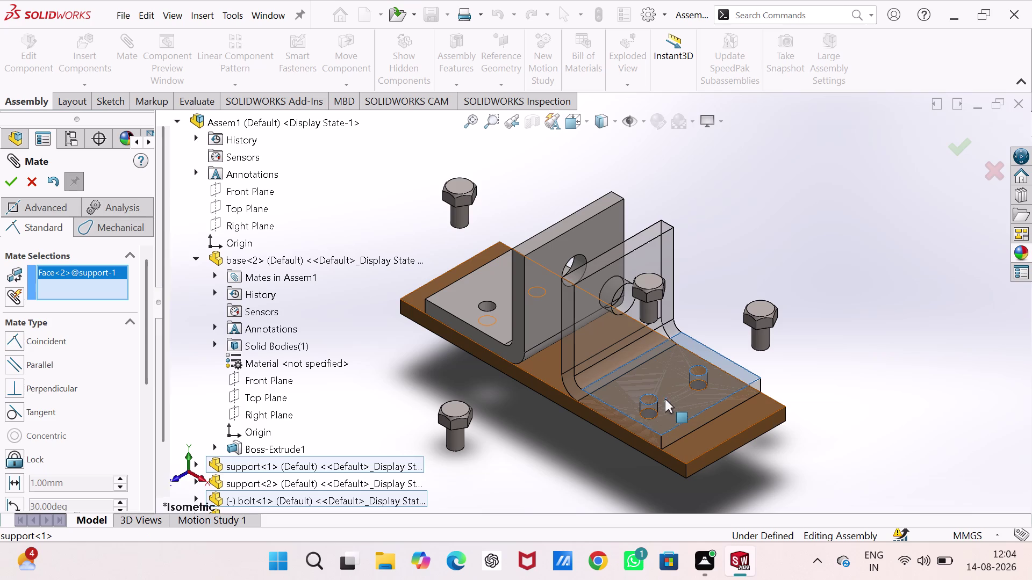
middle_drag(649, 318, 606, 159)
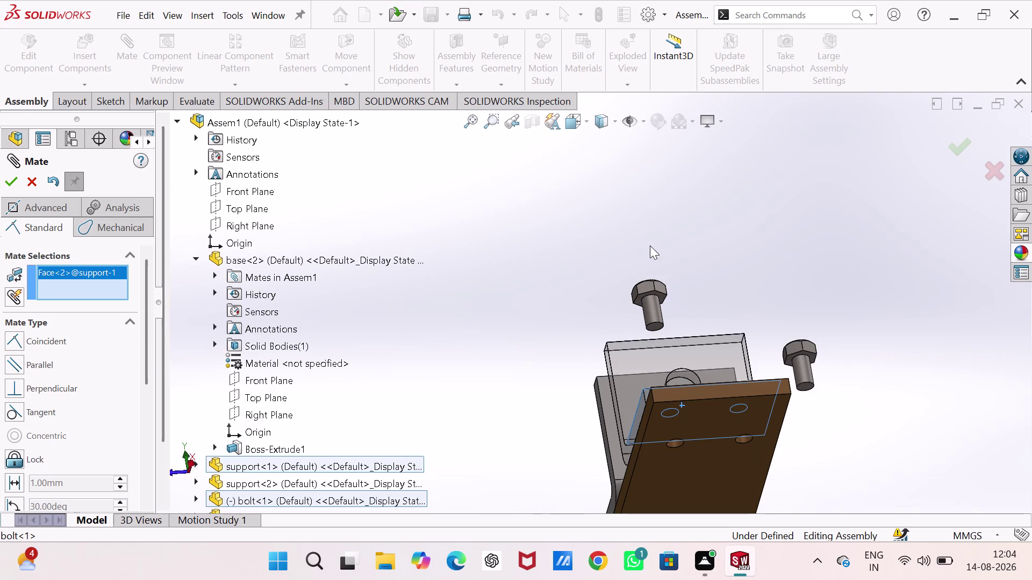
click(661, 297)
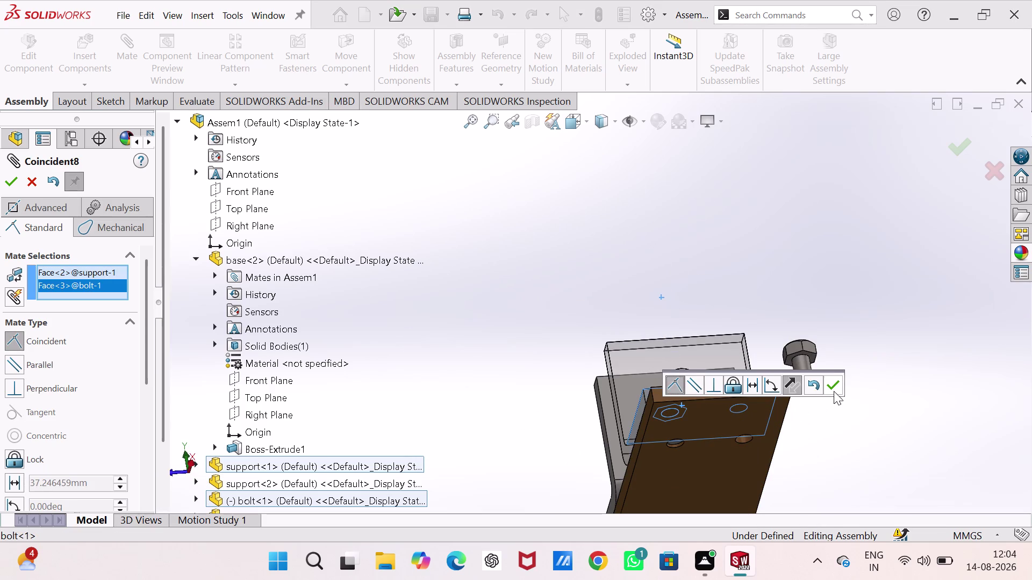
click(834, 385)
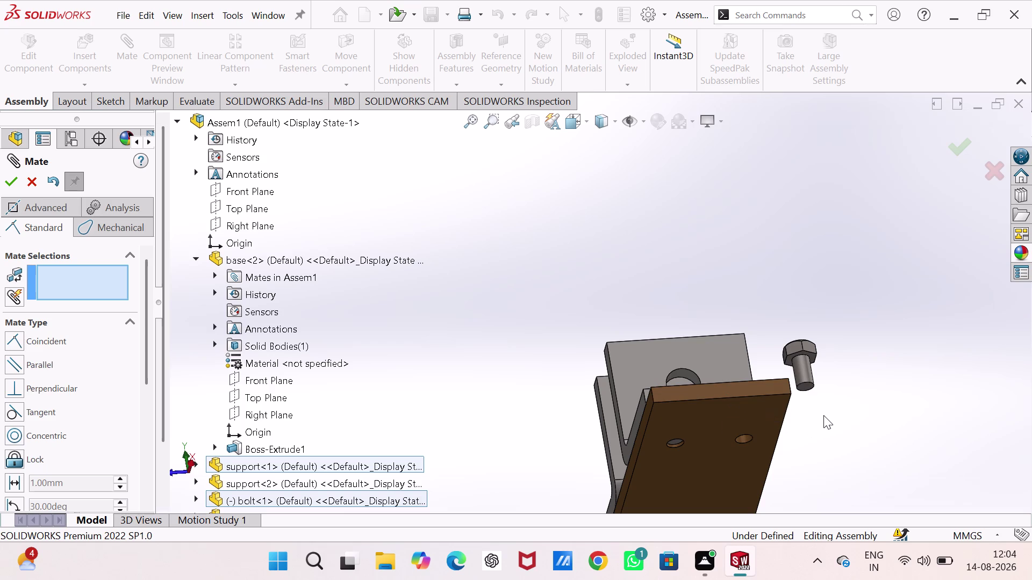
Make a second bolt concentric with the support's other hole.
middle_drag(813, 418, 846, 528)
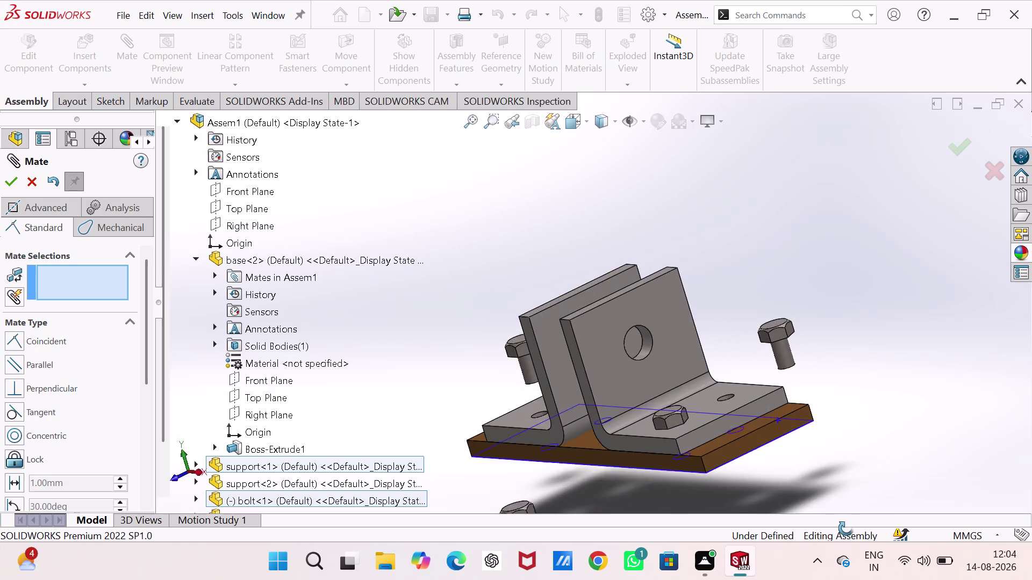
middle_drag(845, 528, 842, 532)
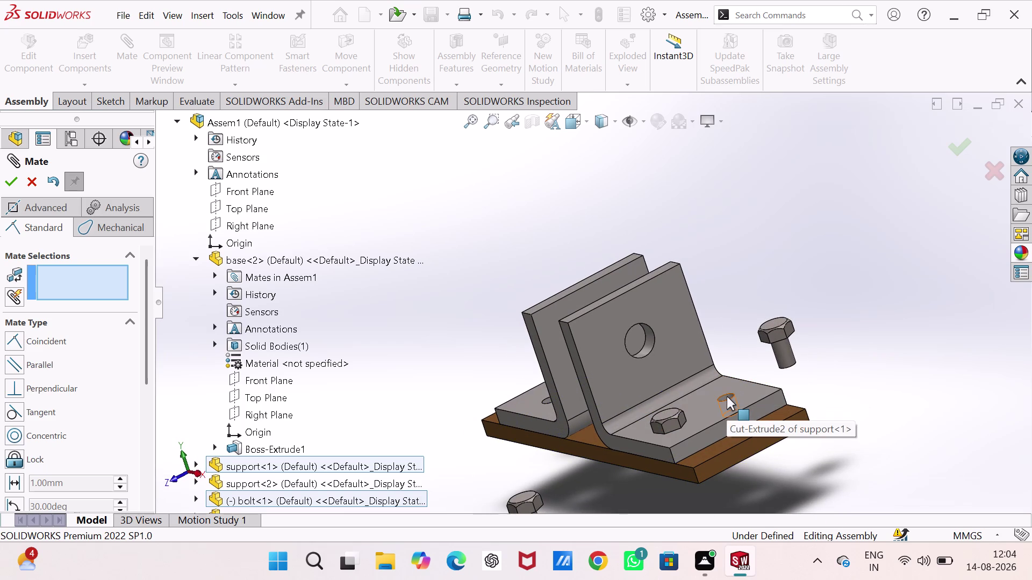
click(727, 397)
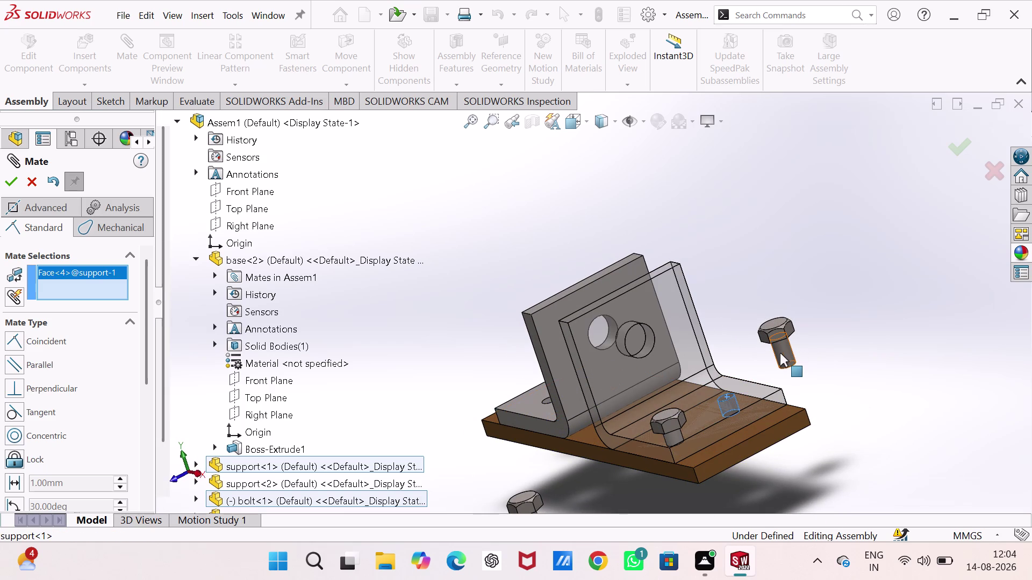
click(781, 352)
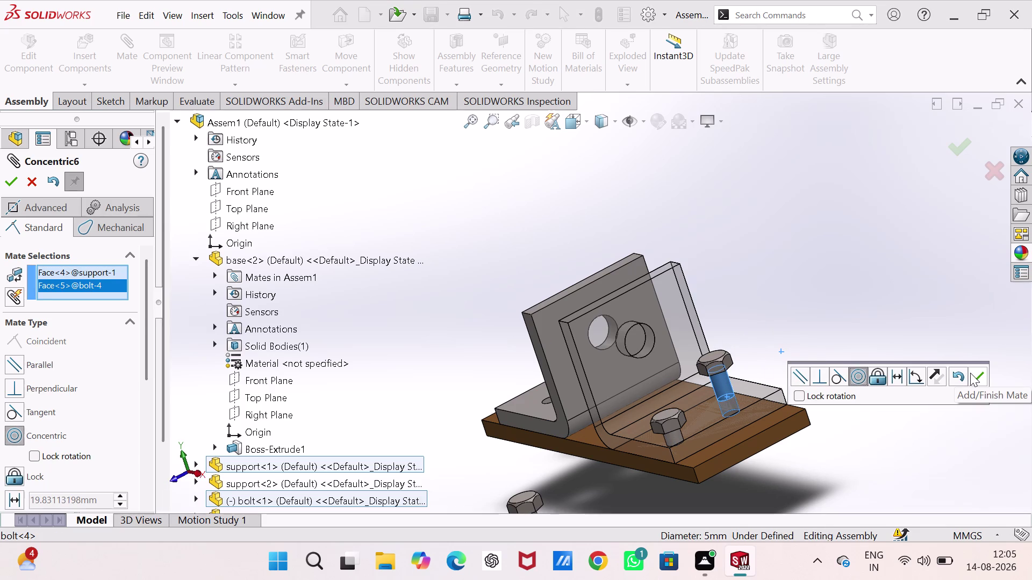
click(973, 373)
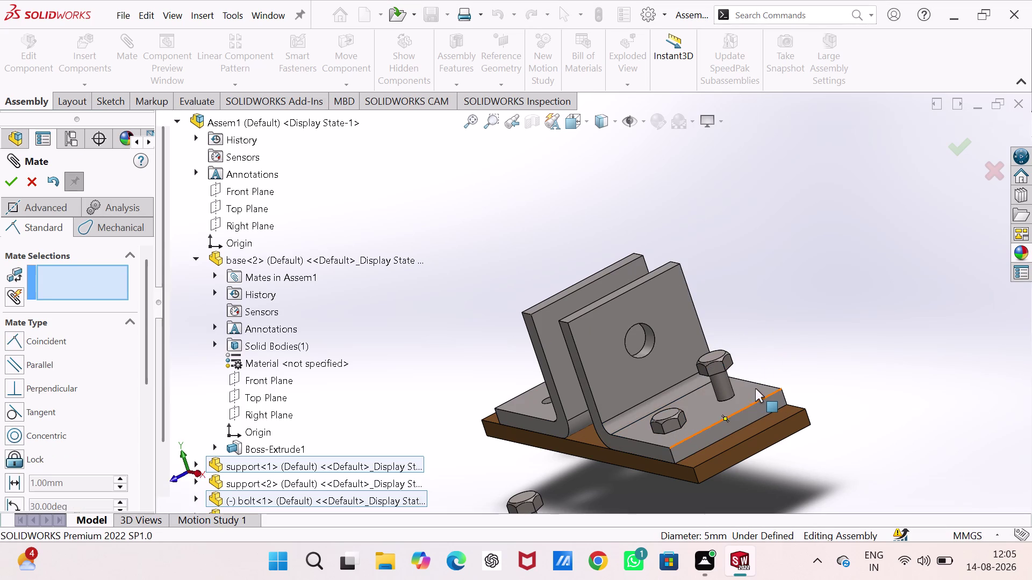
Seat the second bolt head flush on the support with a coincident mate.
click(755, 388)
middle_drag(755, 387, 713, 285)
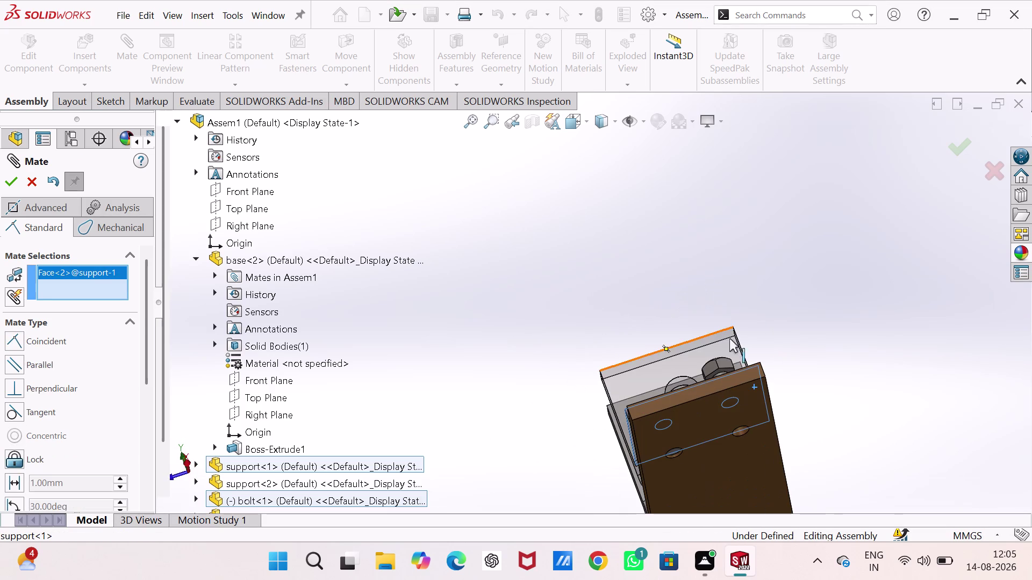
scroll(up, 3)
scroll(down, 3)
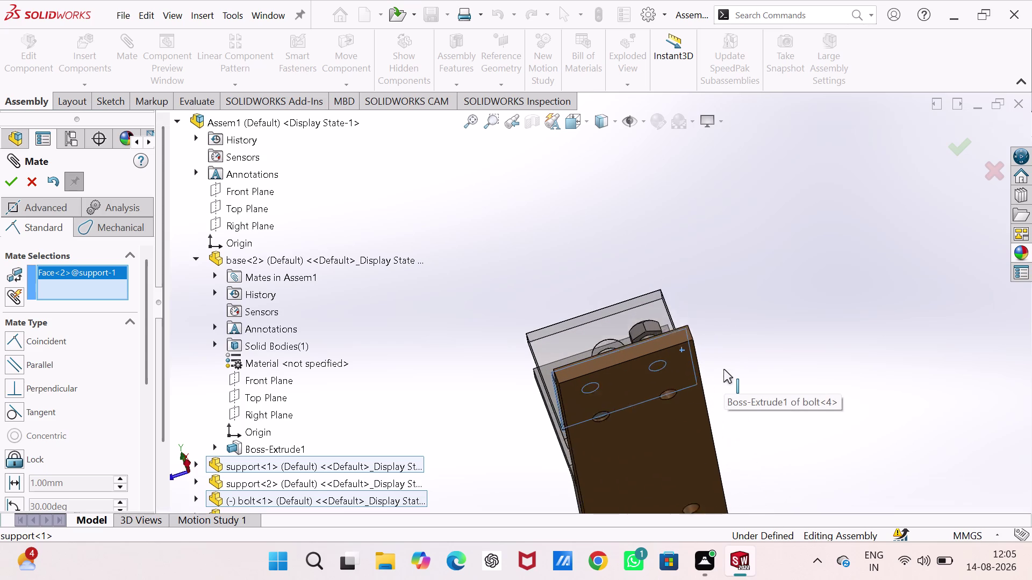
scroll(down, 3)
click(607, 305)
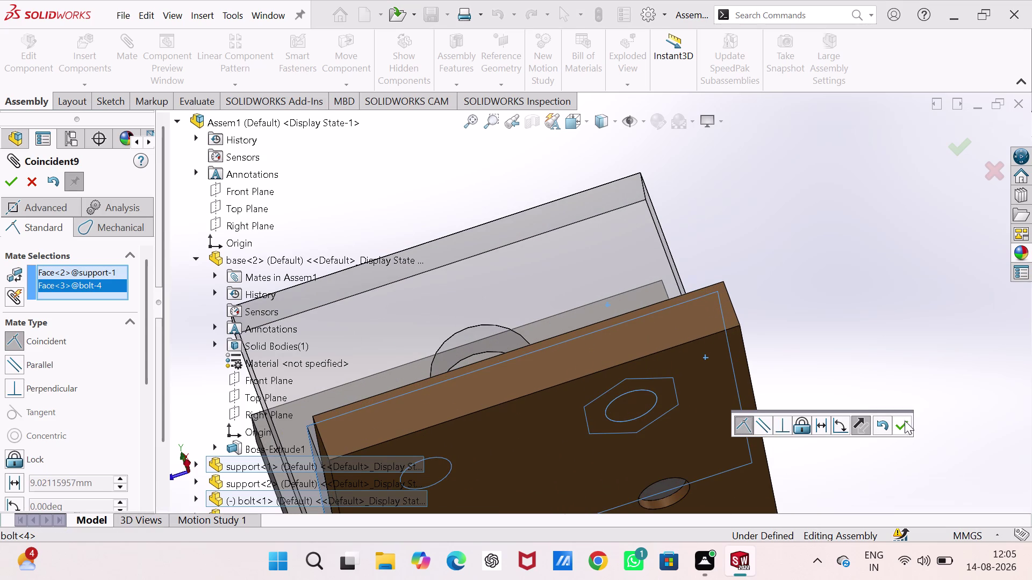
click(904, 422)
Align one bolt head's flat side with the support face.
scroll(up, 3)
scroll(up, 3)
scroll(up, 3)
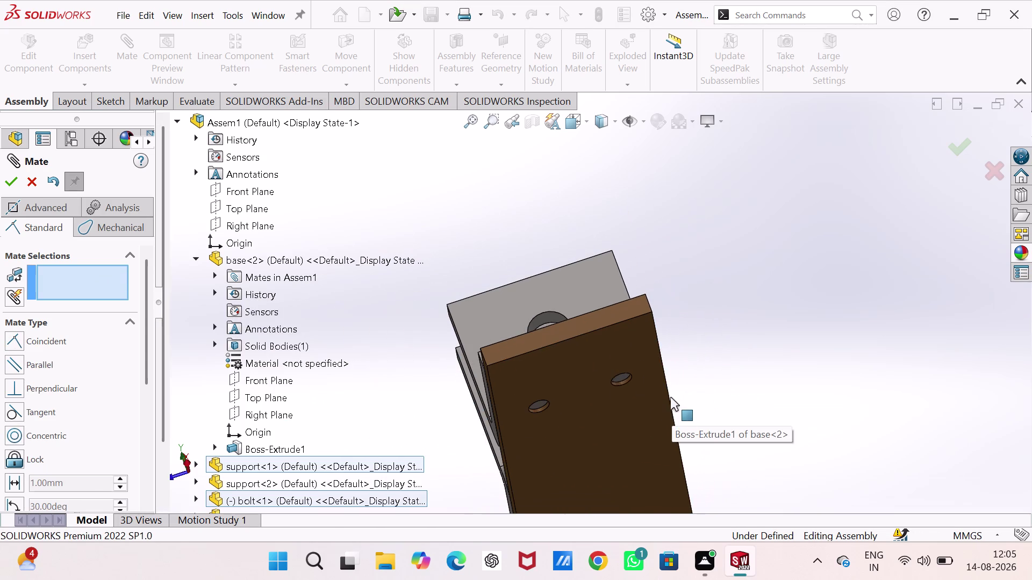
middle_drag(601, 367, 723, 446)
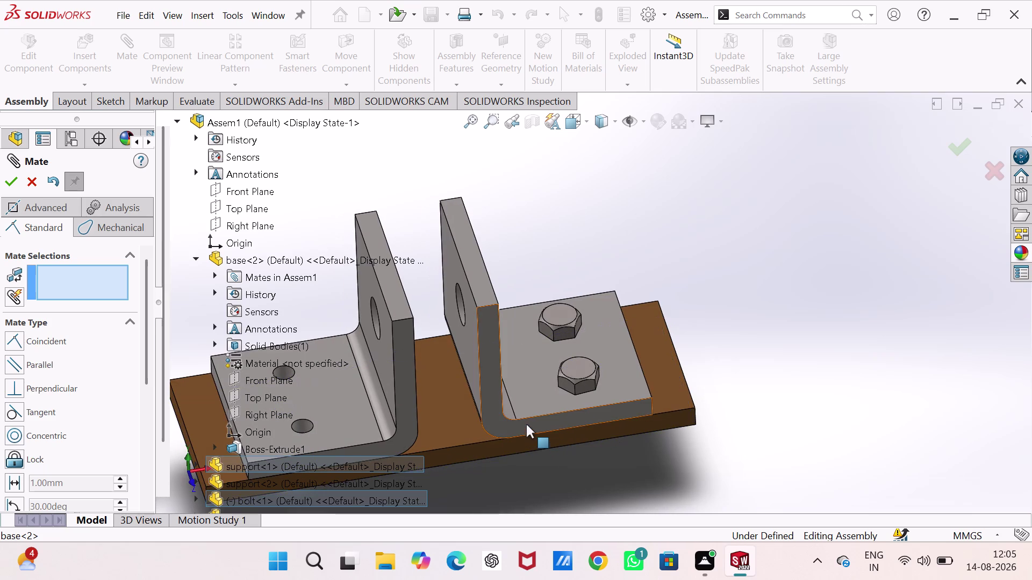
click(585, 385)
click(589, 412)
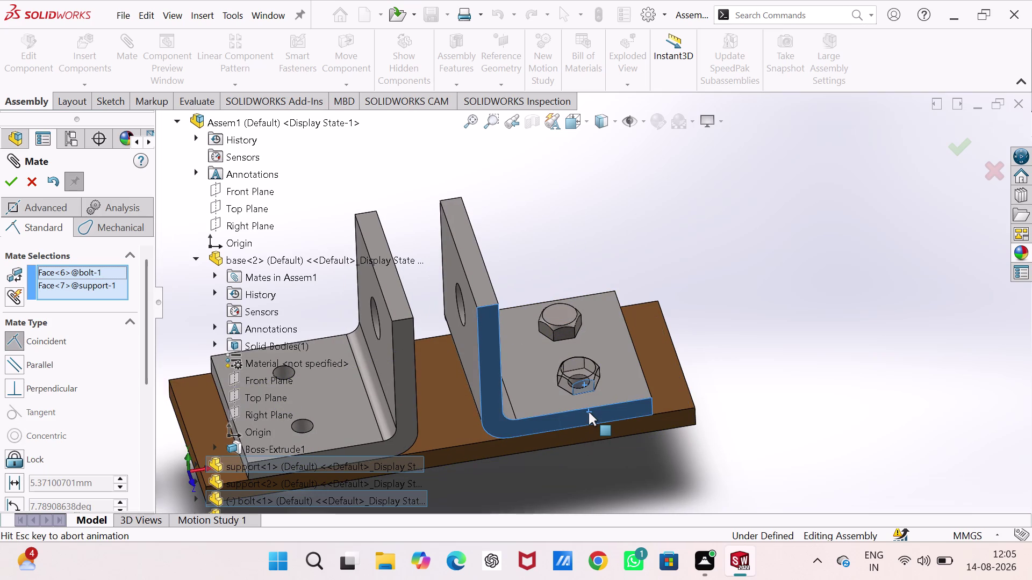
click(767, 431)
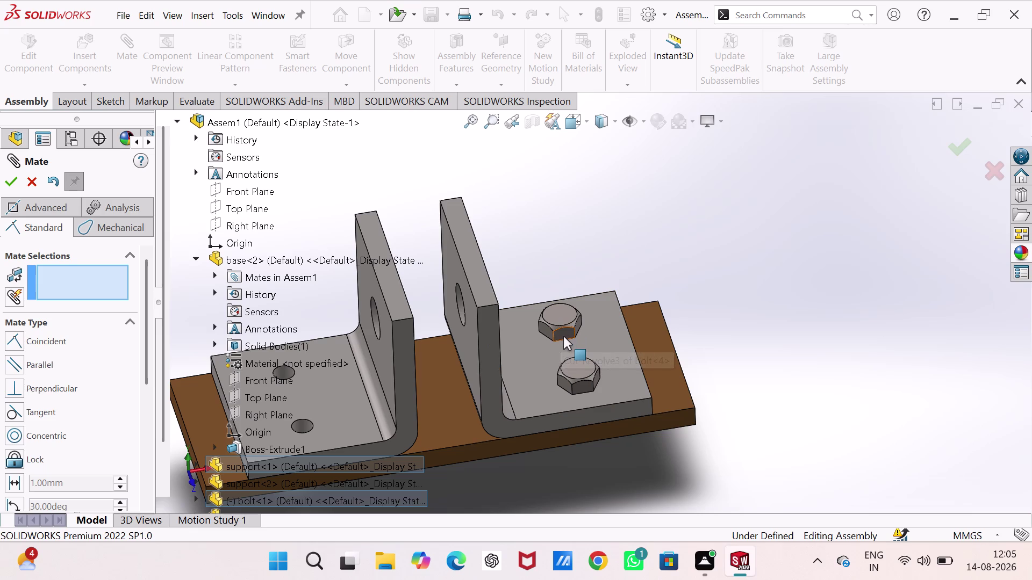
Make another bolt head's flat side parallel to the support's edge face.
middle_drag(665, 322, 606, 432)
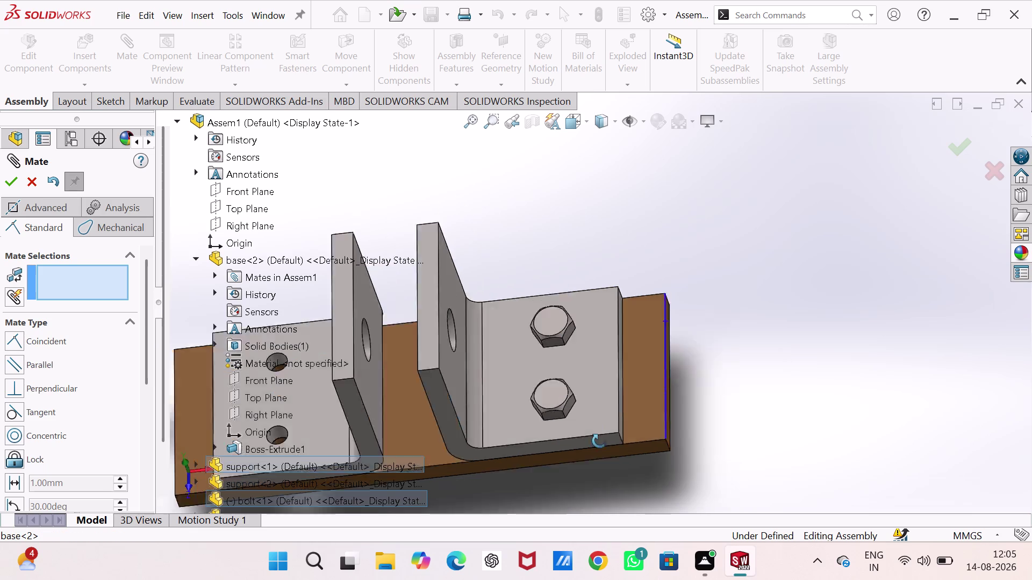
middle_drag(606, 432, 536, 488)
middle_drag(673, 378, 729, 377)
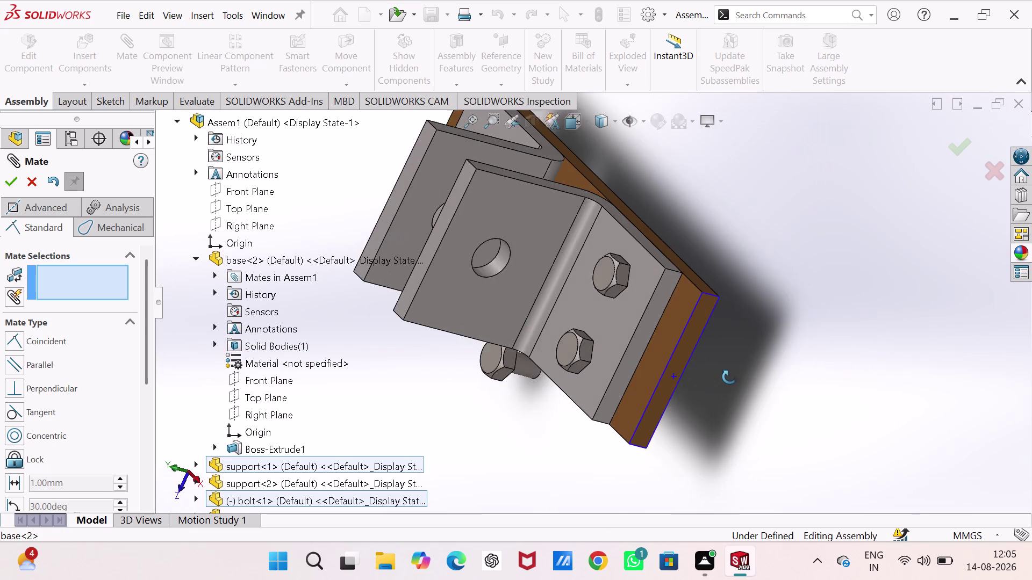
middle_drag(729, 377, 729, 423)
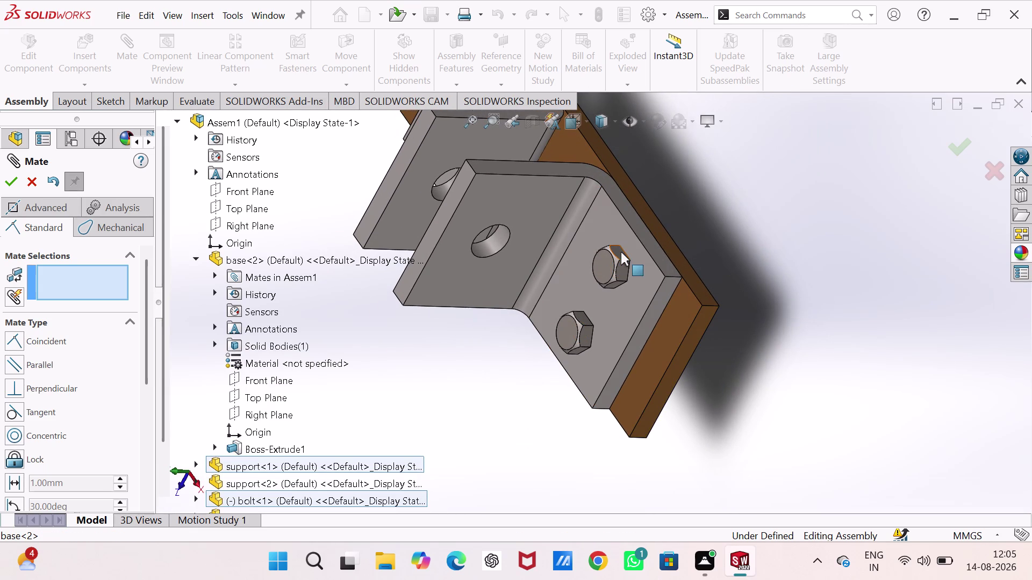
click(621, 252)
click(648, 244)
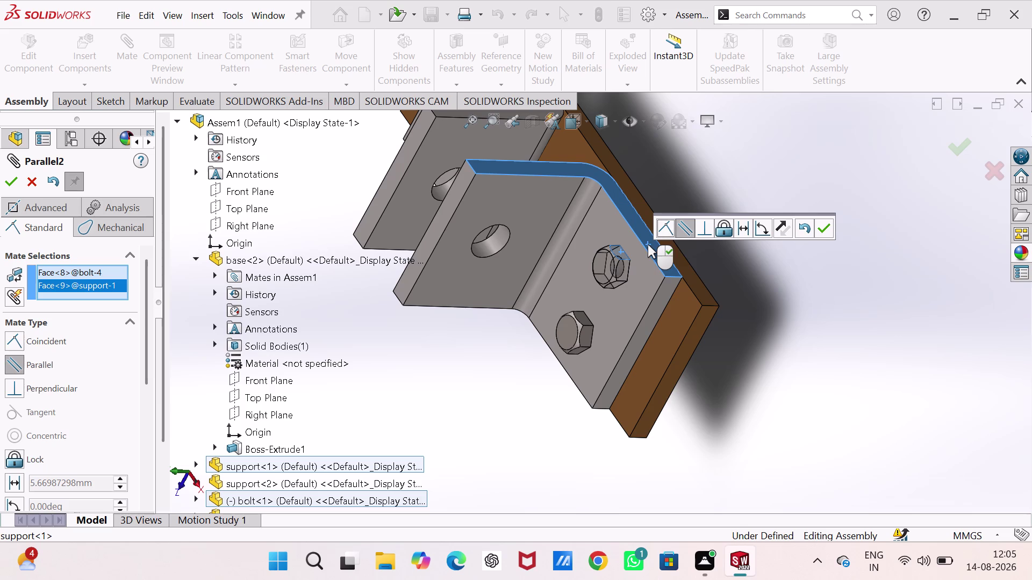
click(820, 227)
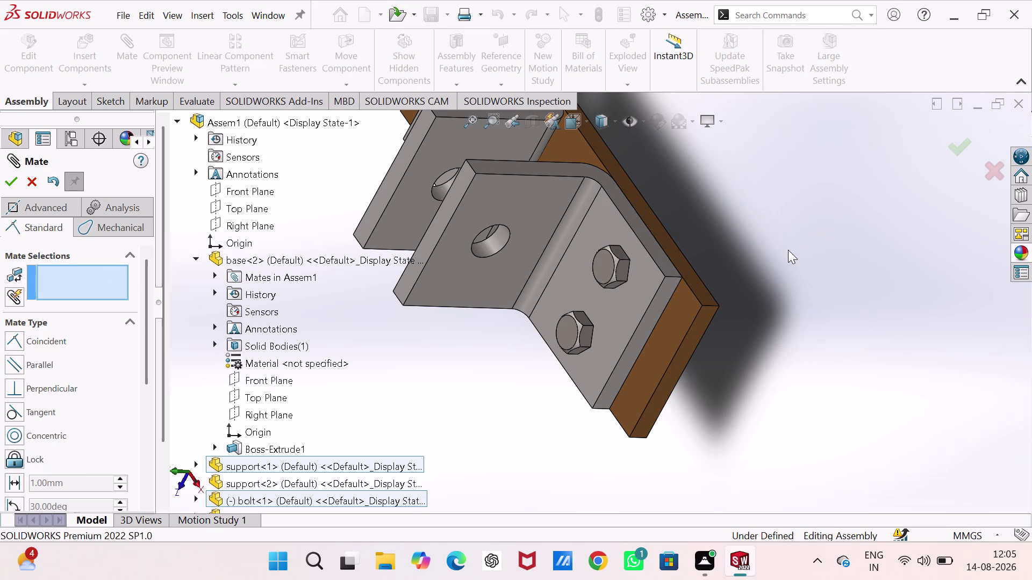
middle_drag(514, 371, 562, 339)
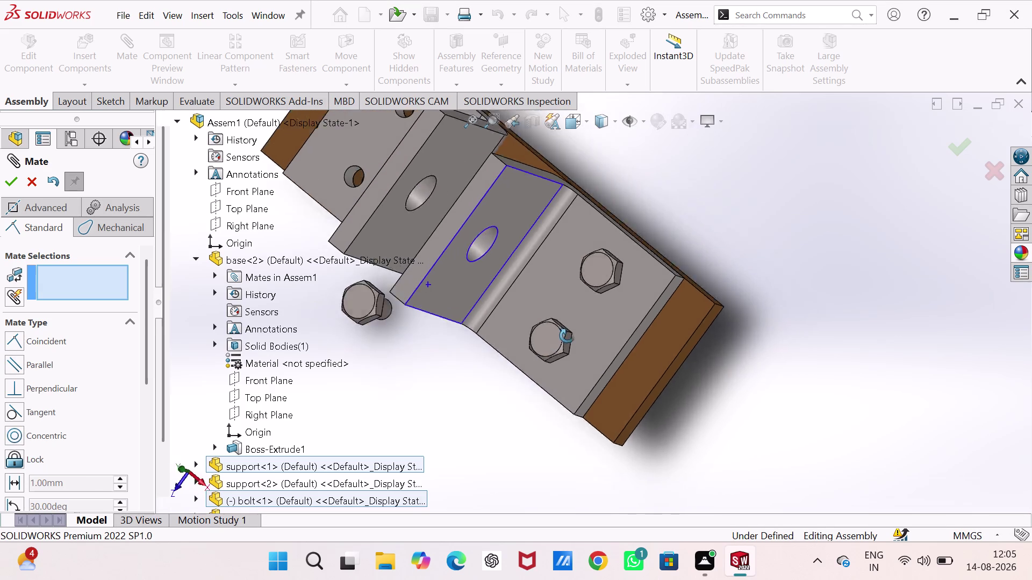
middle_drag(562, 339, 585, 325)
scroll(up, 3)
scroll(up, 3)
scroll(up, 3)
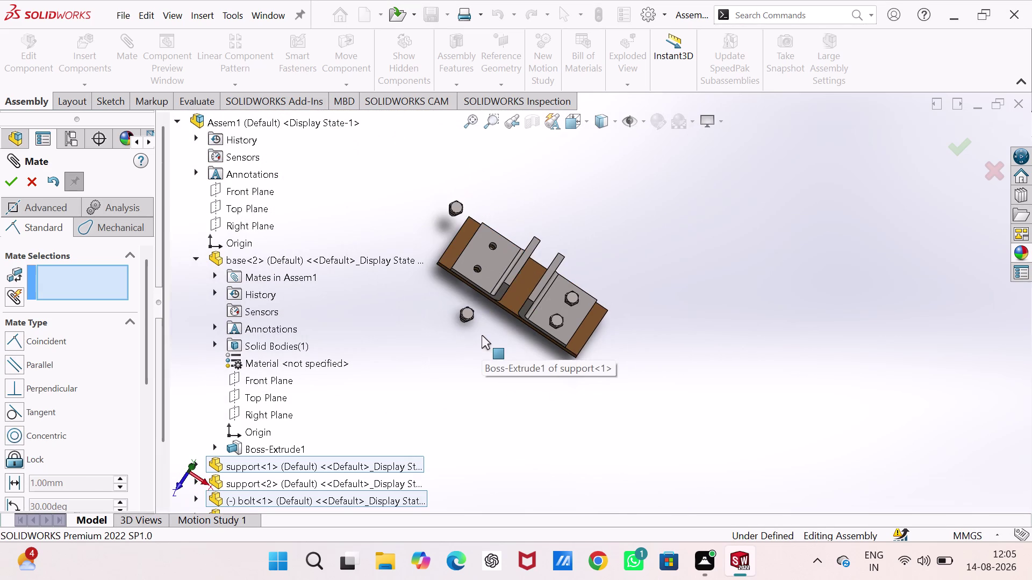
scroll(down, 3)
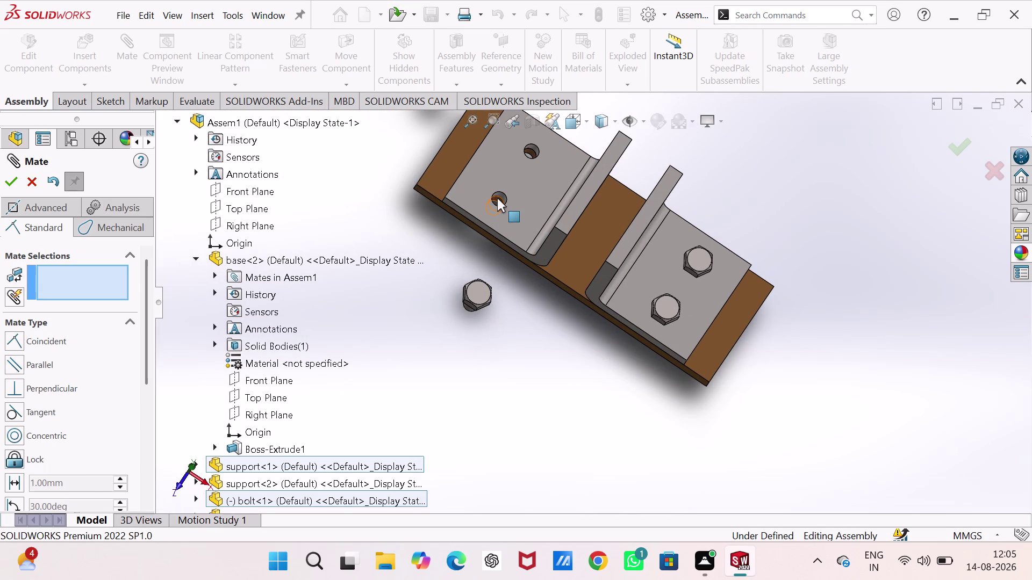
Make a loose bolt concentric with a hole in the second support.
click(497, 198)
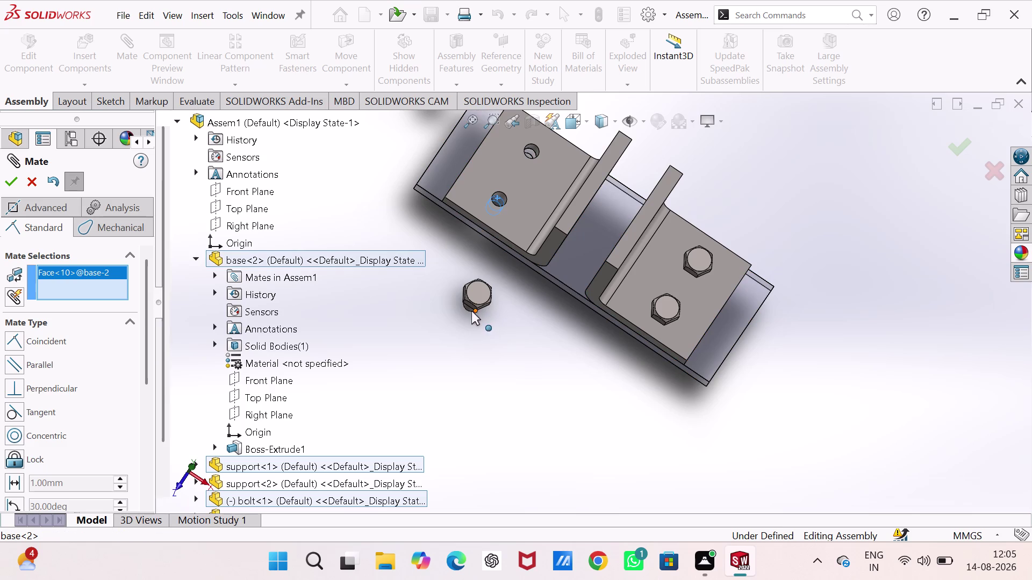
middle_drag(464, 312, 485, 260)
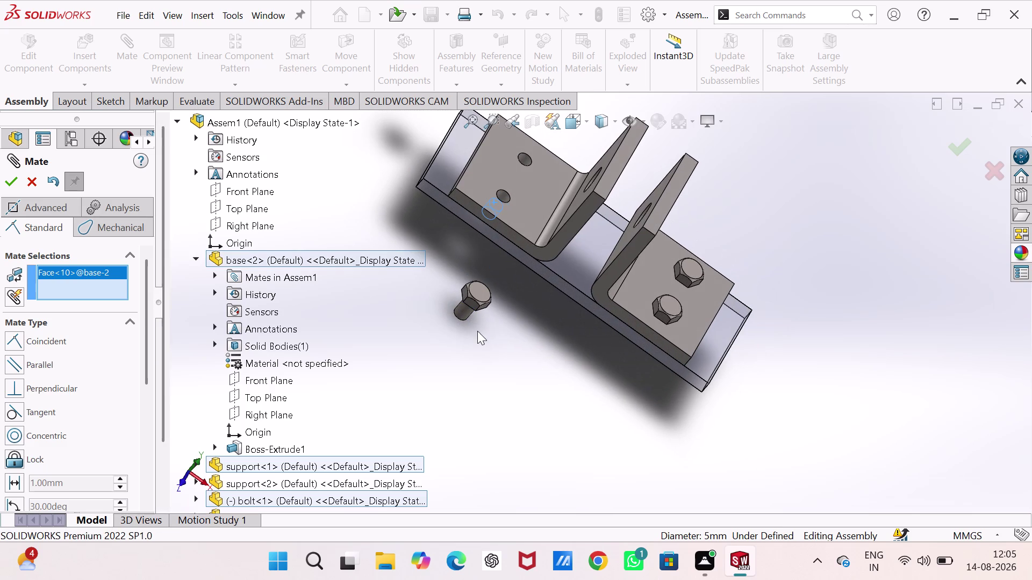
click(465, 317)
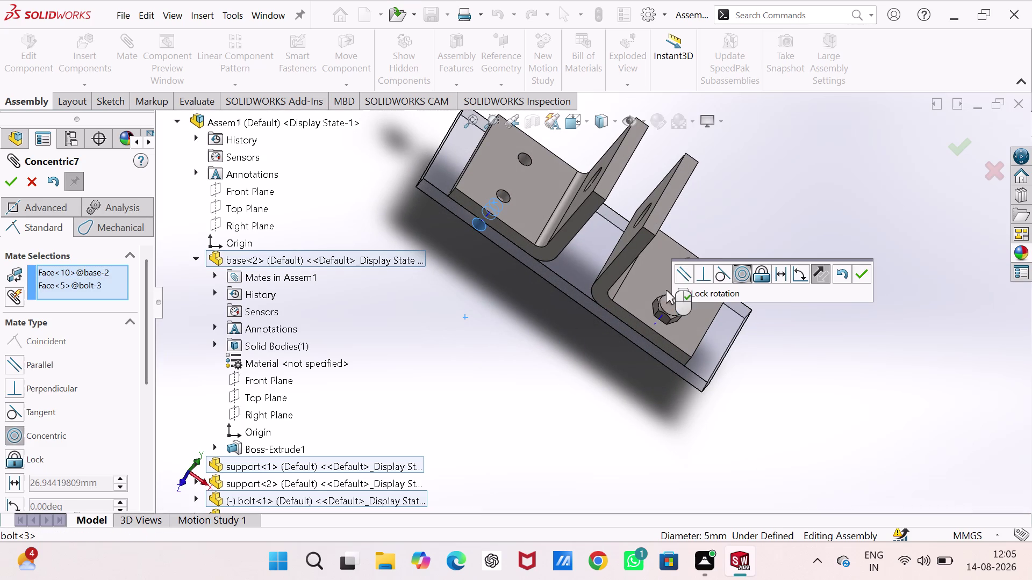
click(858, 274)
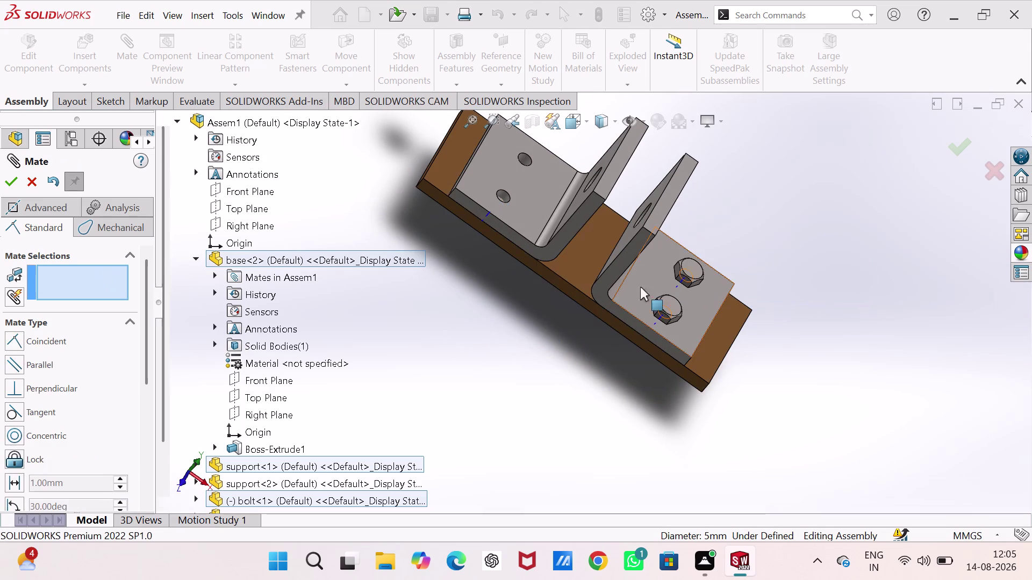
drag(501, 198, 538, 180)
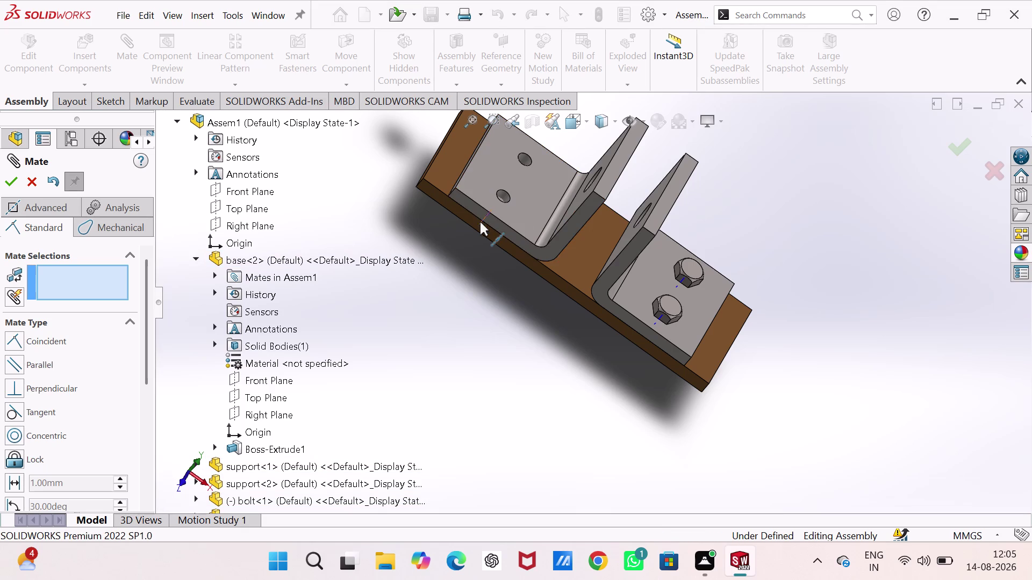
middle_drag(479, 222, 566, 169)
drag(446, 229, 574, 173)
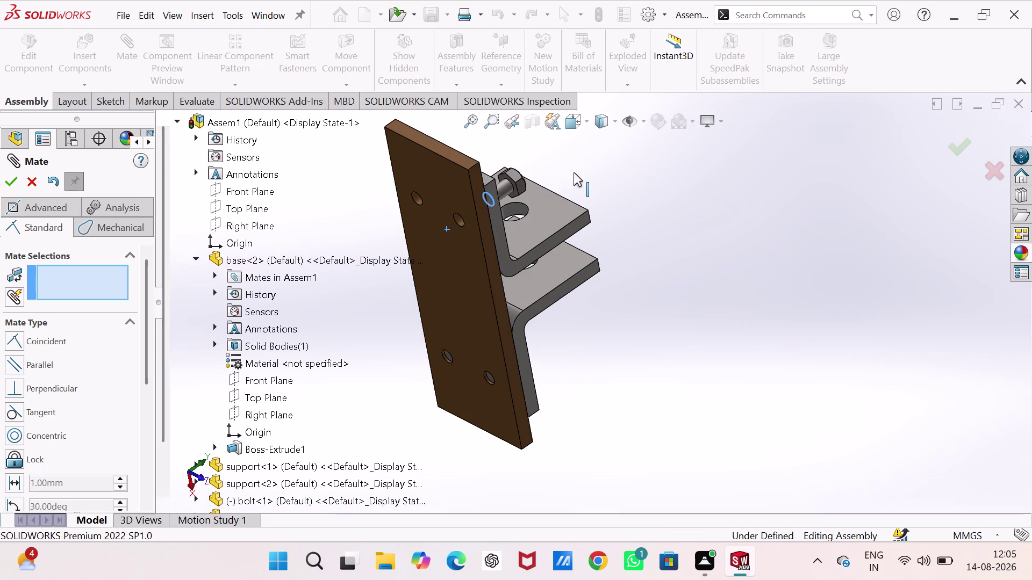
drag(574, 173, 576, 171)
Seat that bolt head's underside flush on the second support's flat face.
middle_drag(554, 218, 486, 287)
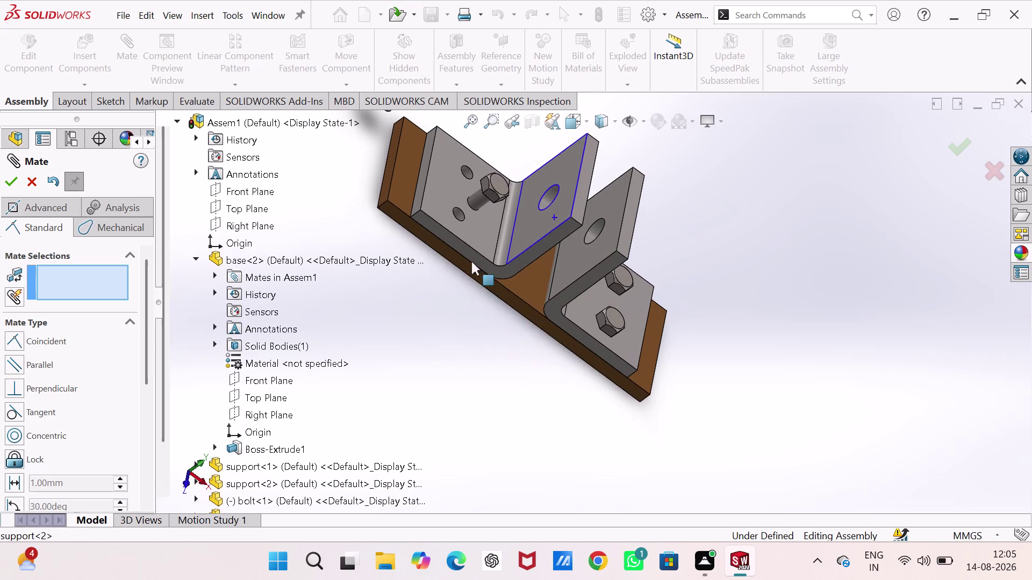
click(465, 232)
middle_drag(466, 231, 494, 200)
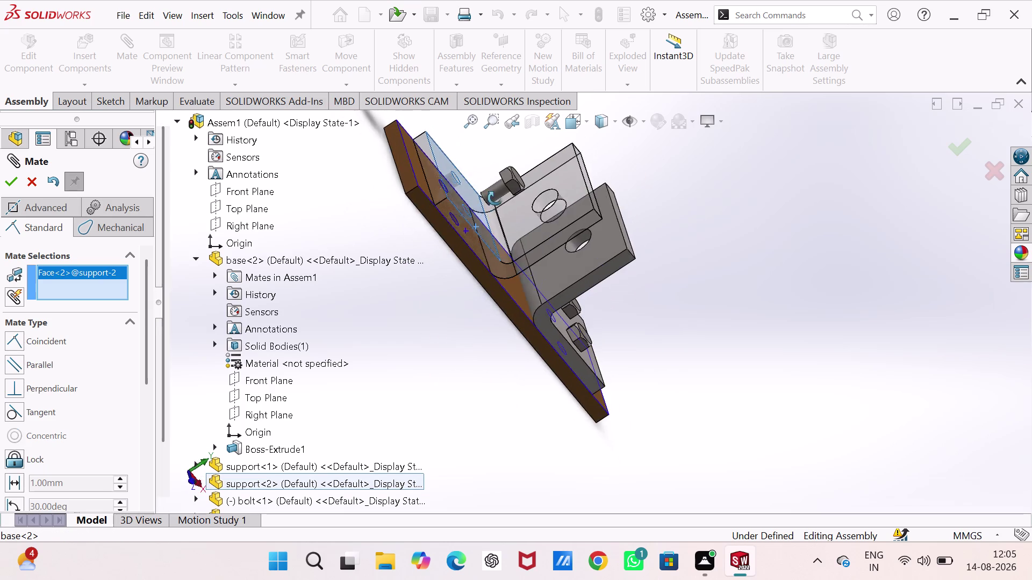
middle_drag(494, 199, 513, 189)
middle_drag(515, 187, 561, 149)
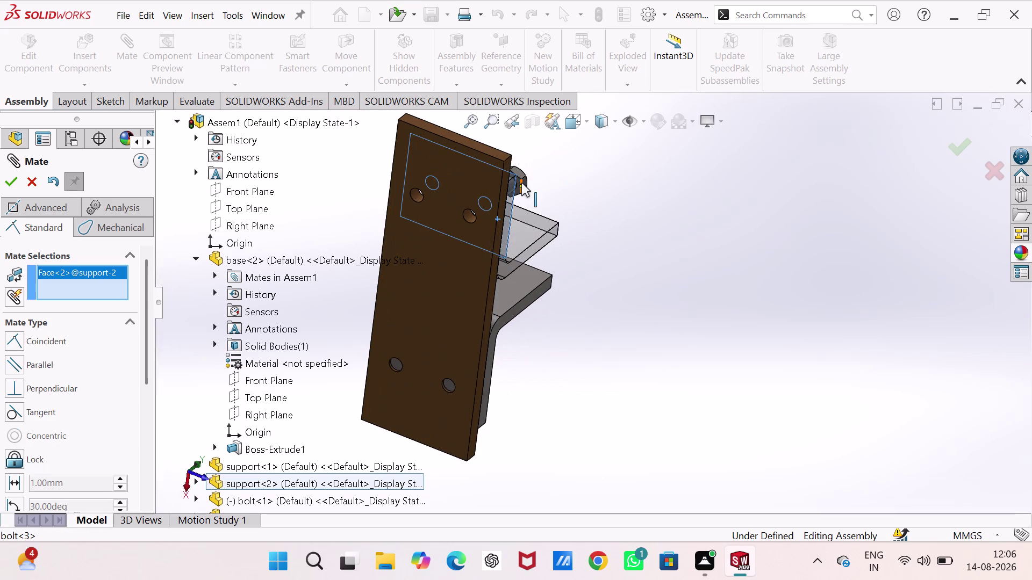
scroll(up, 3)
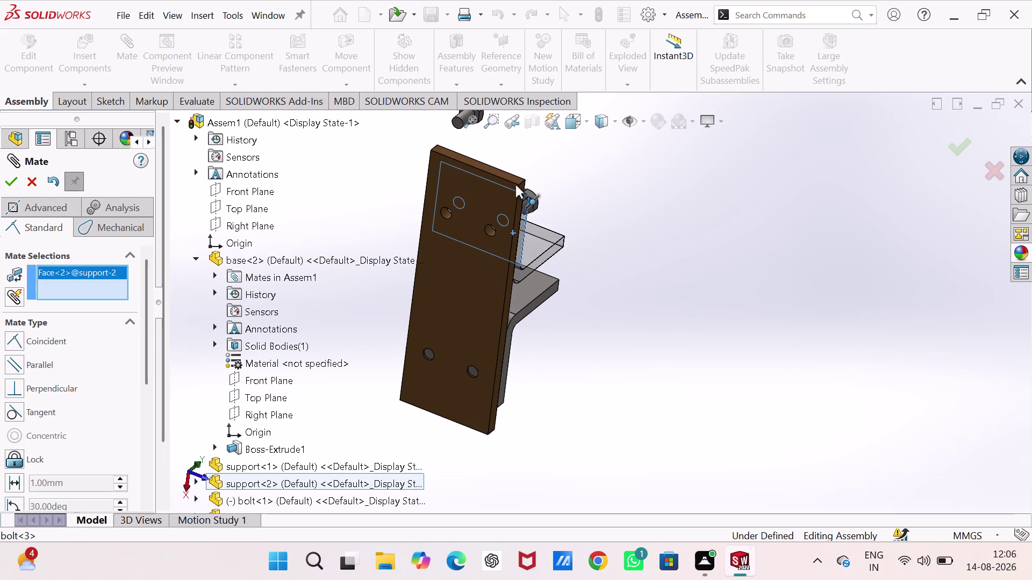
scroll(down, 3)
scroll(down, 3)
scroll(down, 3)
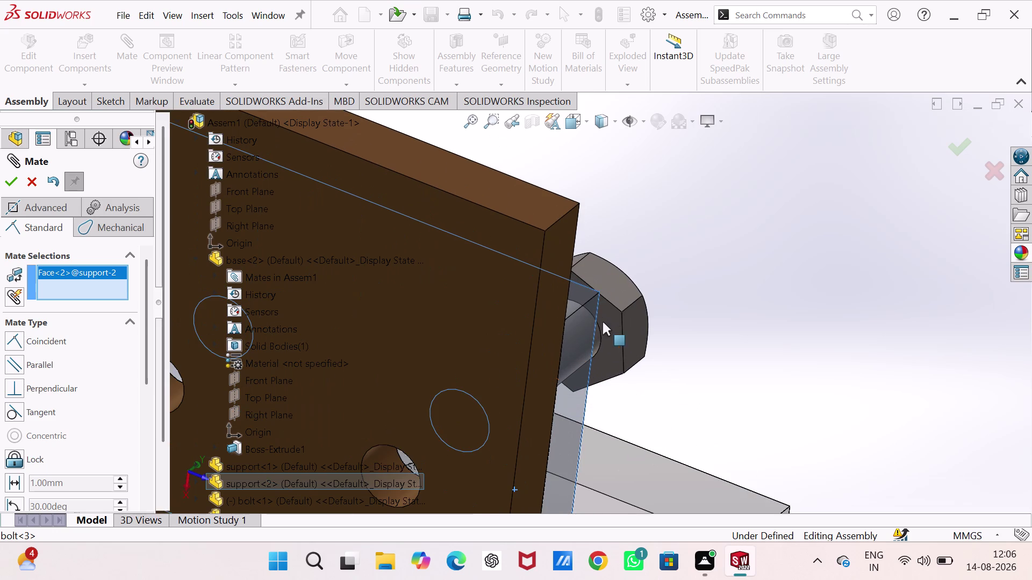
click(614, 333)
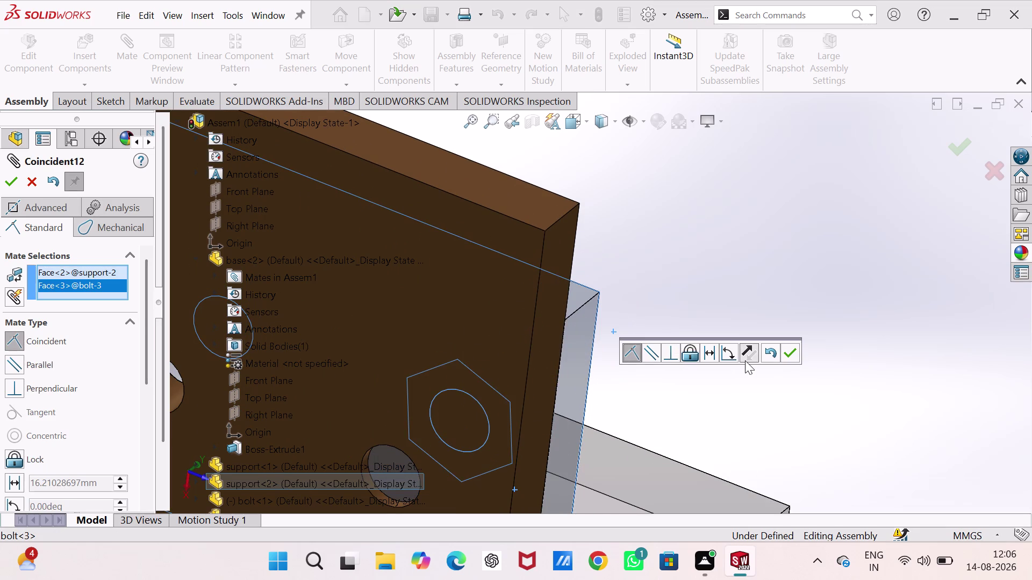
click(788, 356)
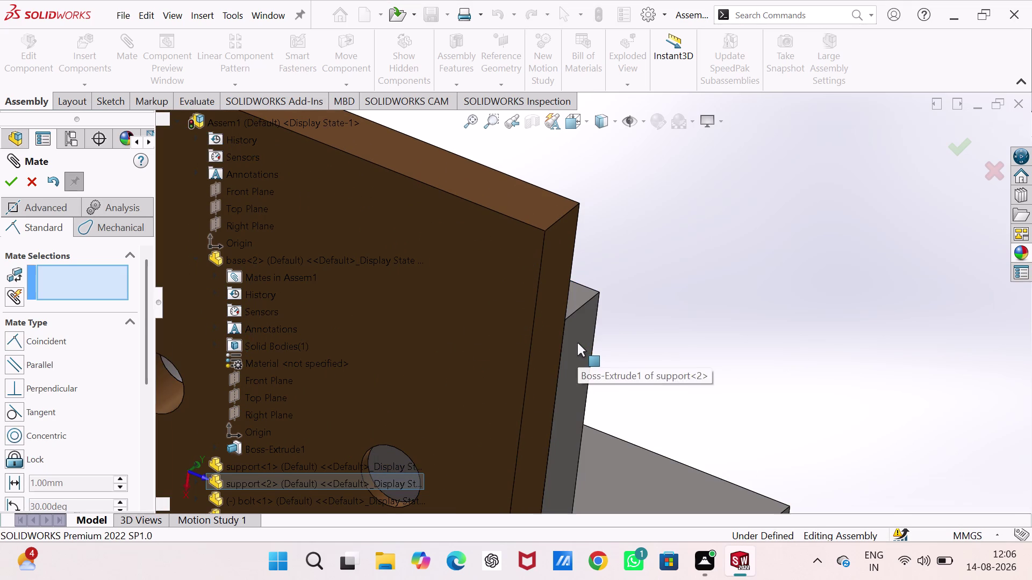
Make the other loose bolt concentric with the second support's empty hole.
middle_drag(577, 343, 457, 376)
scroll(up, 3)
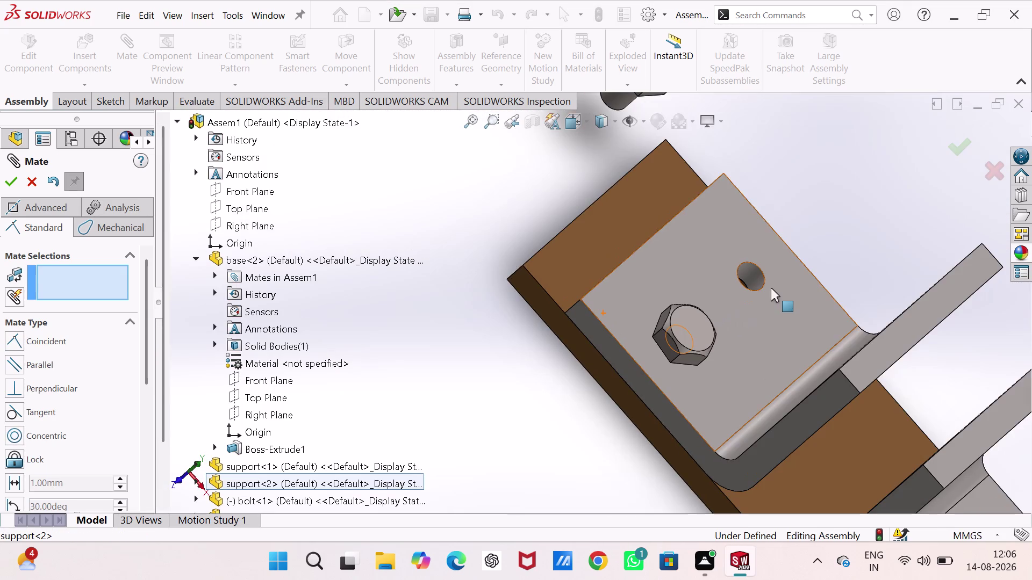
scroll(up, 3)
click(725, 277)
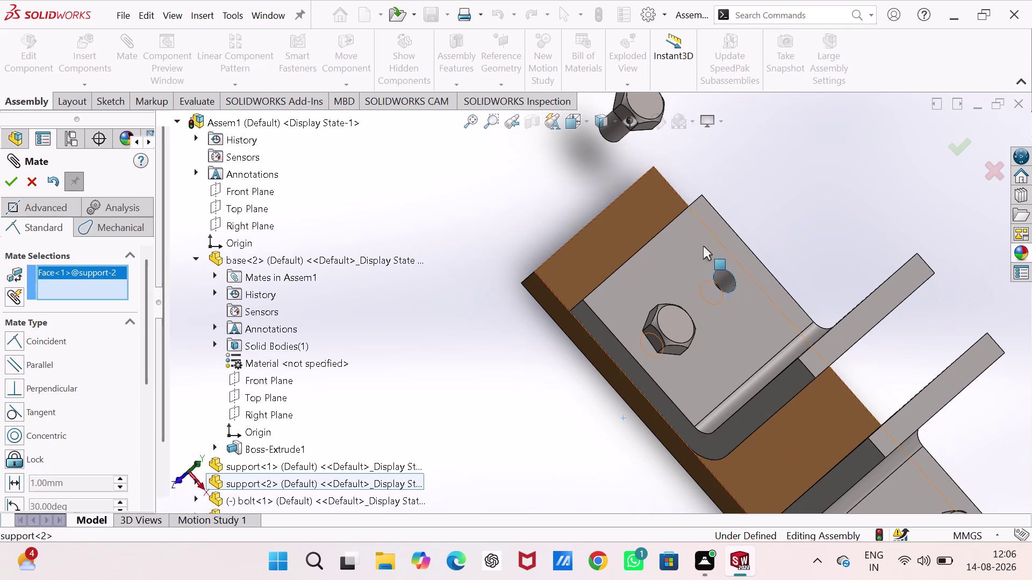
click(616, 137)
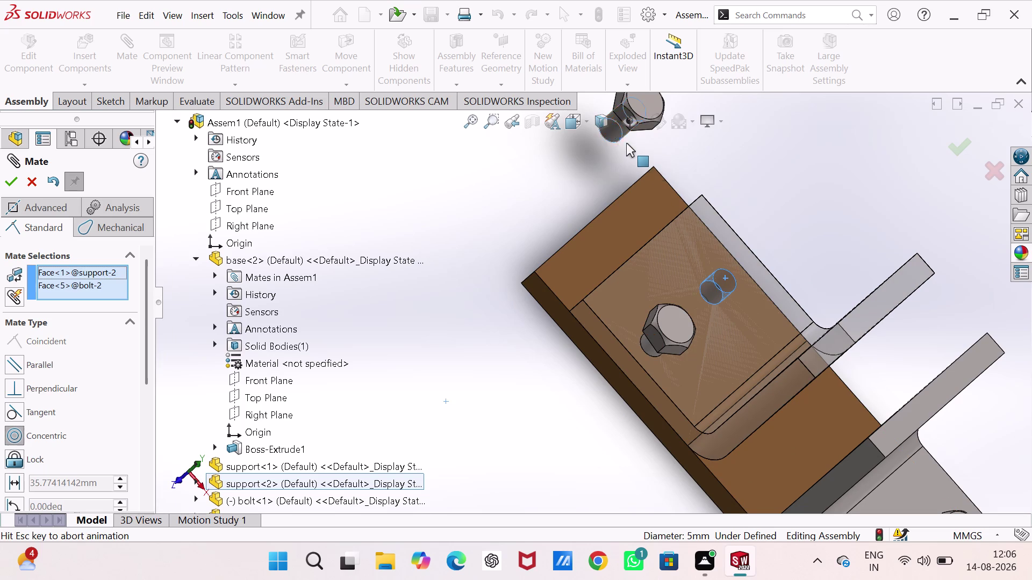
click(1012, 264)
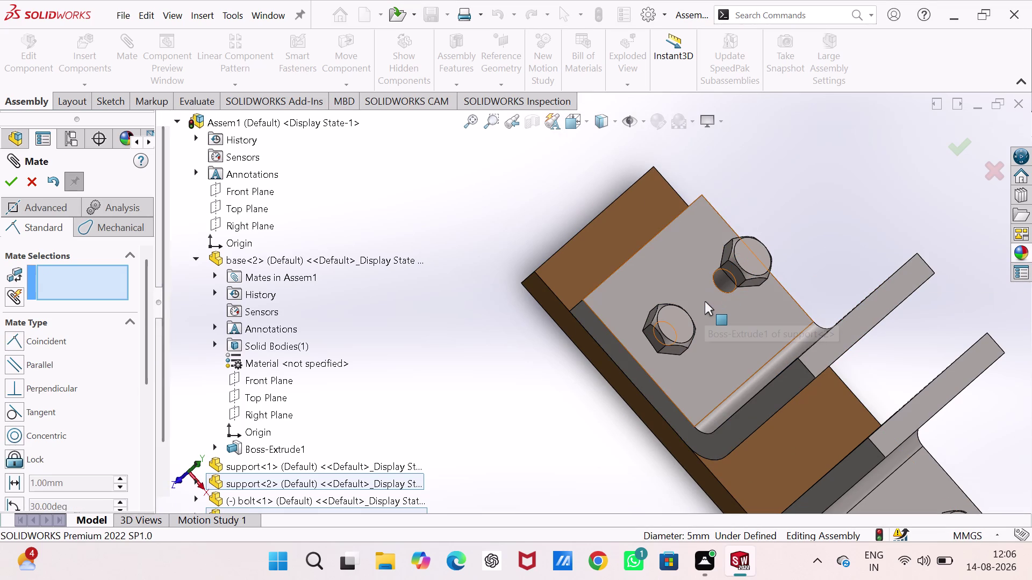
Mate the remaining bolt face coincident with the second support's face.
click(705, 301)
middle_drag(705, 302, 799, 247)
scroll(down, 3)
scroll(down, 3)
middle_drag(772, 259, 730, 328)
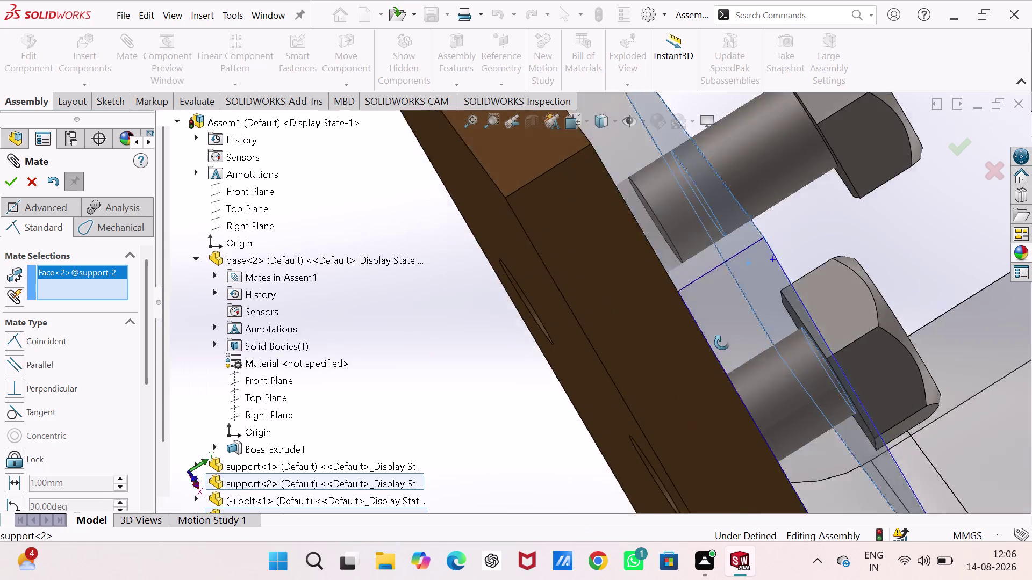
middle_drag(730, 329, 713, 358)
middle_drag(868, 141, 867, 157)
scroll(up, 3)
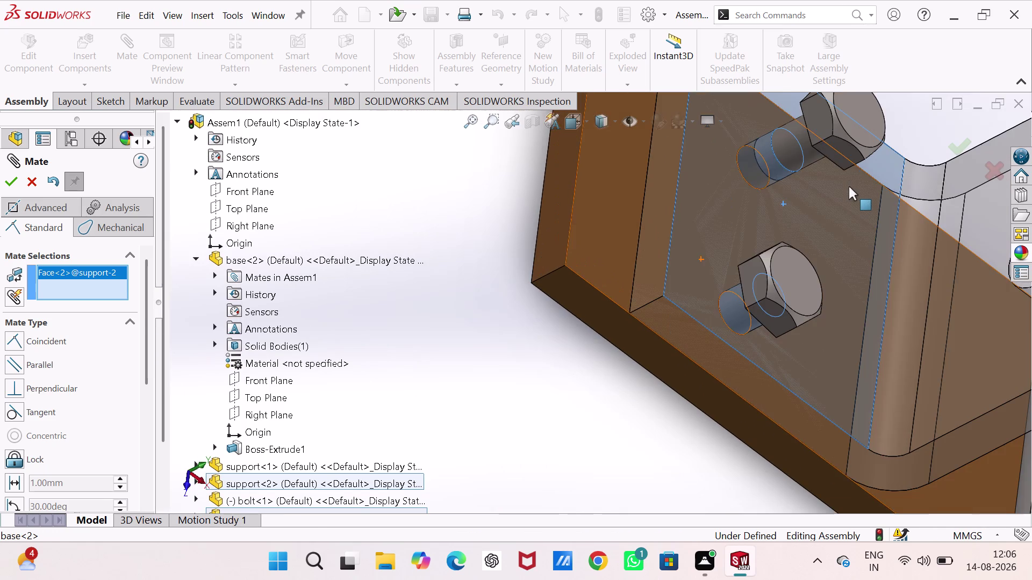
middle_drag(848, 186, 844, 225)
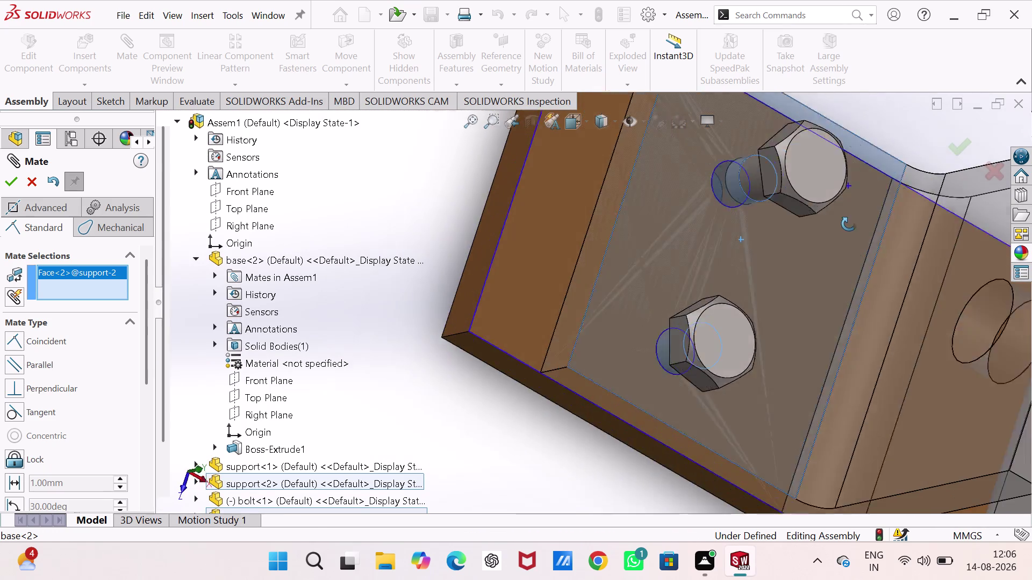
middle_drag(845, 226, 856, 220)
scroll(up, 3)
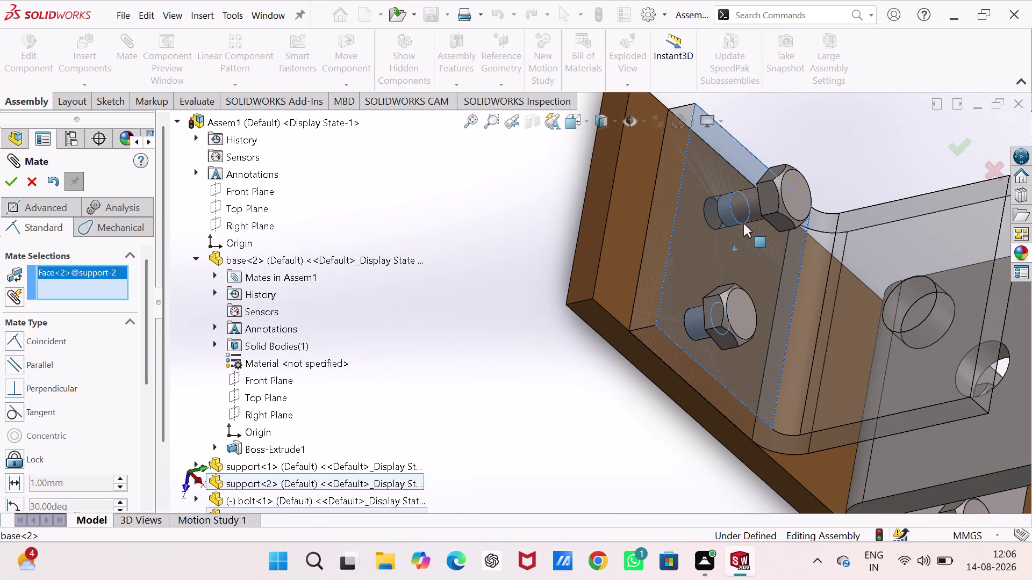
middle_drag(744, 224, 799, 198)
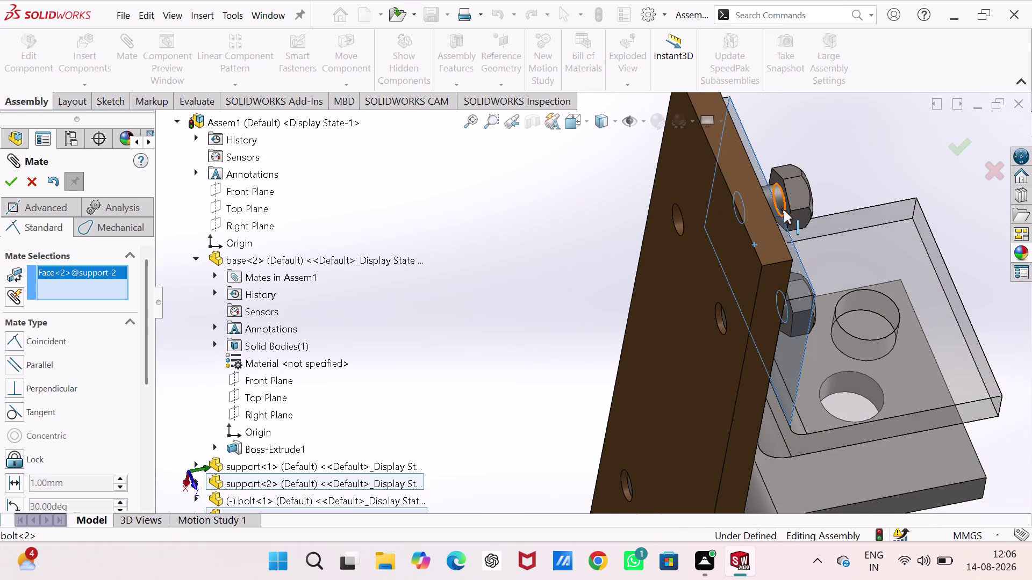
scroll(down, 3)
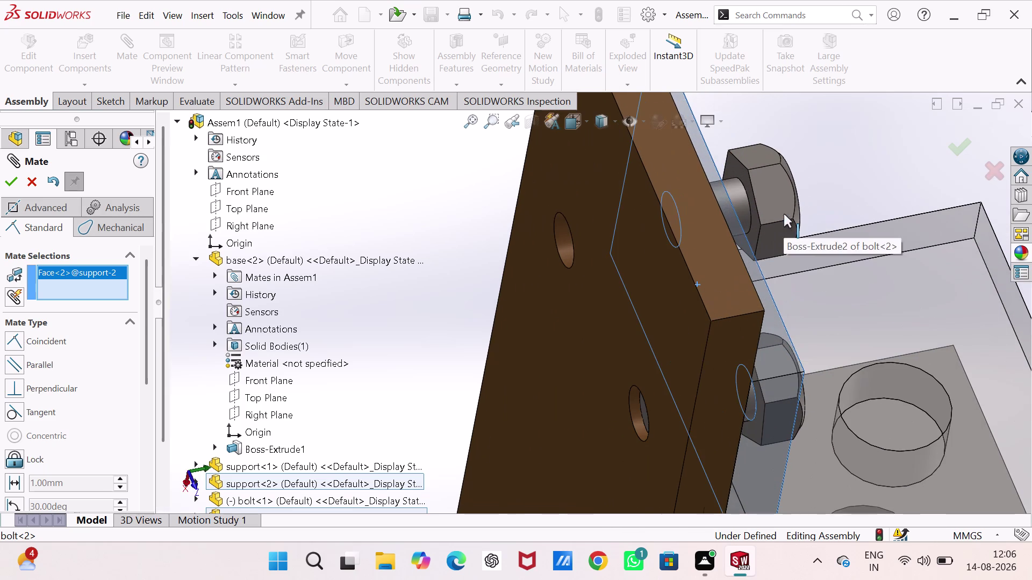
click(751, 239)
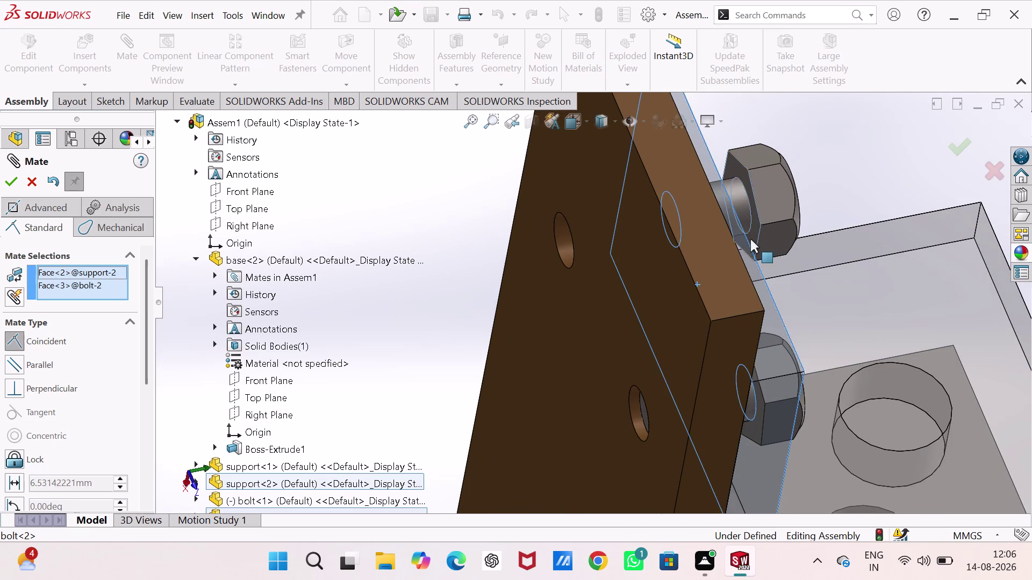
click(1021, 226)
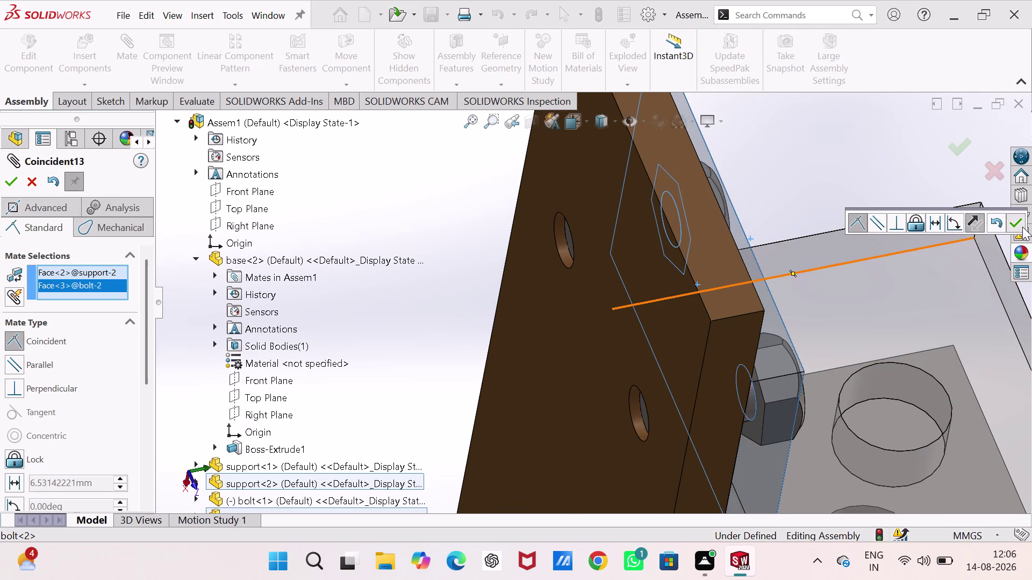
key(ctrl+7)
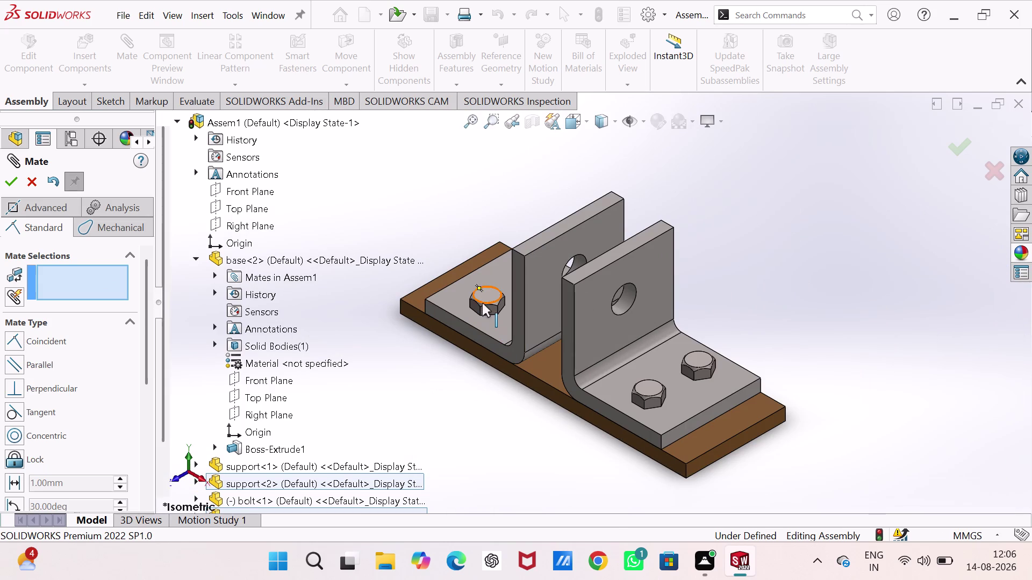
Make the bolt heads' flat sides parallel to the support, fully defining the assembly.
click(475, 306)
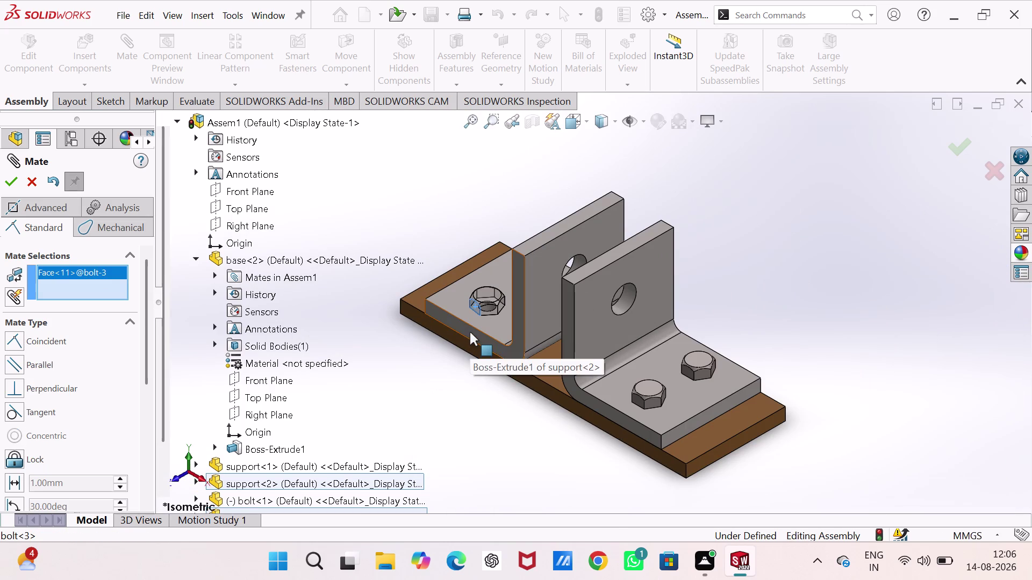
click(470, 332)
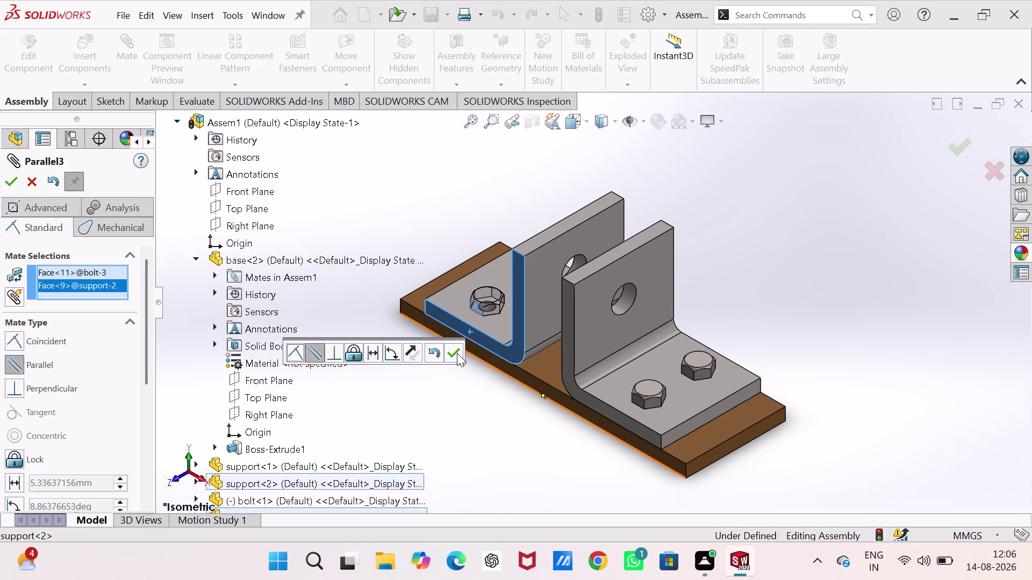
click(456, 353)
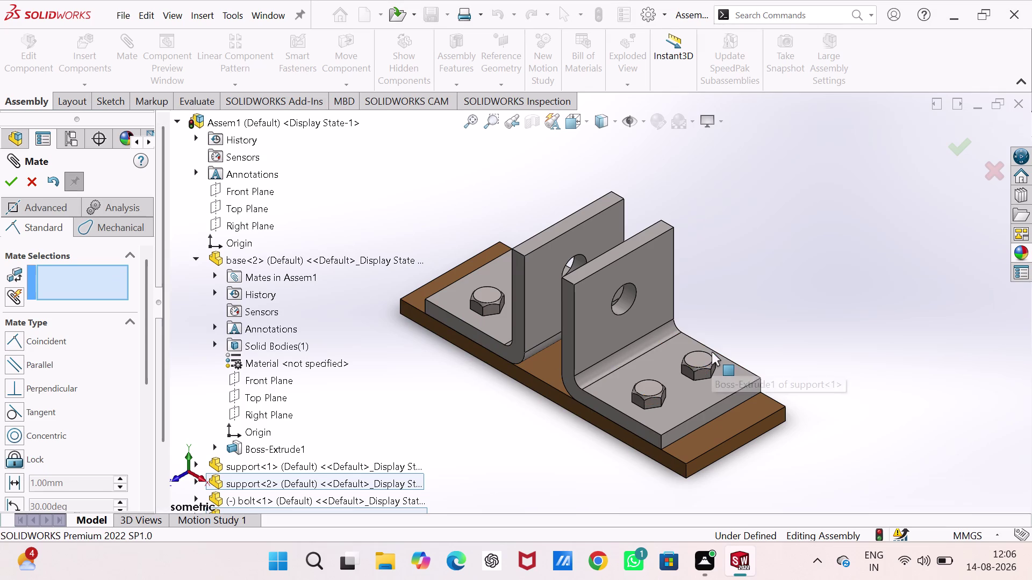
middle_drag(712, 352, 614, 463)
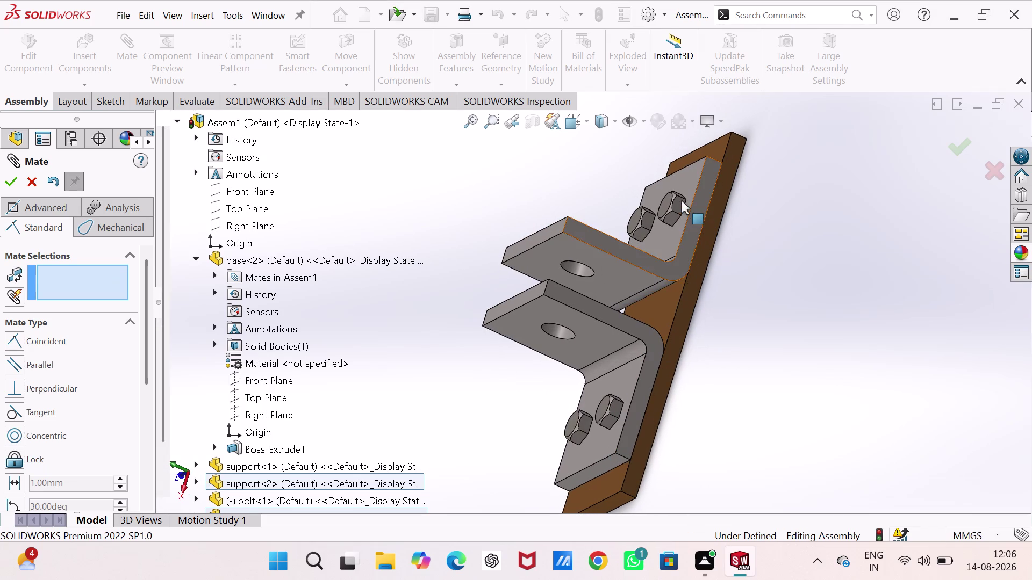
click(678, 203)
click(697, 208)
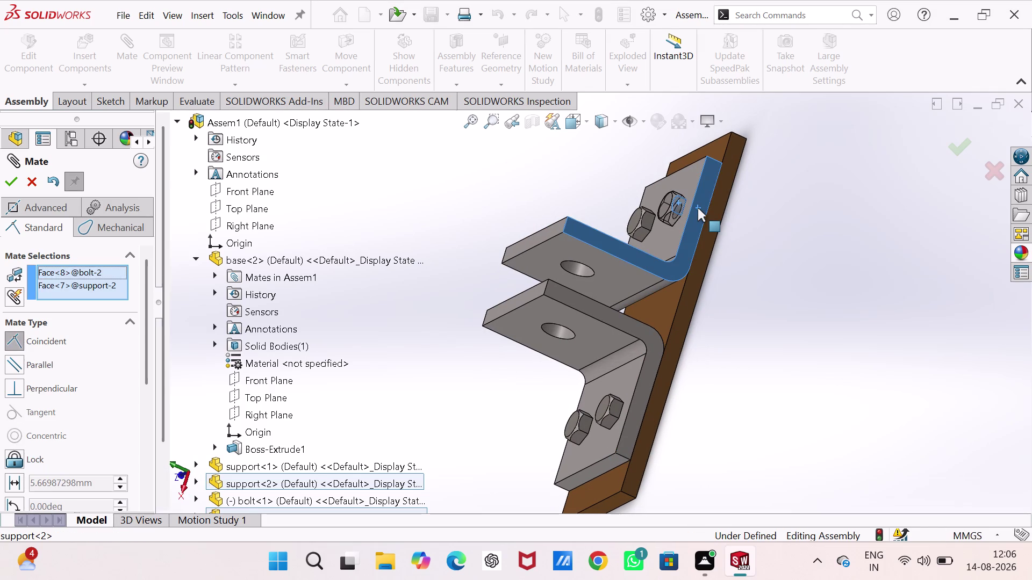
click(871, 191)
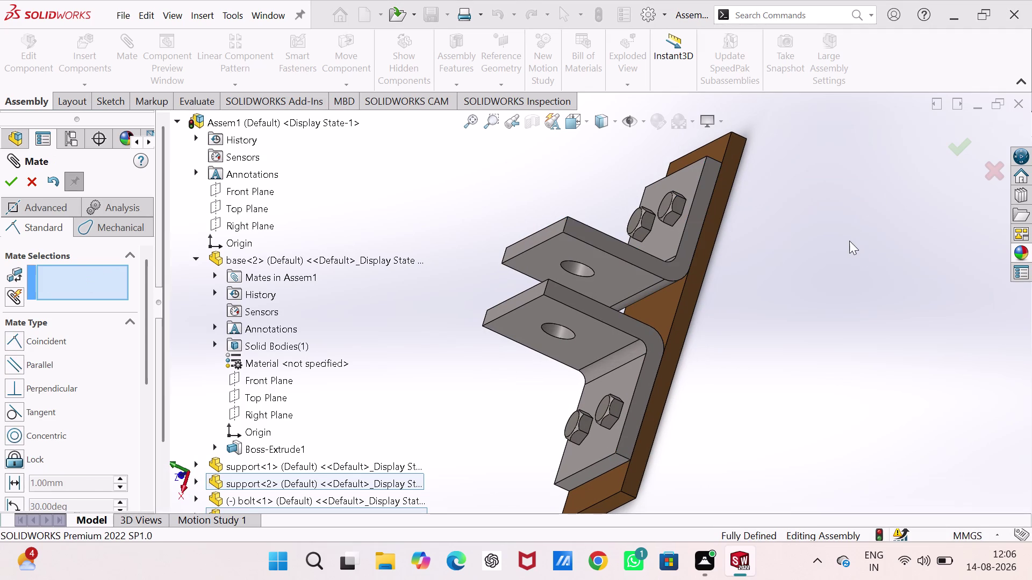
click(849, 241)
Close the Mate PropertyManager and inspect the fully defined supports.
middle_drag(679, 370, 753, 283)
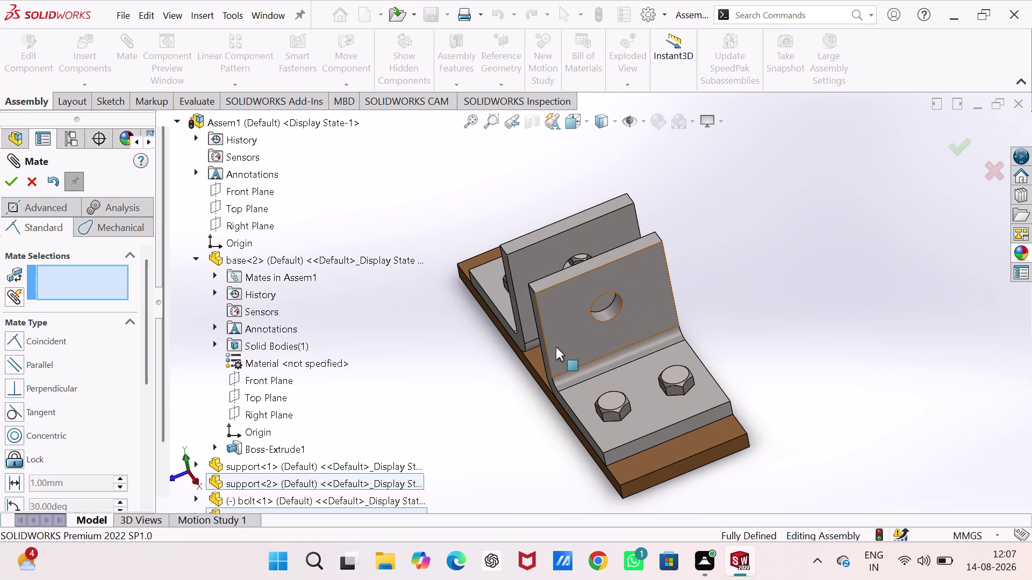
click(15, 180)
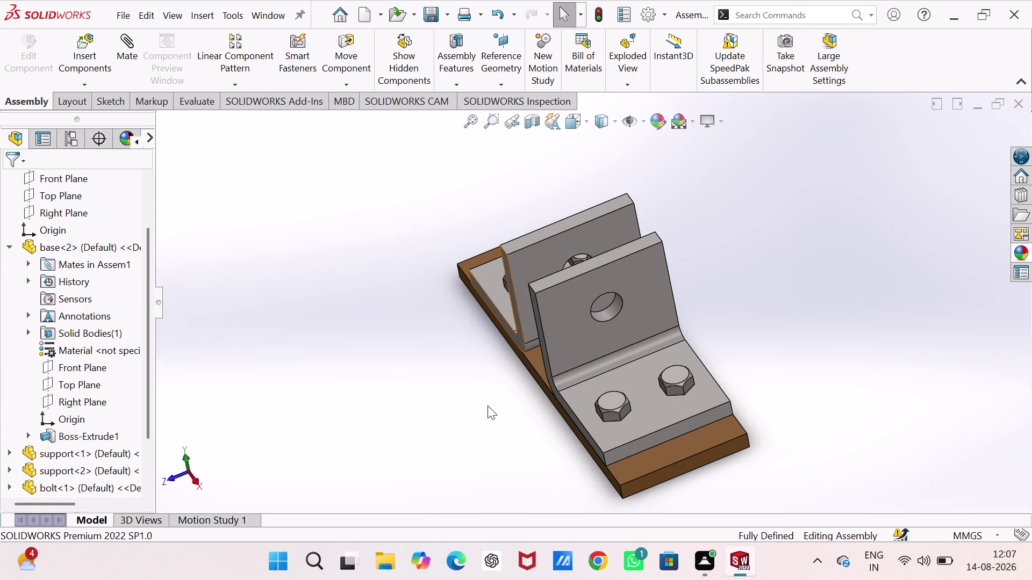
middle_drag(510, 408, 596, 389)
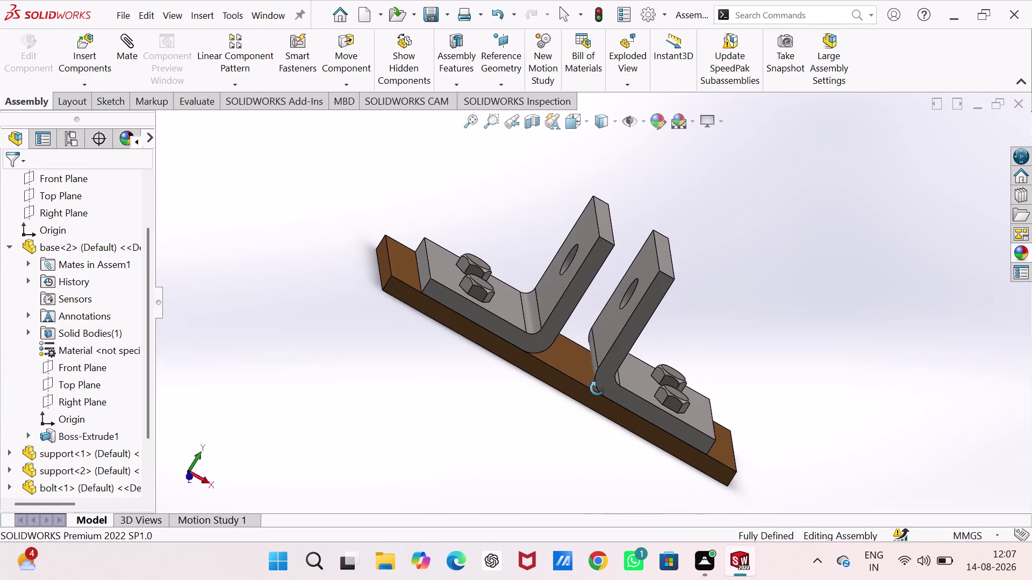
middle_drag(596, 388, 609, 411)
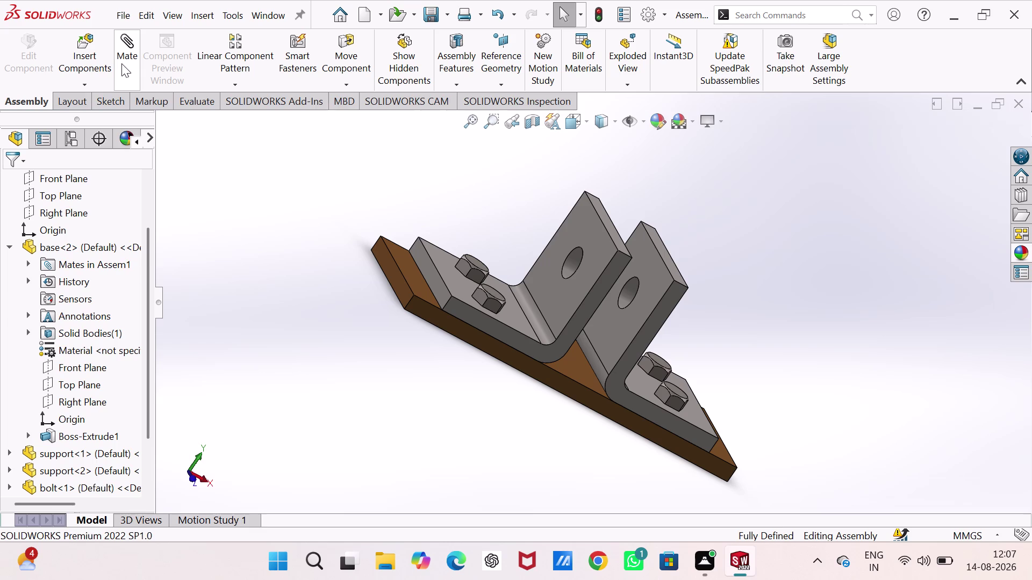
click(100, 46)
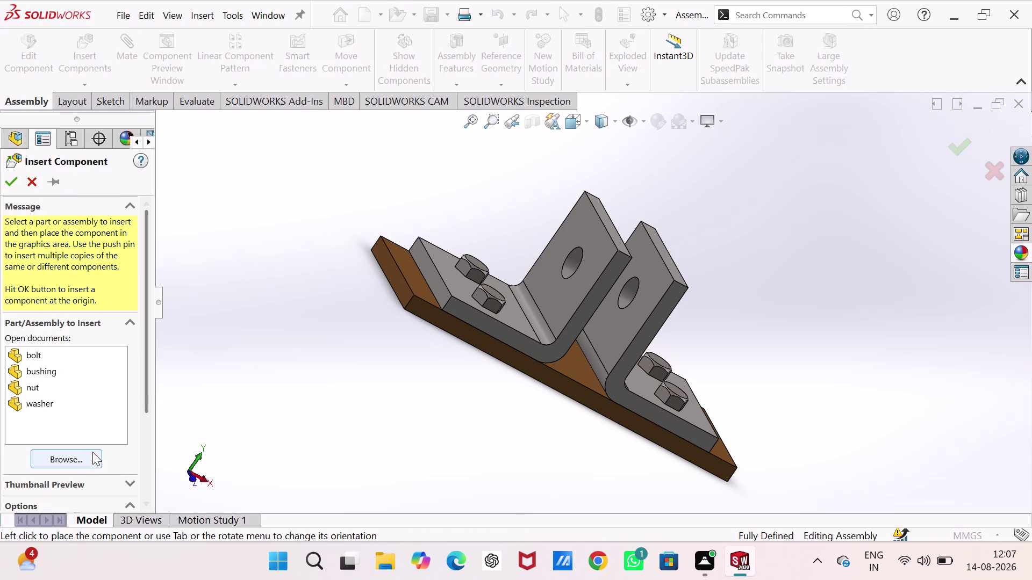
Browse to the 'wheel' part file and open it for insertion.
click(92, 455)
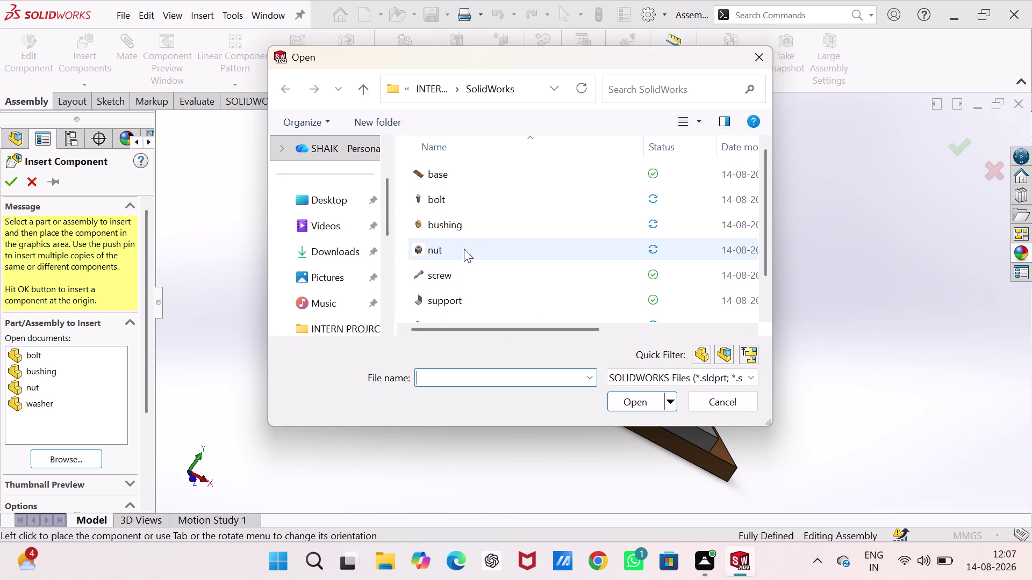
scroll(down, 3)
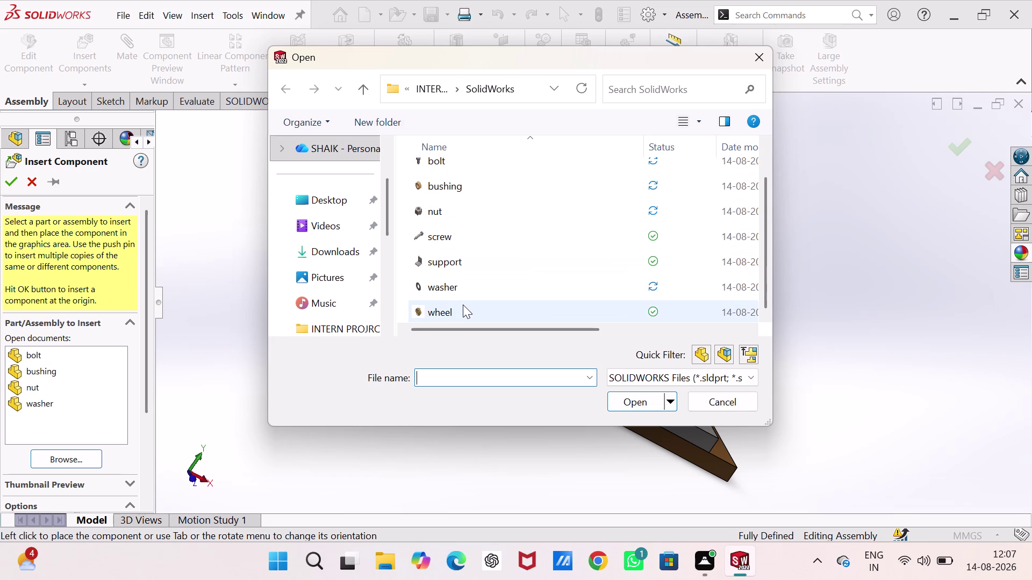
click(462, 304)
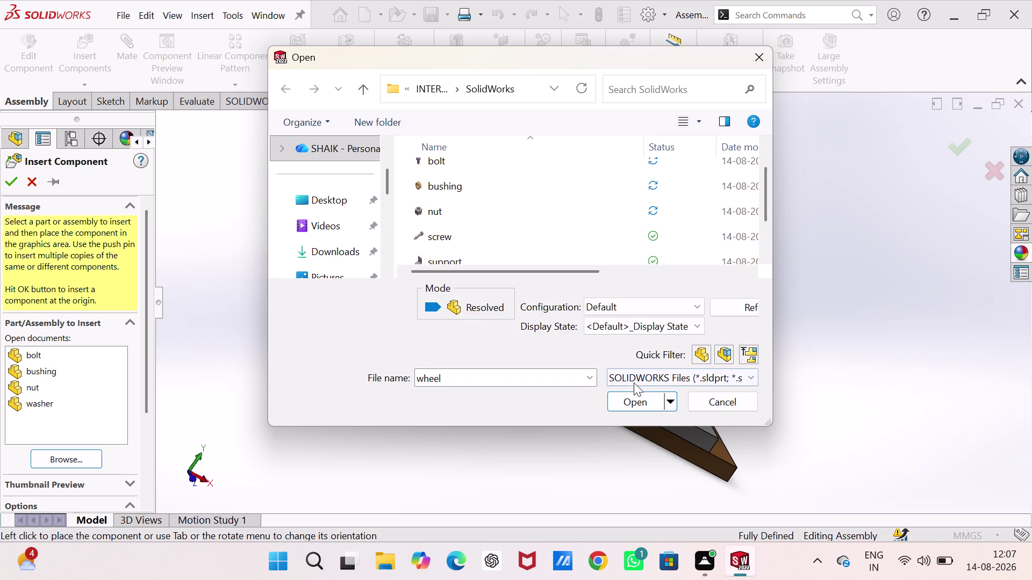
click(631, 404)
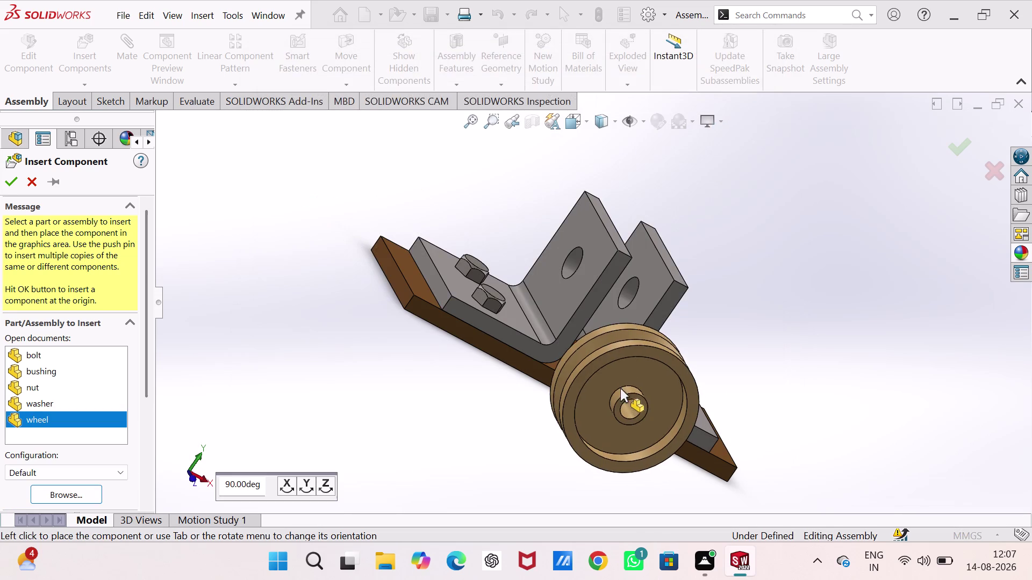
Reorient the wheel, place it beside the base and move it next to the supports.
key(ctrl+7)
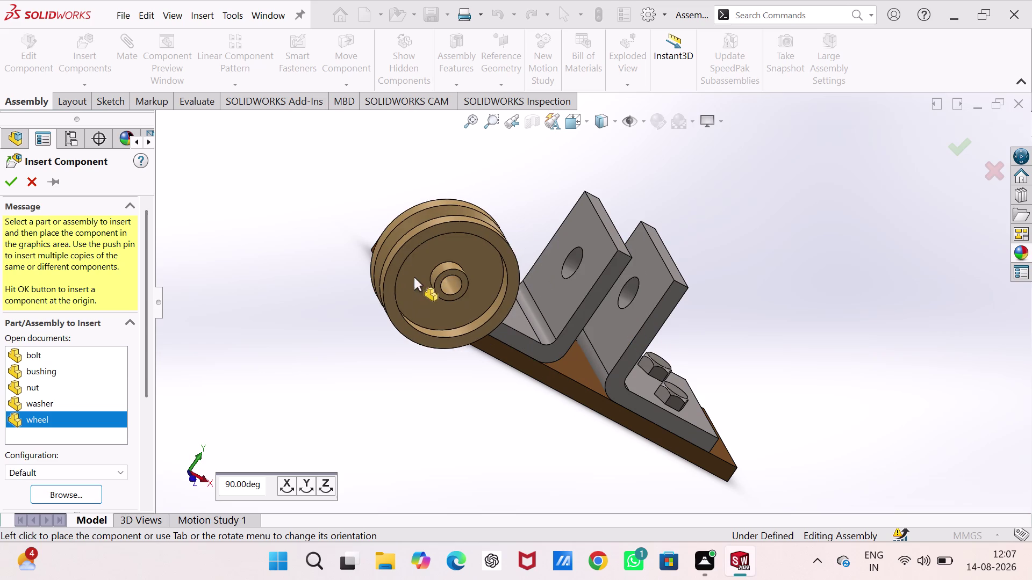
click(306, 483)
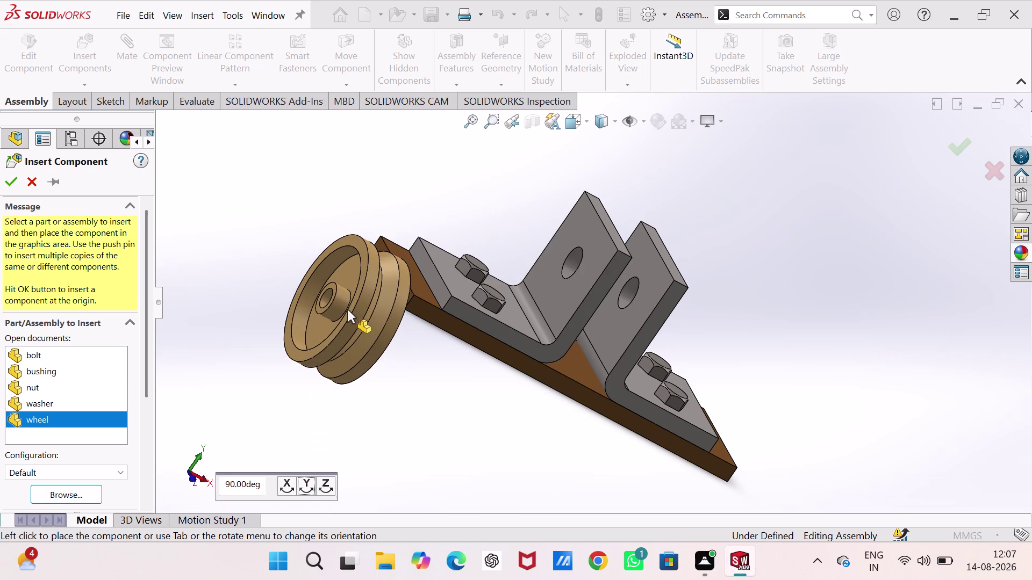
click(348, 310)
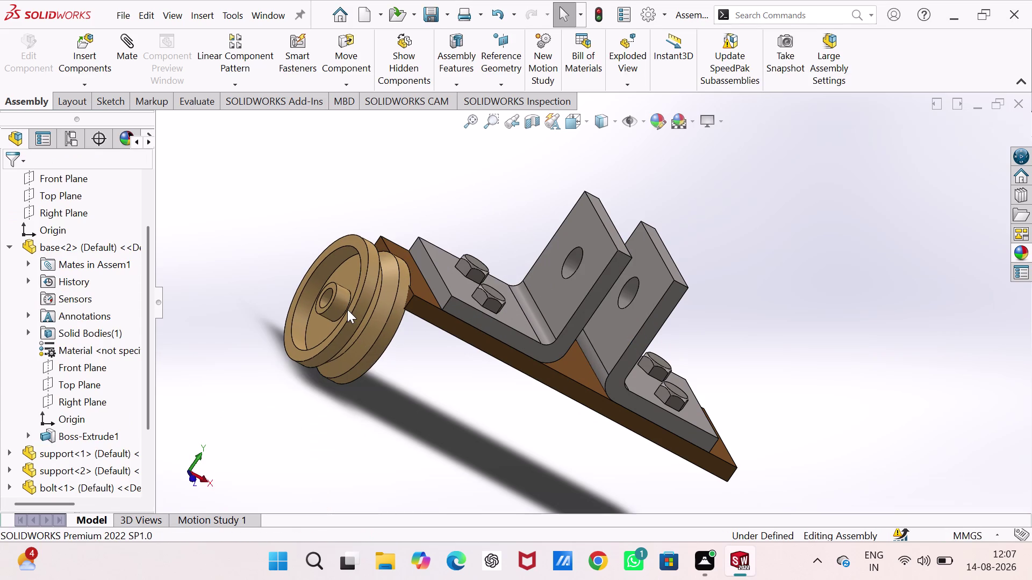
key(ctrl+7)
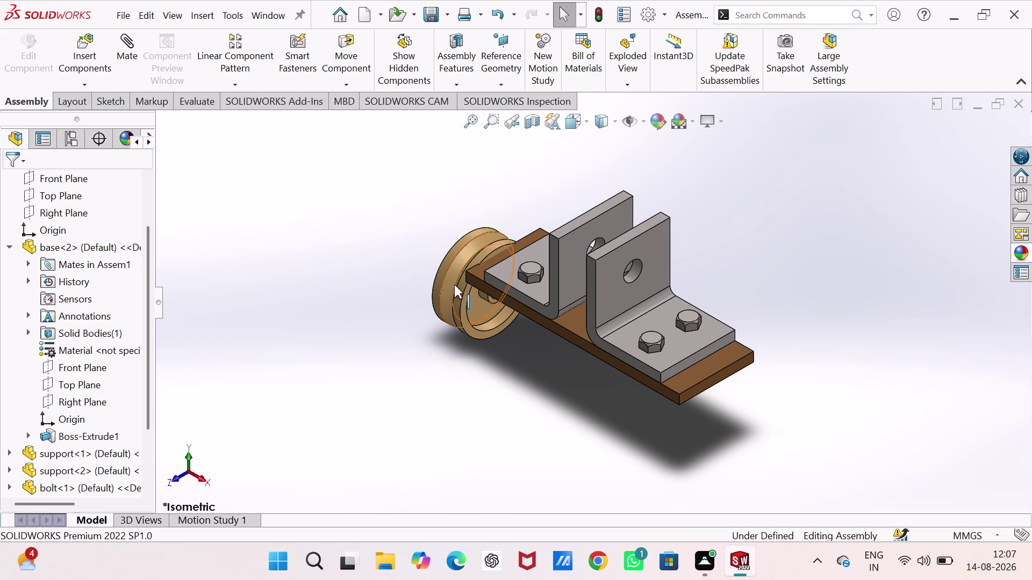
drag(452, 291, 593, 268)
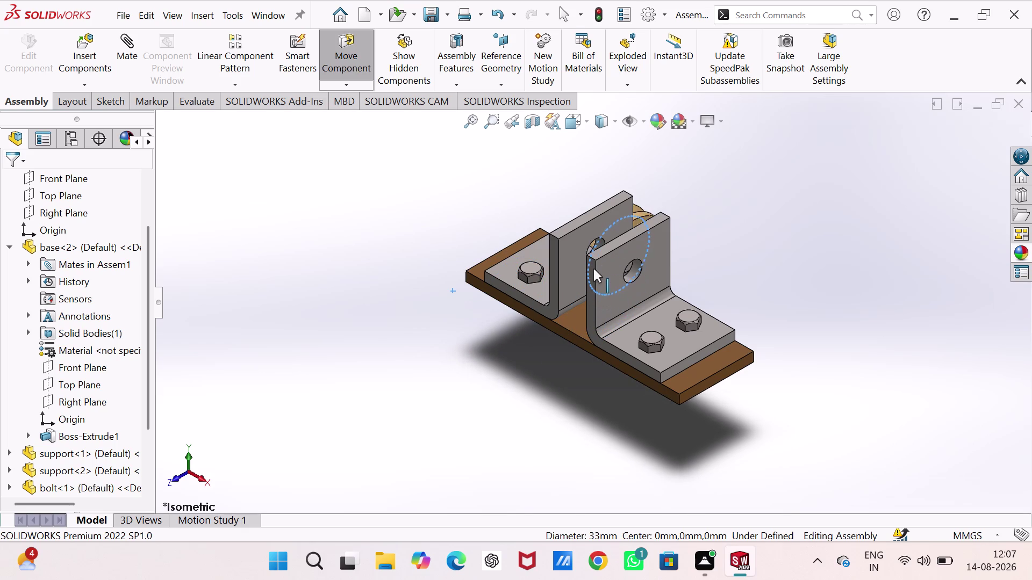
drag(594, 268, 680, 212)
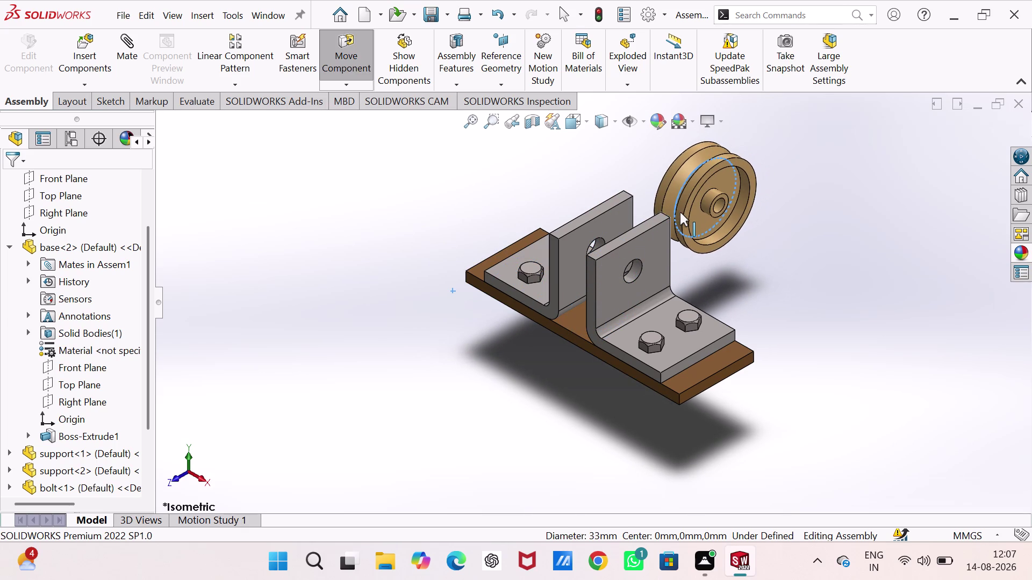
drag(680, 212, 679, 213)
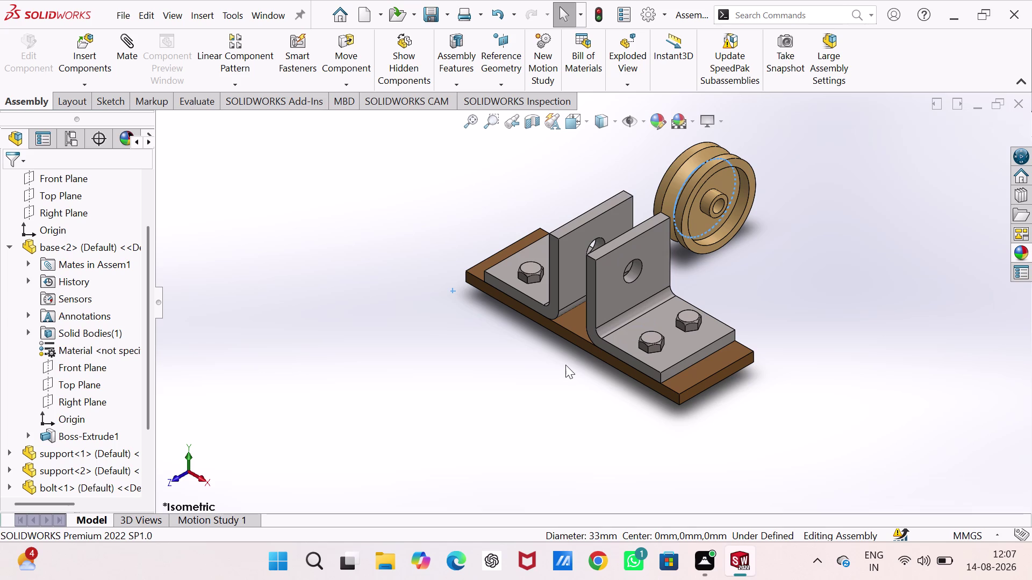
From the back view, slide the wheel into the gap between the two supports.
key(ctrl+2)
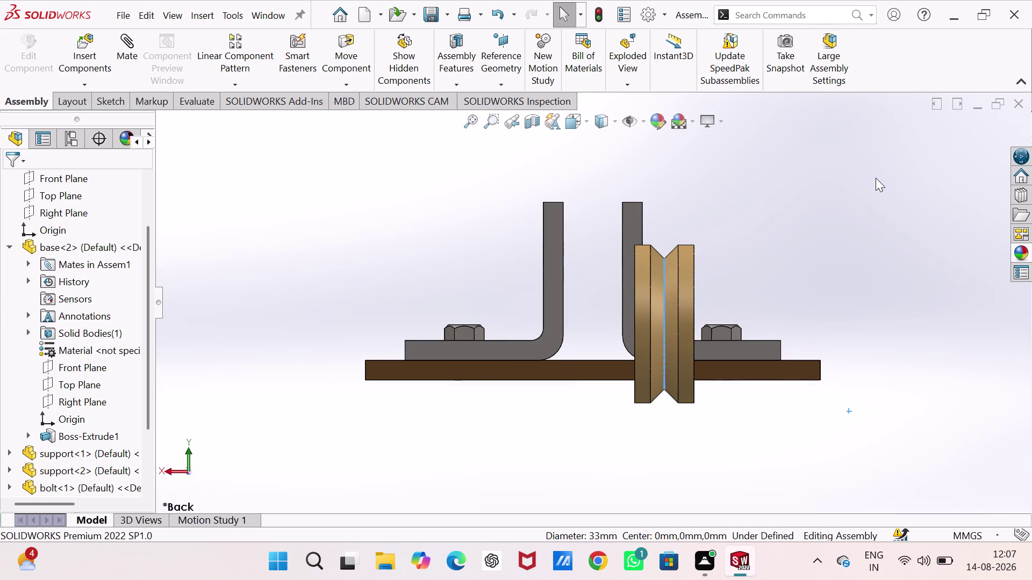
click(875, 178)
drag(684, 328, 684, 327)
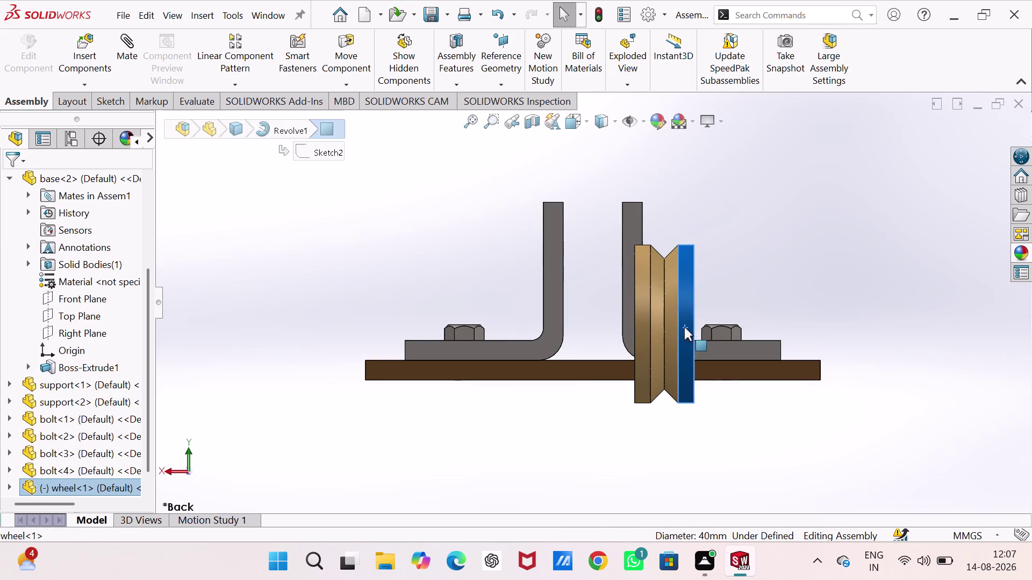
drag(684, 327, 620, 339)
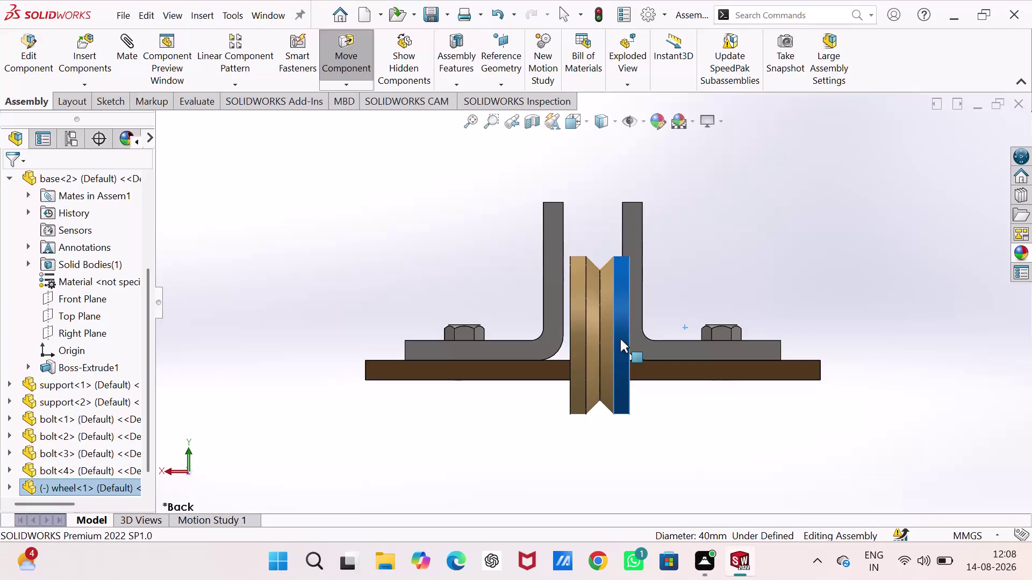
drag(620, 339, 616, 338)
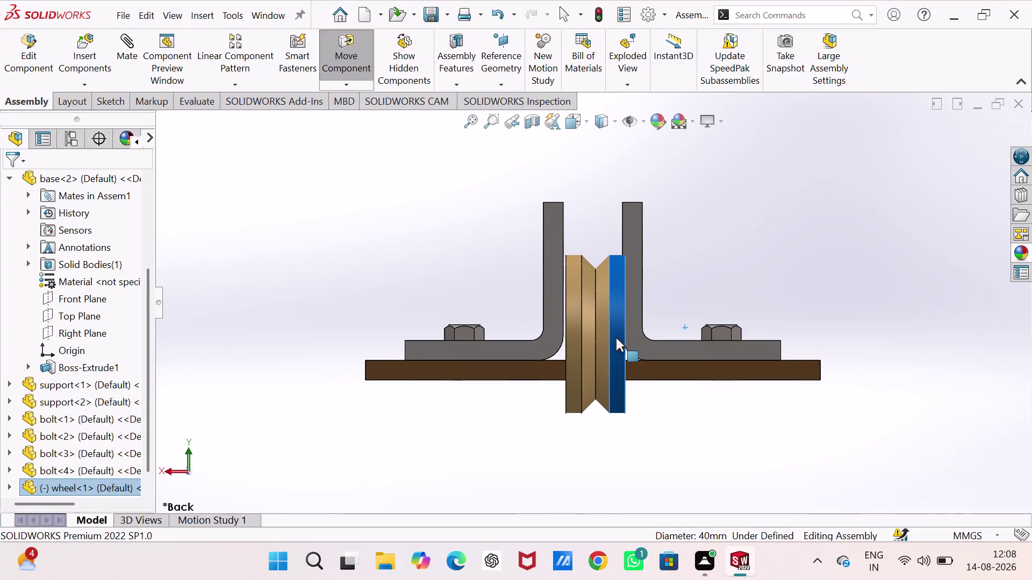
drag(616, 338, 613, 338)
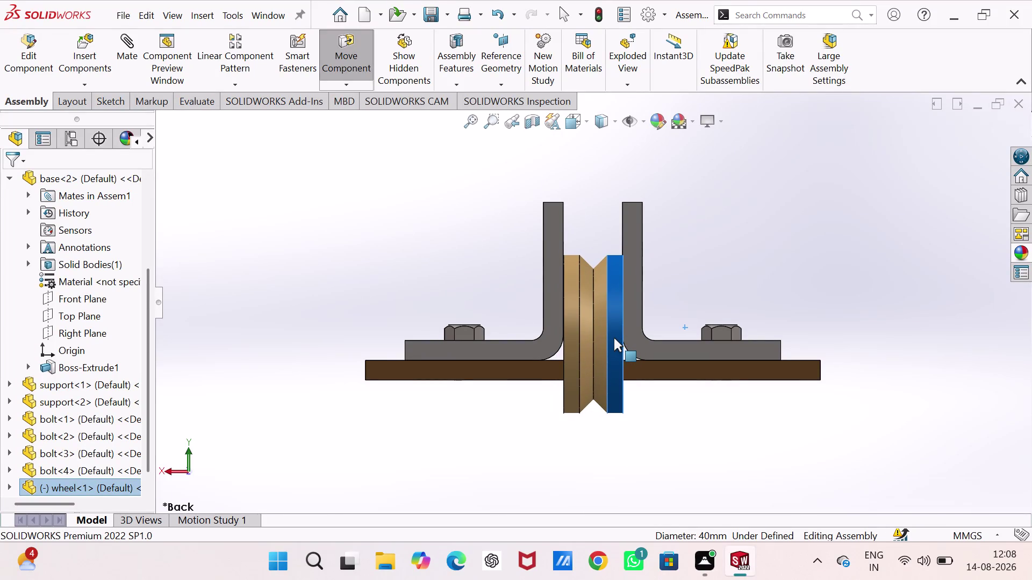
Orbit to check the wheel's position and start a new mate.
middle_drag(587, 243, 590, 286)
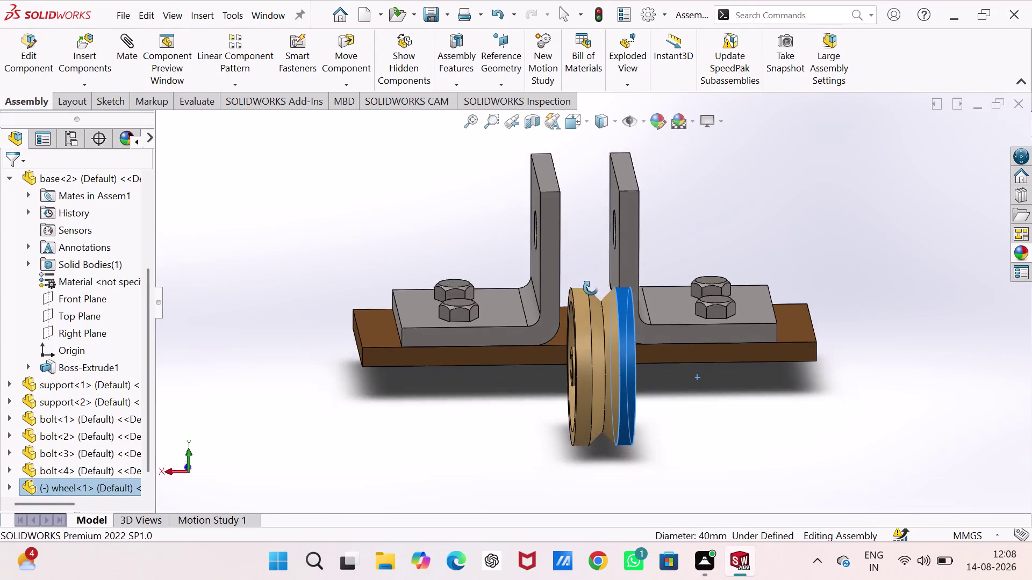
middle_drag(591, 286, 585, 354)
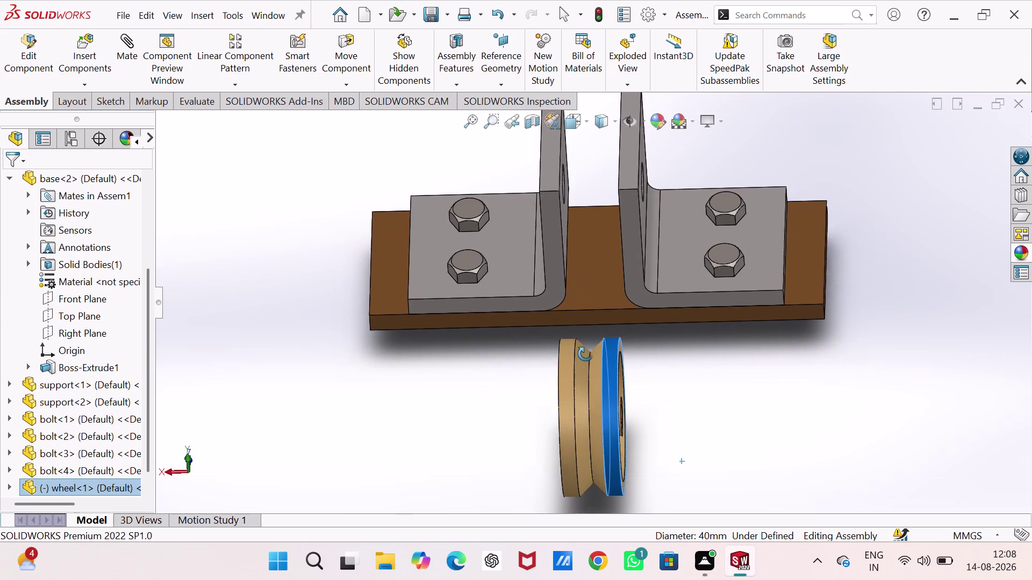
middle_drag(584, 354, 588, 354)
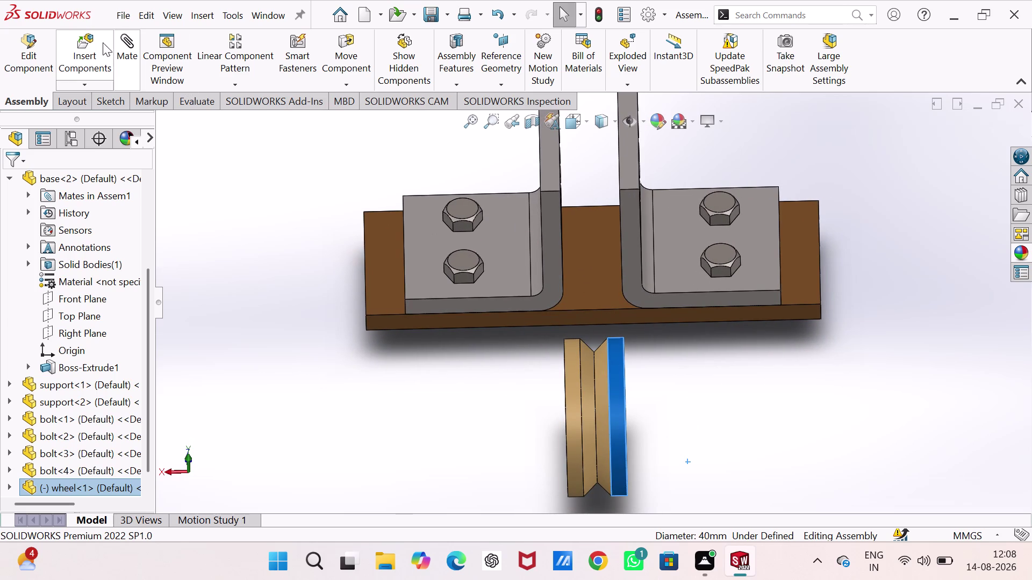
click(127, 47)
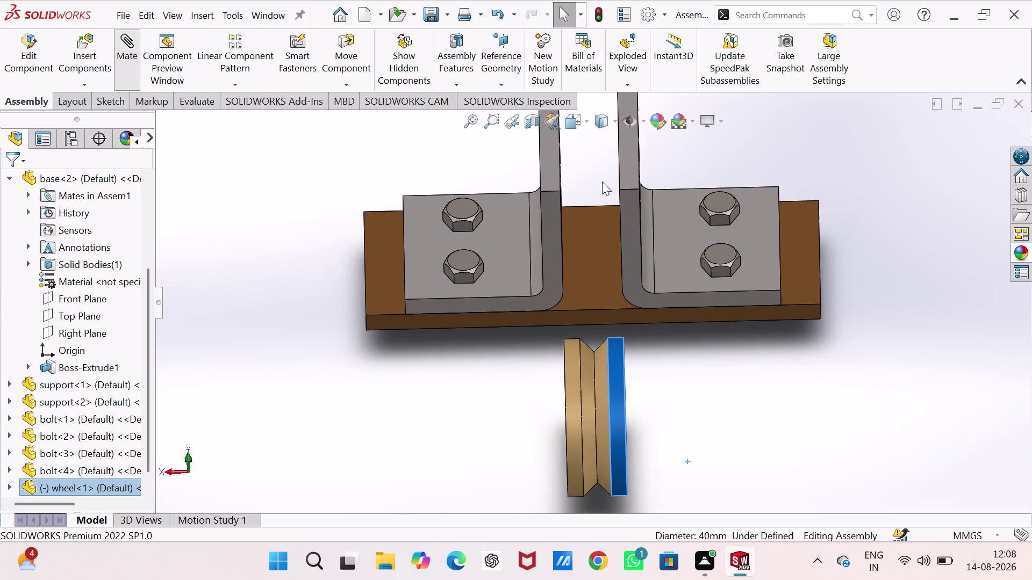
middle_drag(610, 212, 623, 213)
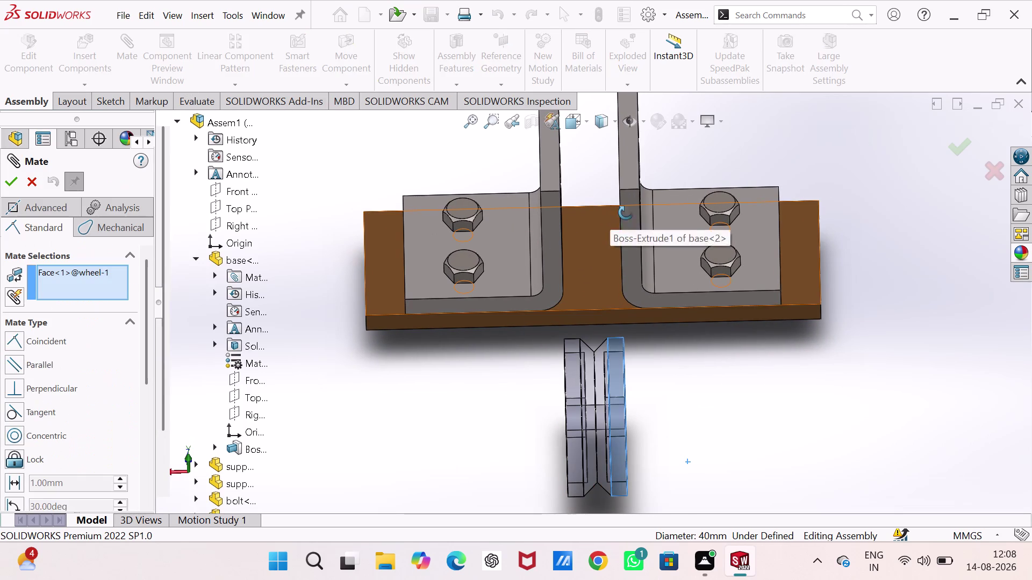
Restart the mate using the second support's inner face and the wheel's side face.
middle_drag(623, 212, 674, 230)
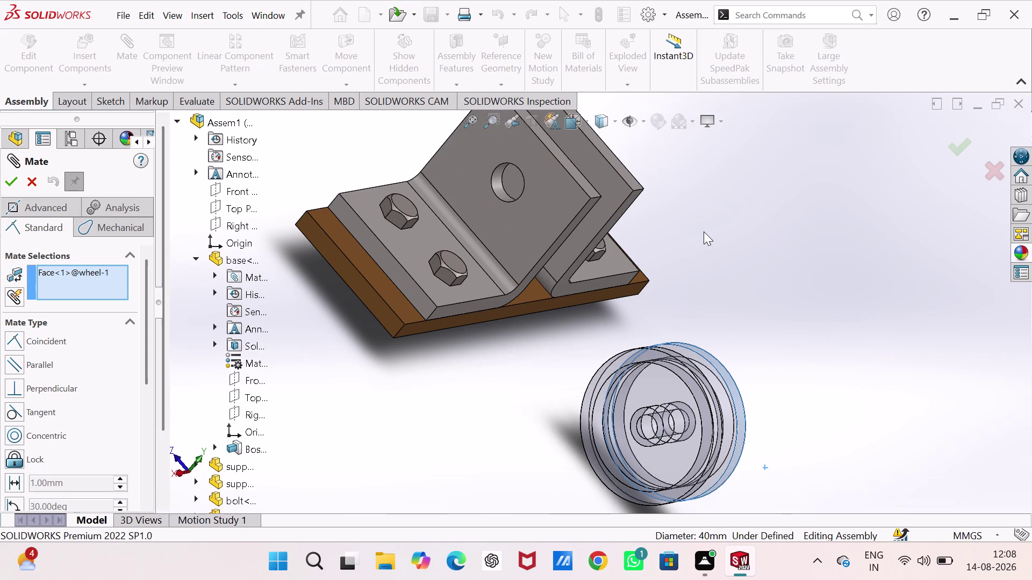
key(Escape)
key(Escape)
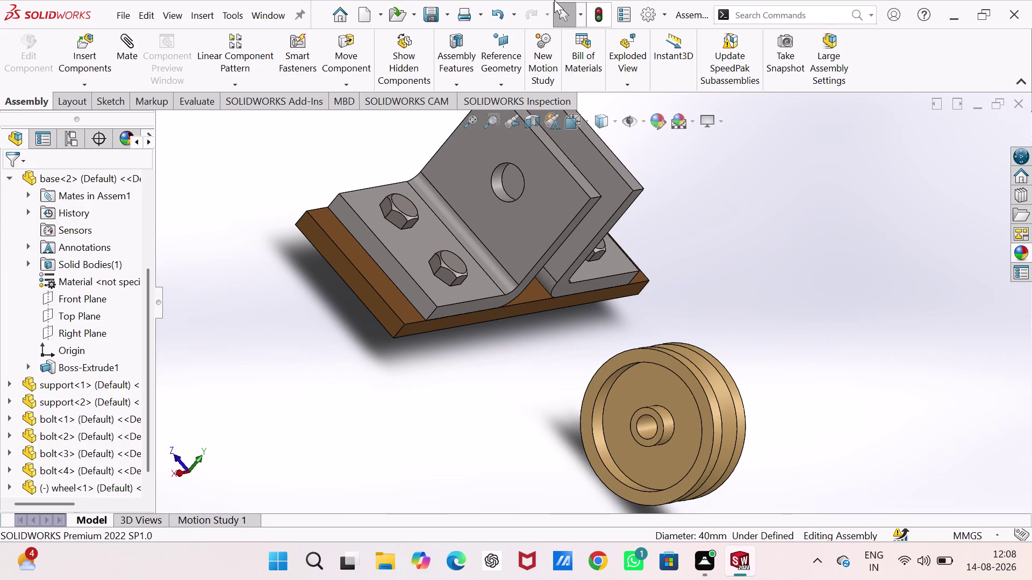
click(121, 53)
click(596, 214)
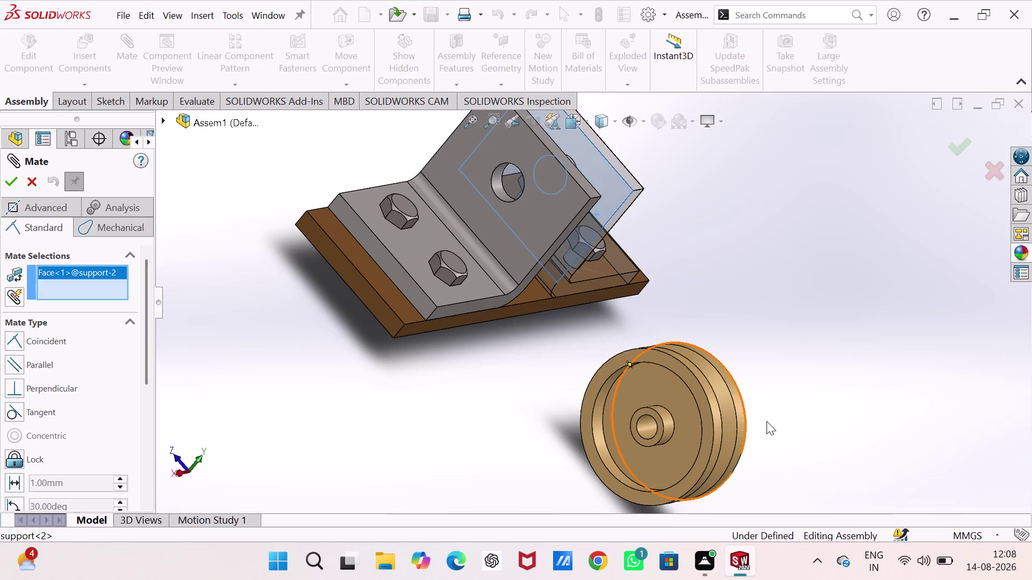
middle_drag(766, 422, 660, 446)
click(747, 416)
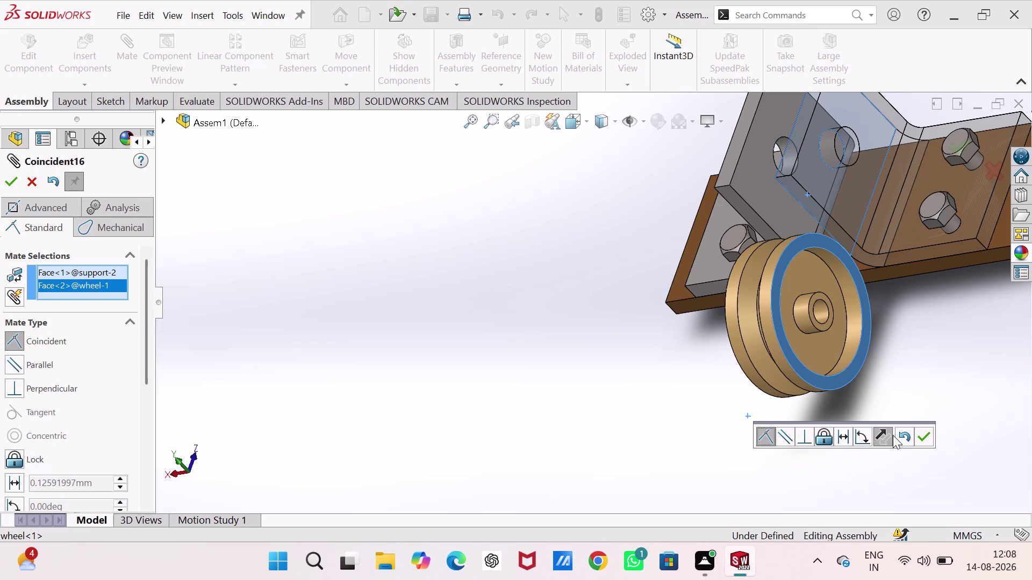
Change that mate to a 1 mm distance mate and accept it.
click(847, 435)
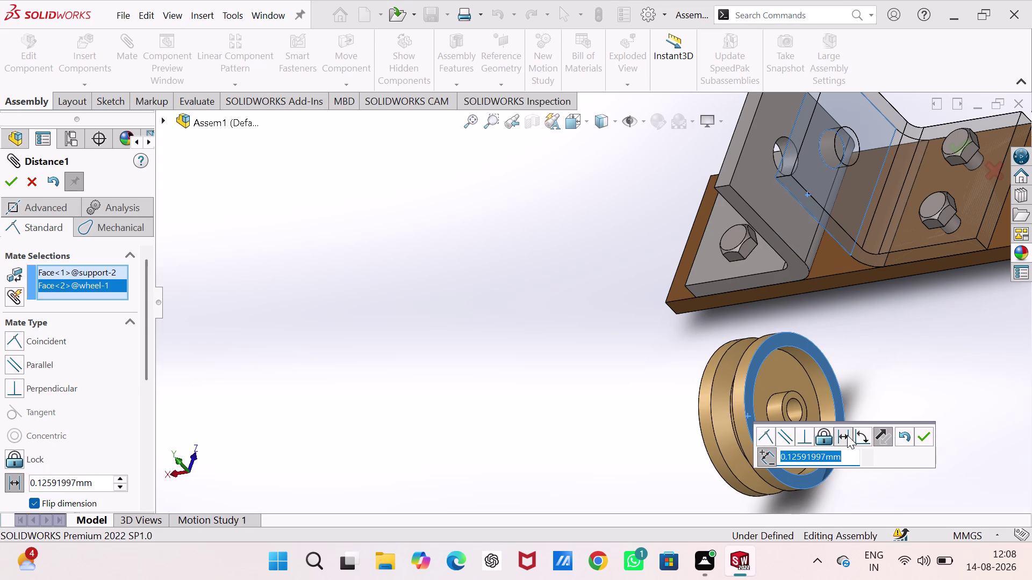
key(1)
key(BackSpace)
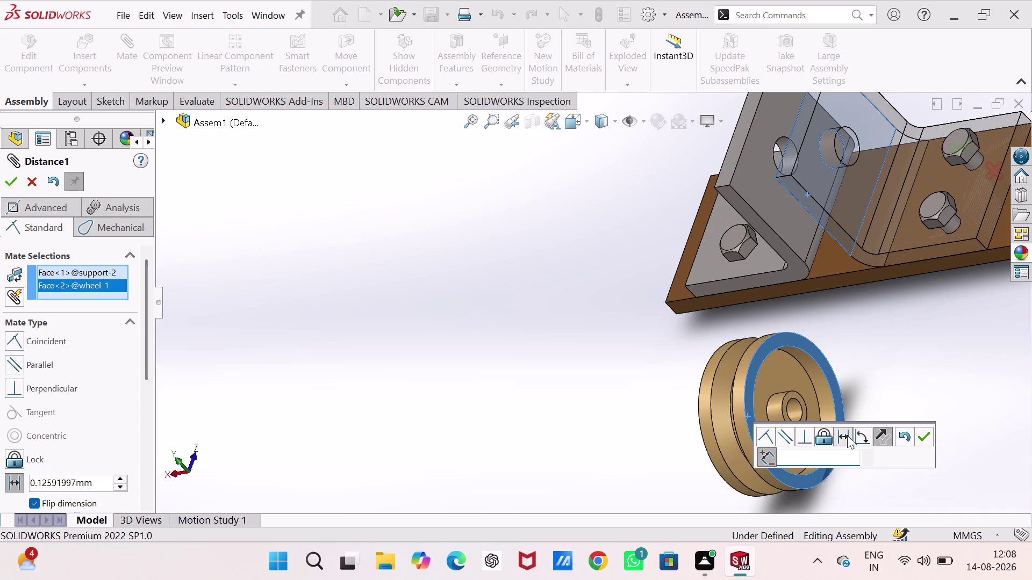
key(1)
key(Return)
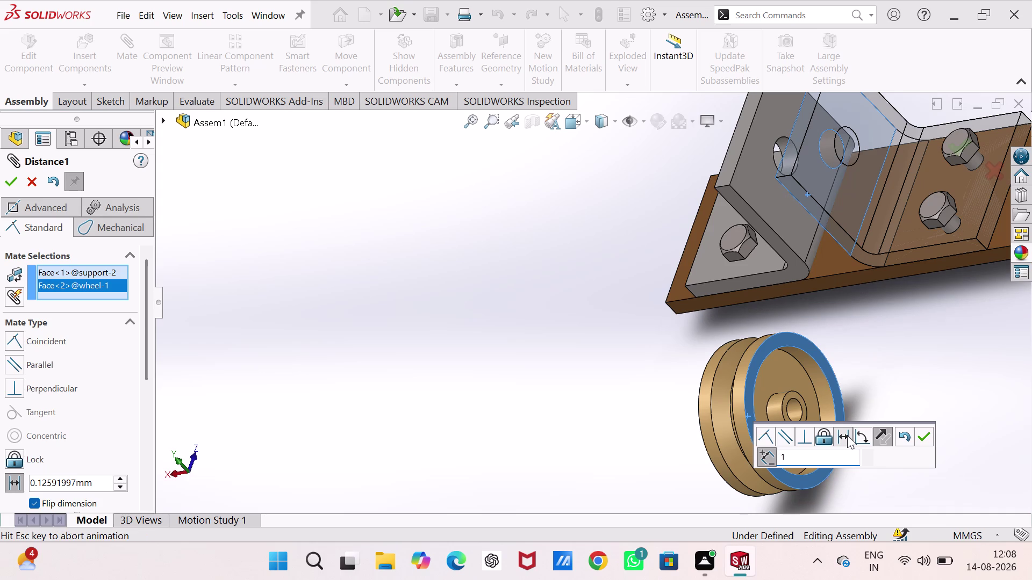
click(928, 436)
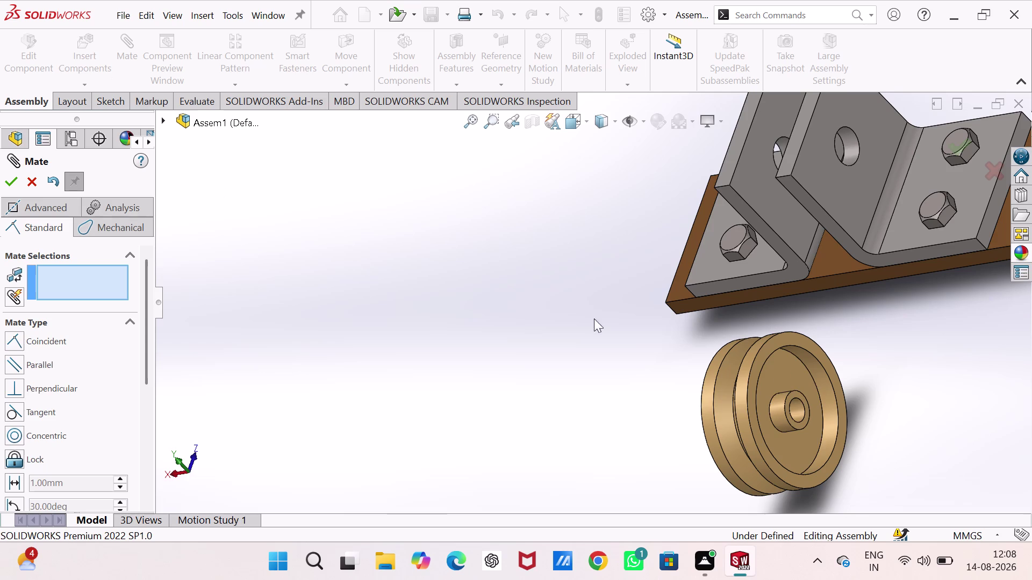
Add a concentric mate between the wheel bore and the second support's hole.
click(795, 413)
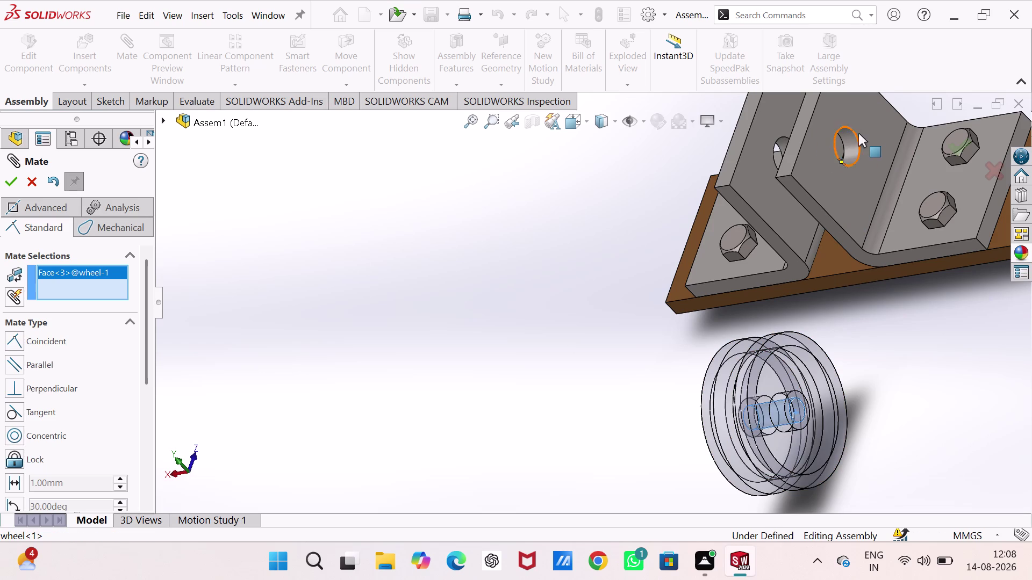
click(848, 148)
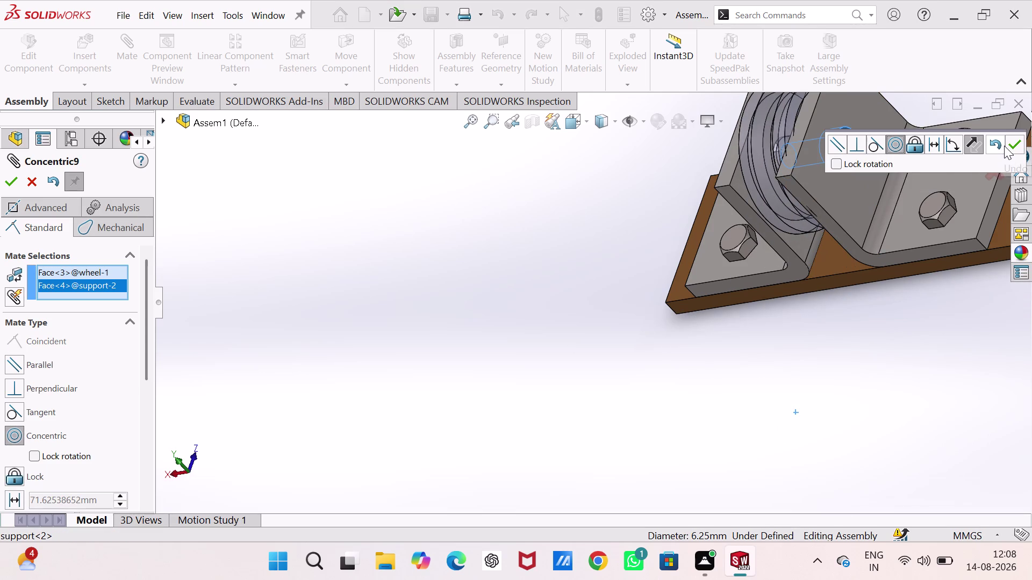
click(1015, 142)
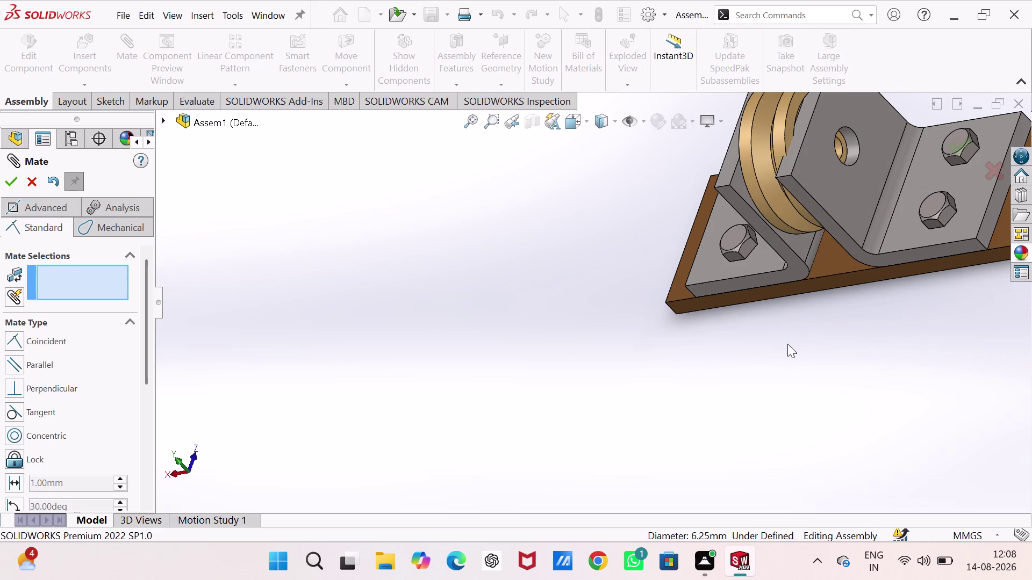
key(ctrl+2)
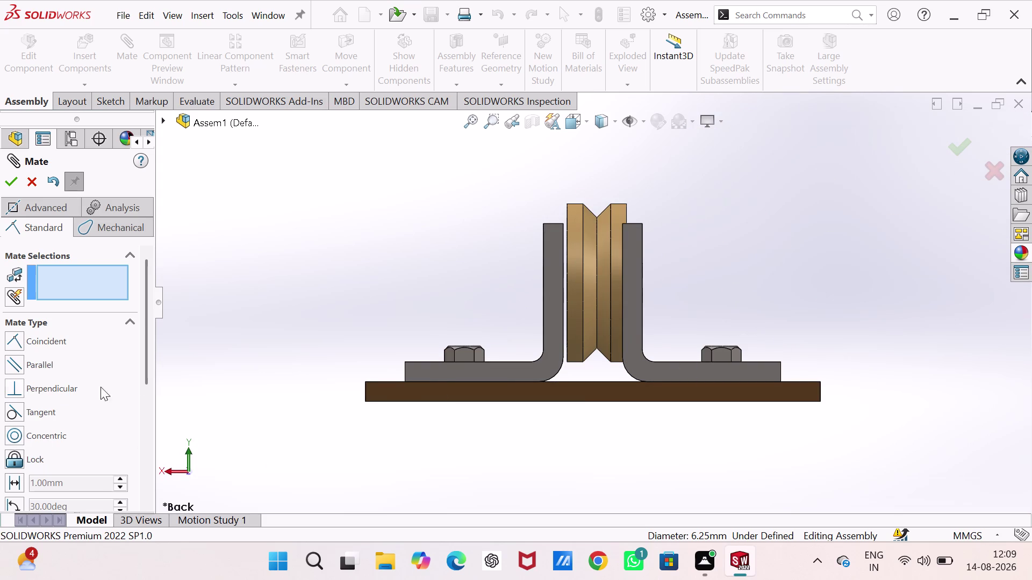
Scroll the Mate panel and expand the flyout tree's Mates folder to review the wheel mates.
drag(146, 372, 145, 501)
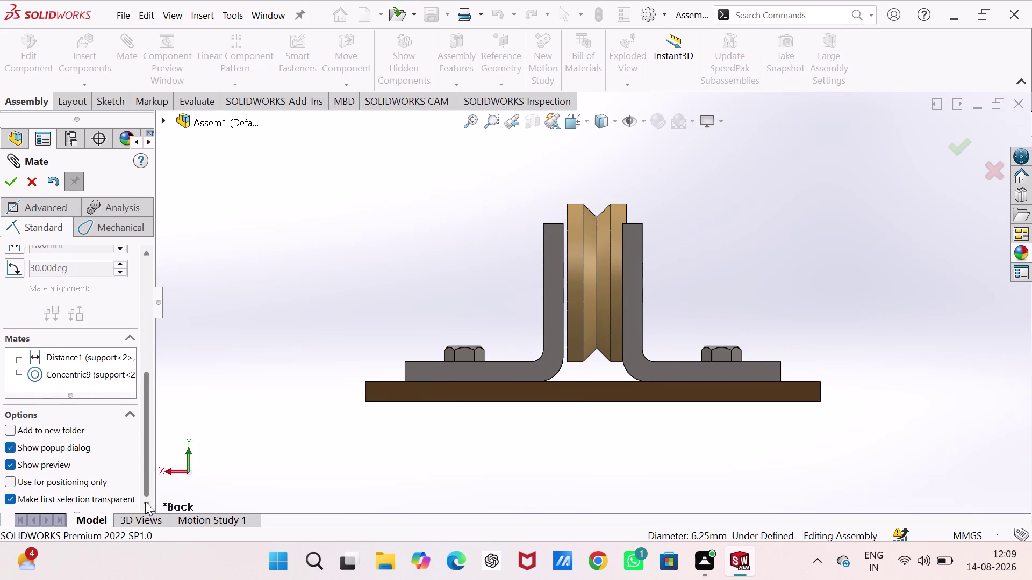
drag(145, 502, 143, 504)
drag(144, 504, 135, 252)
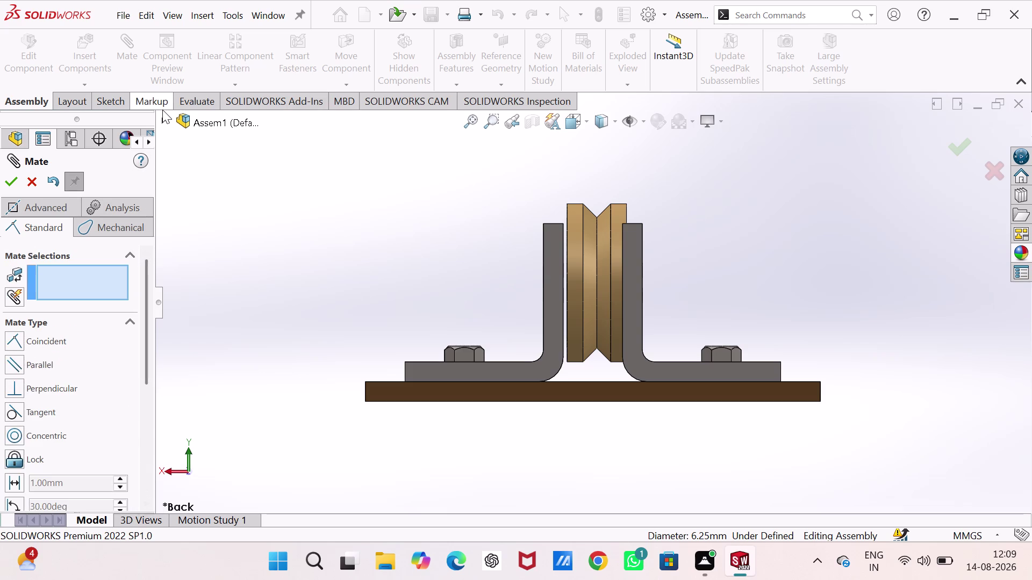
click(163, 116)
scroll(down, 3)
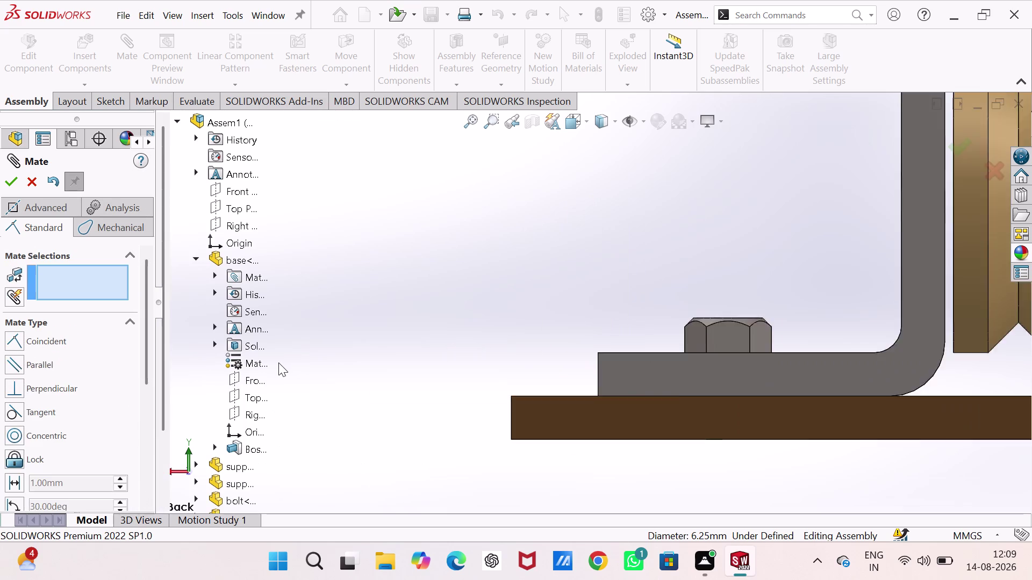
scroll(down, 3)
scroll(up, 3)
scroll(down, 3)
scroll(down, 3)
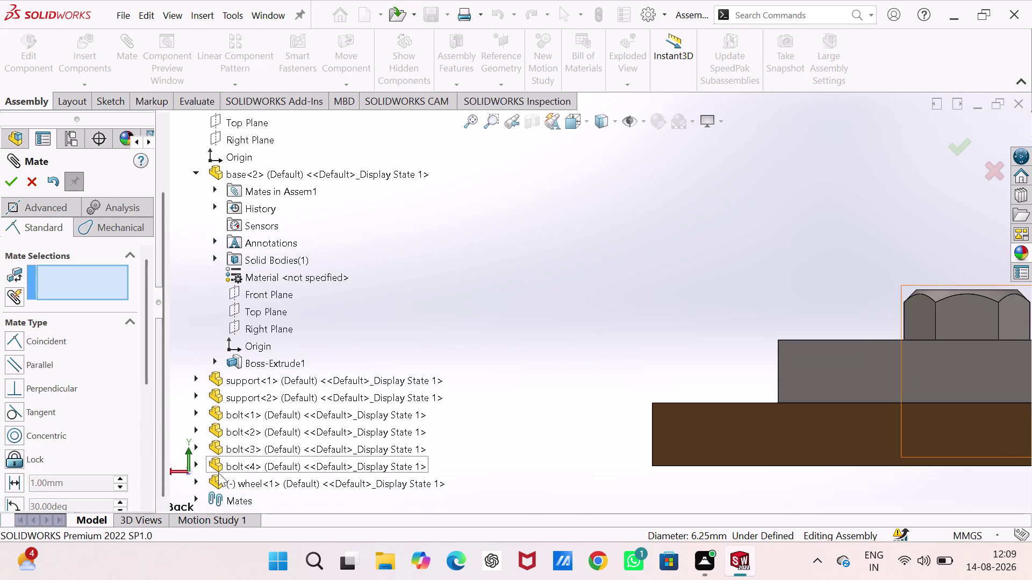
scroll(down, 3)
click(197, 497)
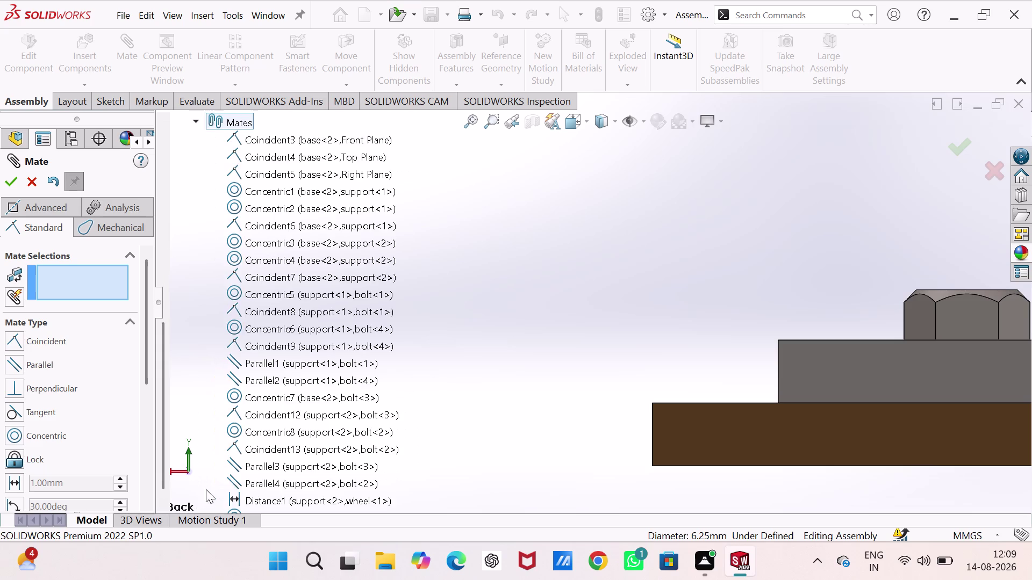
scroll(down, 3)
scroll(down, 3)
Open the Distance1 mate's options, then exit the Mate command.
right_click(256, 484)
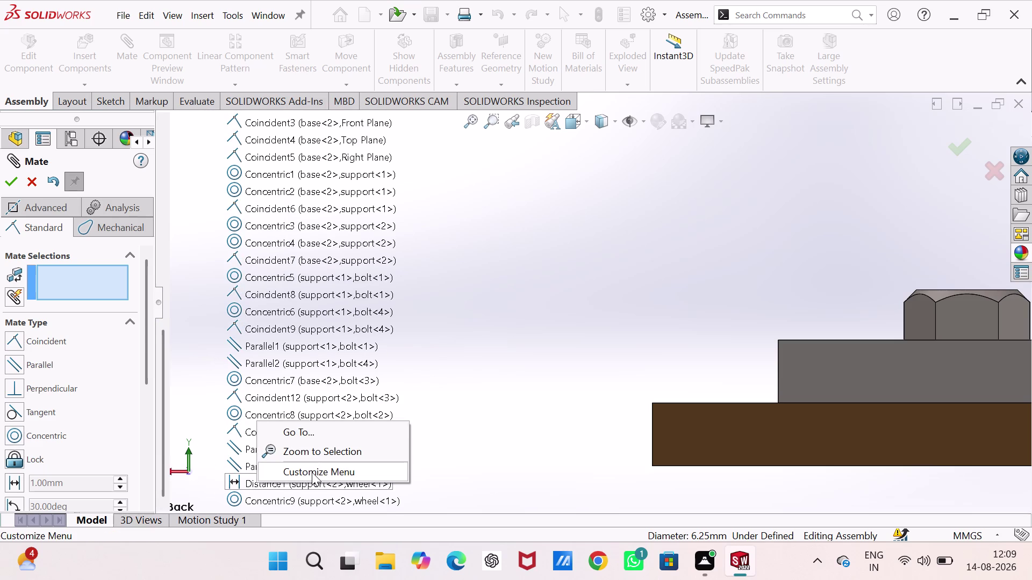
double_click(268, 486)
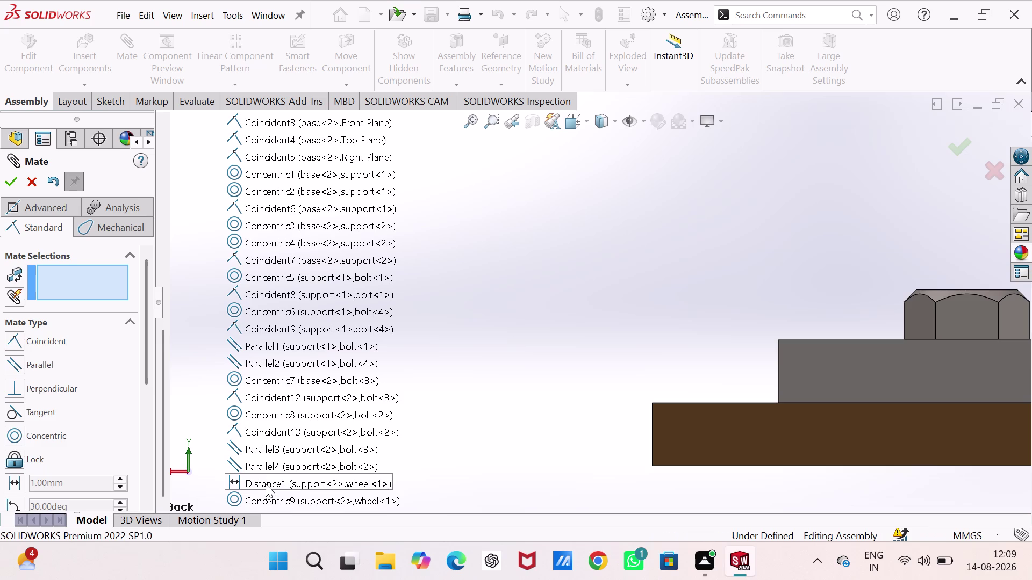
double_click(265, 481)
scroll(up, 3)
scroll(up, 3)
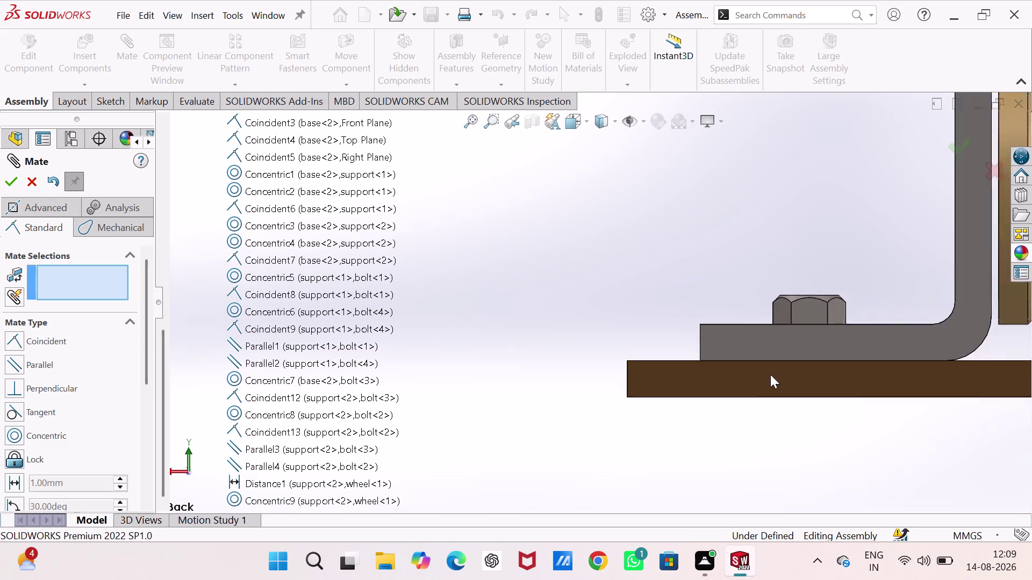
scroll(up, 3)
scroll(down, 3)
scroll(down, 3)
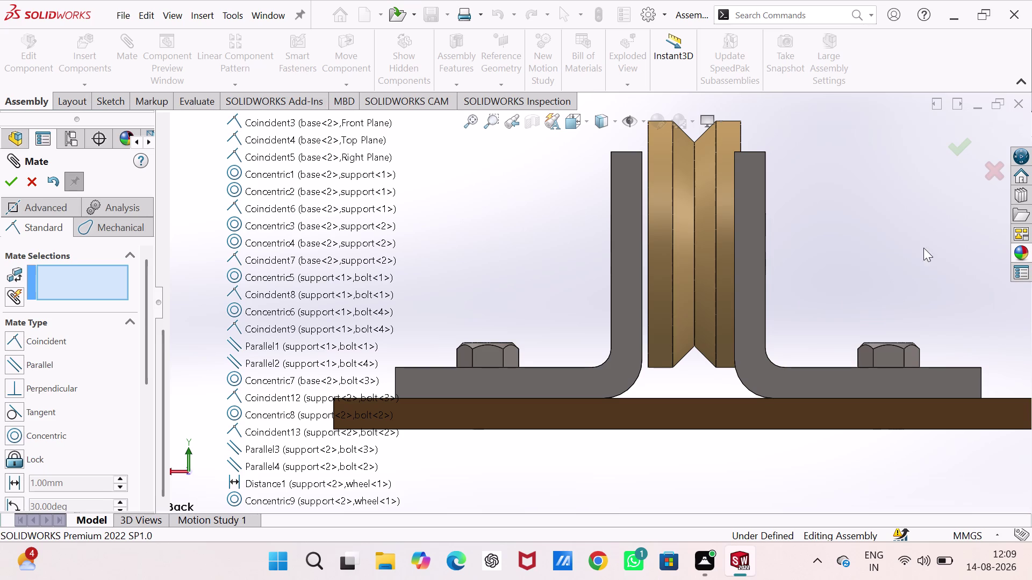
key(Escape)
key(Escape)
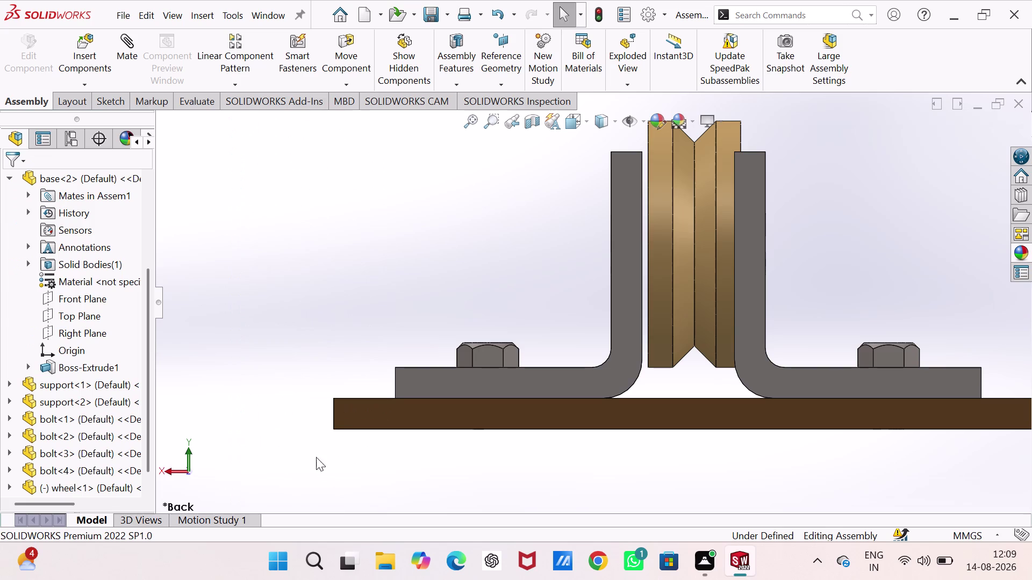
drag(147, 310, 150, 383)
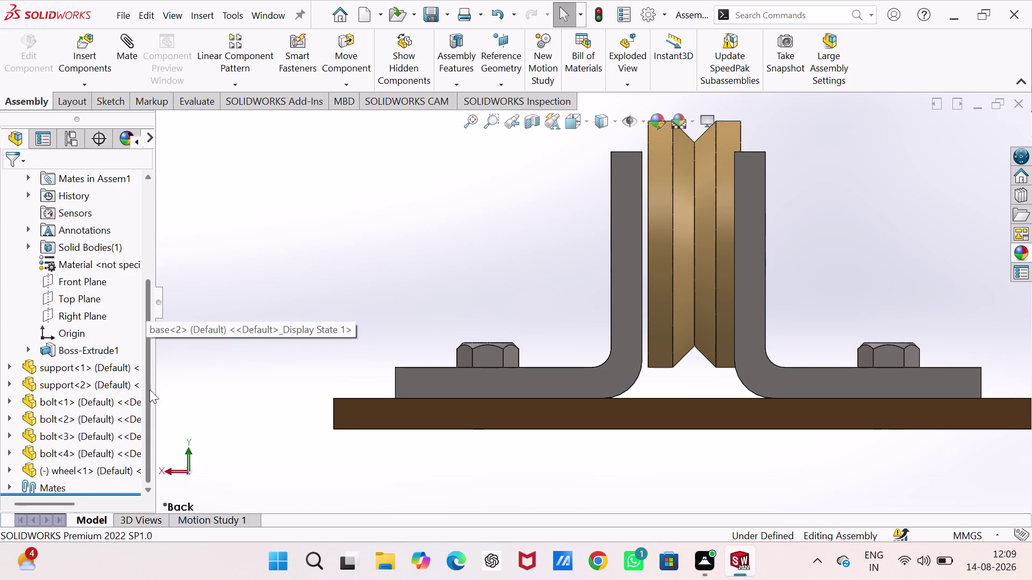
Delete the Distance1 mate from the tree's Mates folder, confirming with Yes.
drag(149, 382, 142, 476)
click(7, 488)
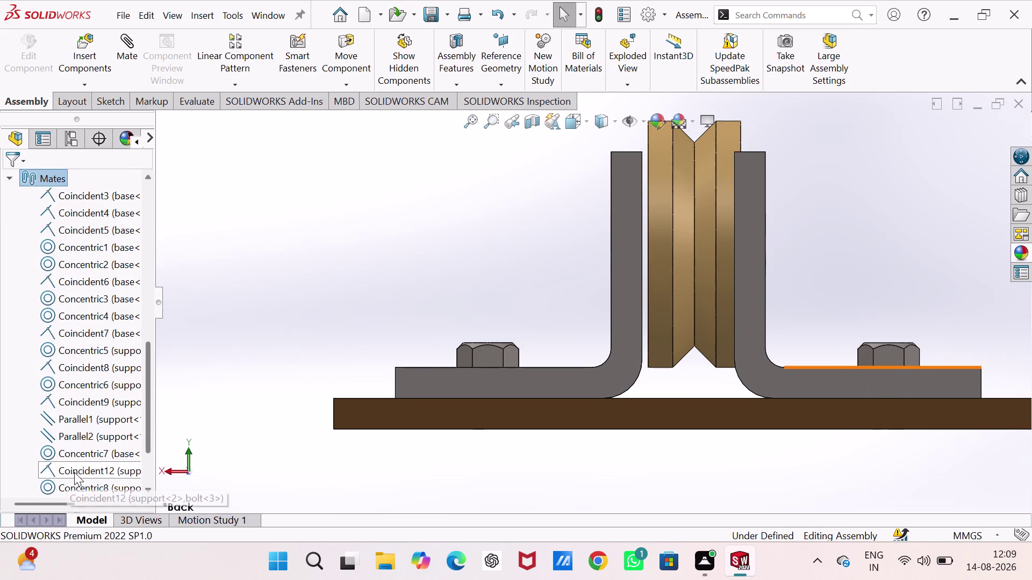
scroll(down, 3)
right_click(76, 468)
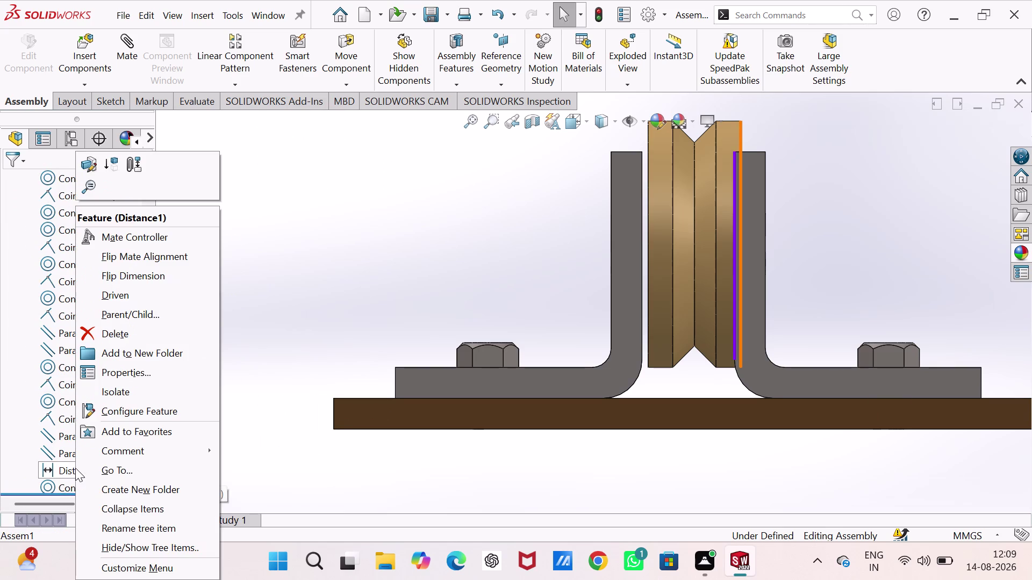
click(148, 330)
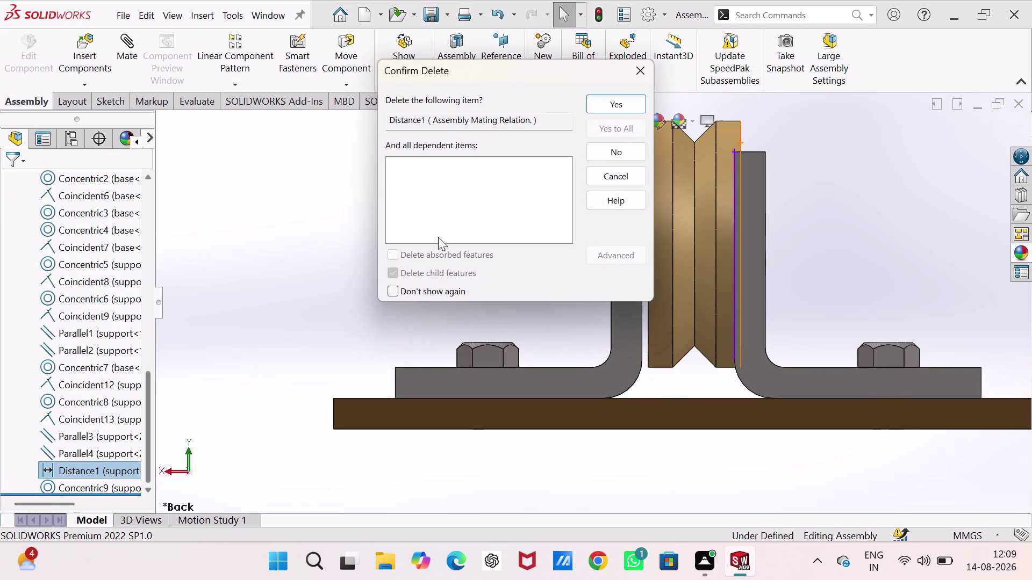
click(611, 107)
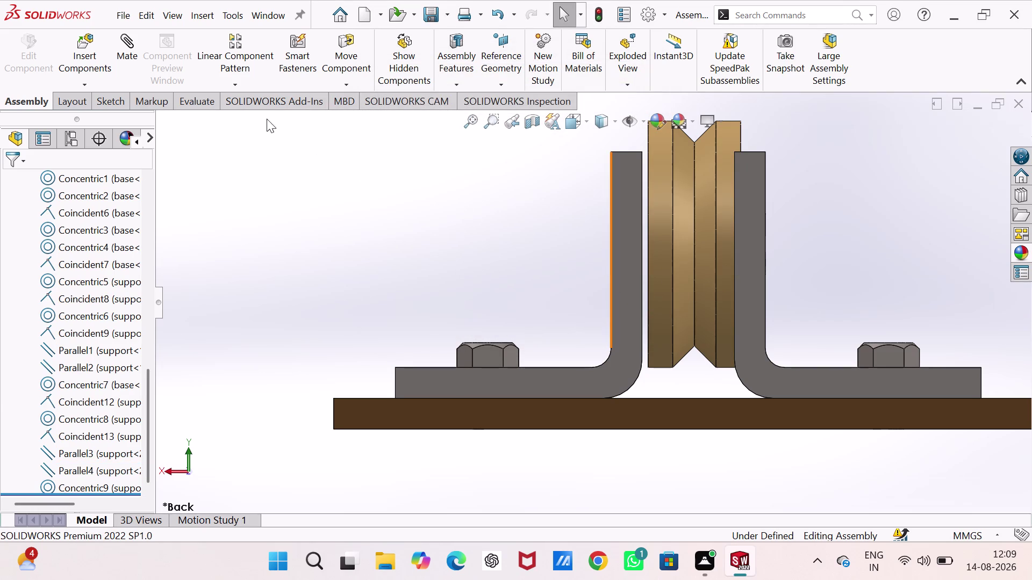
click(136, 46)
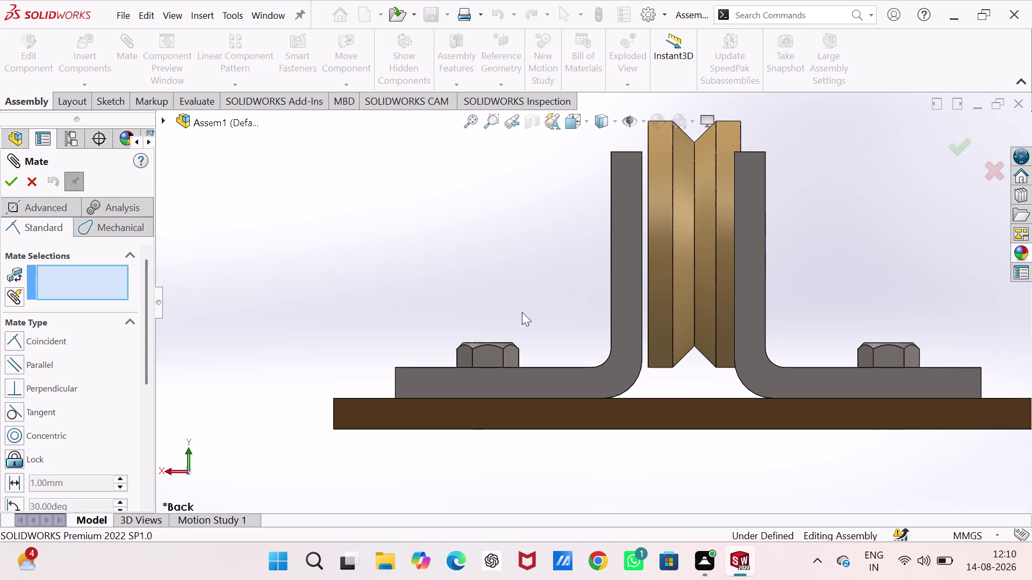
Mate the support's inner face coincident with the wheel's side face.
middle_drag(682, 222, 650, 308)
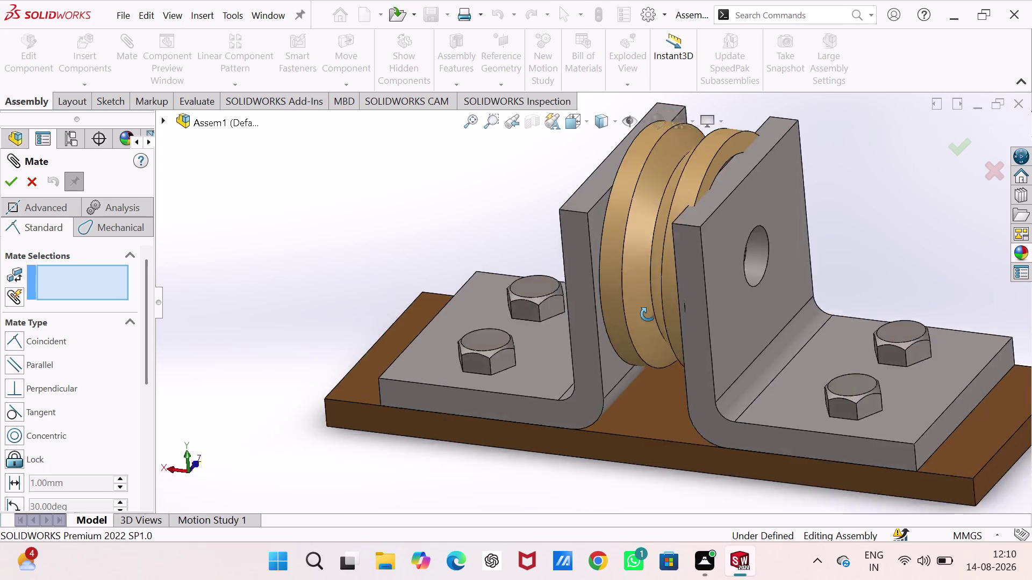
middle_drag(650, 308, 692, 380)
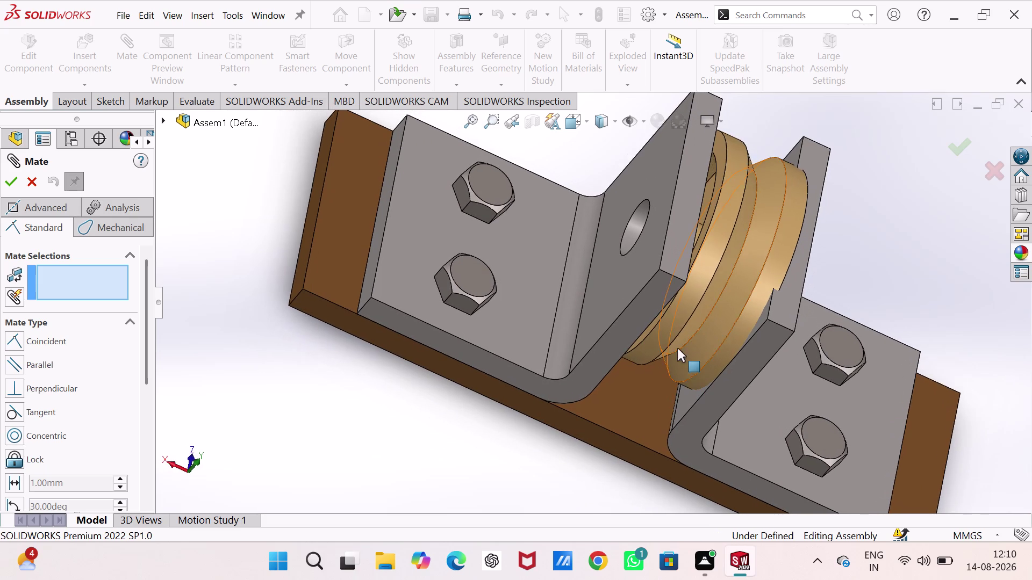
drag(717, 312, 871, 341)
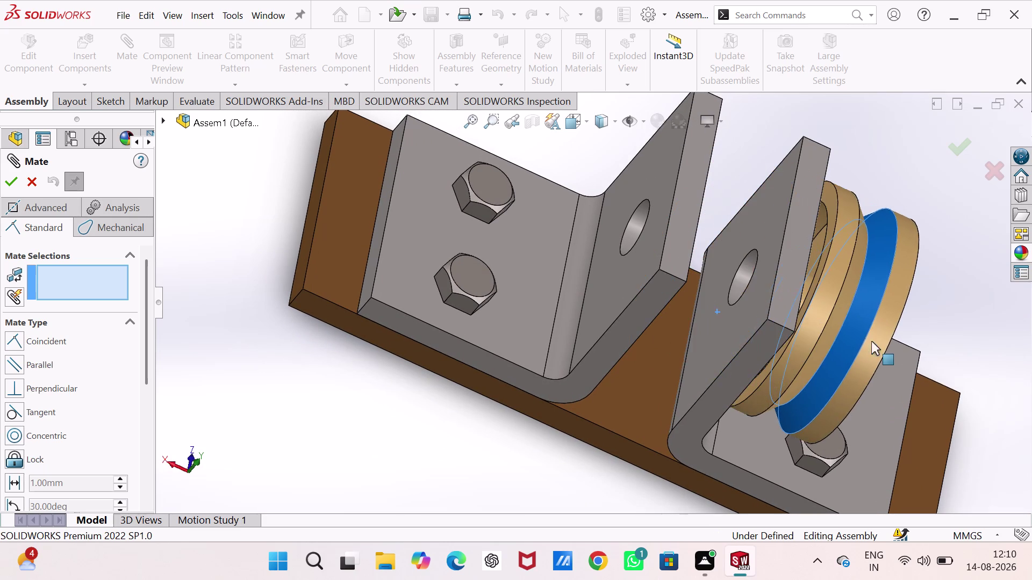
drag(871, 341, 871, 341)
middle_drag(698, 288, 636, 228)
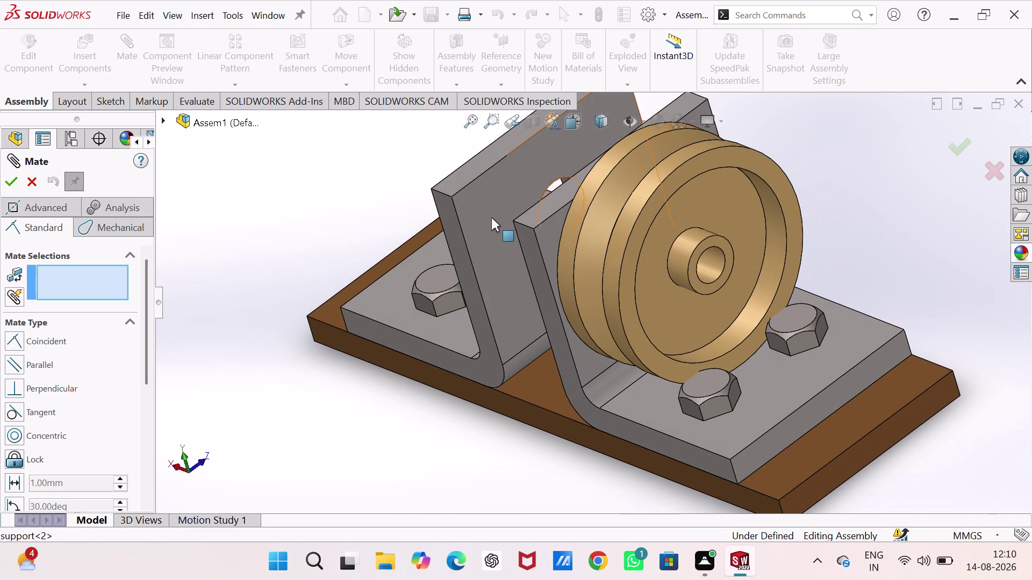
click(488, 217)
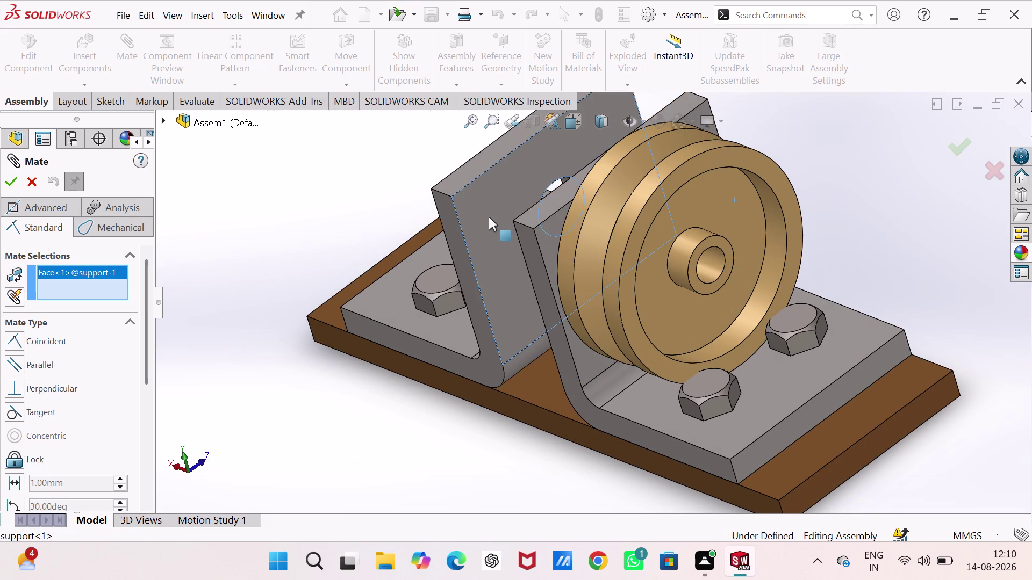
middle_drag(489, 217, 590, 306)
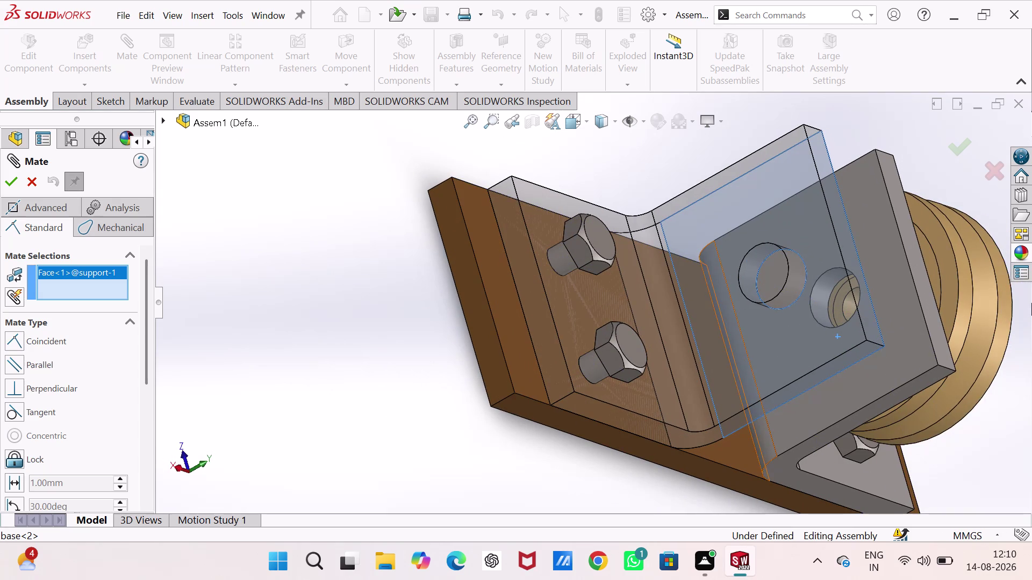
click(949, 265)
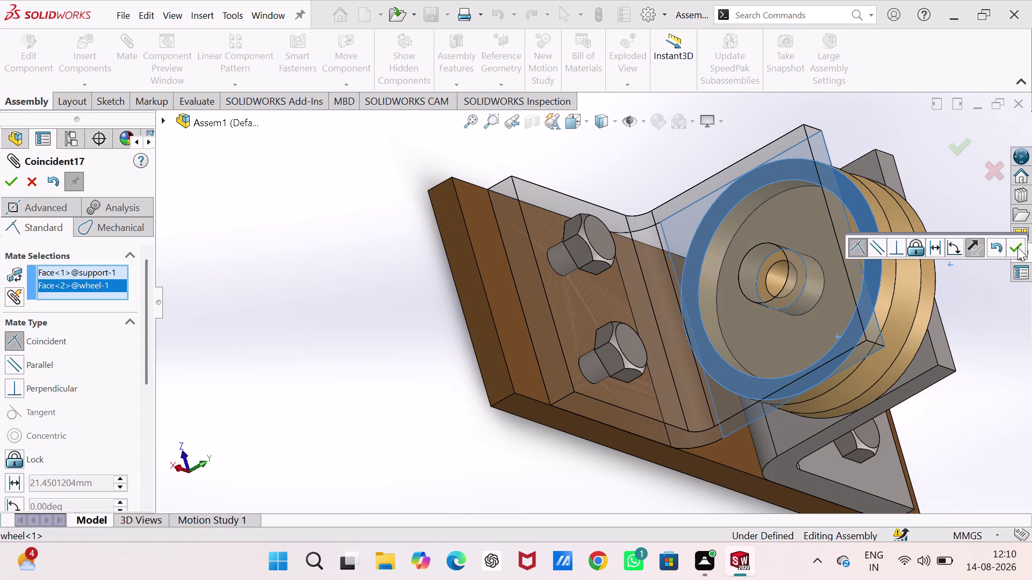
click(1017, 248)
Orbit around to check the wheel's fit against the support, then close mating.
middle_drag(961, 291, 899, 272)
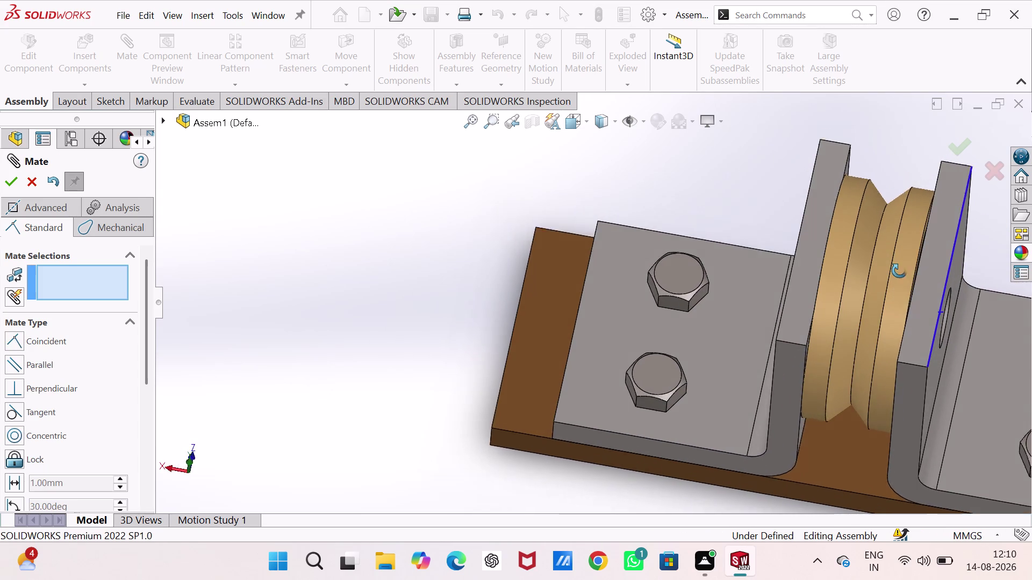
middle_drag(899, 272, 924, 255)
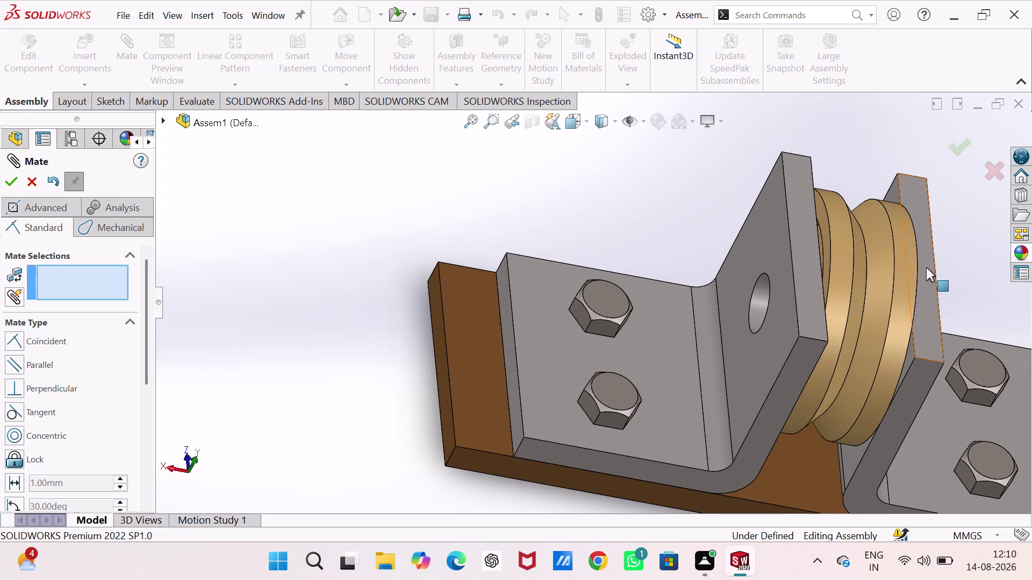
scroll(up, 3)
middle_drag(906, 306, 896, 307)
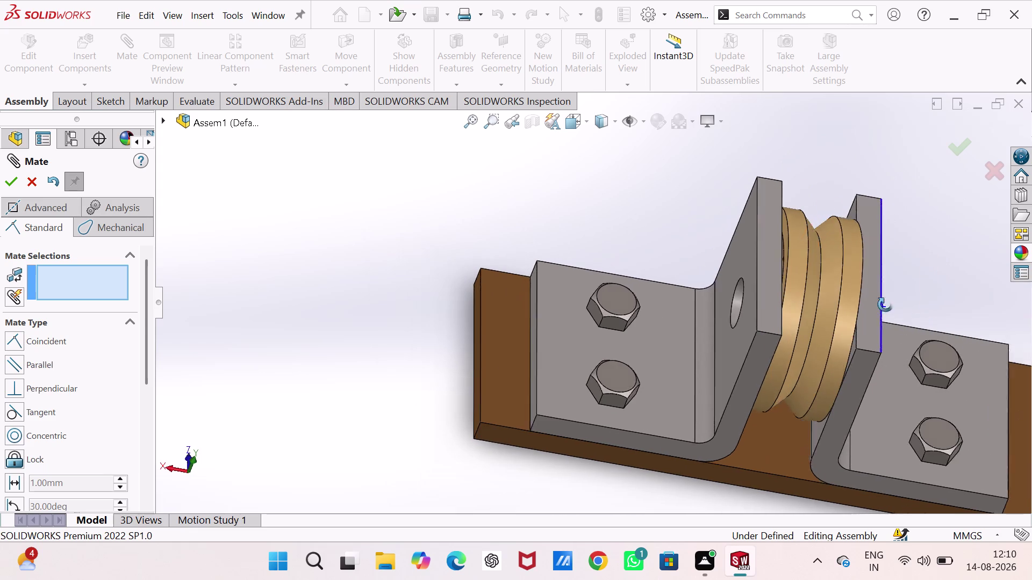
middle_drag(896, 306, 813, 242)
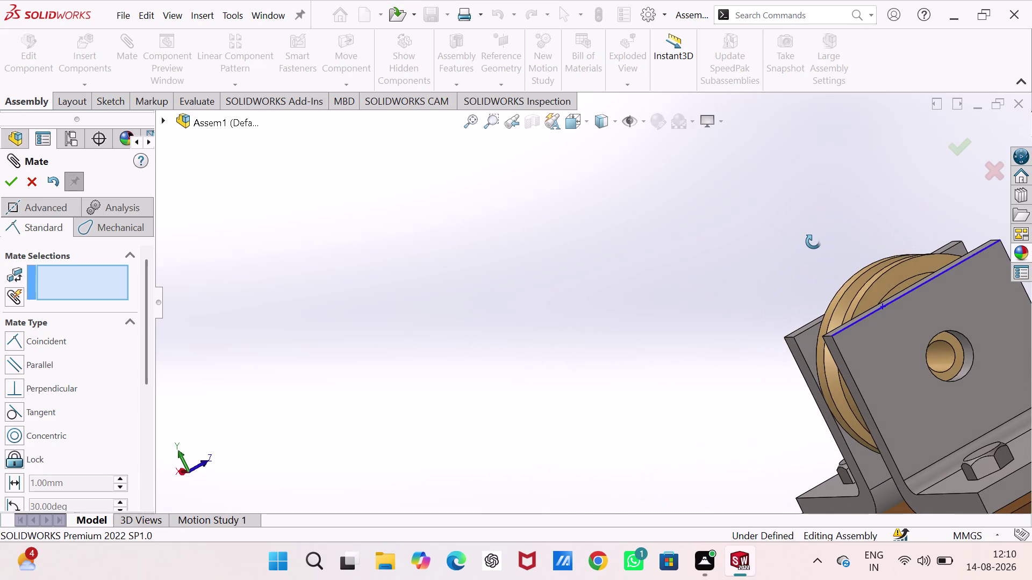
middle_drag(813, 241, 912, 283)
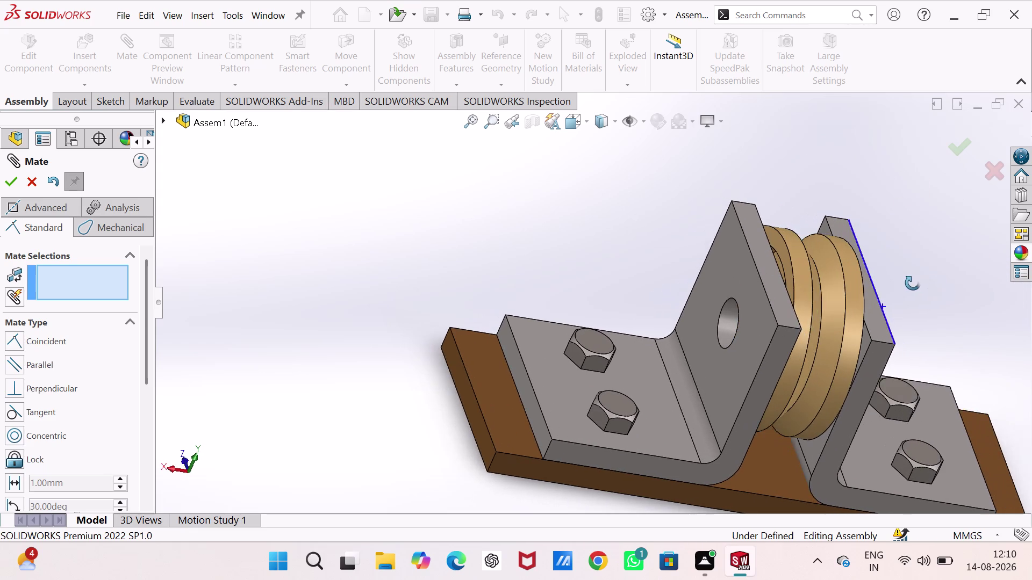
middle_drag(912, 283, 911, 283)
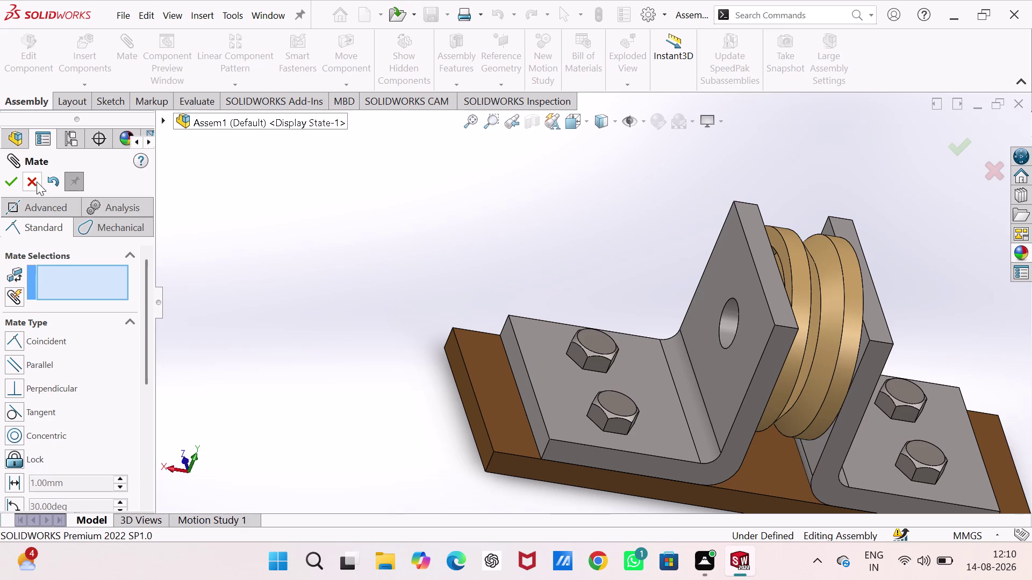
click(17, 182)
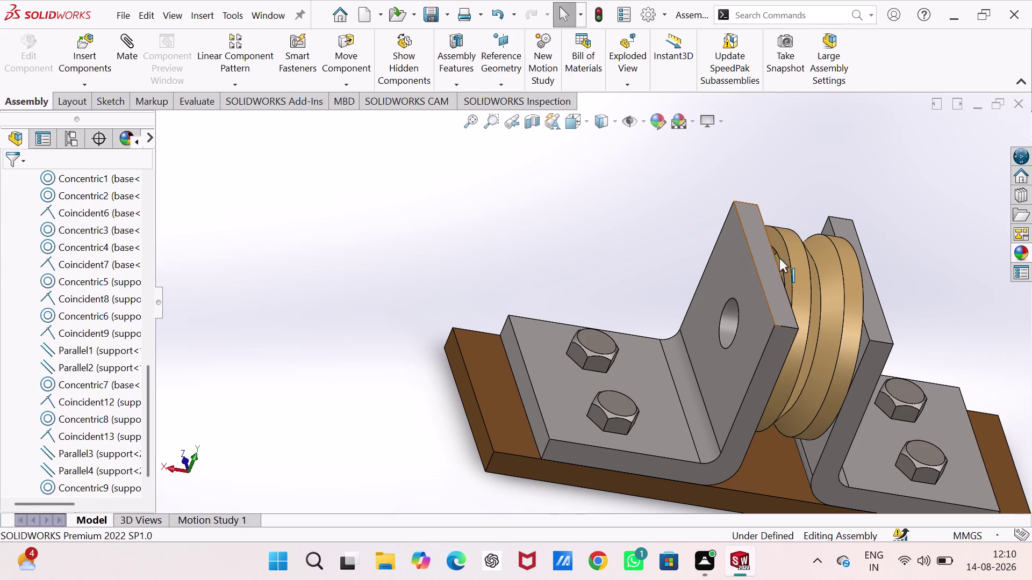
drag(844, 271, 841, 340)
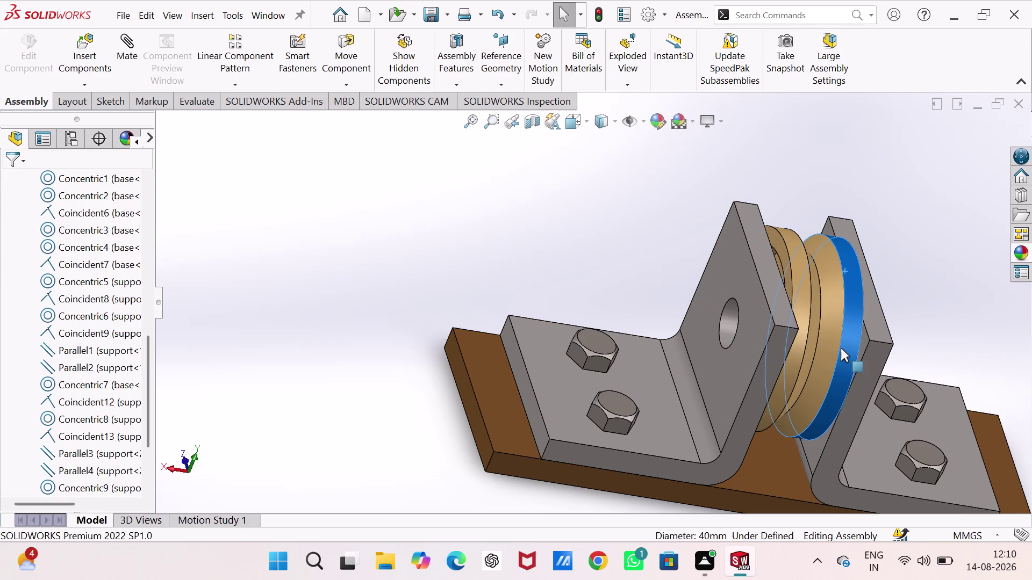
drag(841, 340, 840, 356)
scroll(up, 3)
scroll(down, 3)
scroll(down, 3)
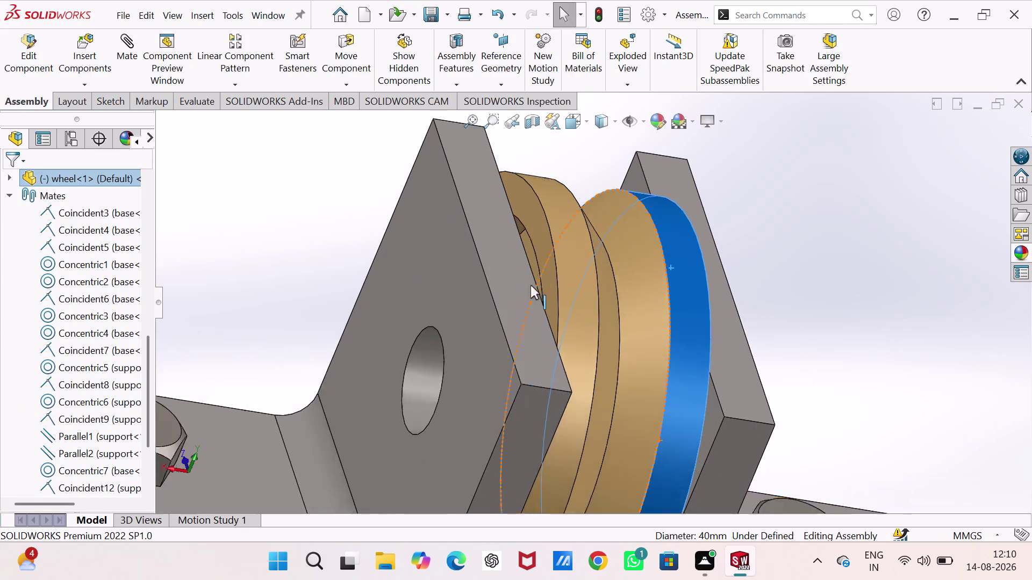
scroll(down, 3)
scroll(up, 3)
drag(665, 269, 663, 251)
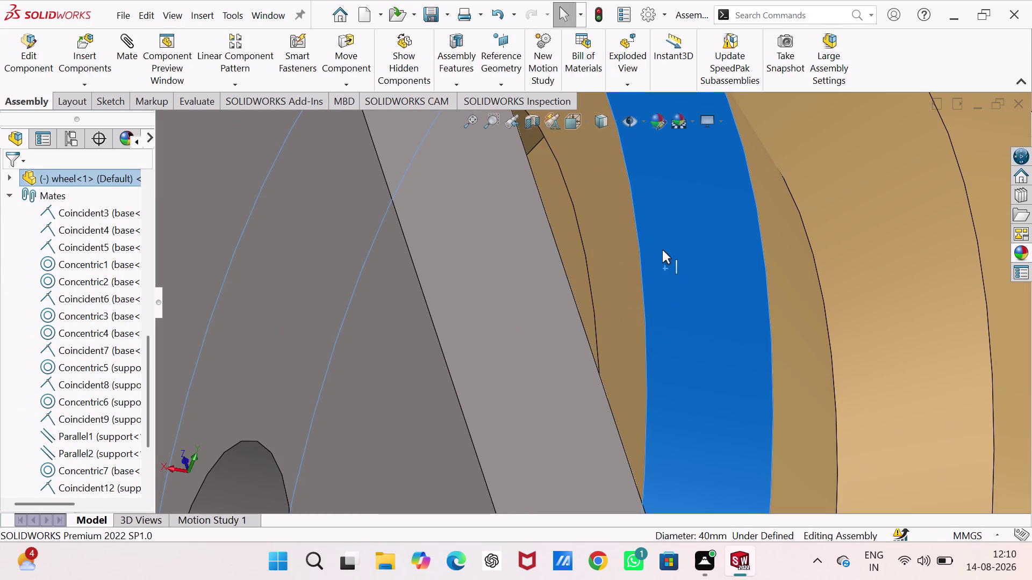
drag(662, 251, 662, 133)
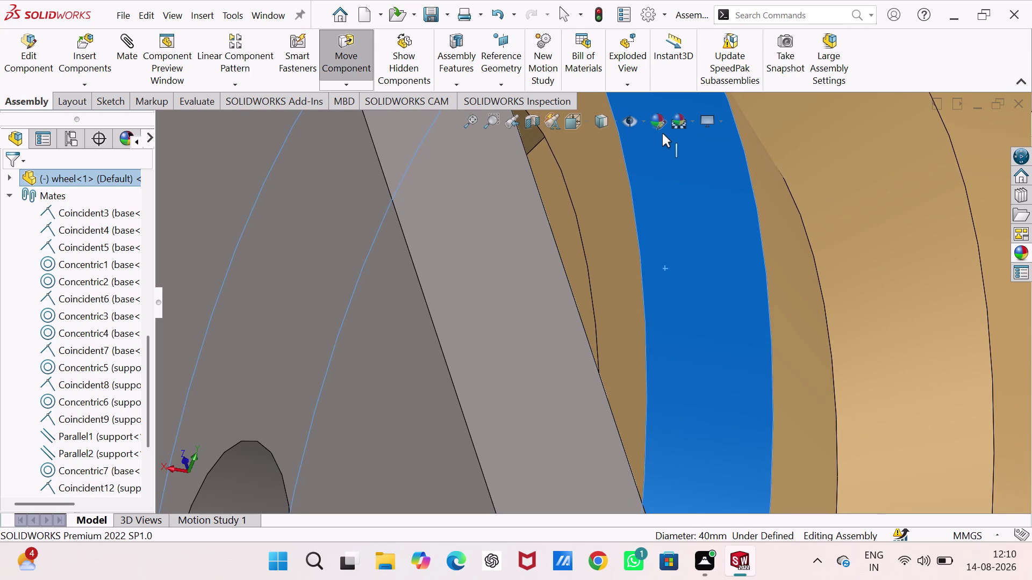
drag(662, 133, 663, 355)
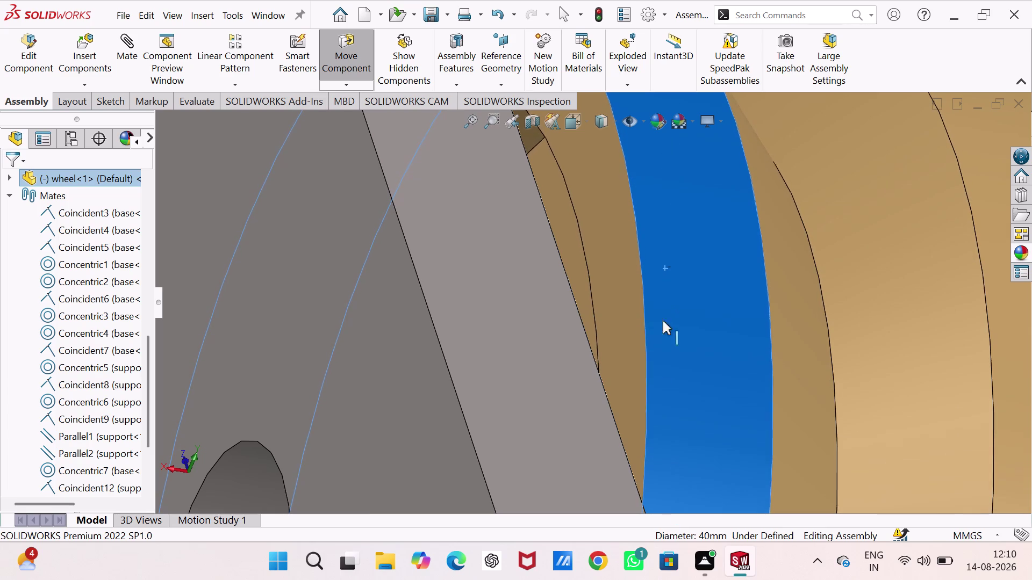
drag(663, 355, 662, 288)
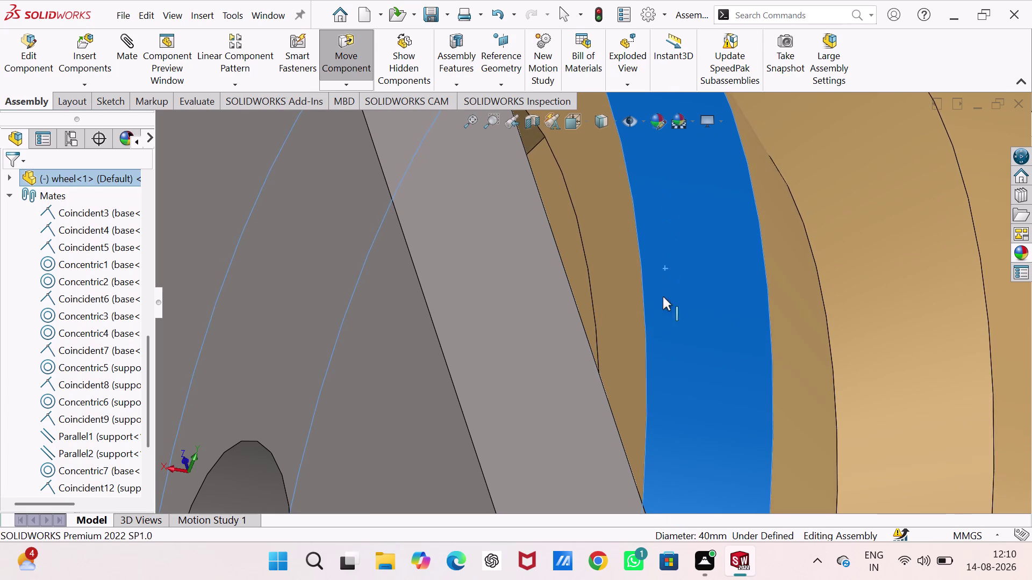
drag(662, 288, 662, 335)
scroll(down, 3)
scroll(up, 3)
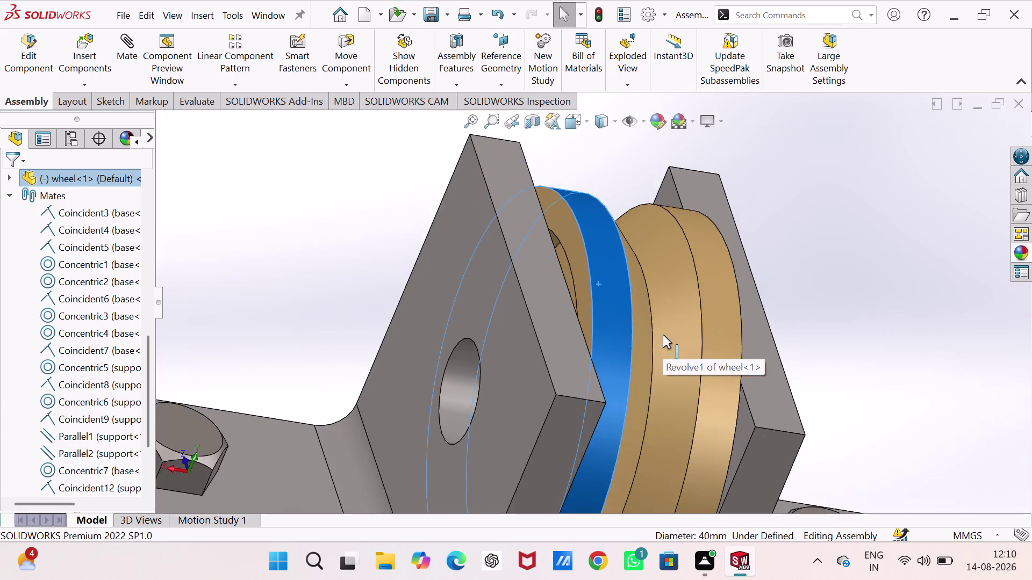
scroll(up, 3)
click(810, 262)
middle_drag(808, 262, 724, 237)
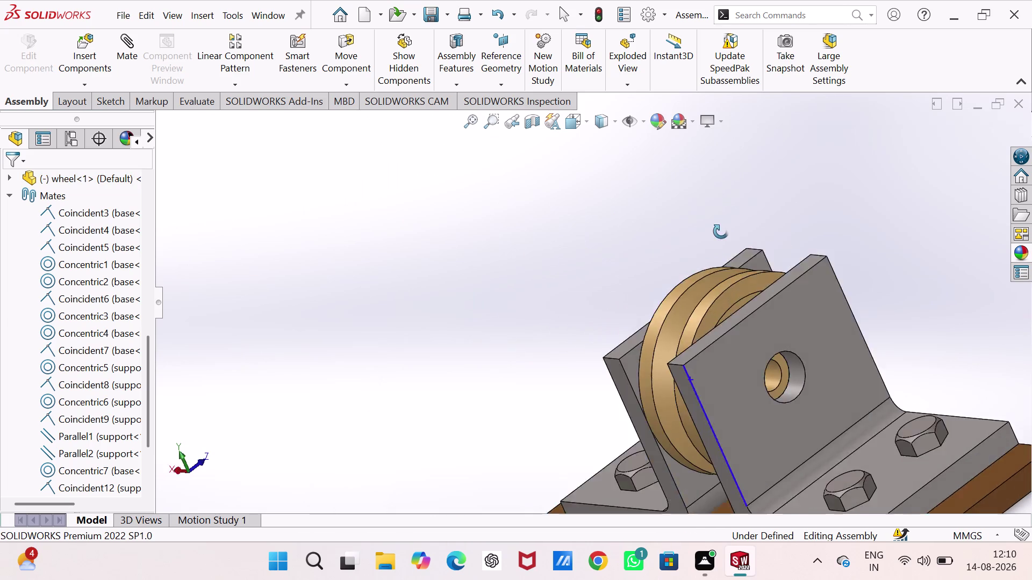
middle_drag(724, 237, 774, 236)
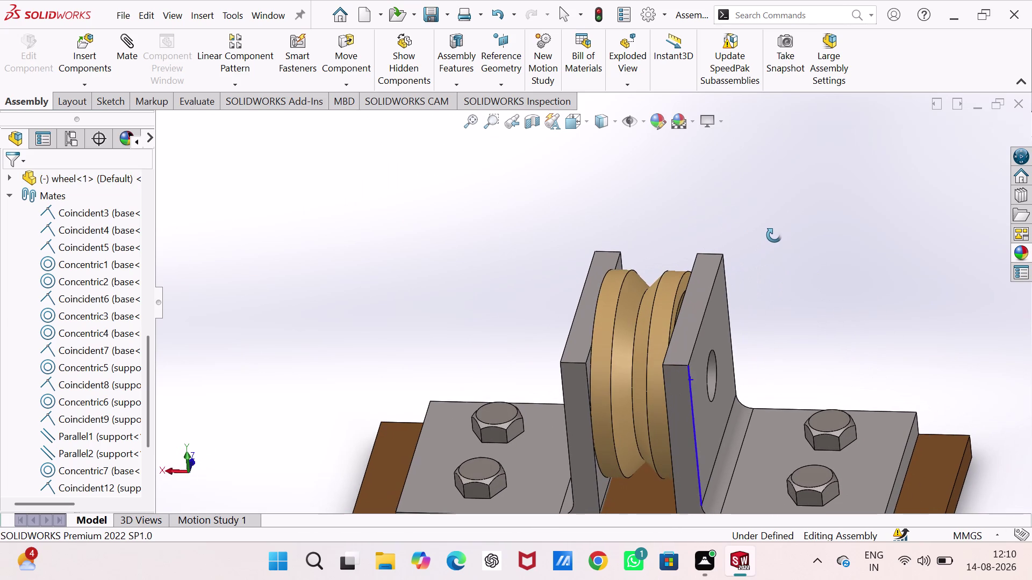
click(83, 60)
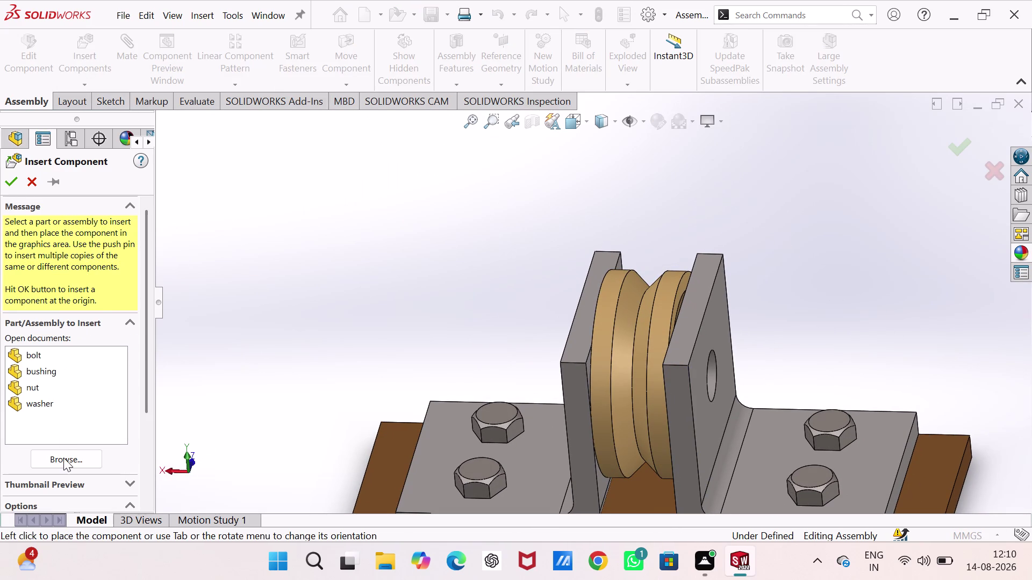
Insert the bushing part, move it near the wheel support, and start a new mate.
click(63, 458)
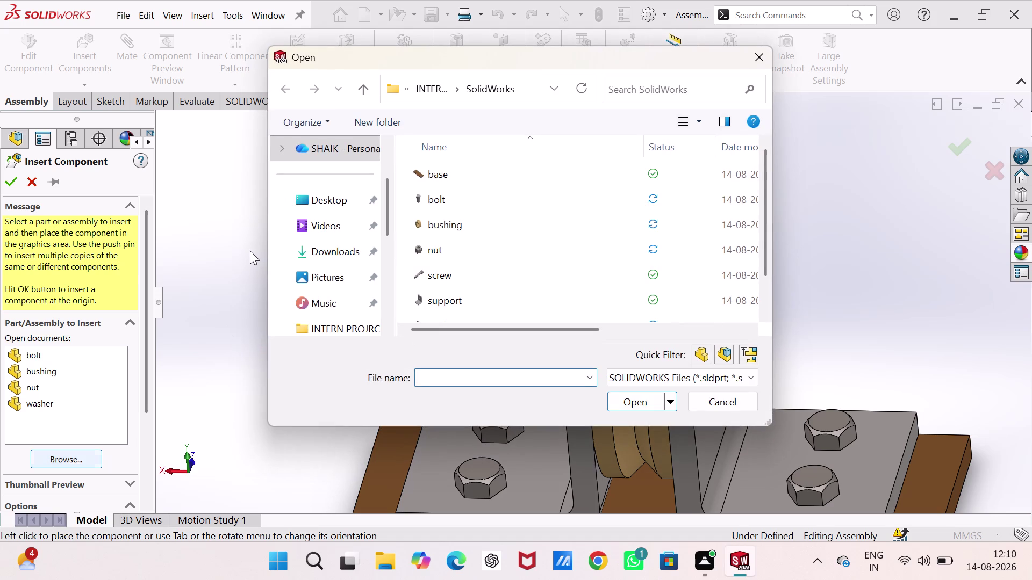
click(475, 222)
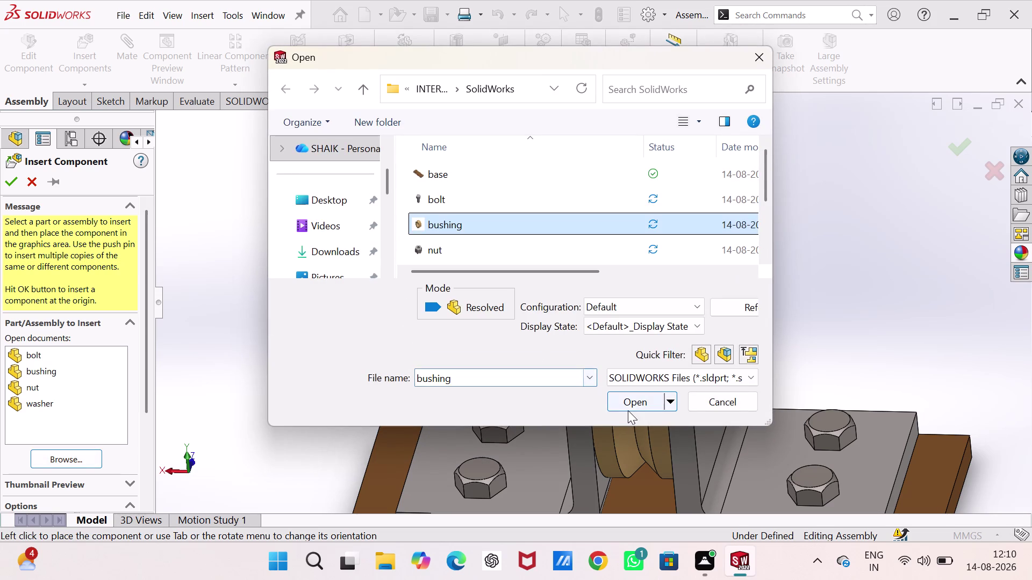
click(627, 400)
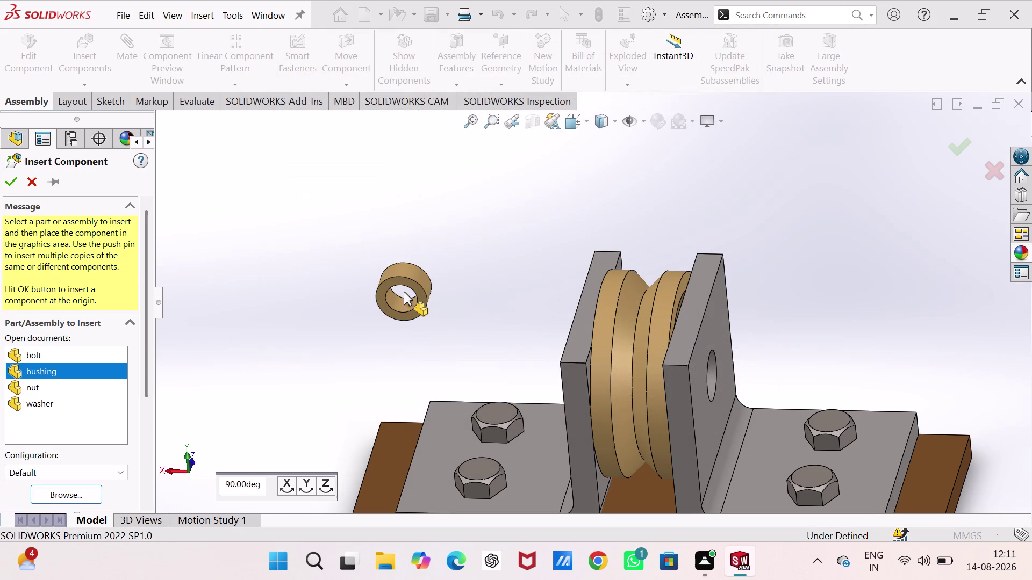
click(304, 477)
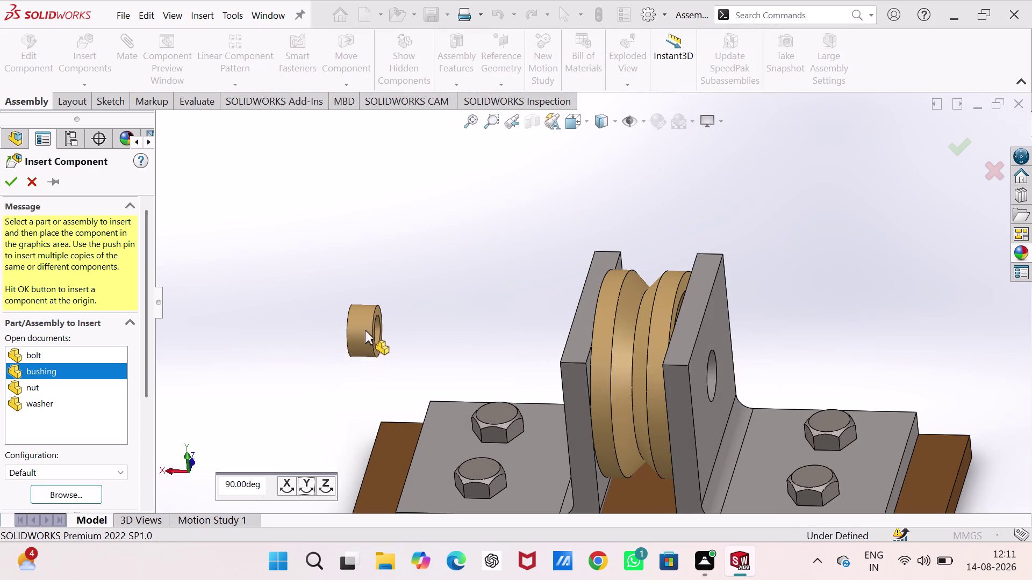
click(400, 315)
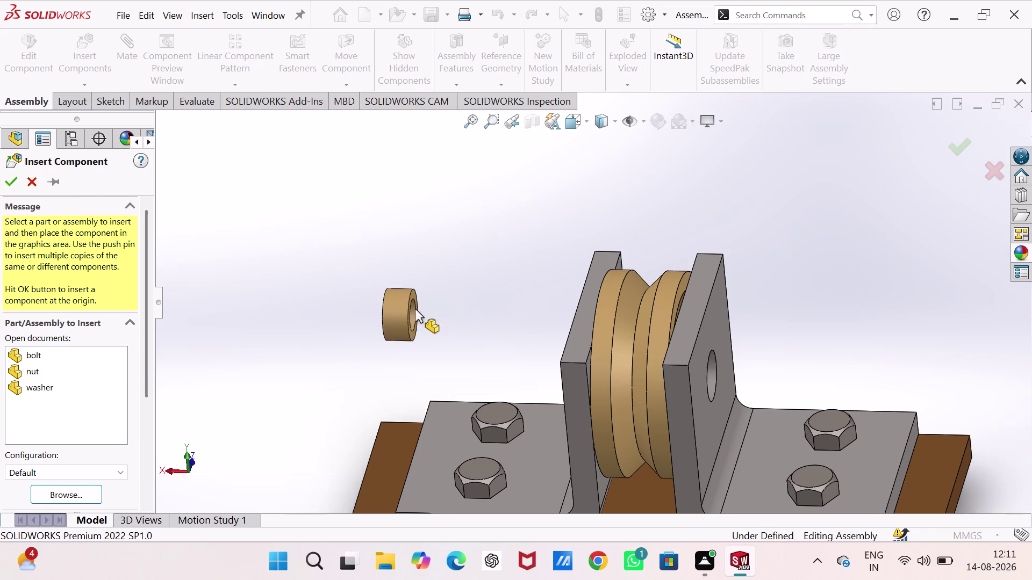
drag(396, 309, 463, 293)
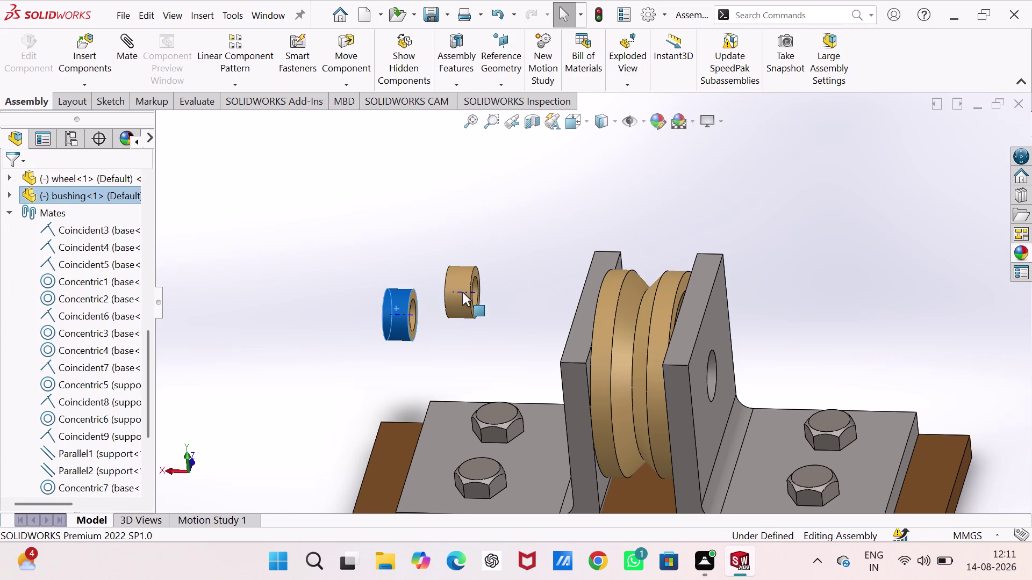
click(560, 188)
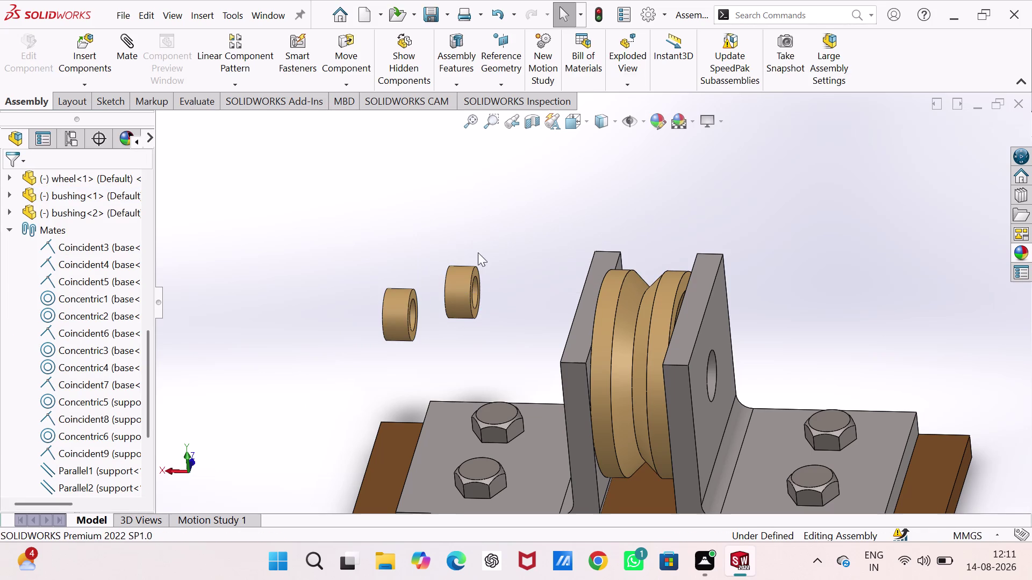
click(135, 41)
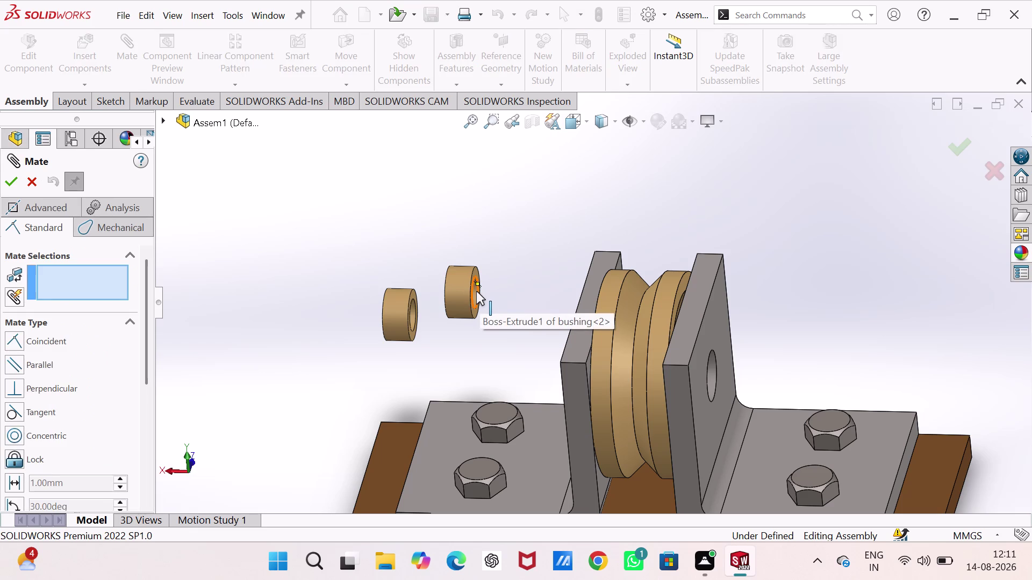
Make the second bushing concentric with the wheel's bore.
click(475, 293)
middle_drag(759, 353, 737, 359)
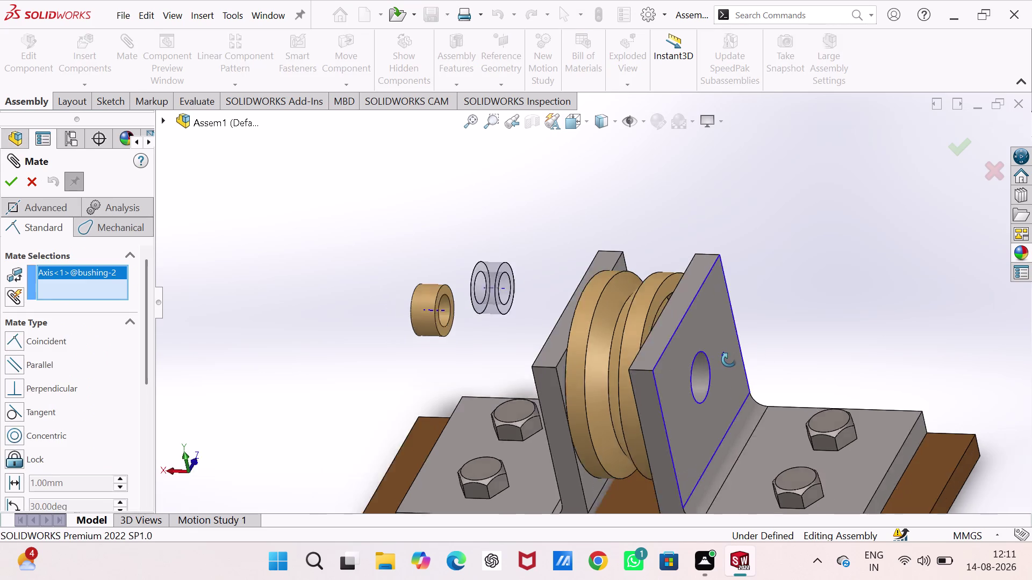
middle_drag(737, 360, 701, 364)
click(666, 380)
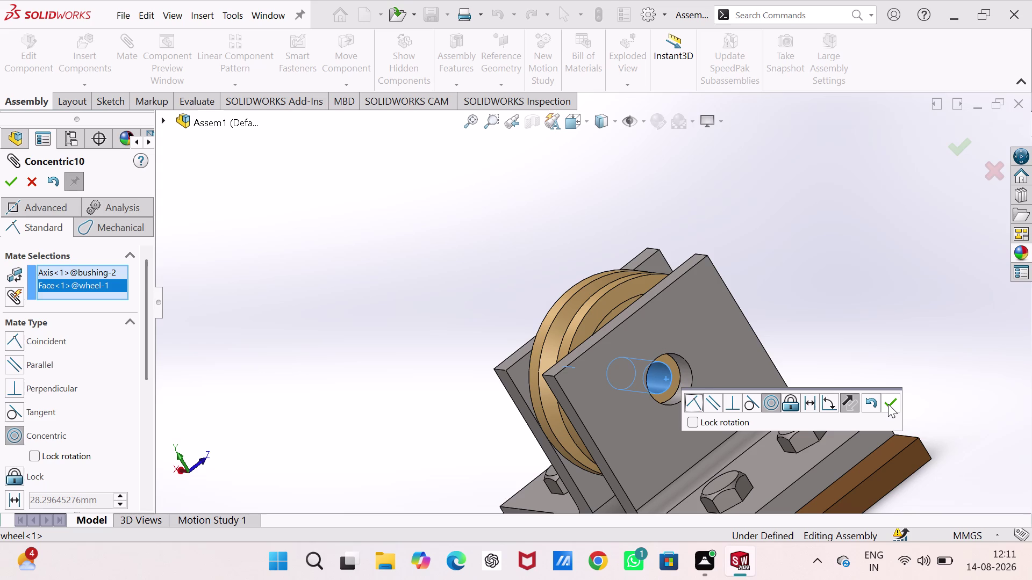
click(889, 404)
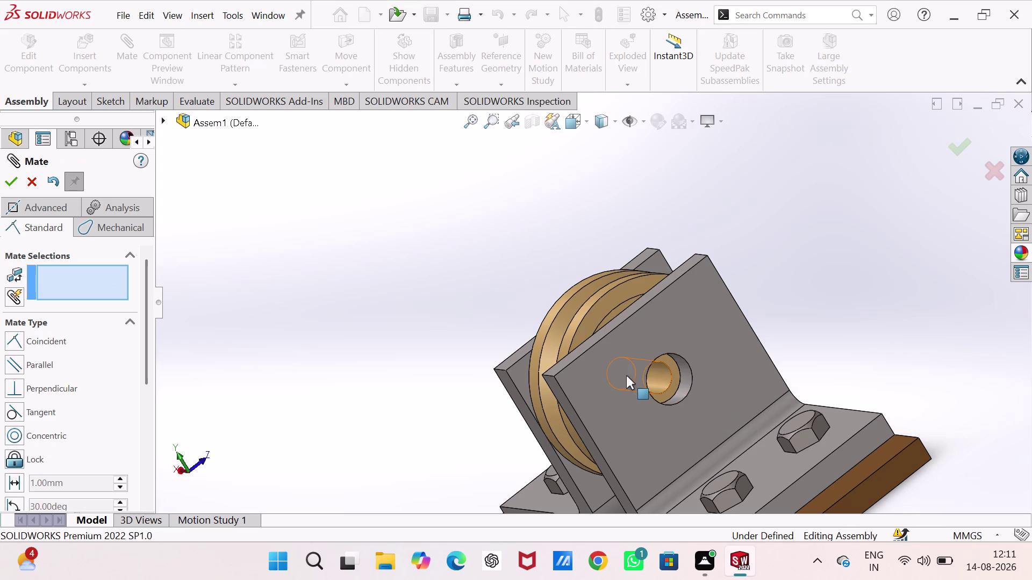
Slide the second bushing into the bore and mate its end face flush with the wheel side.
middle_drag(626, 376, 747, 420)
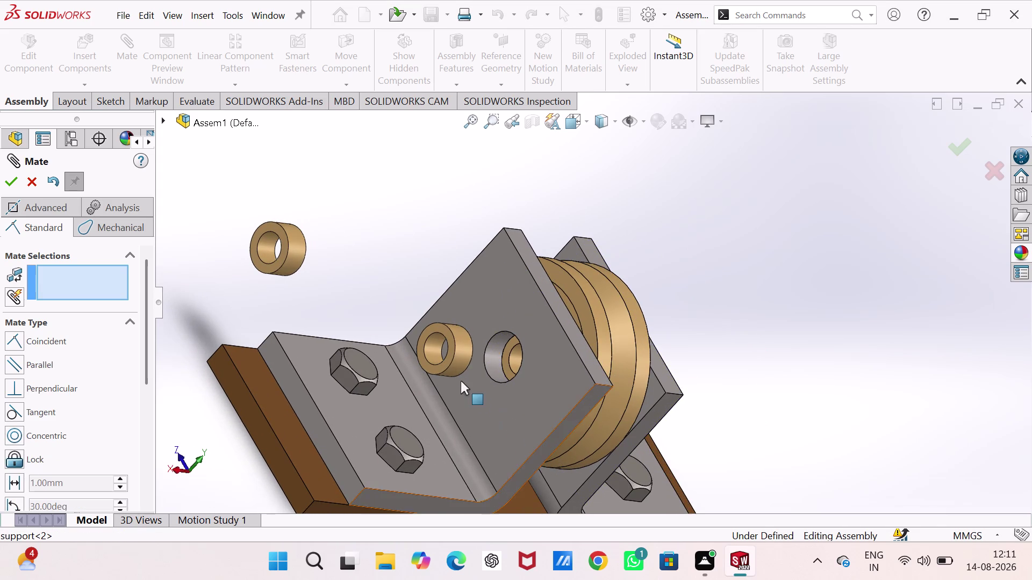
drag(461, 359, 728, 347)
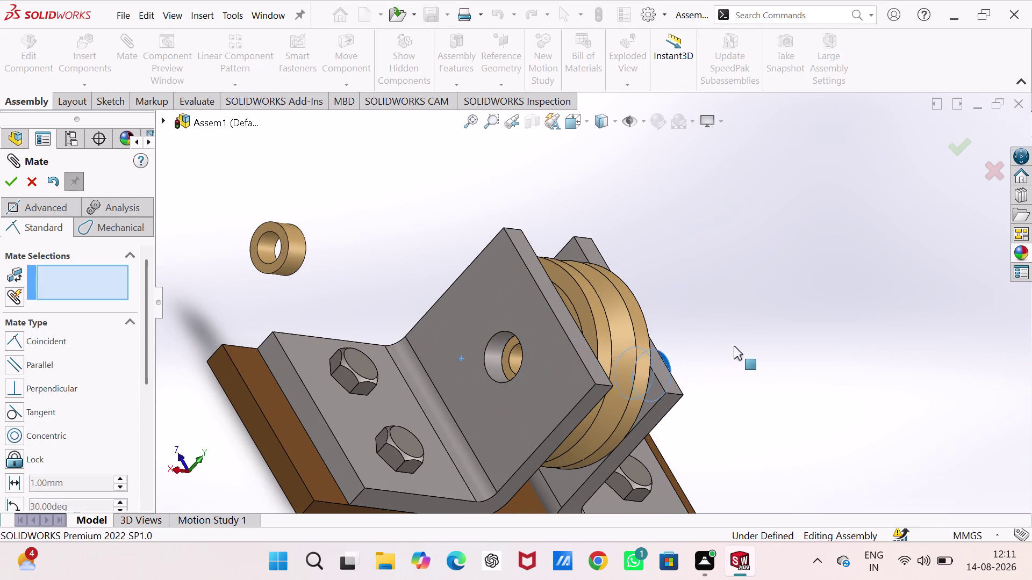
drag(728, 347, 768, 344)
middle_drag(765, 344, 673, 362)
middle_drag(598, 366, 560, 348)
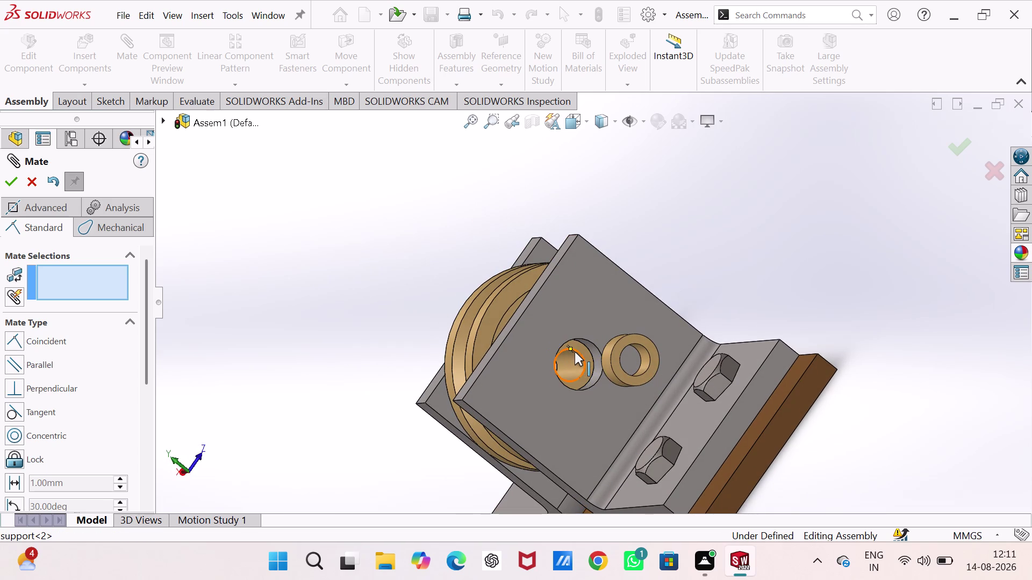
click(581, 351)
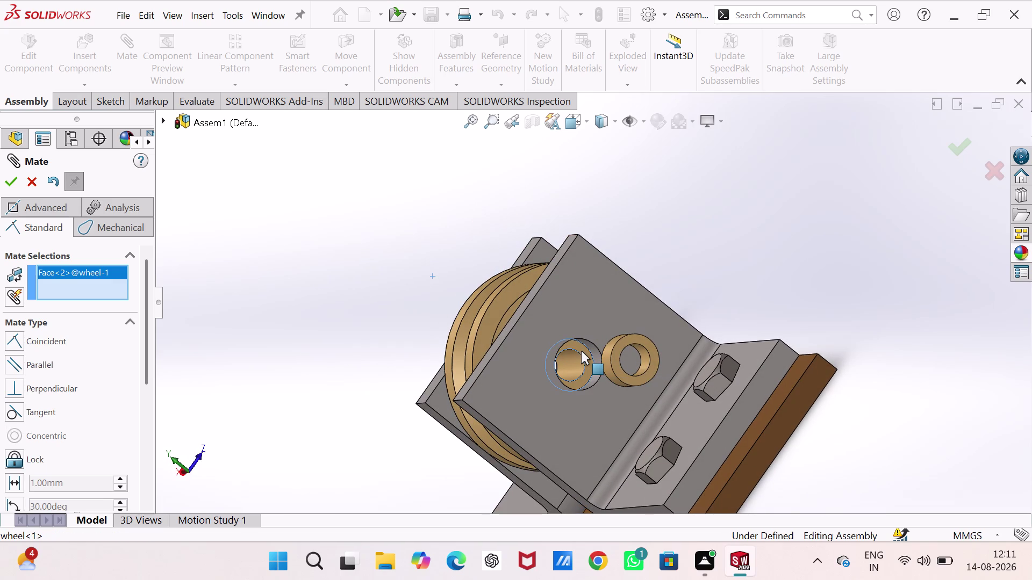
middle_drag(578, 362, 750, 381)
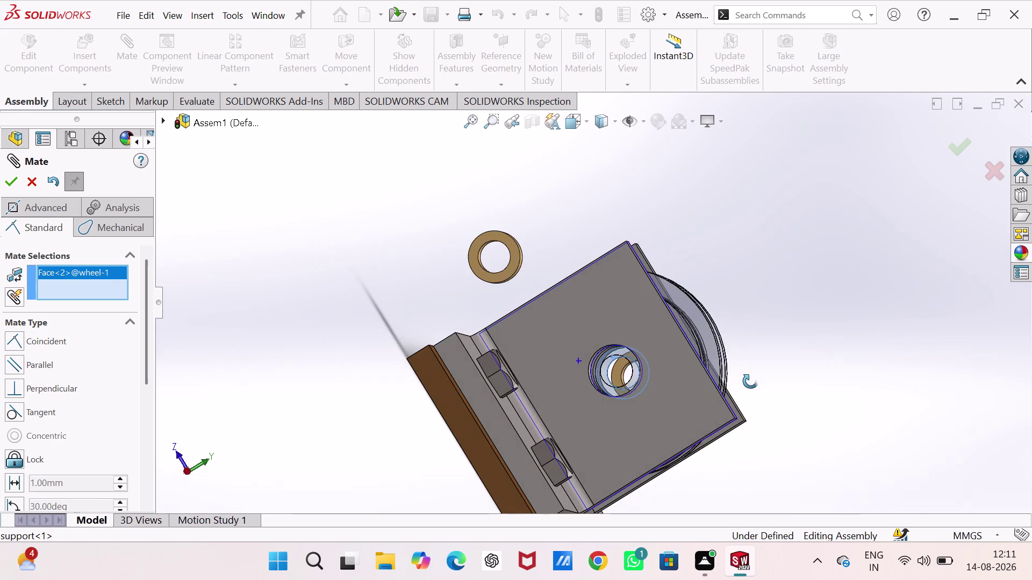
middle_drag(750, 381, 723, 405)
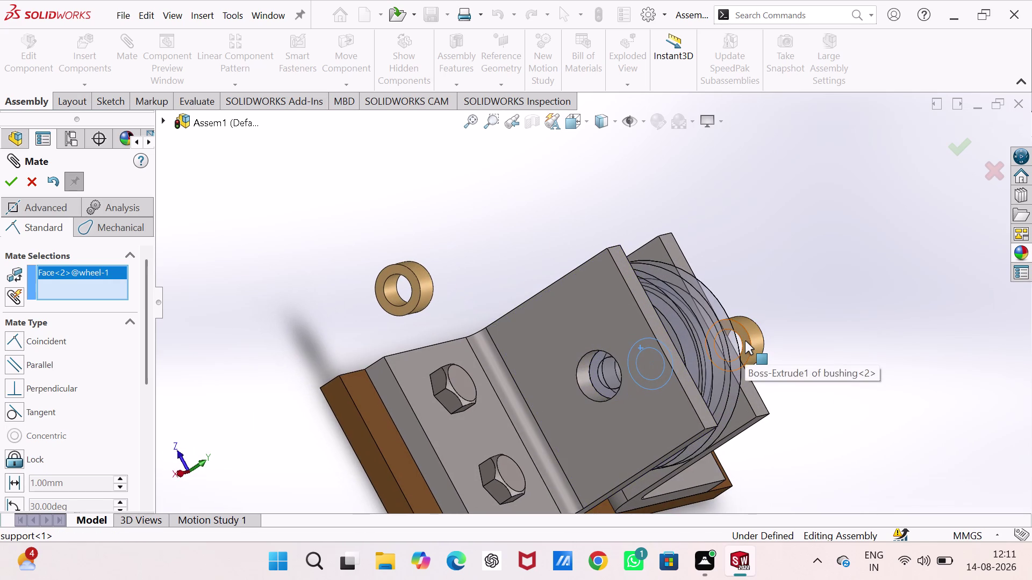
click(745, 341)
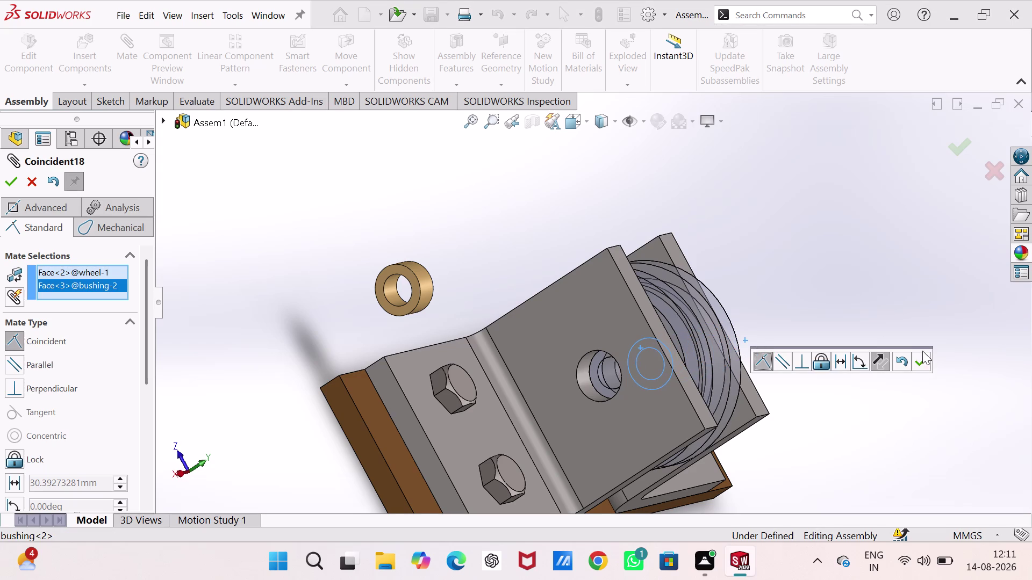
click(924, 359)
Make the first bushing concentric with the wheel's bore.
middle_drag(865, 343, 657, 375)
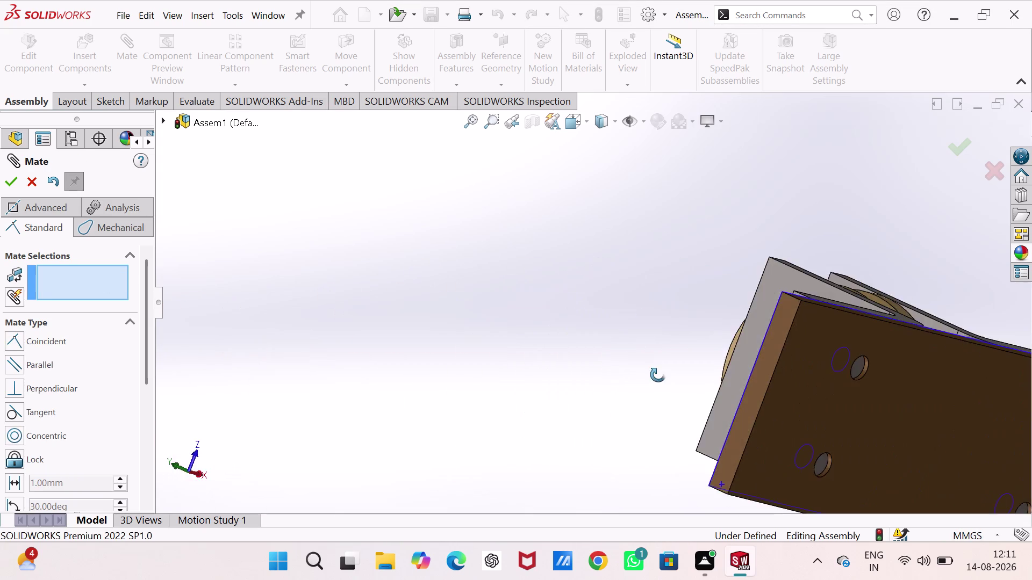
middle_drag(658, 376, 774, 362)
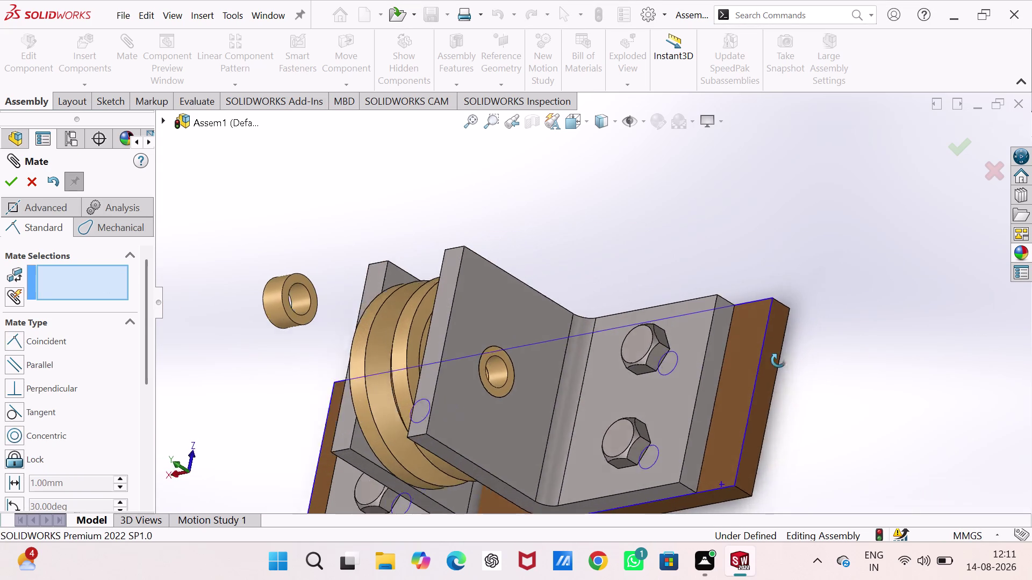
middle_drag(774, 362, 786, 356)
scroll(up, 3)
scroll(up, 3)
middle_drag(433, 392, 498, 374)
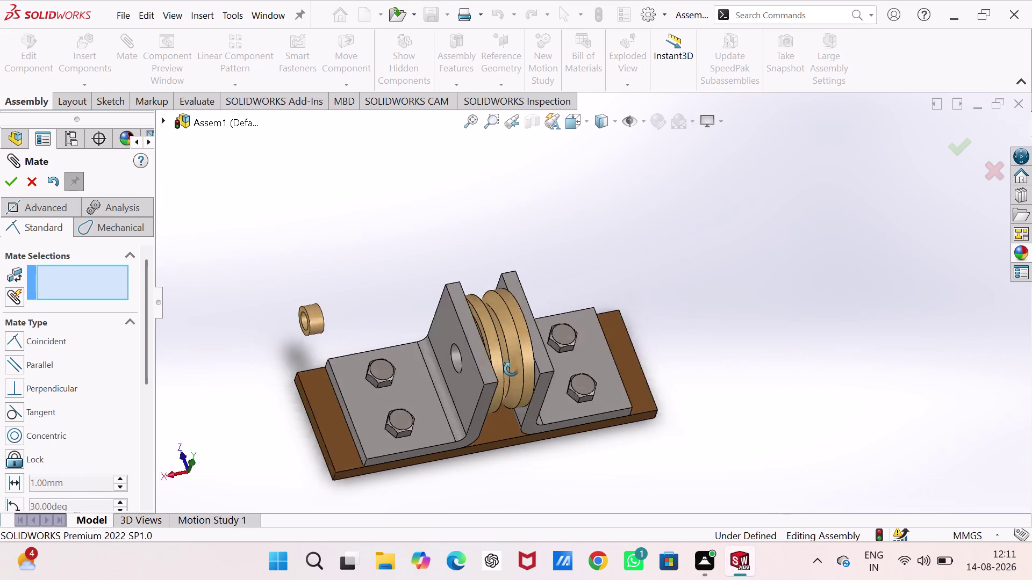
middle_drag(499, 374, 514, 361)
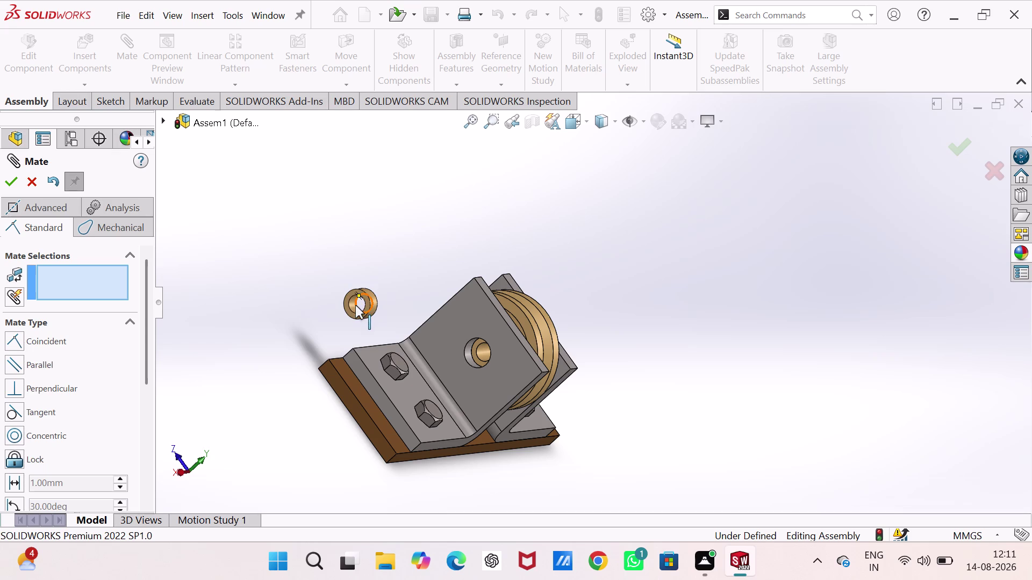
scroll(down, 3)
scroll(down, 3)
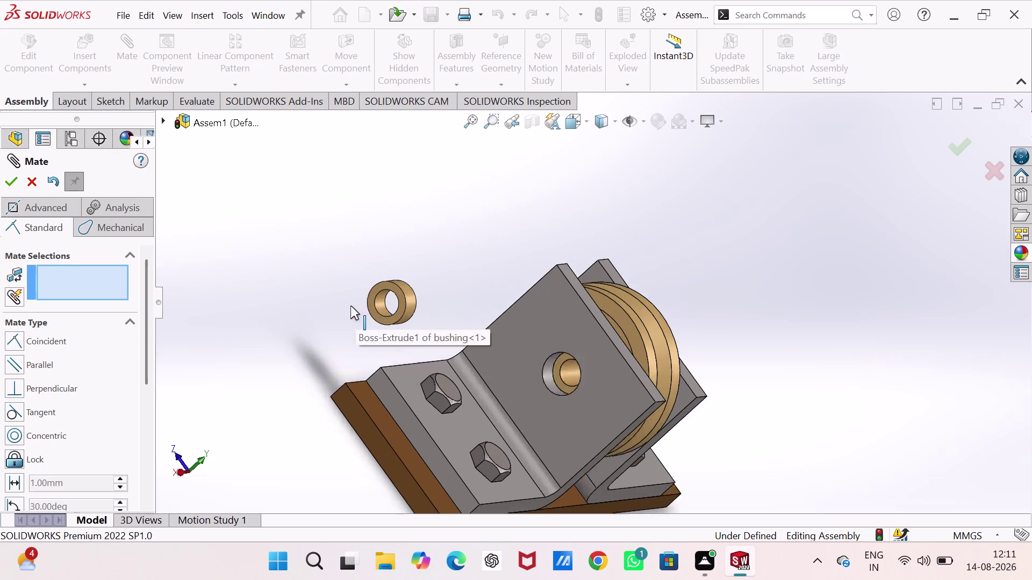
scroll(down, 3)
click(443, 311)
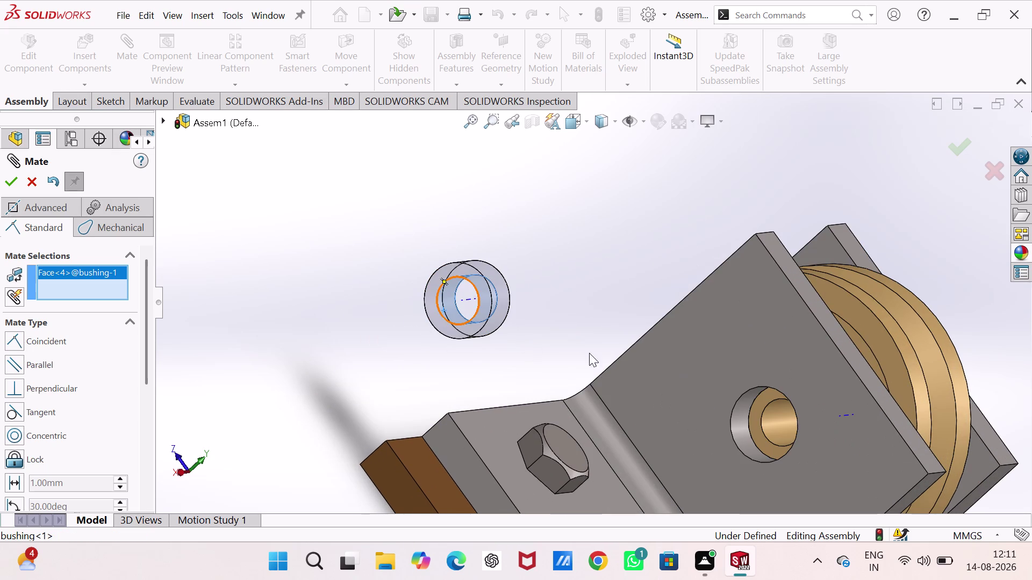
click(769, 431)
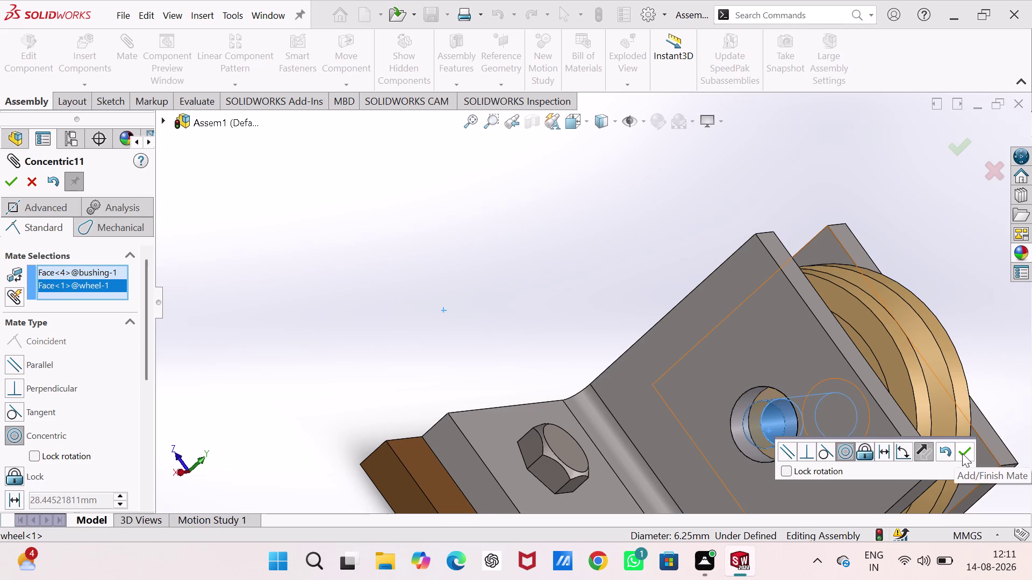
click(962, 454)
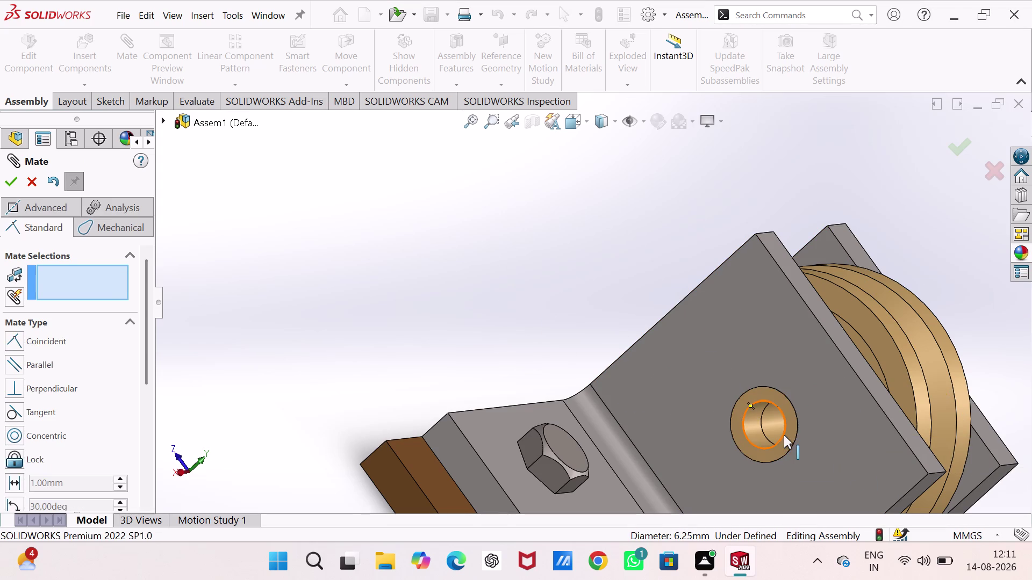
Mate the first bushing's end face flush with the wheel's other side face.
drag(784, 435, 622, 455)
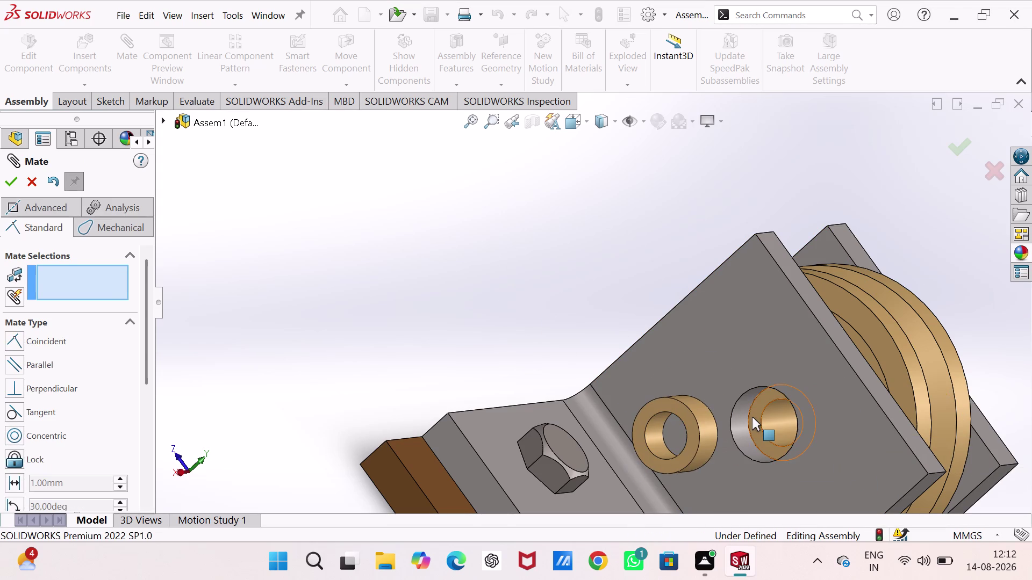
click(751, 417)
middle_drag(751, 417, 598, 410)
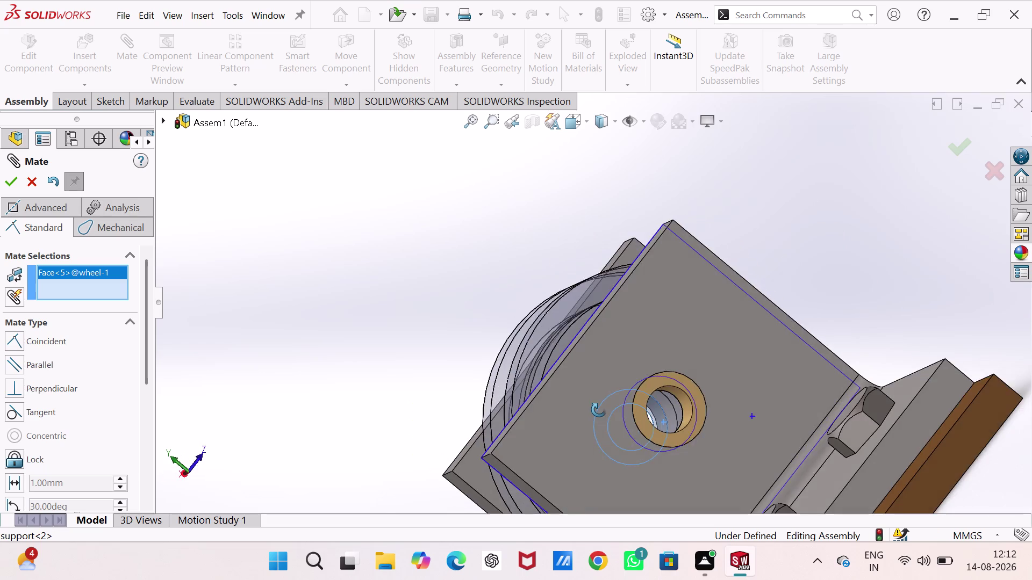
middle_drag(599, 410, 644, 382)
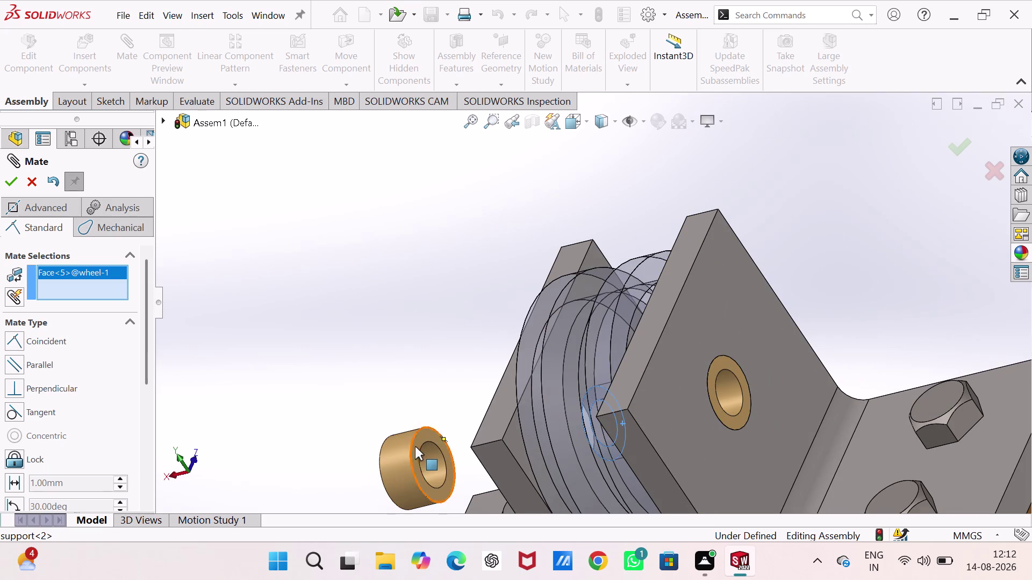
click(418, 443)
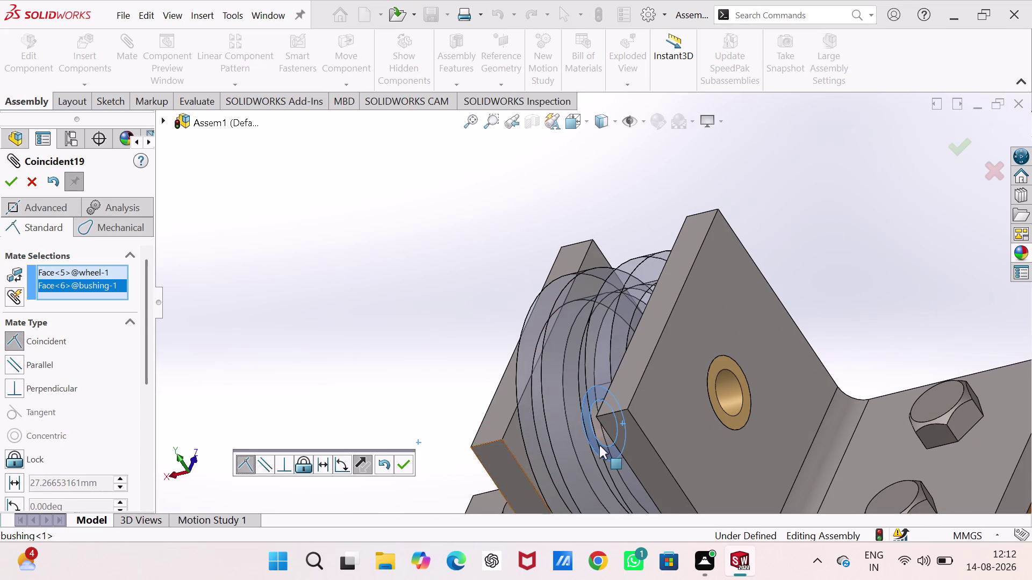
click(404, 457)
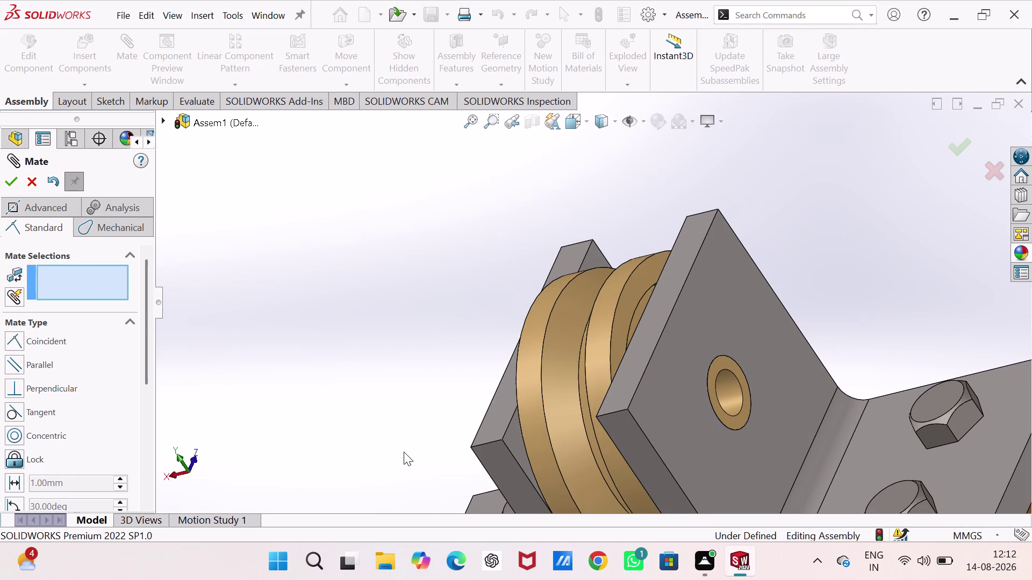
middle_drag(399, 429, 469, 430)
scroll(up, 3)
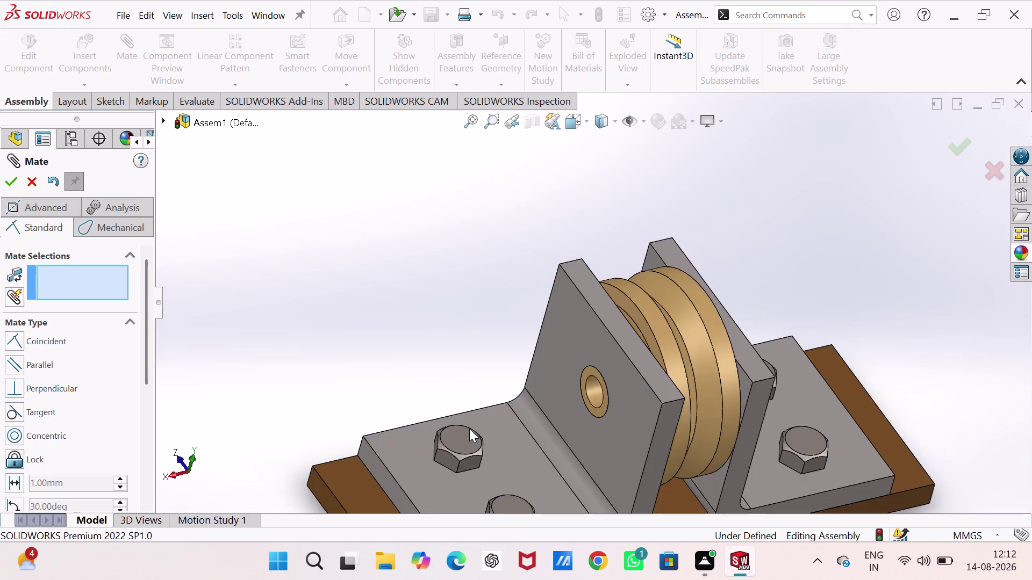
scroll(up, 3)
Close the previous mate and drag the second bushing to test its constraints.
middle_drag(465, 429, 427, 421)
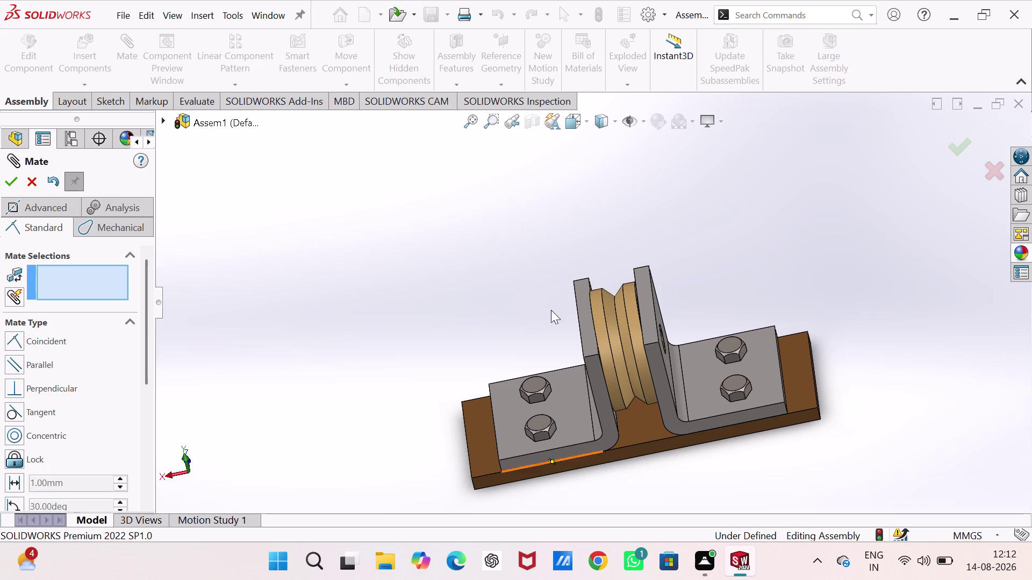
click(6, 179)
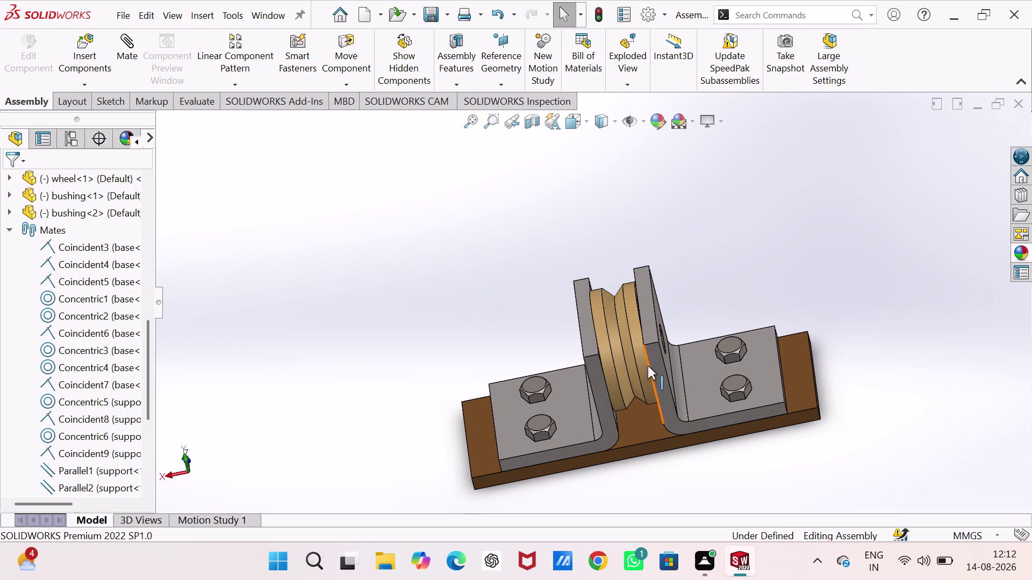
middle_drag(679, 367, 608, 384)
scroll(down, 3)
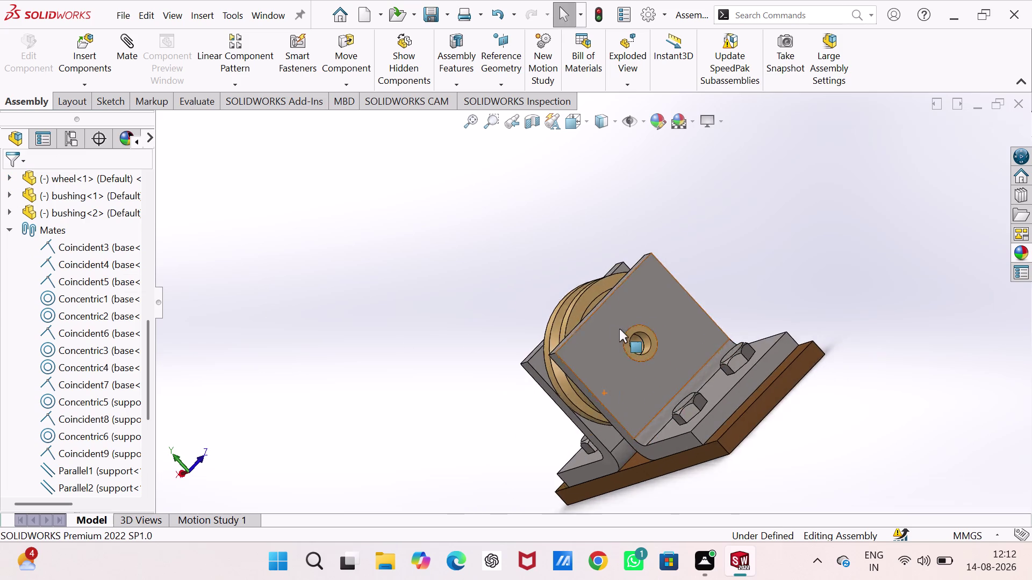
scroll(down, 3)
drag(630, 333, 573, 293)
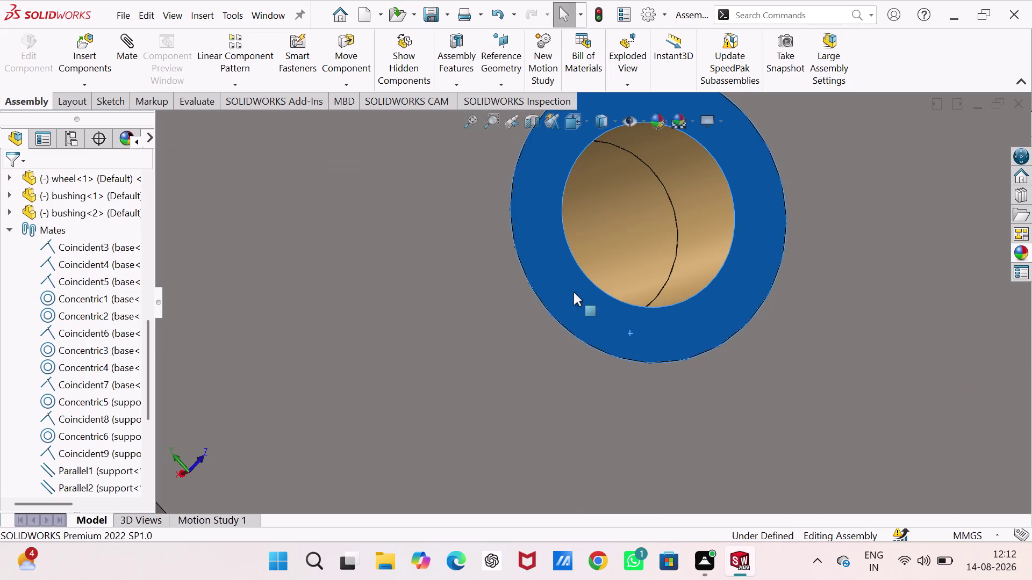
drag(573, 293, 738, 231)
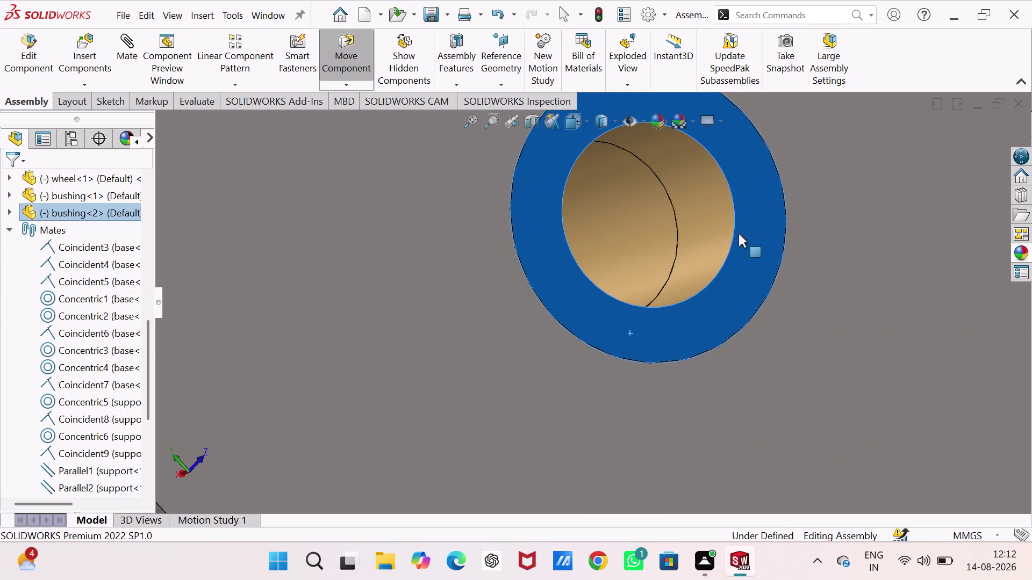
drag(739, 230, 612, 174)
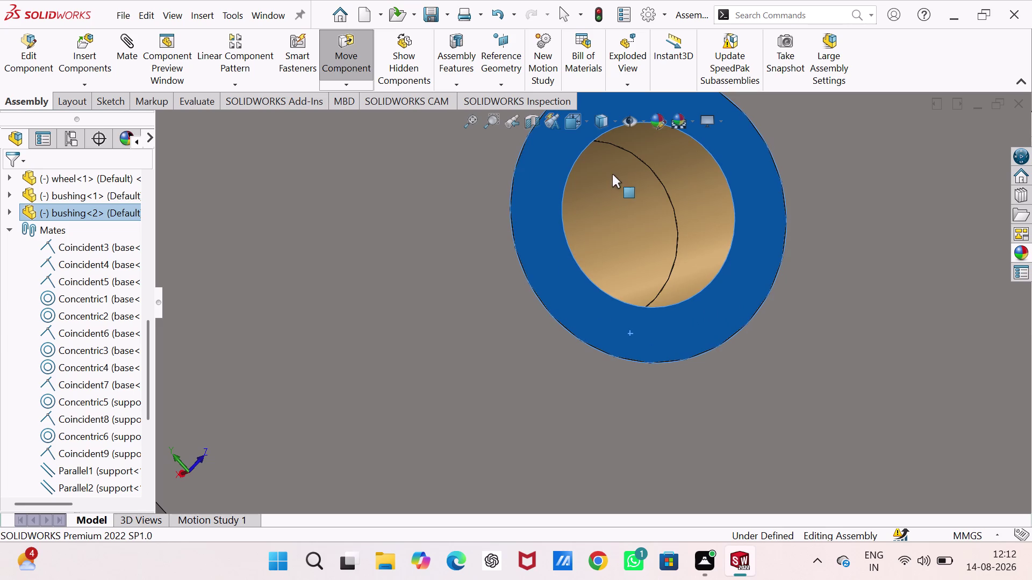
drag(612, 175, 639, 325)
drag(639, 325, 765, 265)
Start a mate between the first bushing's flange face and the support plate face.
scroll(up, 3)
scroll(up, 3)
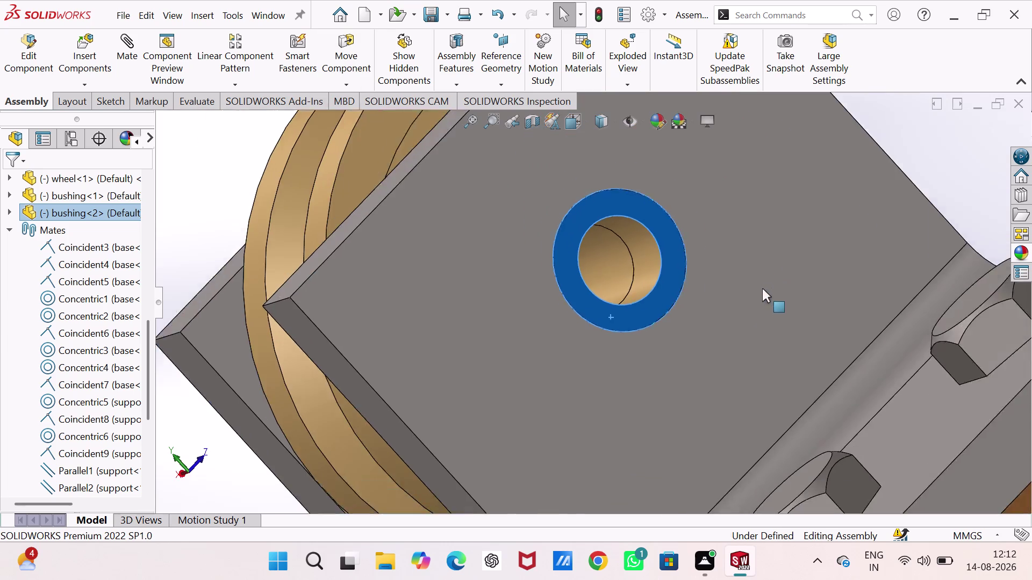
scroll(up, 3)
middle_drag(633, 340, 741, 336)
scroll(up, 3)
scroll(down, 3)
scroll(down, 3)
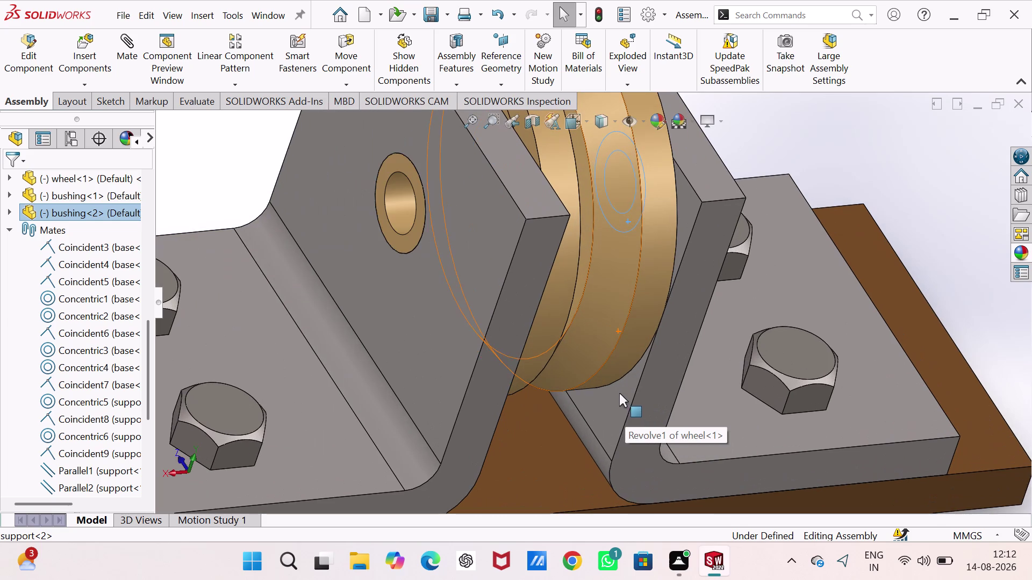
click(421, 224)
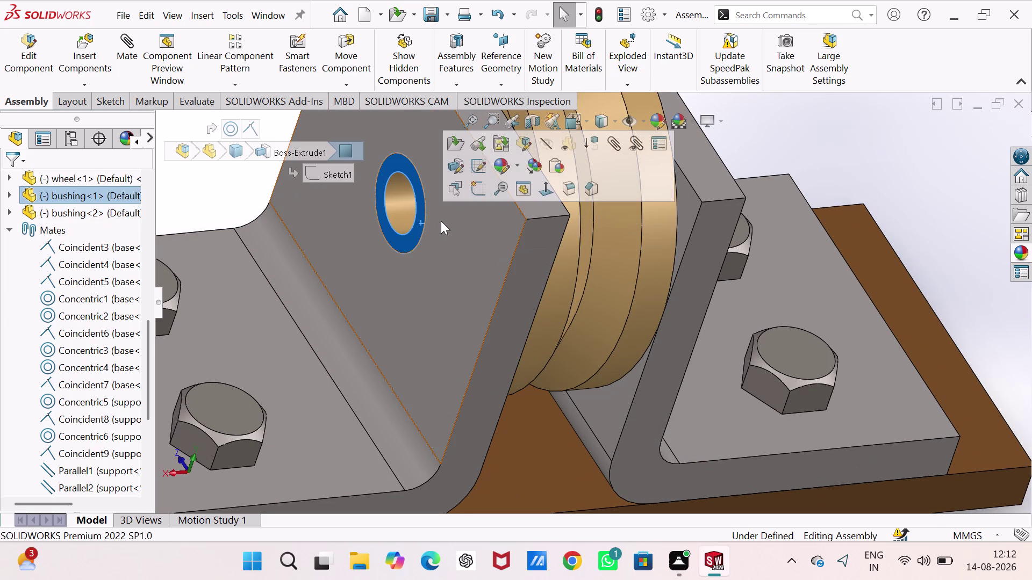
click(201, 188)
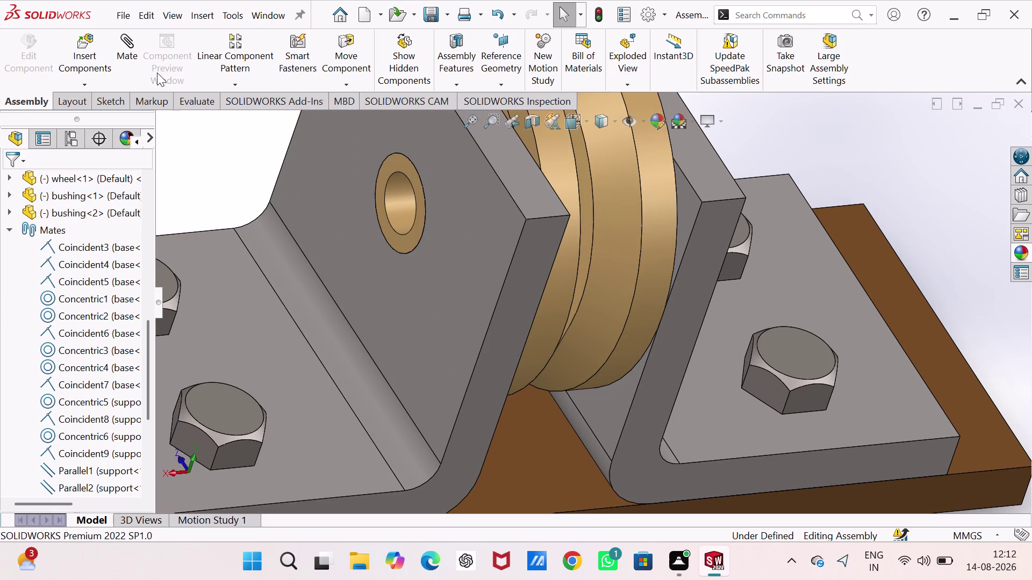
click(134, 44)
click(417, 227)
click(447, 233)
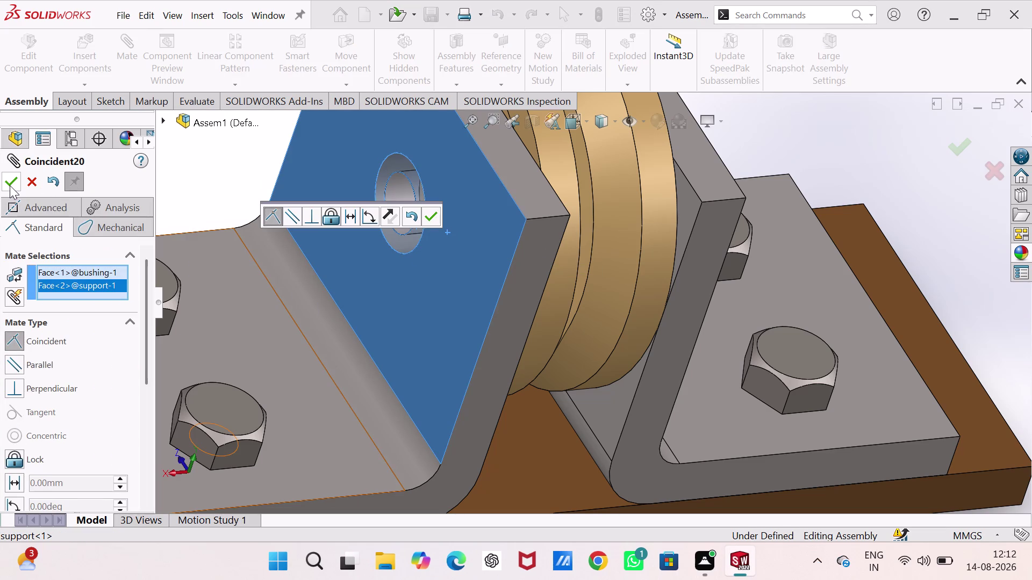
Accept the coincident mate and close the Mate settings.
click(10, 185)
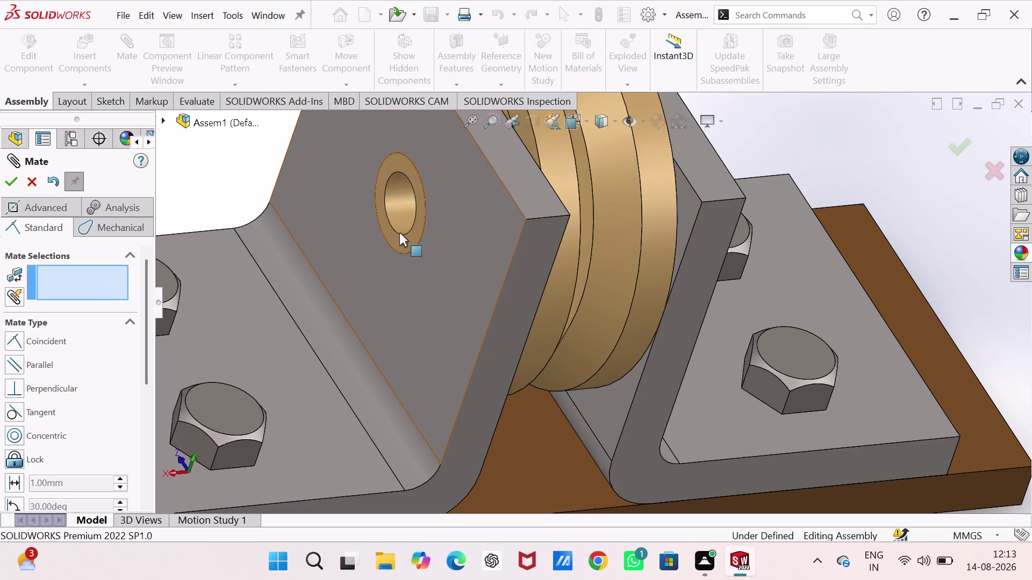
click(13, 181)
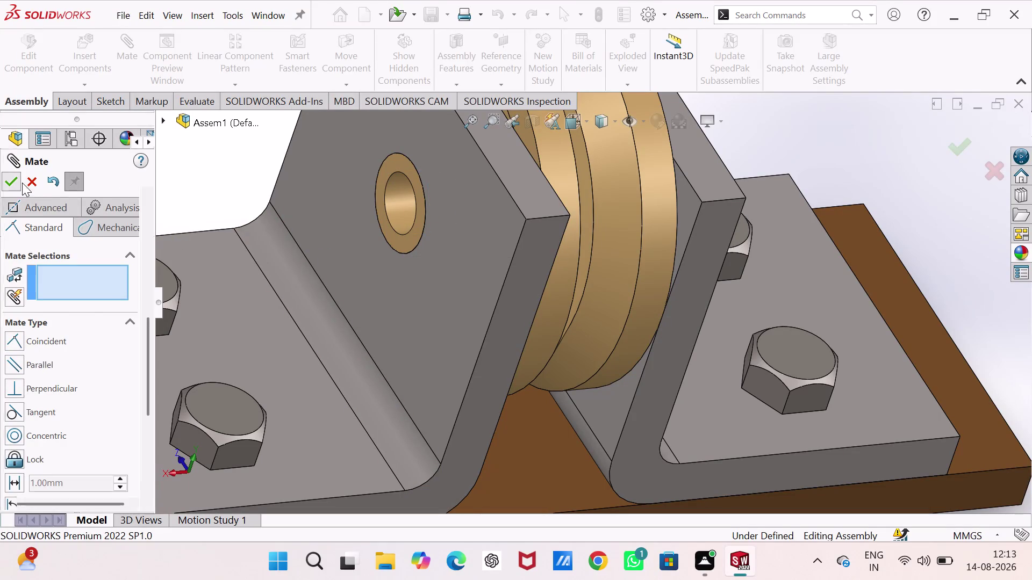
scroll(down, 3)
scroll(down, 3)
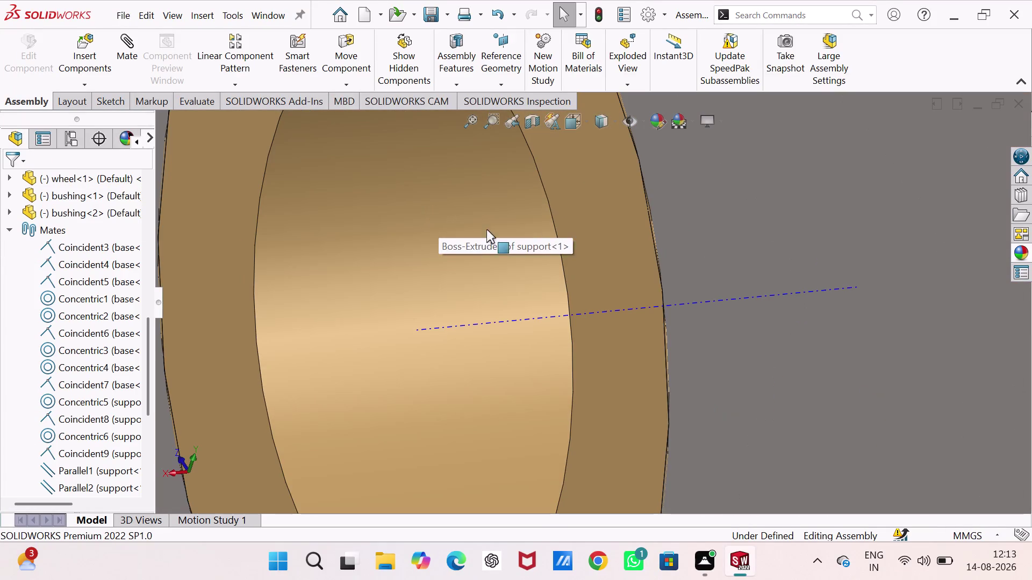
Orbit and zoom around the wheel to check that the bushing sits flush.
drag(587, 227, 604, 303)
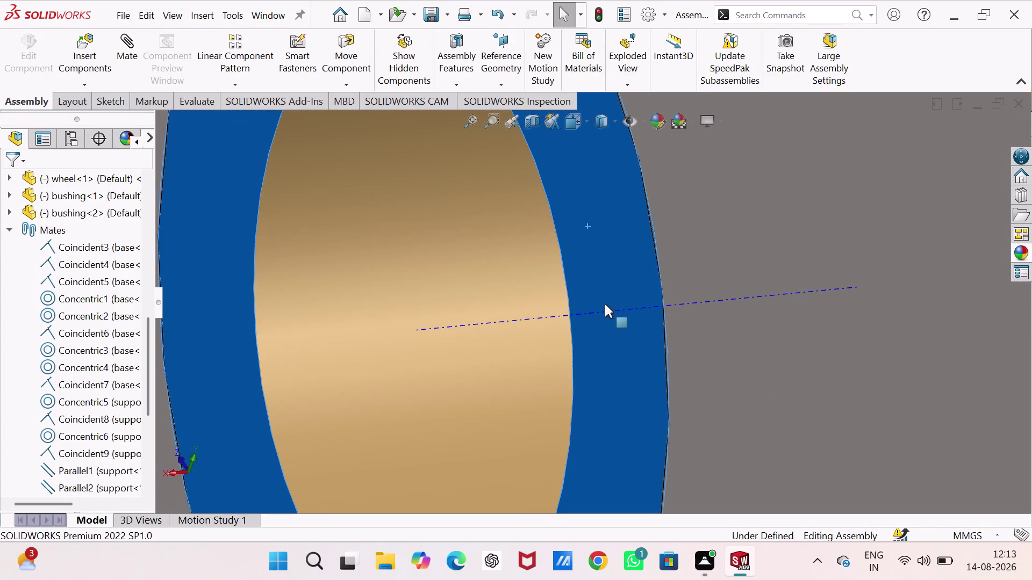
drag(603, 302, 620, 238)
scroll(up, 3)
scroll(up, 3)
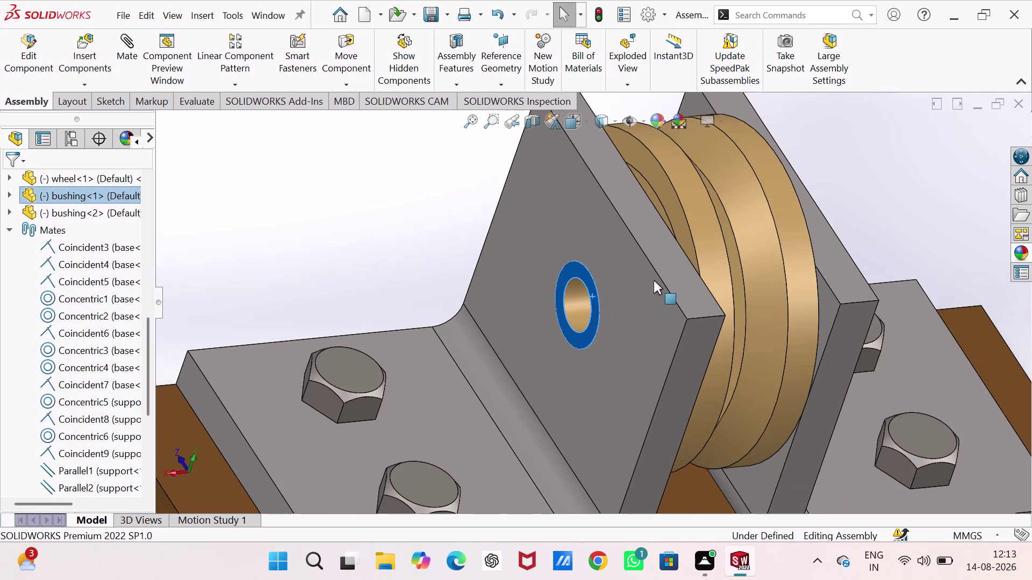
middle_drag(654, 281, 608, 275)
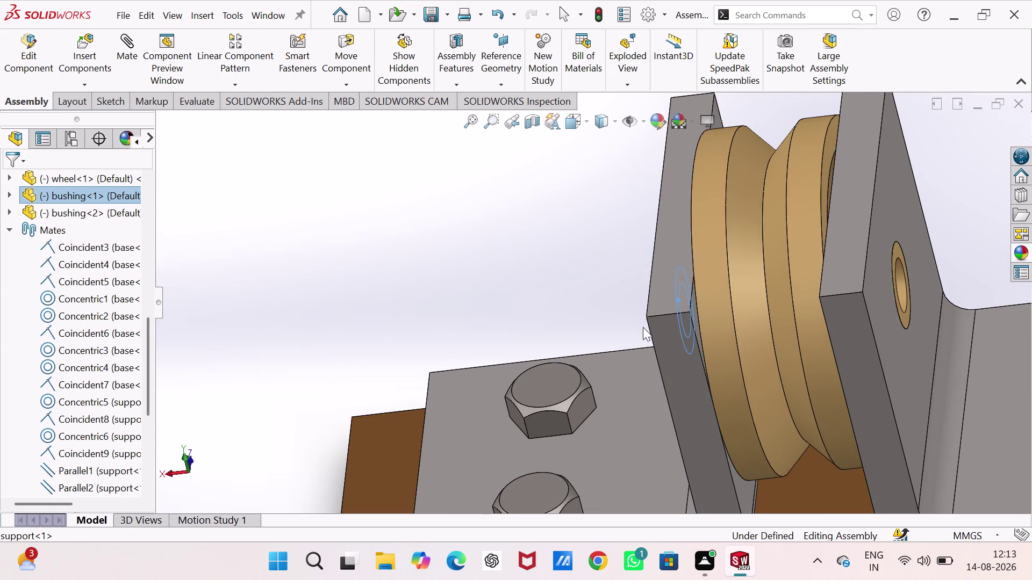
middle_drag(643, 328, 669, 314)
click(401, 247)
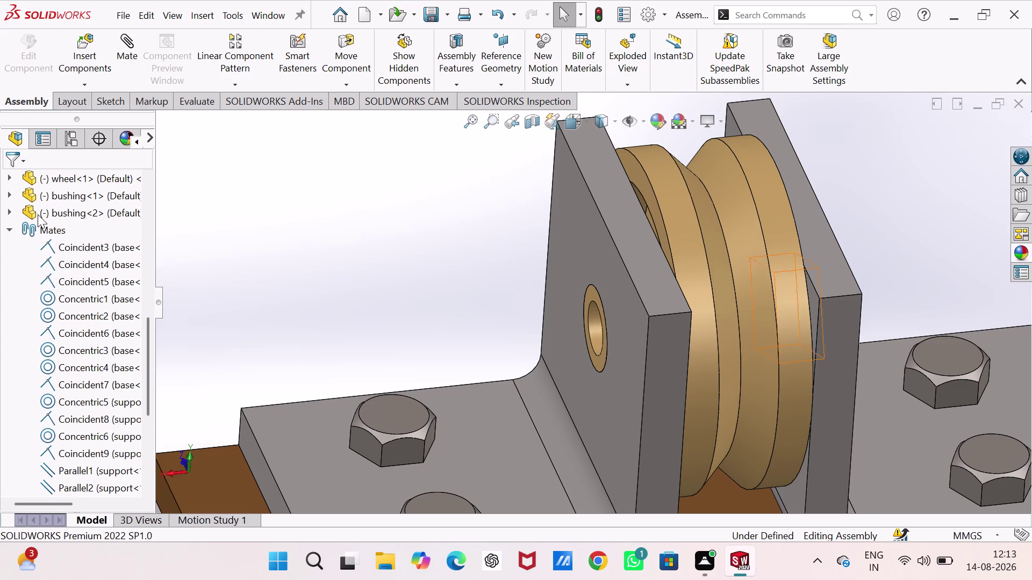
Try a mate between the assembly Front Plane and the bushing's planes, then cancel it.
click(132, 62)
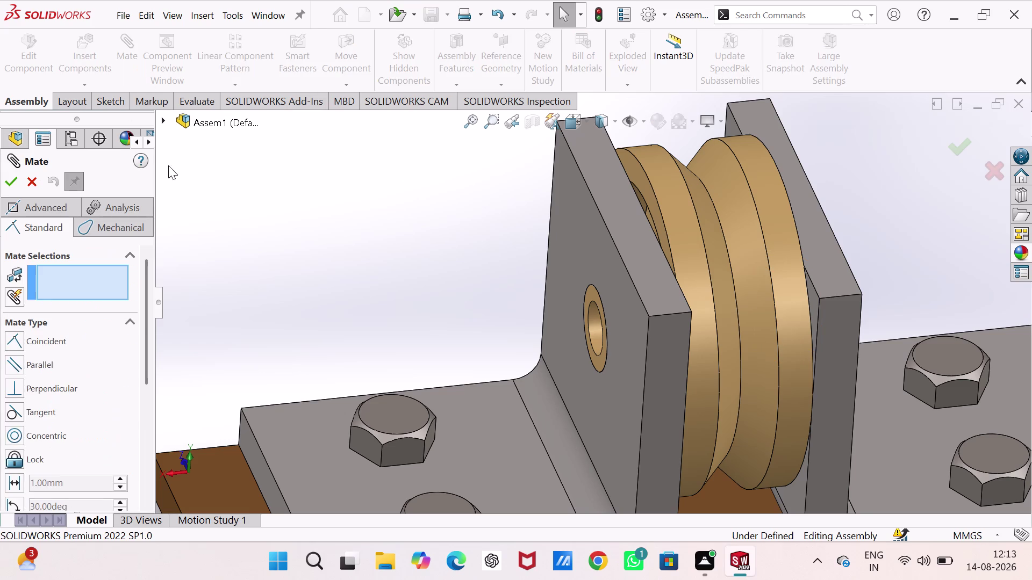
click(162, 122)
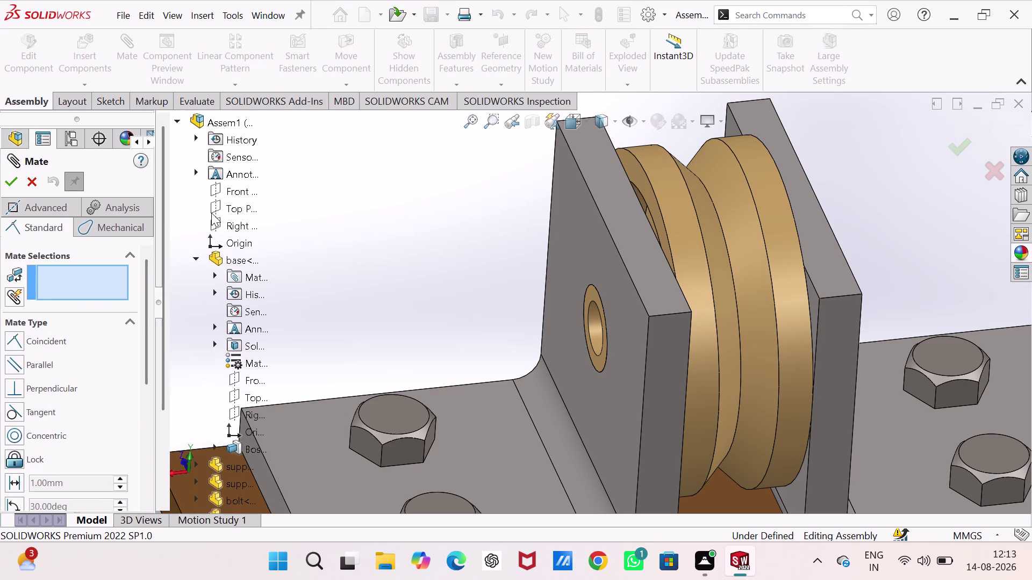
click(246, 188)
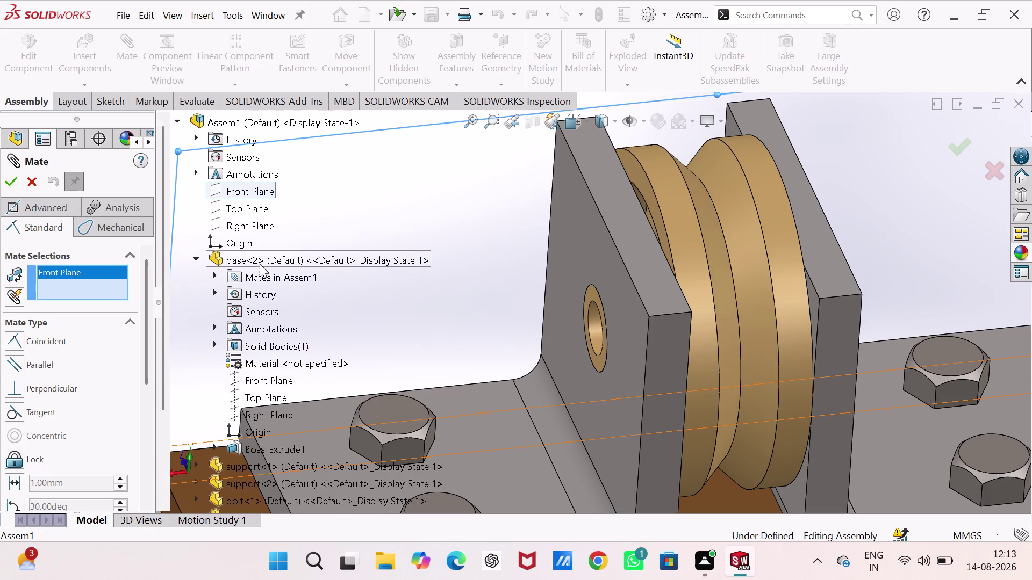
scroll(up, 3)
scroll(up, 3)
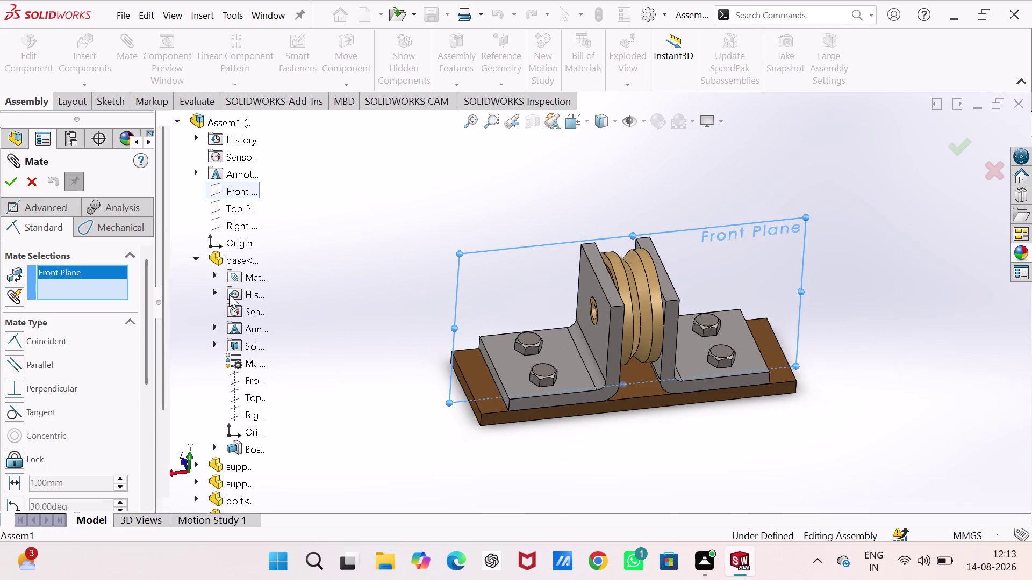
scroll(down, 3)
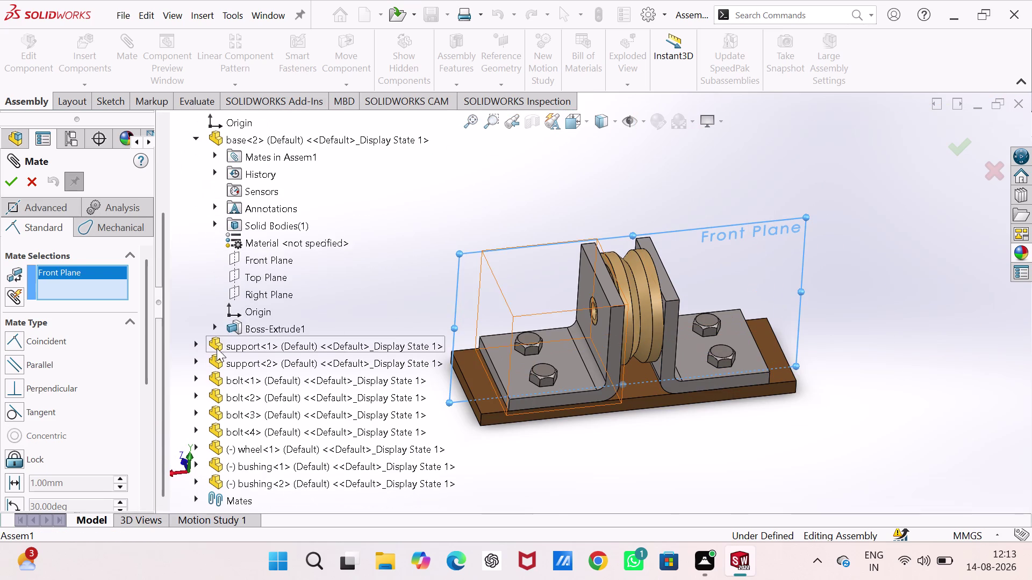
click(214, 222)
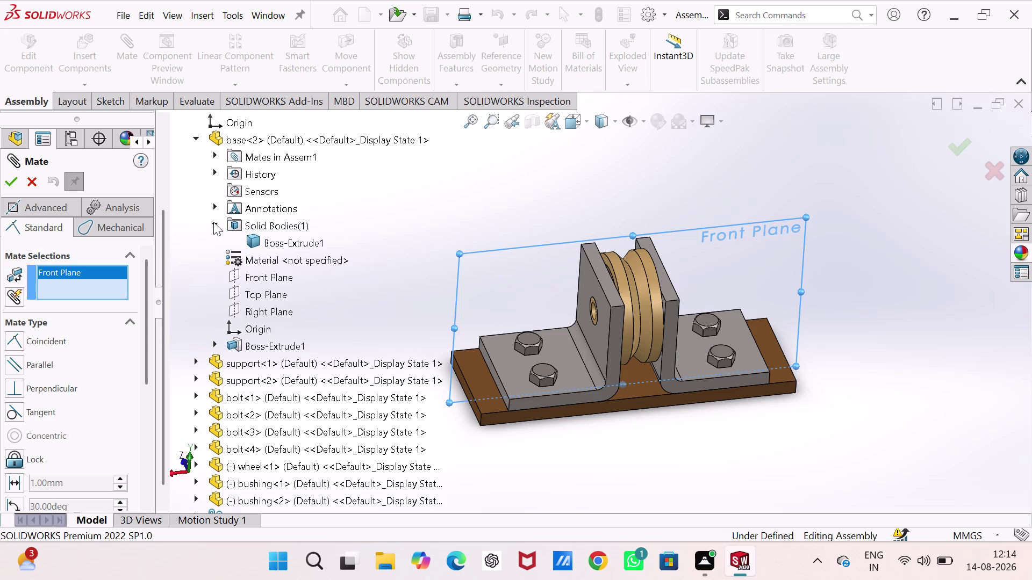
click(214, 222)
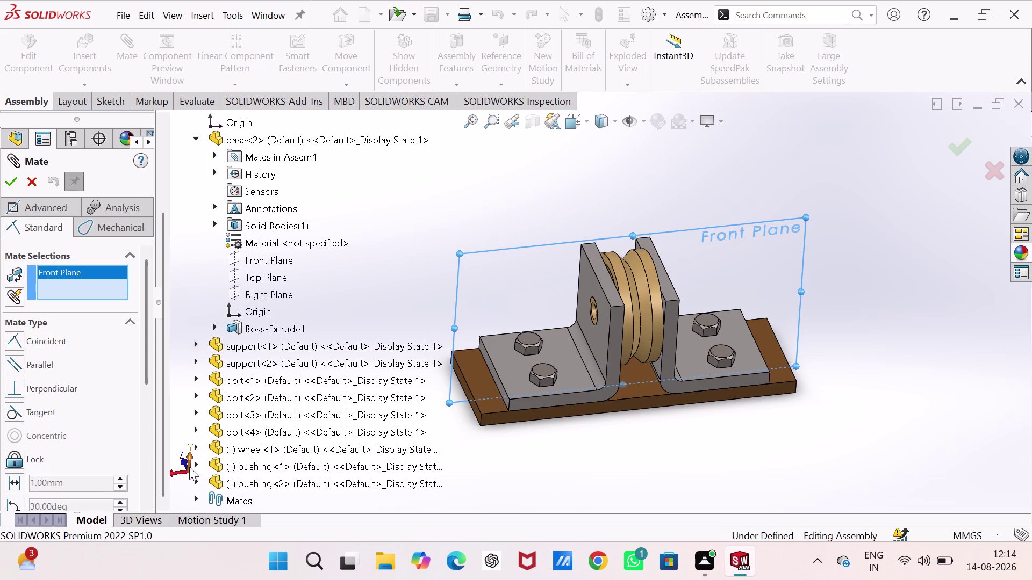
click(196, 467)
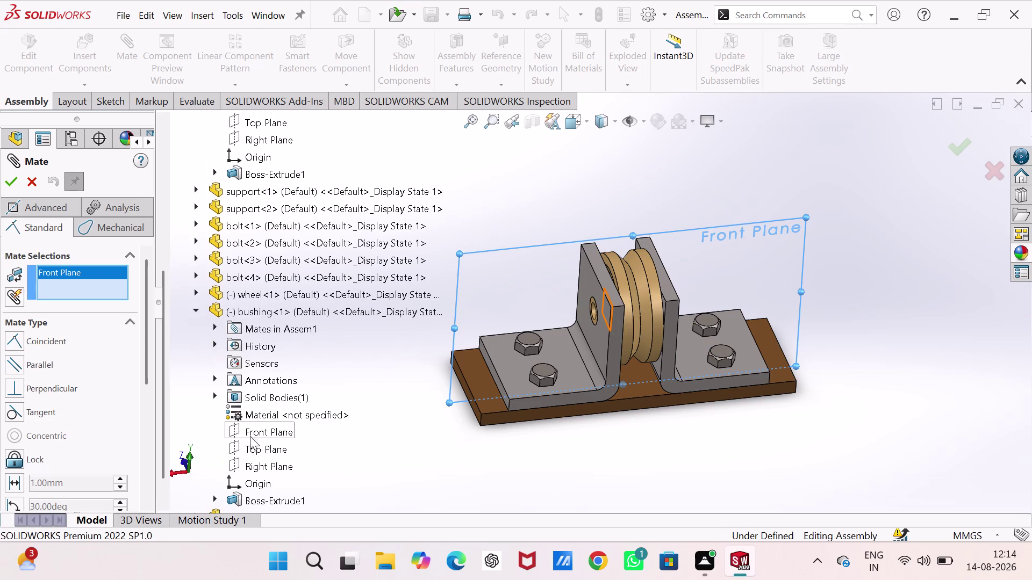
click(265, 469)
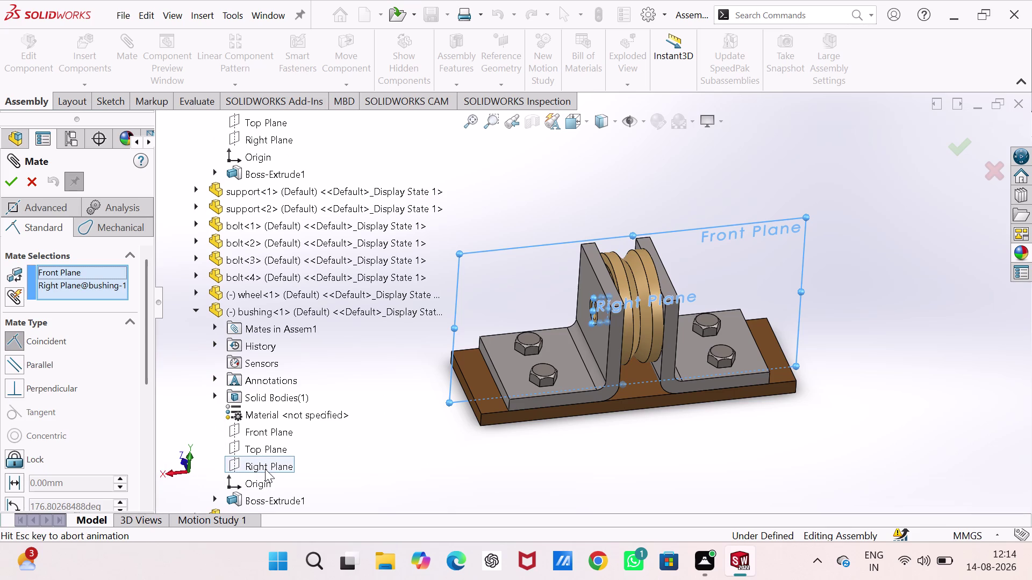
click(13, 183)
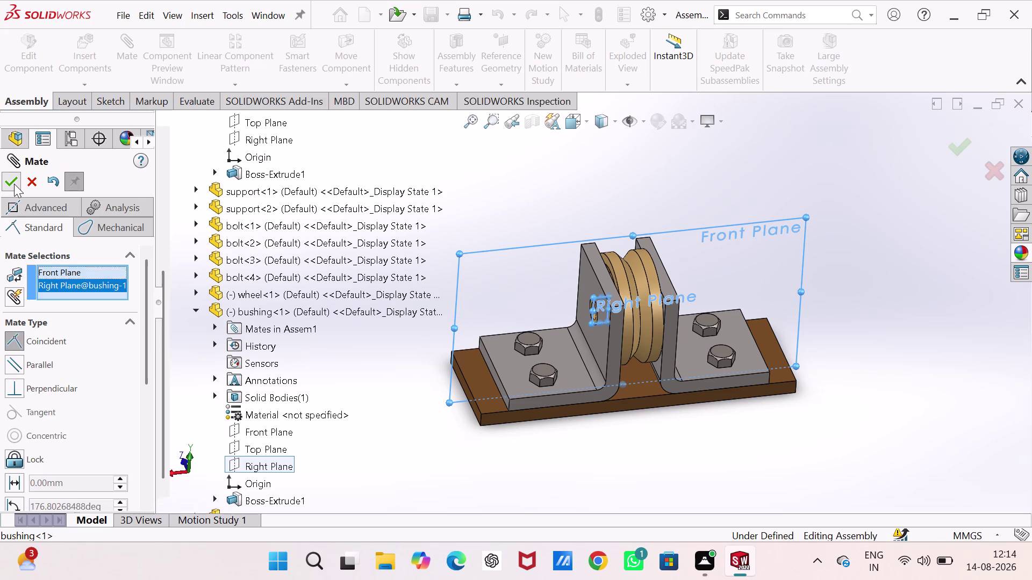
click(251, 434)
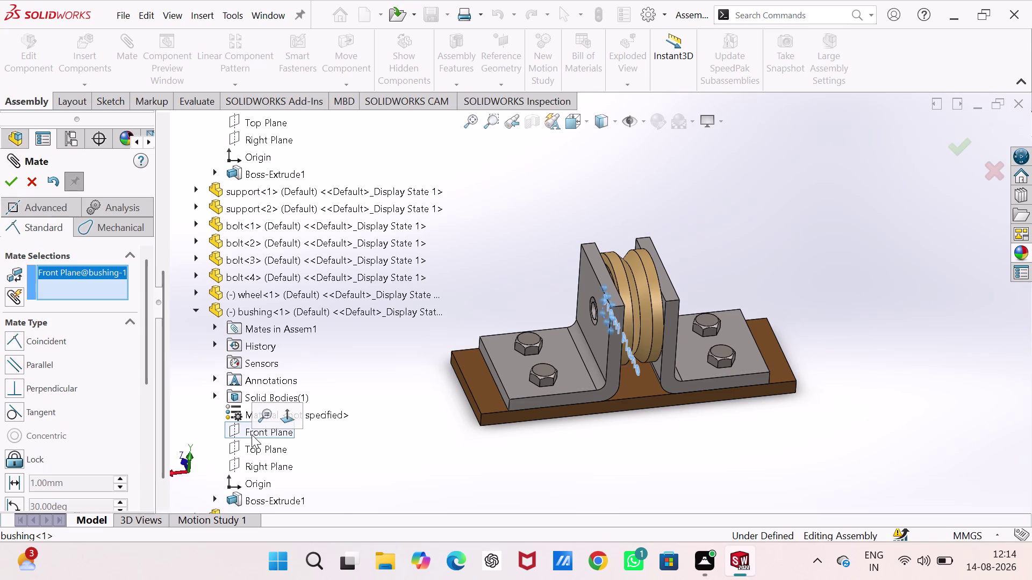
click(252, 447)
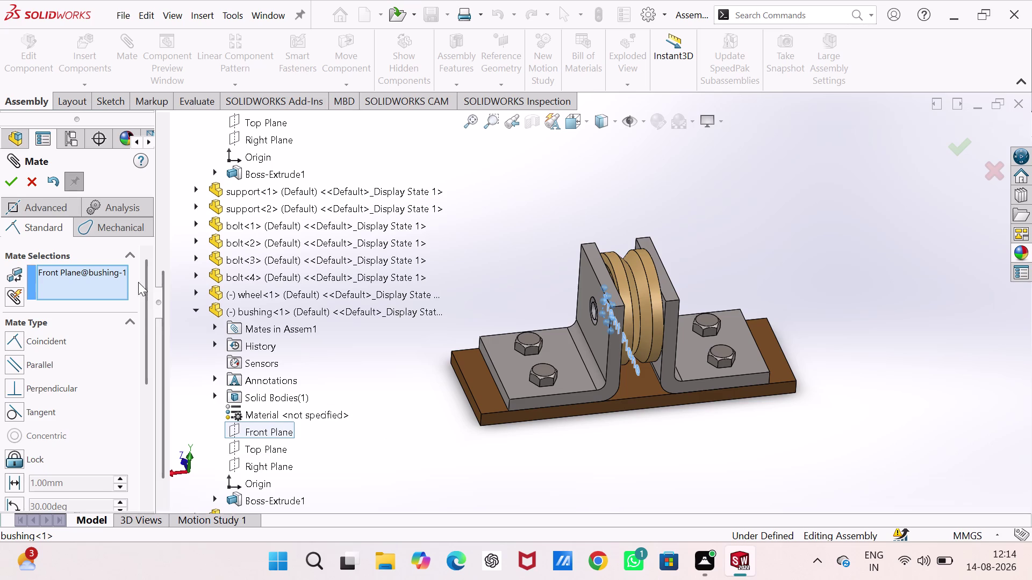
click(39, 180)
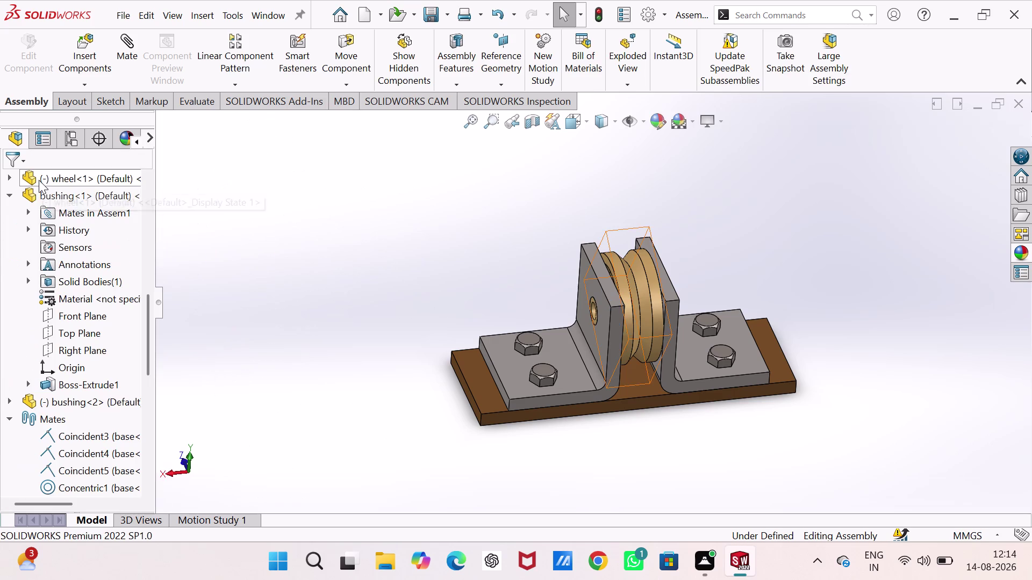
Mate the first bushing's Front Plane coincident with the base's Front Plane.
click(130, 44)
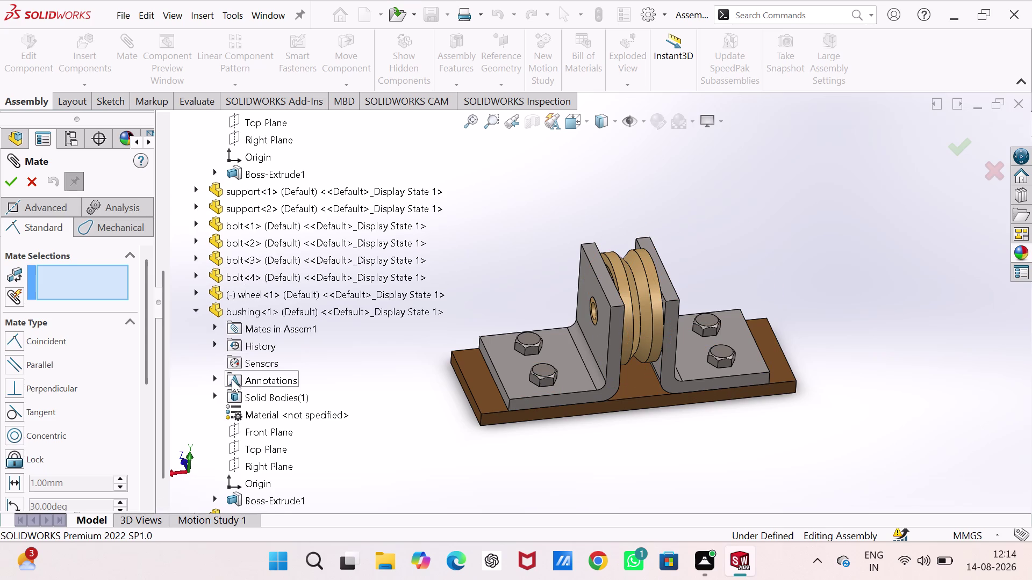
click(251, 426)
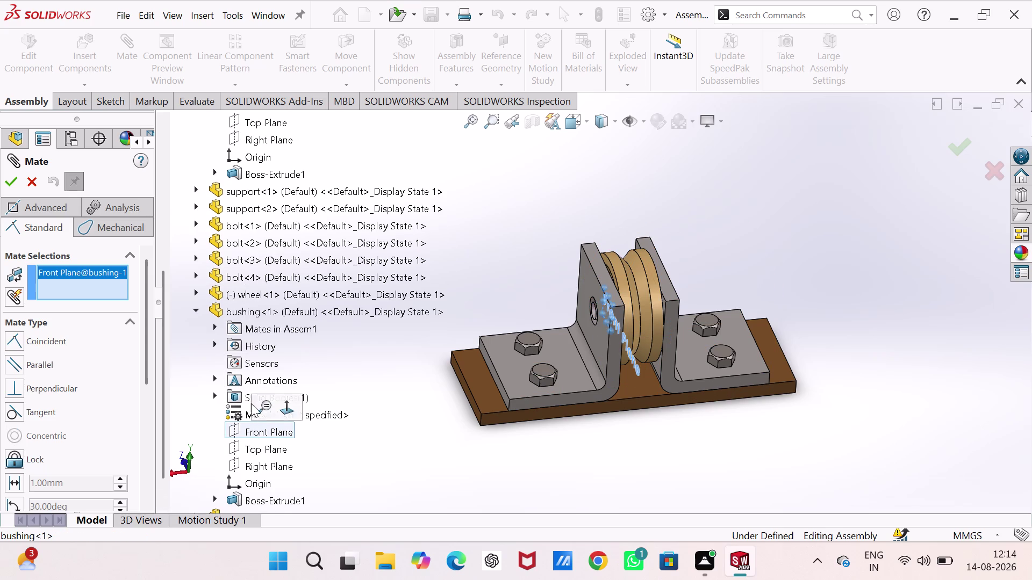
scroll(up, 3)
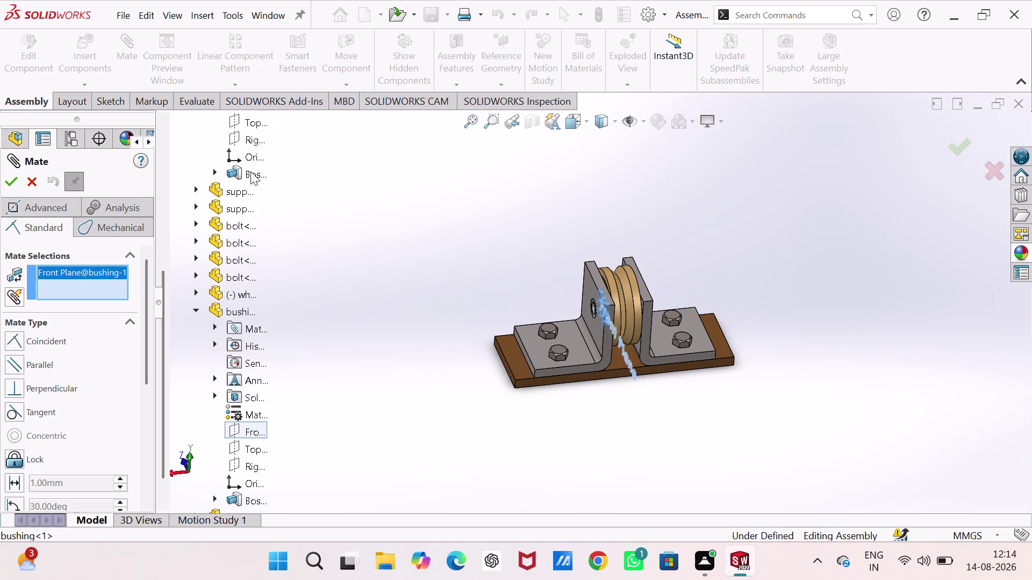
scroll(up, 3)
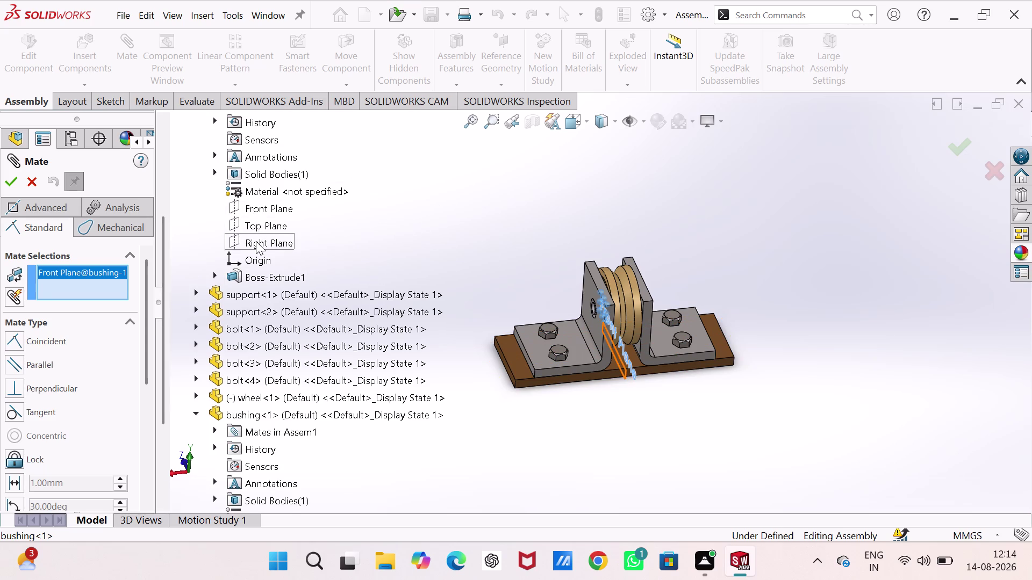
click(263, 210)
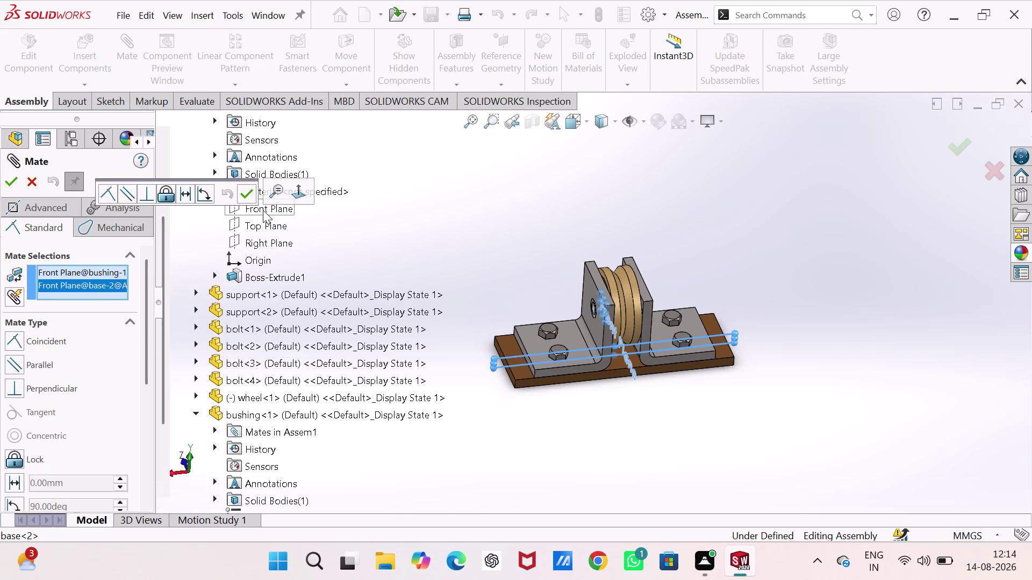
click(108, 190)
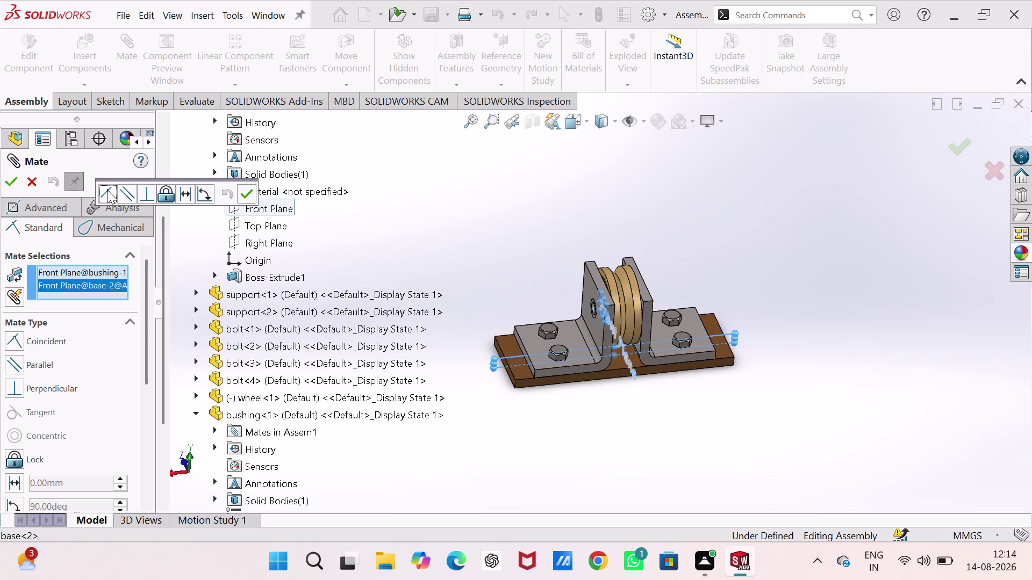
click(244, 190)
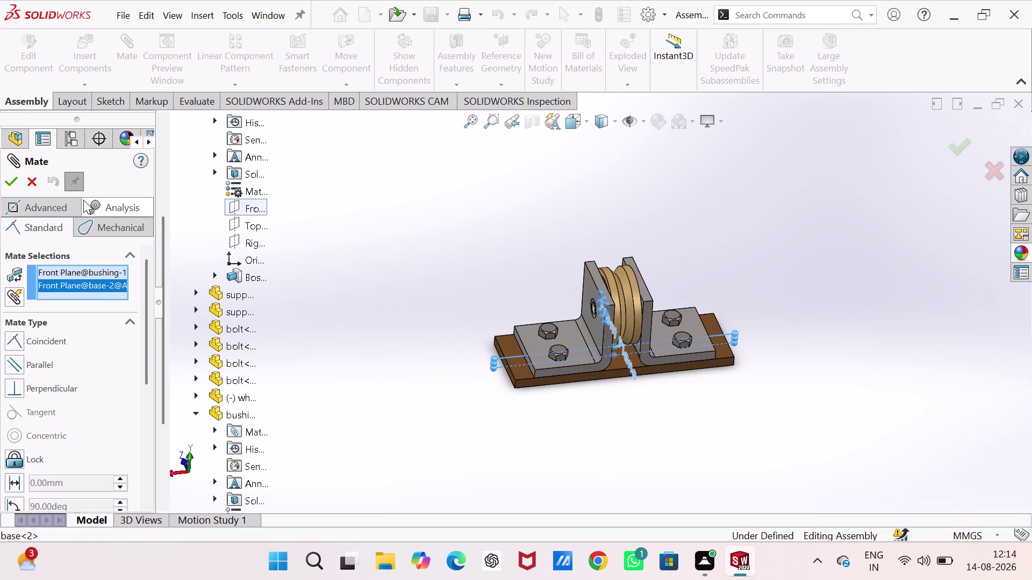
click(35, 175)
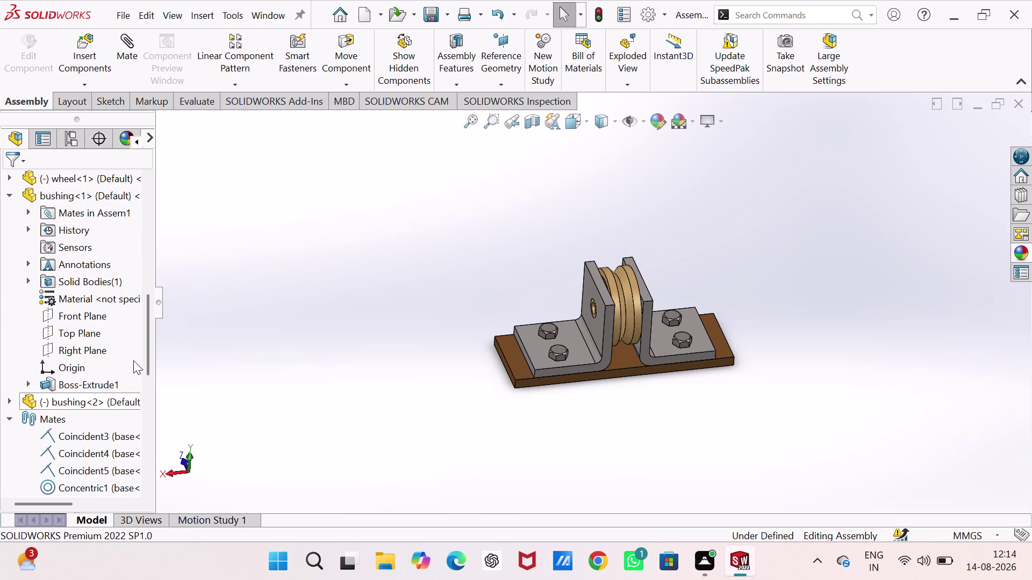
drag(147, 353, 169, 511)
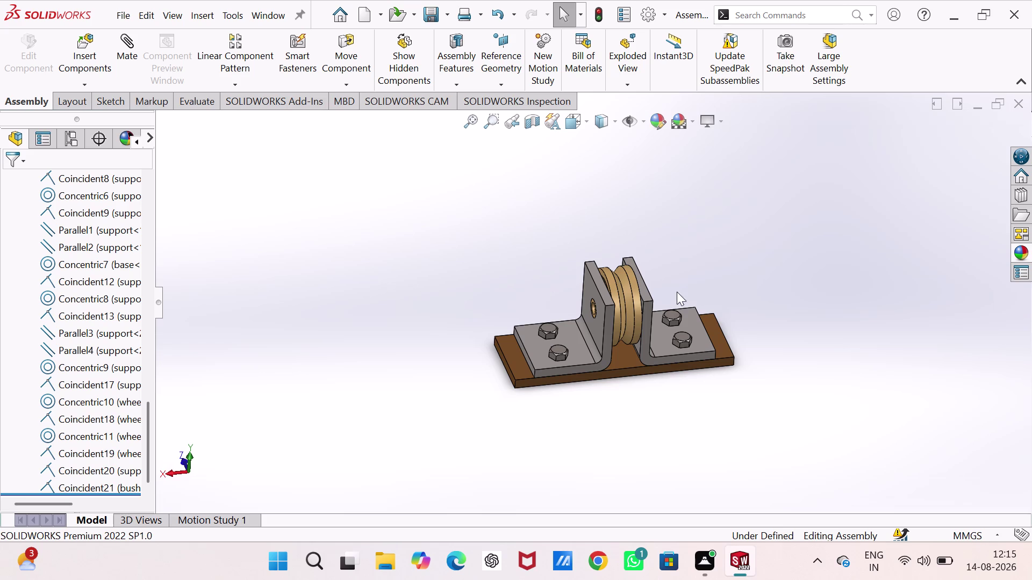
scroll(down, 3)
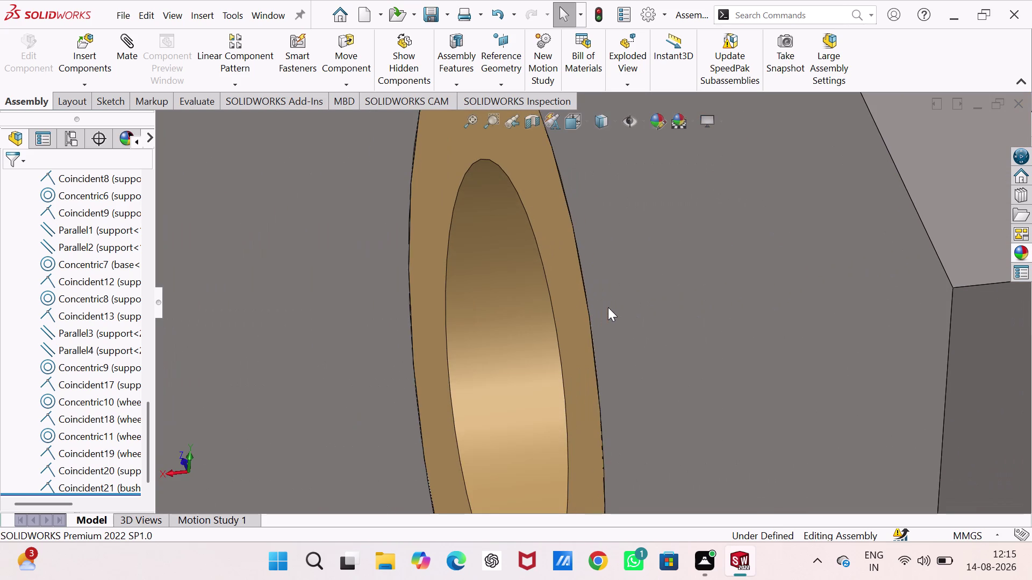
drag(572, 285, 570, 314)
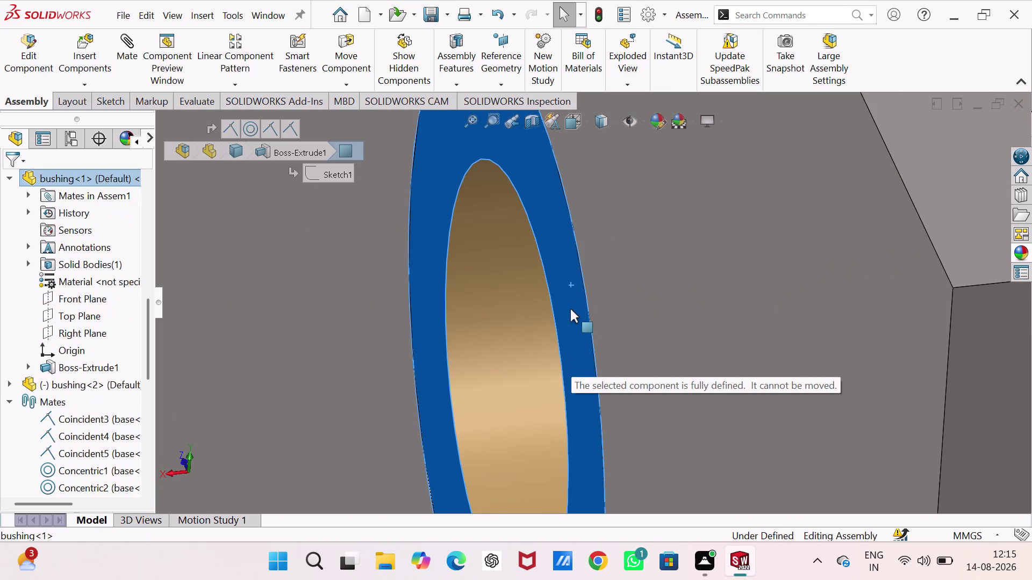
drag(570, 315, 526, 238)
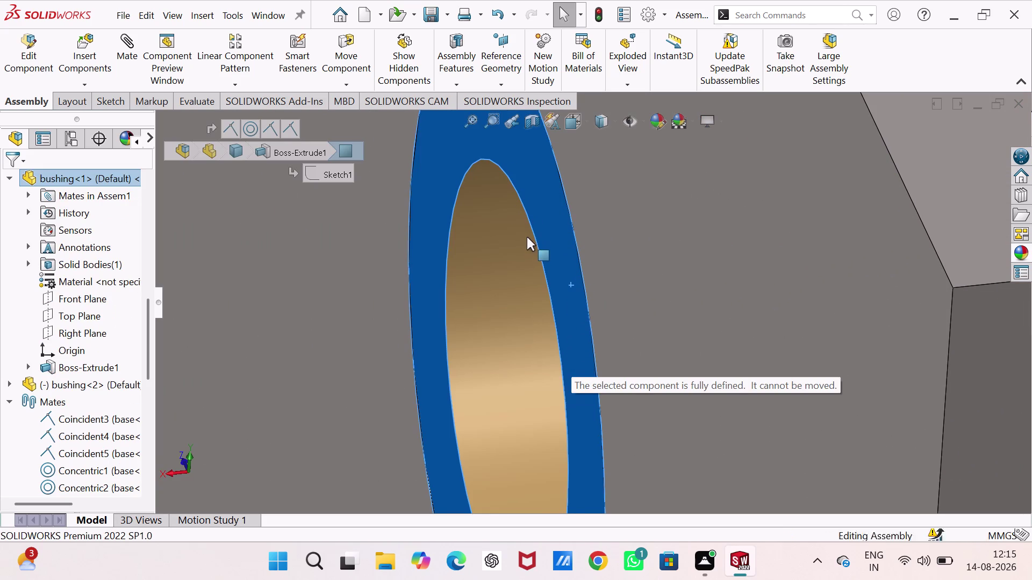
scroll(up, 3)
scroll(down, 3)
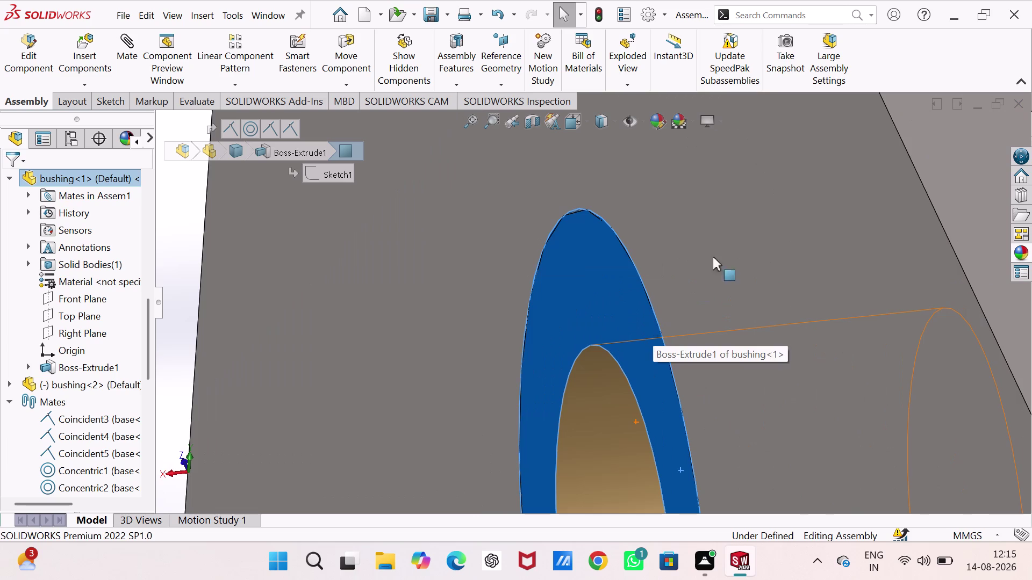
click(735, 228)
drag(645, 345, 636, 313)
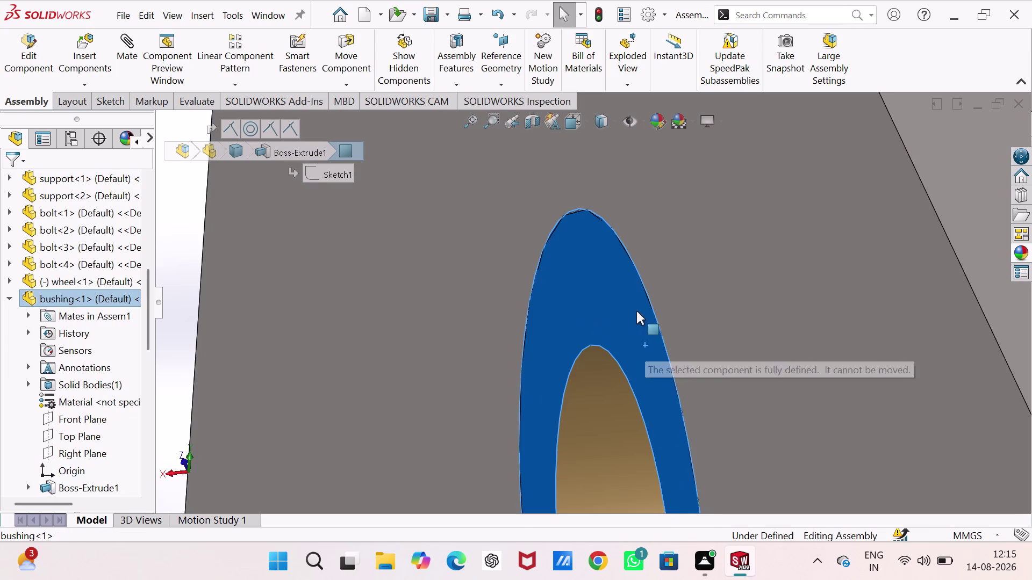
drag(637, 313, 543, 375)
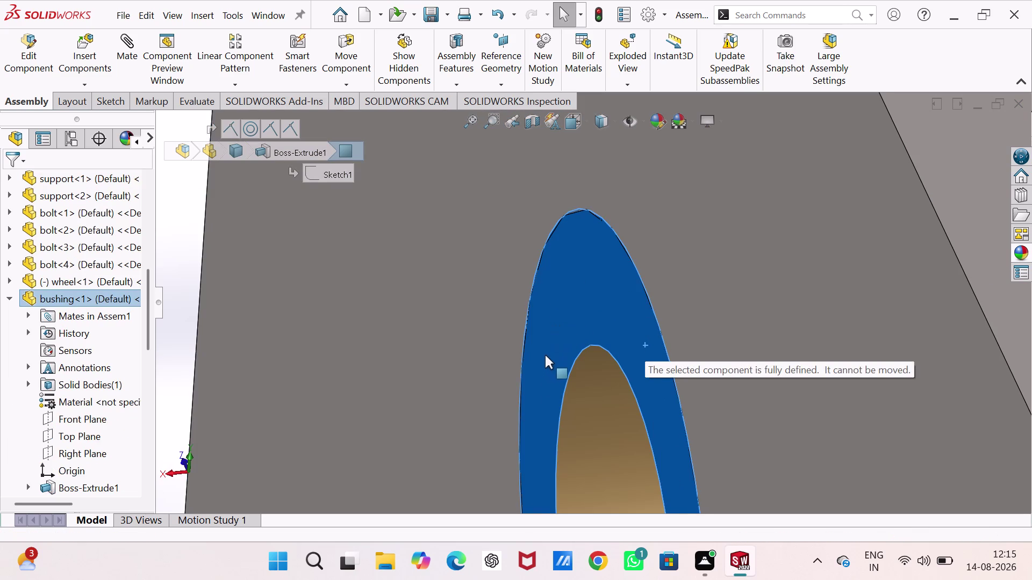
scroll(up, 3)
scroll(down, 3)
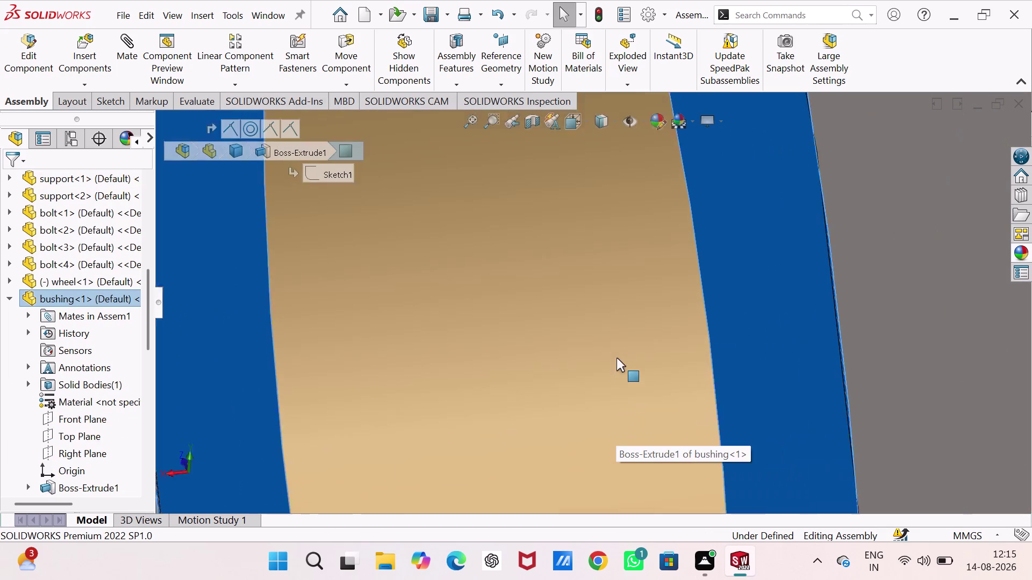
scroll(down, 3)
scroll(up, 3)
drag(722, 361, 720, 306)
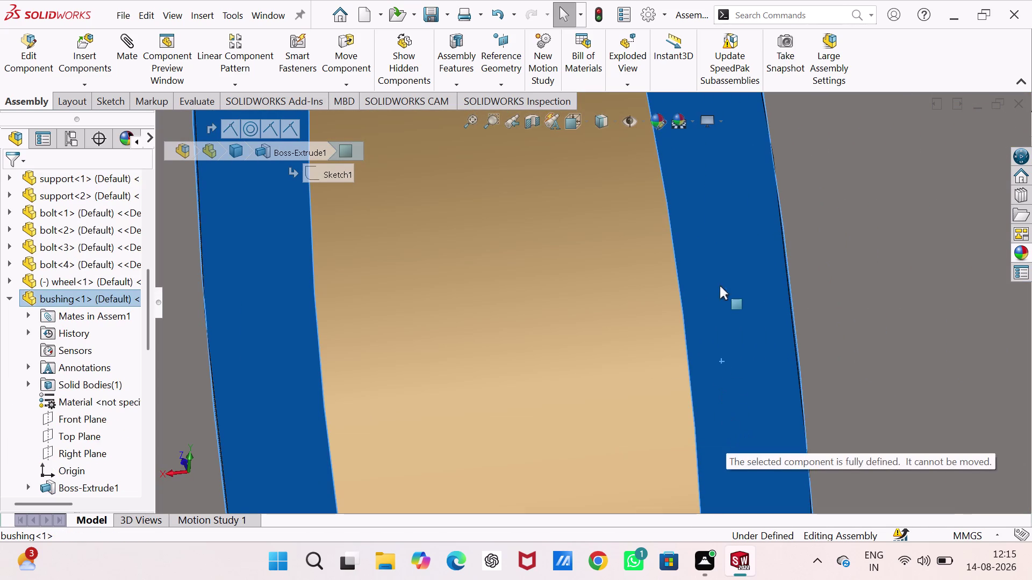
drag(719, 306, 717, 307)
scroll(up, 3)
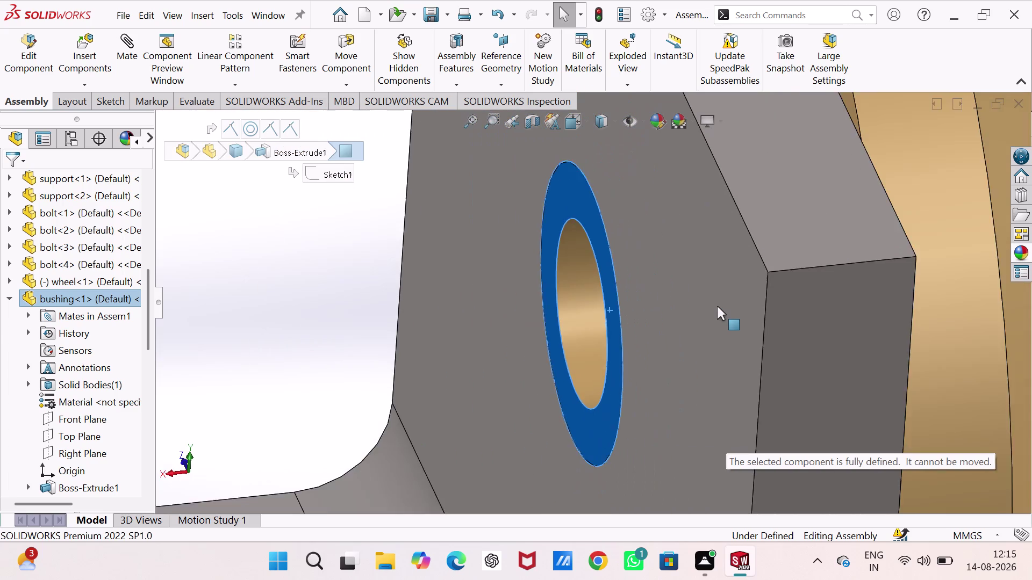
scroll(up, 3)
middle_drag(808, 305, 773, 365)
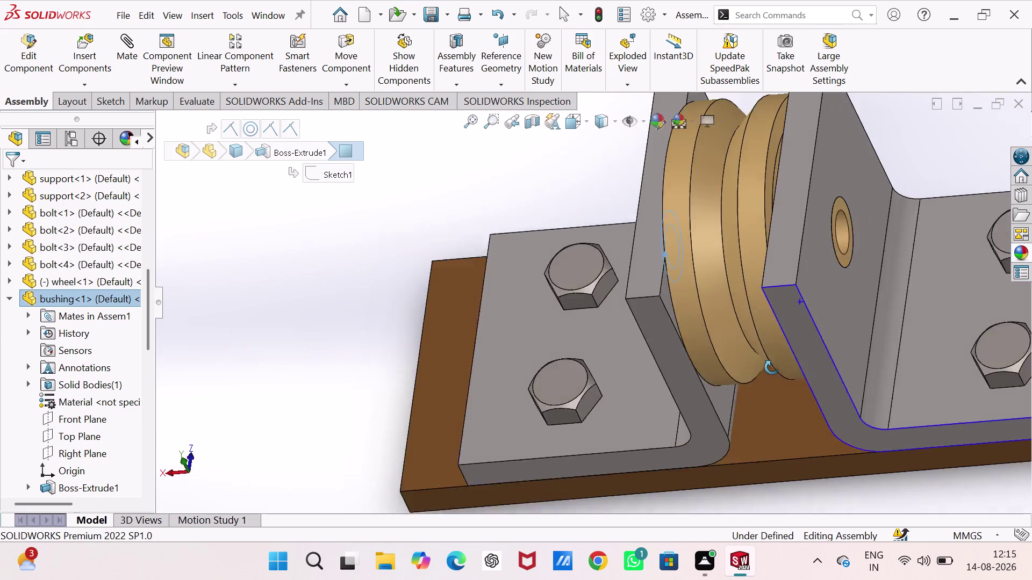
middle_drag(773, 364, 770, 374)
scroll(down, 3)
scroll(down, 3)
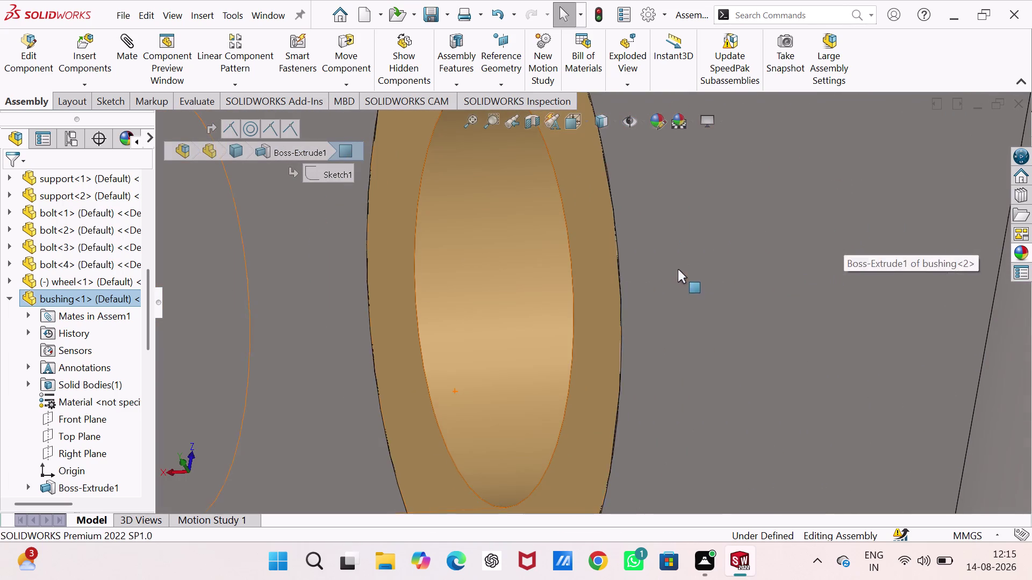
drag(593, 285, 570, 360)
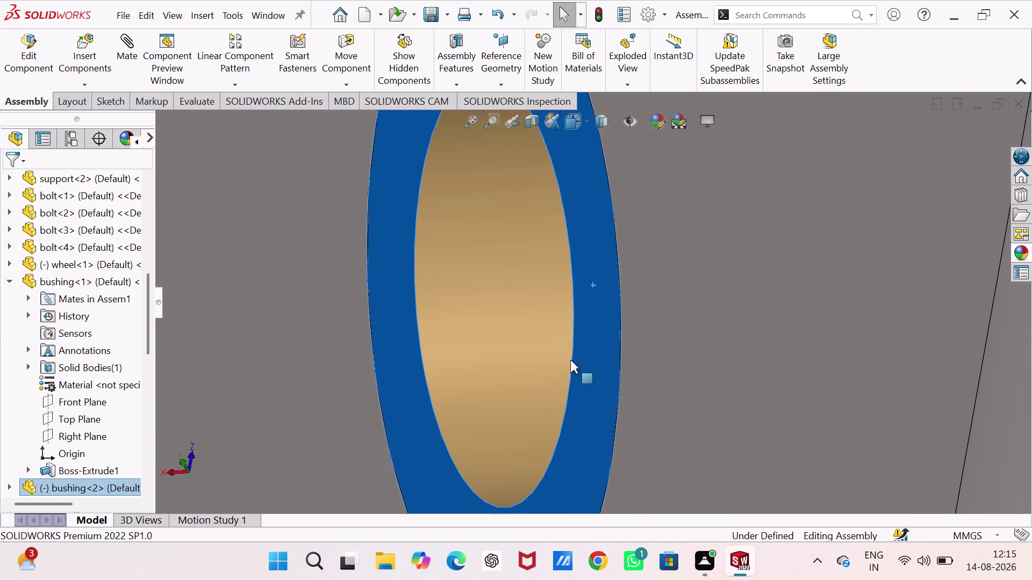
drag(570, 360, 572, 339)
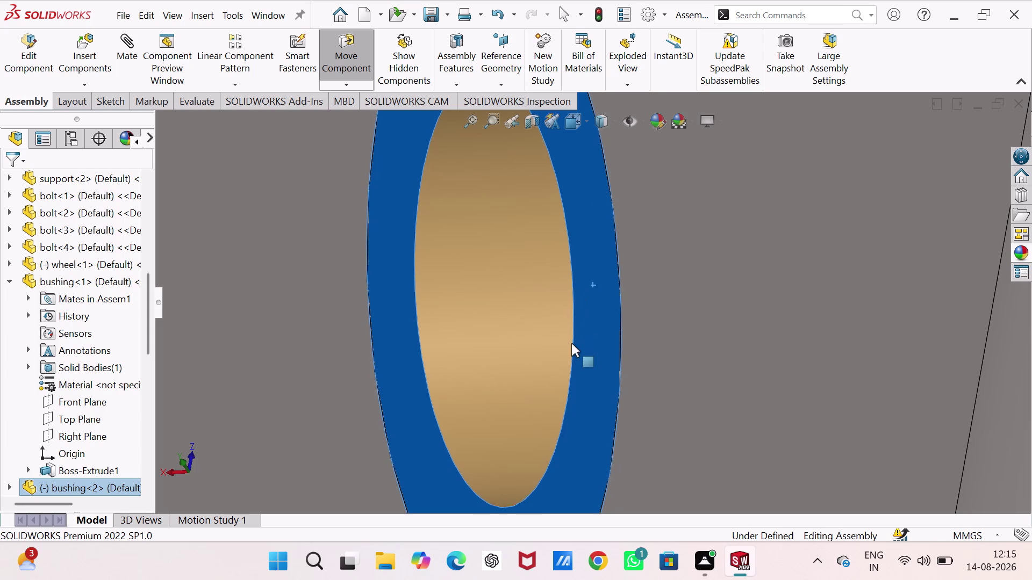
drag(572, 338, 598, 291)
drag(598, 292, 592, 331)
scroll(up, 3)
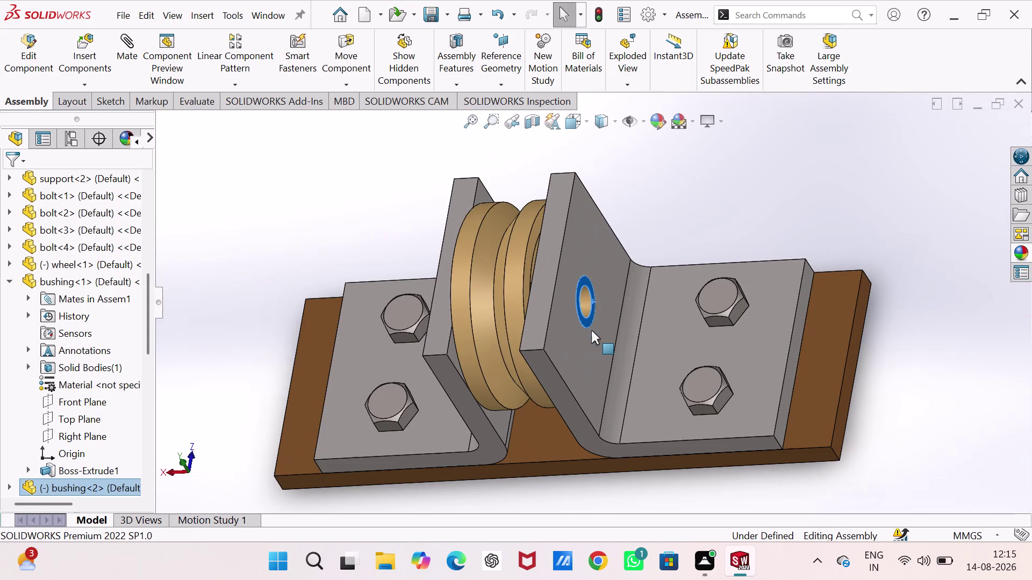
click(127, 42)
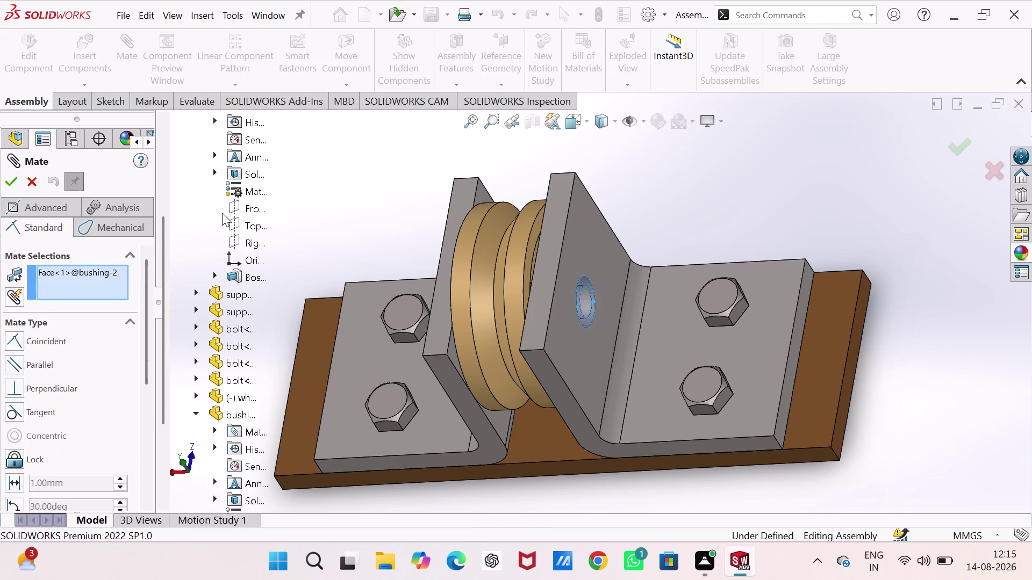
Delete the stray bushing face from the references and add the base's Front Plane.
click(352, 189)
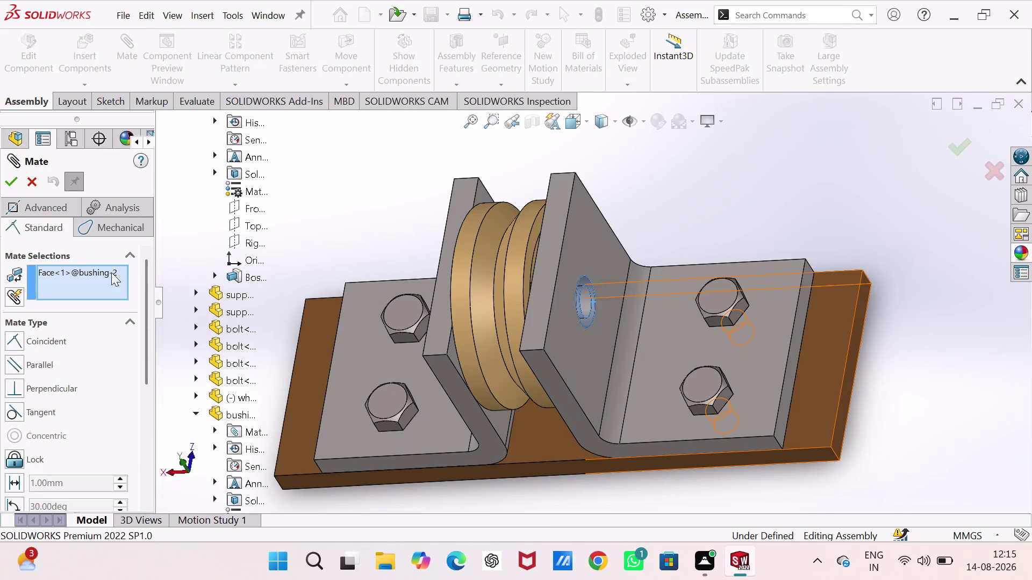
right_click(72, 271)
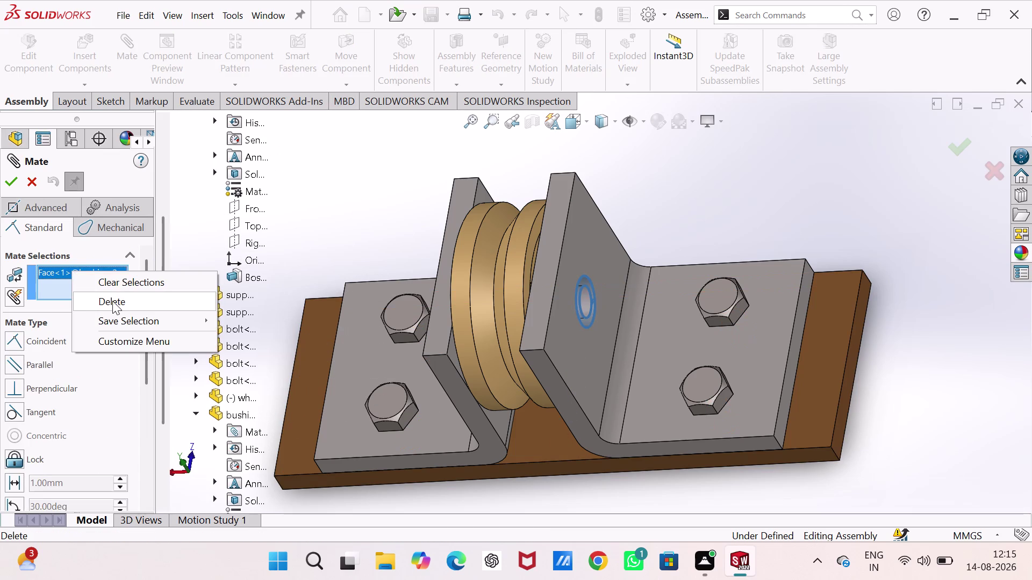
click(127, 283)
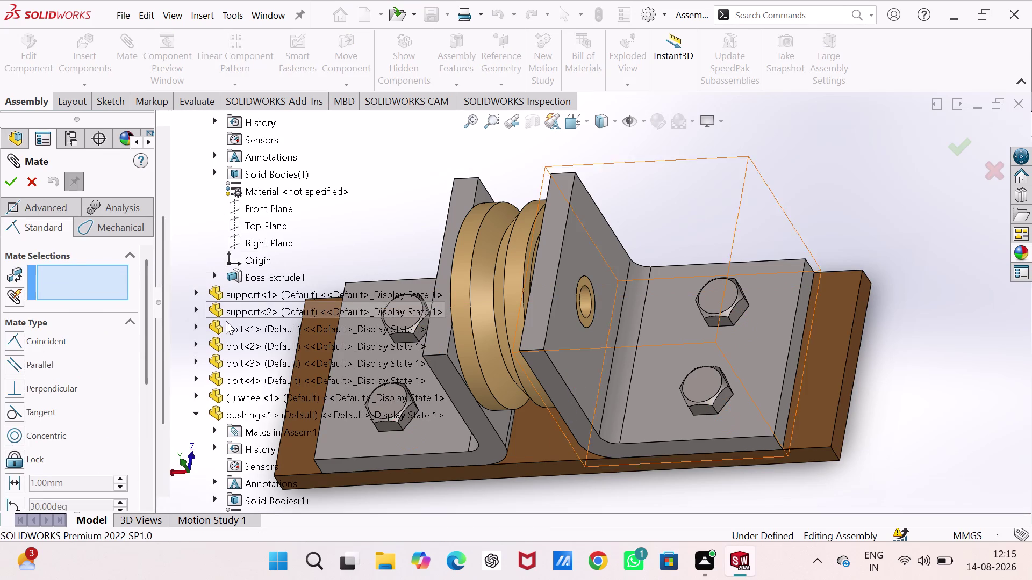
click(249, 206)
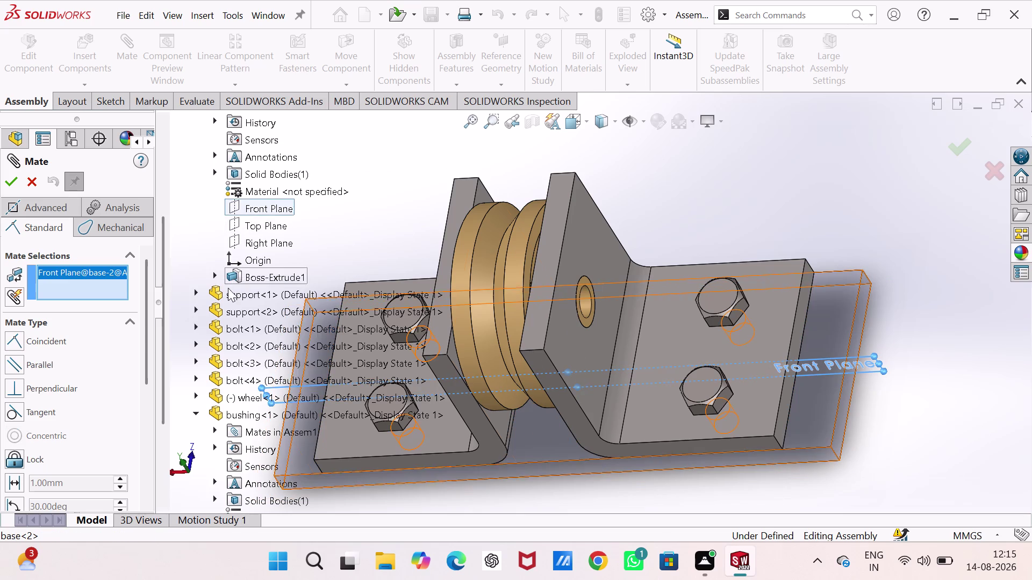
scroll(down, 3)
scroll(down, 3)
click(195, 271)
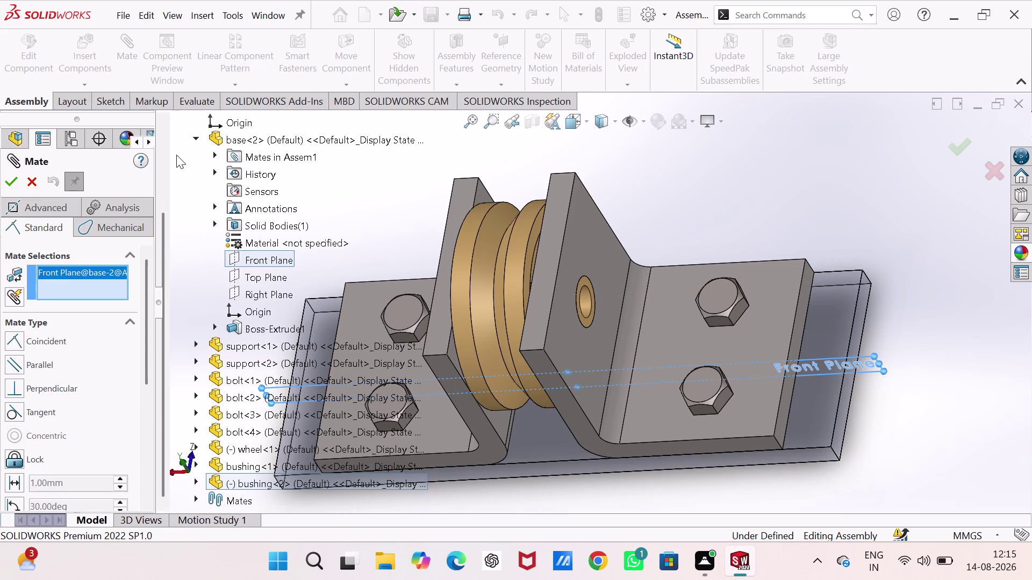
click(194, 135)
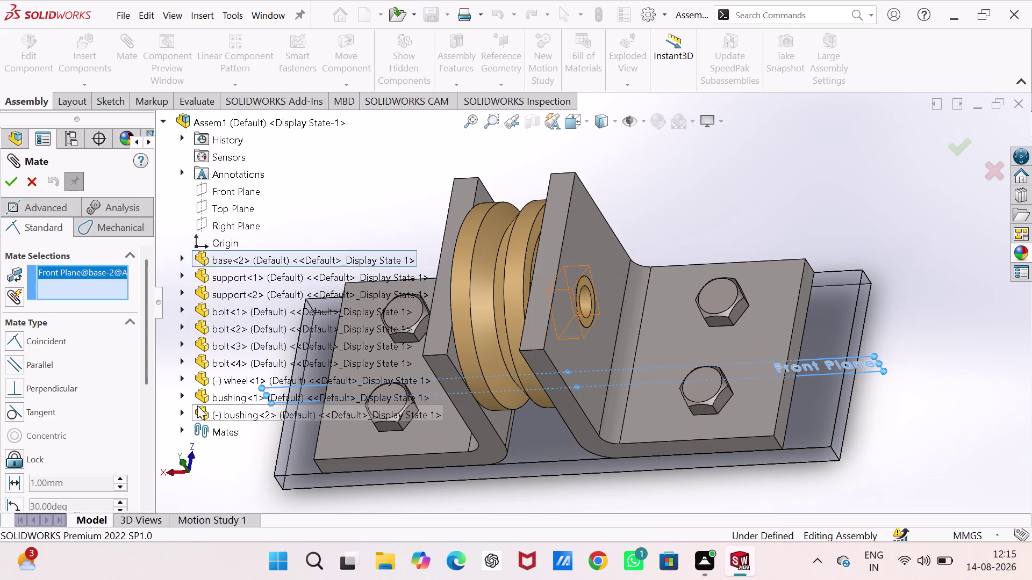
Try the first bushing's Right Plane as a second reference, then remove it.
click(182, 395)
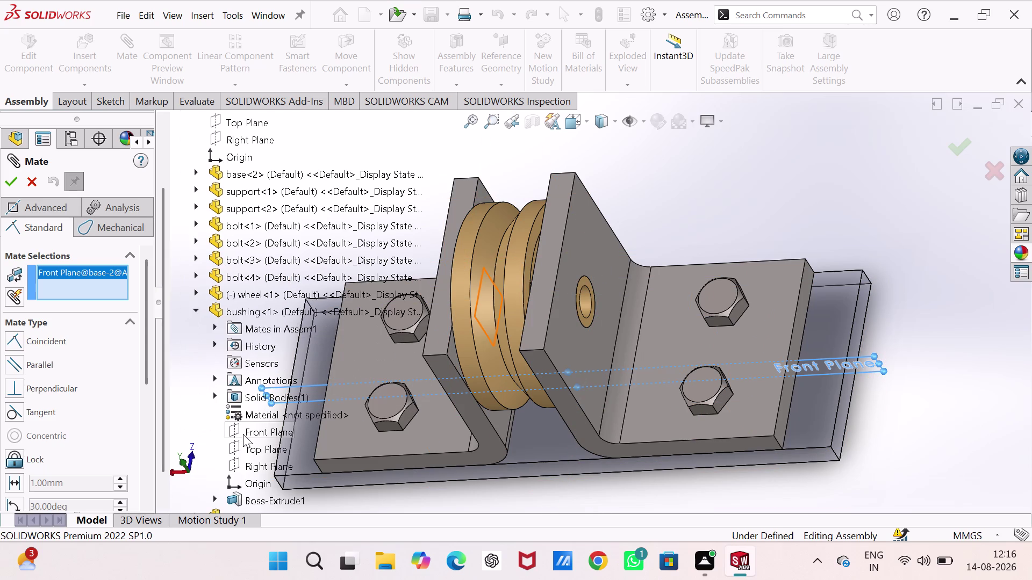
click(248, 470)
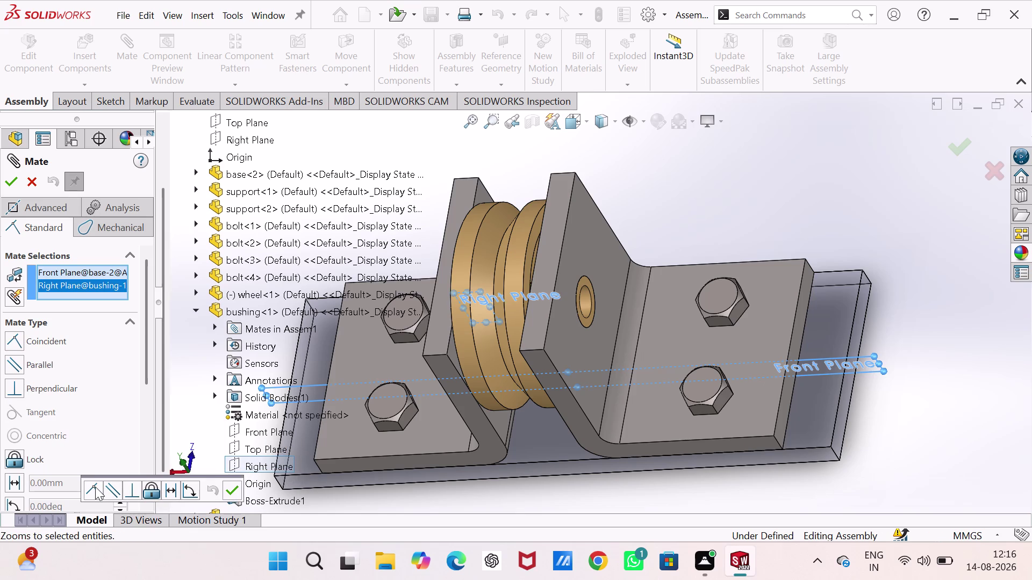
click(95, 487)
click(230, 493)
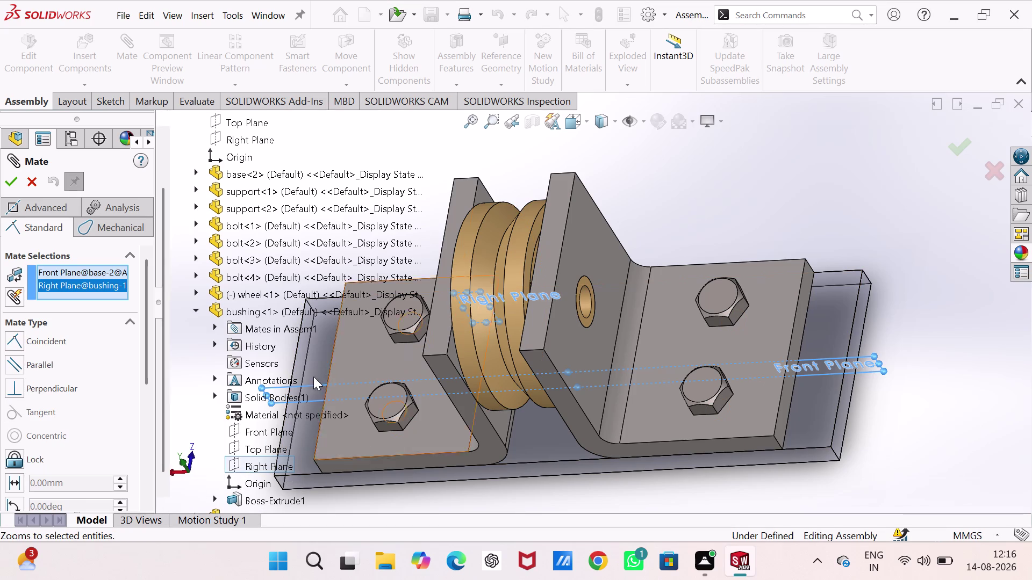
click(241, 447)
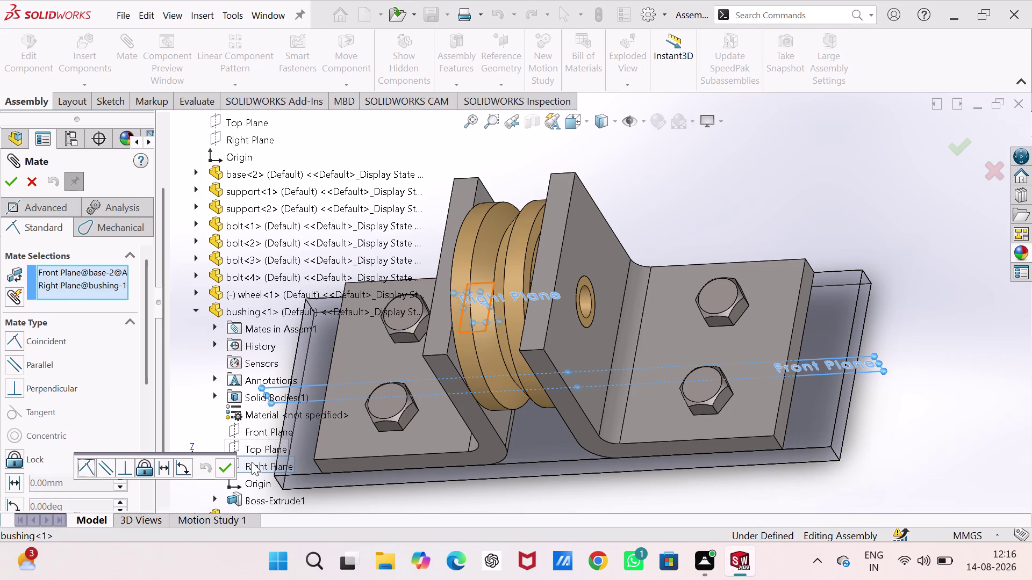
click(253, 468)
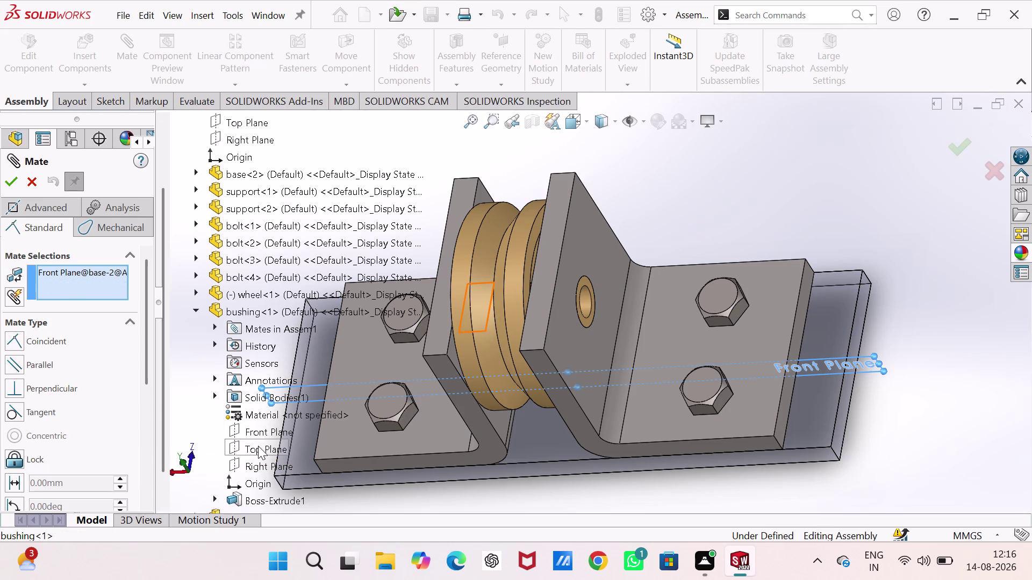
Pair the first bushing's Top Plane with the base Front Plane and preview Coincident.
click(258, 446)
scroll(up, 3)
scroll(up, 3)
scroll(up, 3)
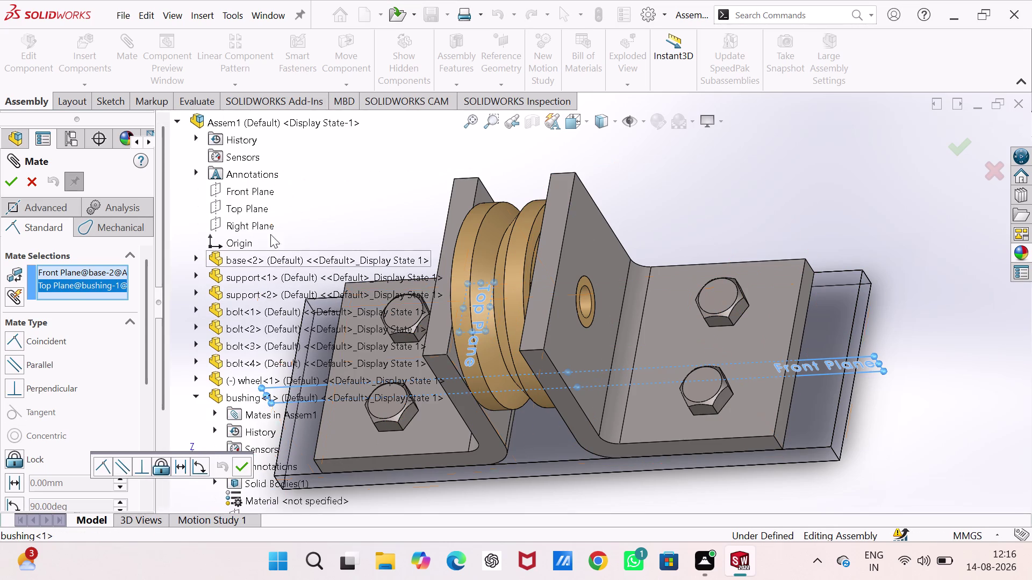
scroll(up, 3)
scroll(down, 3)
scroll(down, 3)
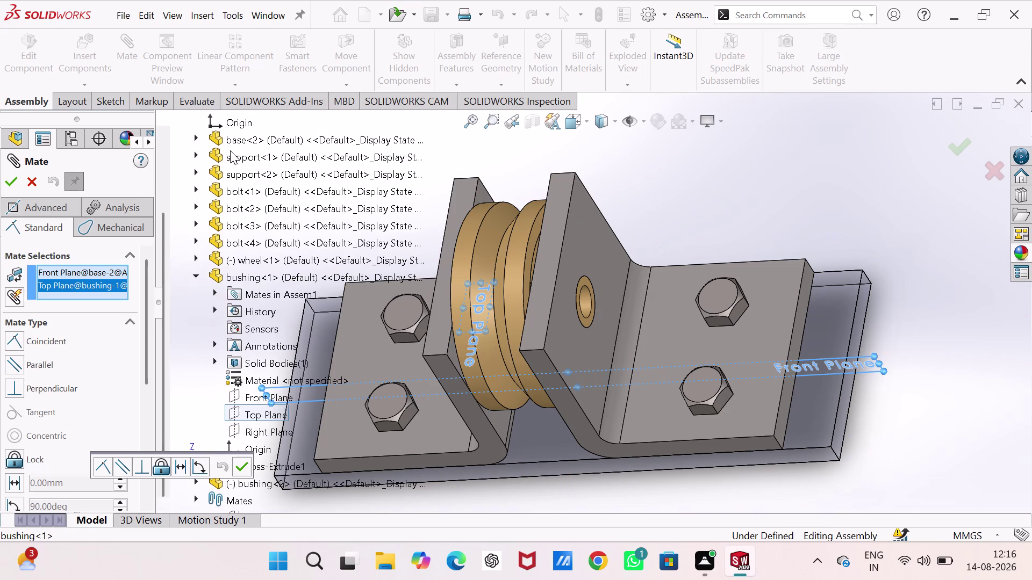
scroll(down, 3)
scroll(up, 3)
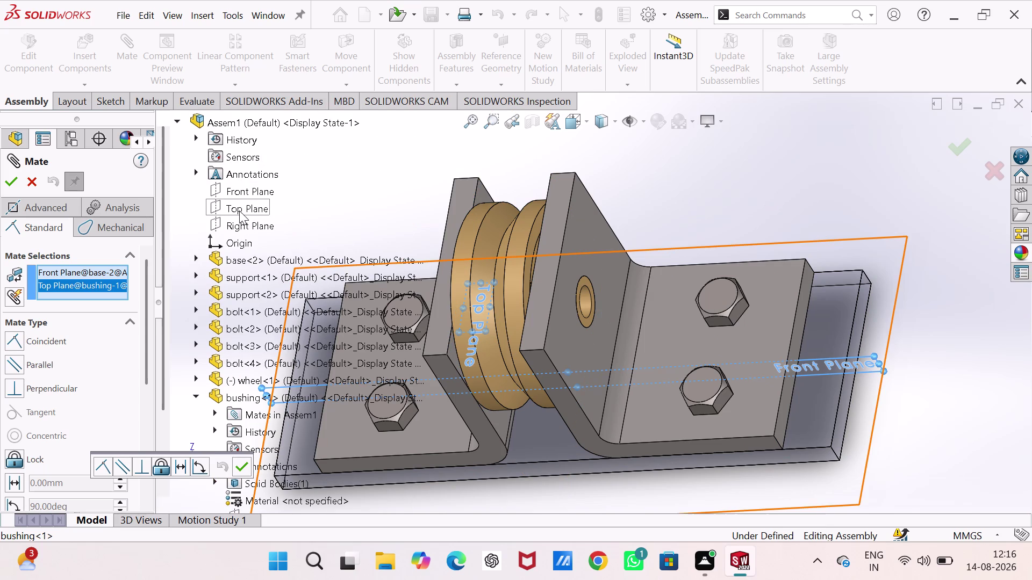
click(239, 211)
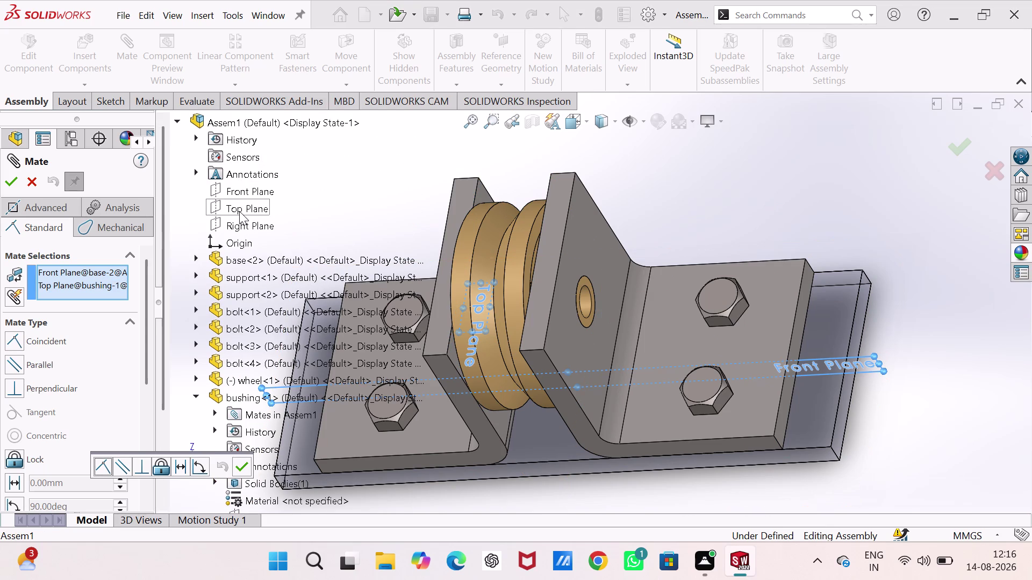
click(99, 459)
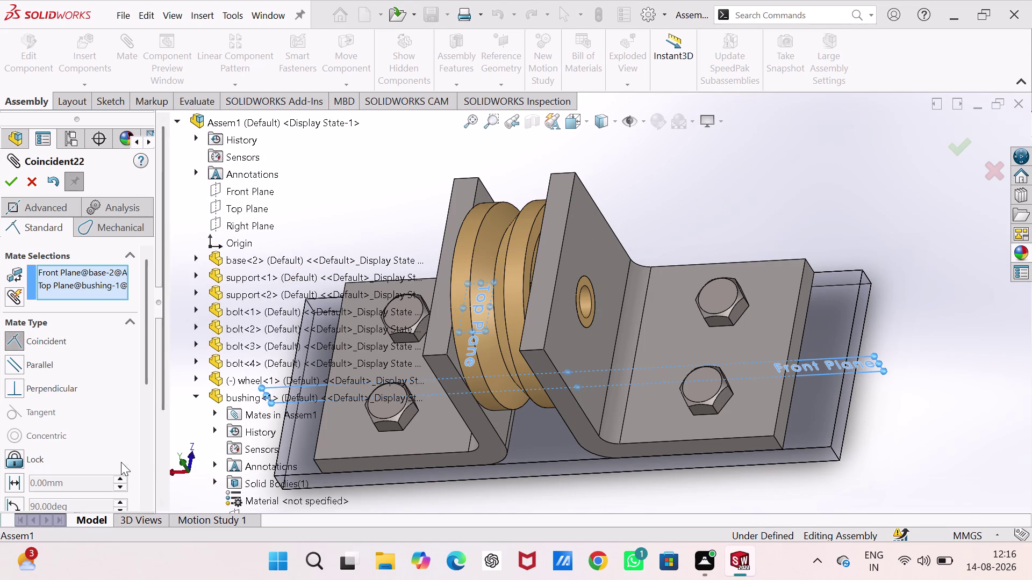
Confirm the coincident plane mate, then dismiss the over-define warning without adding it.
scroll(down, 3)
scroll(down, 3)
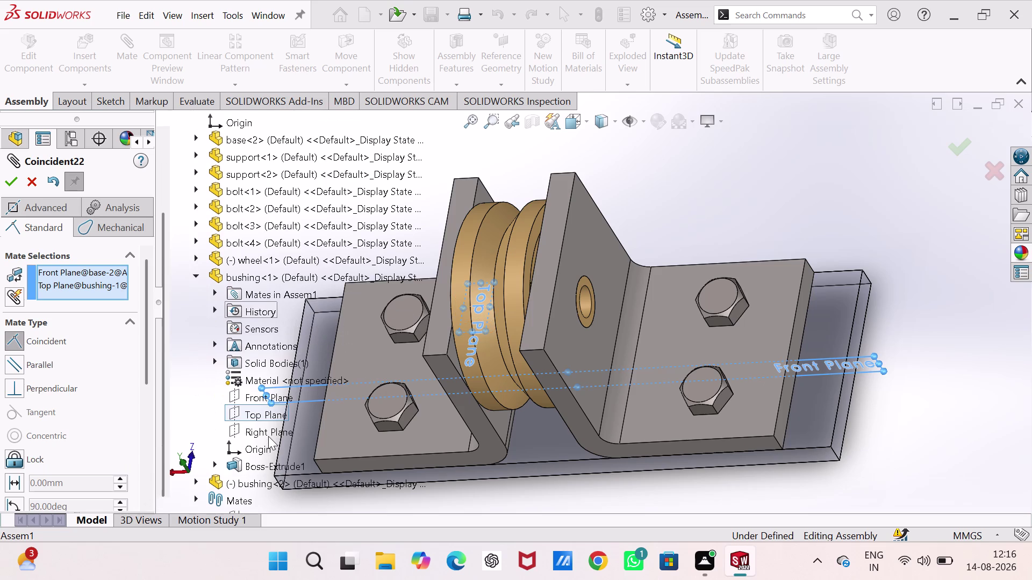
scroll(down, 3)
scroll(up, 3)
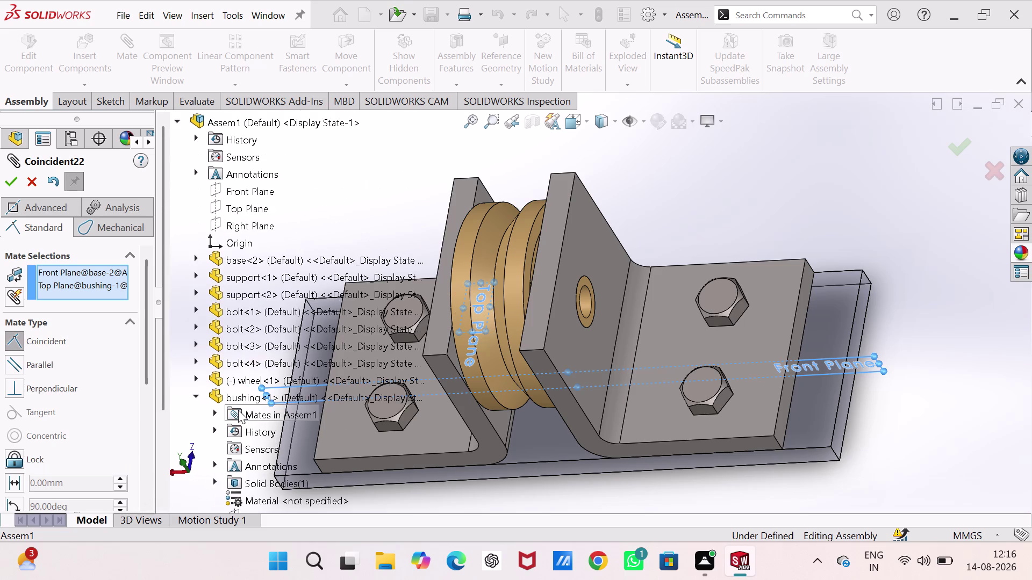
scroll(up, 3)
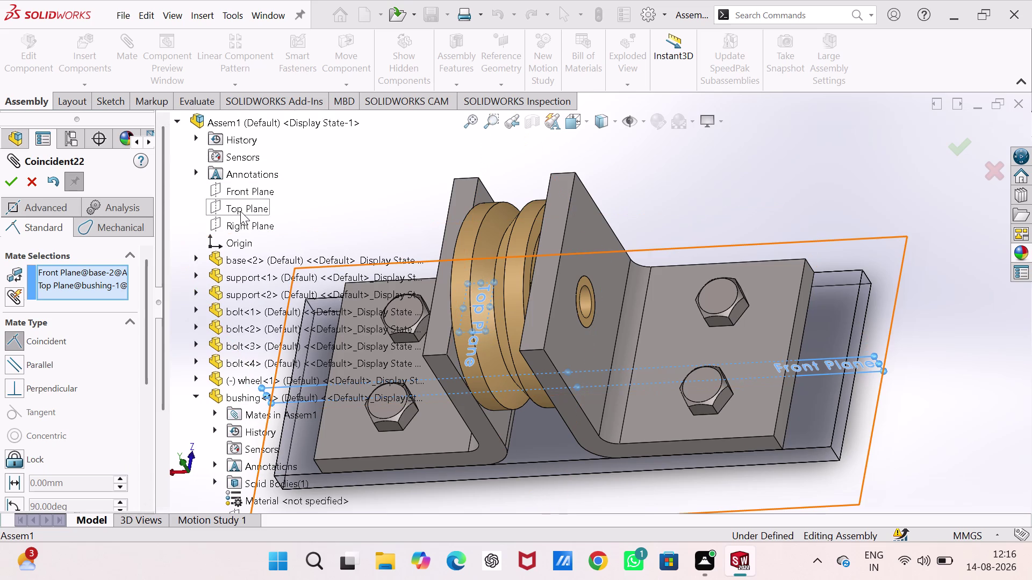
click(241, 210)
click(241, 210)
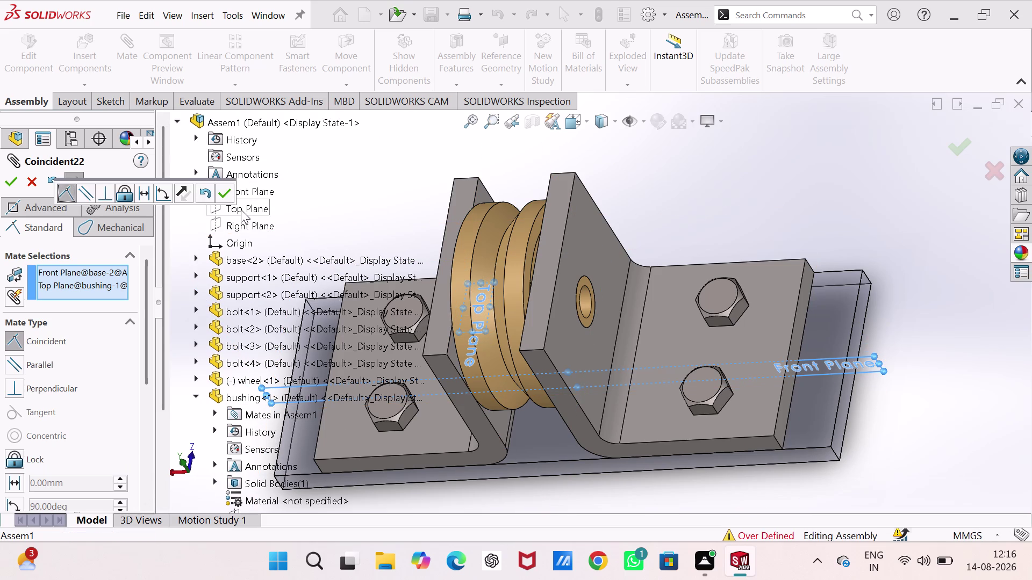
click(361, 188)
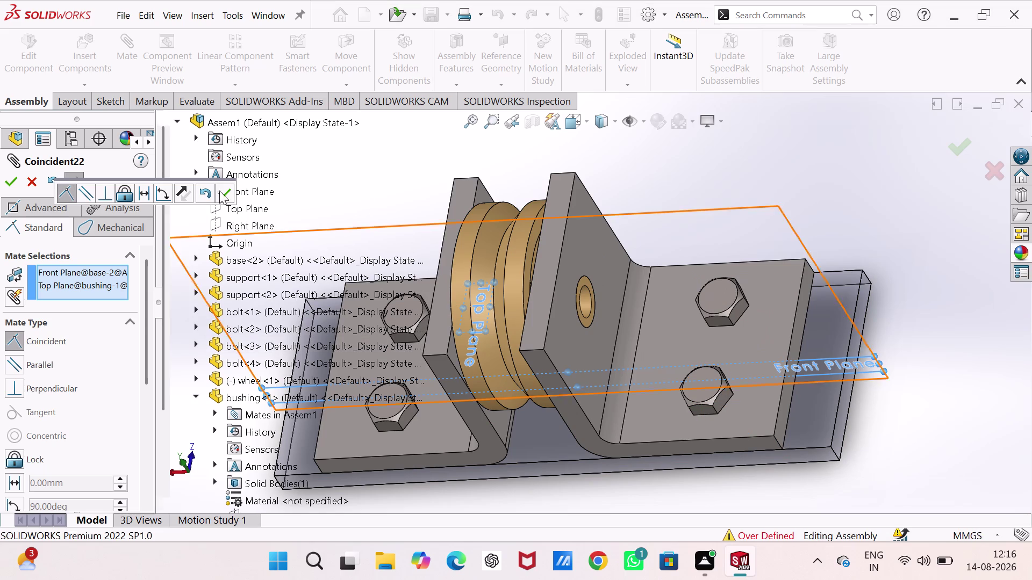
click(225, 191)
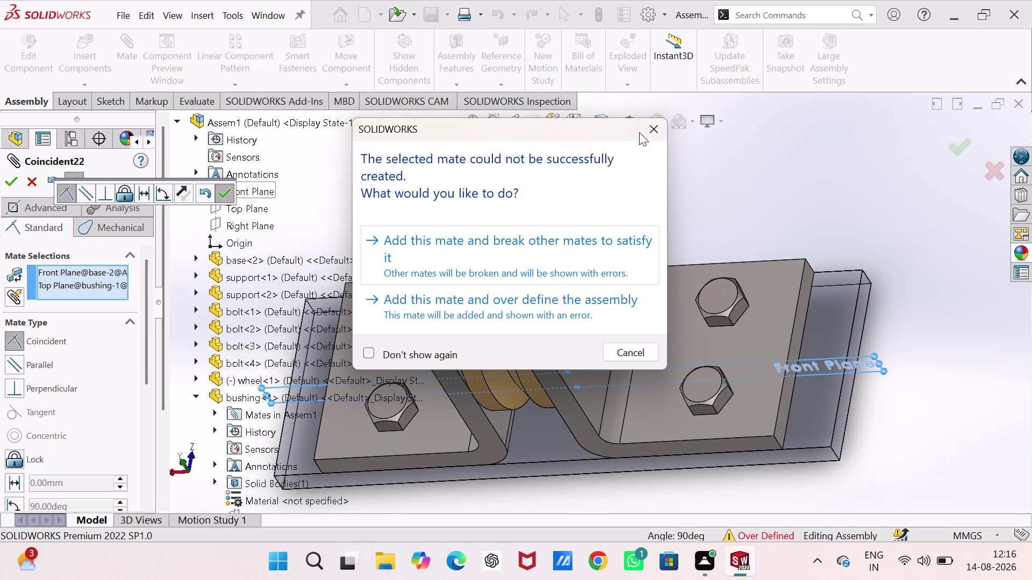
click(646, 128)
click(619, 179)
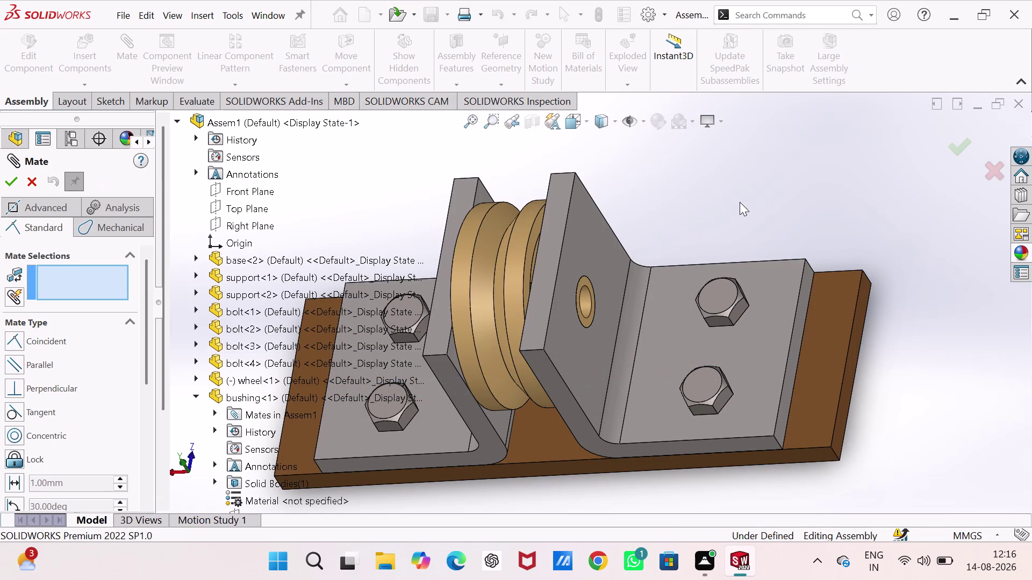
Exit the mate command and select the bushing's ring face.
scroll(down, 3)
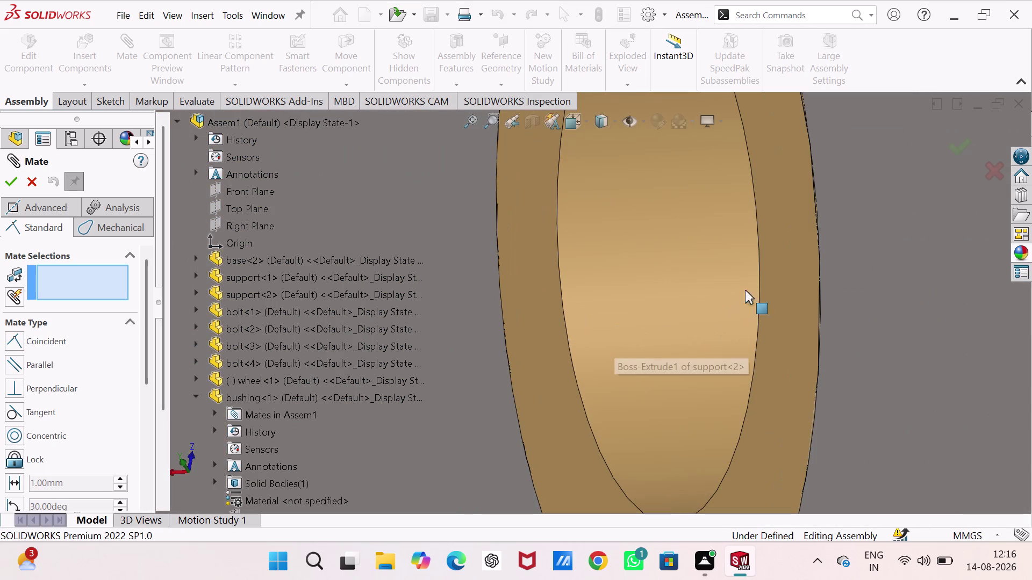
drag(781, 276, 771, 297)
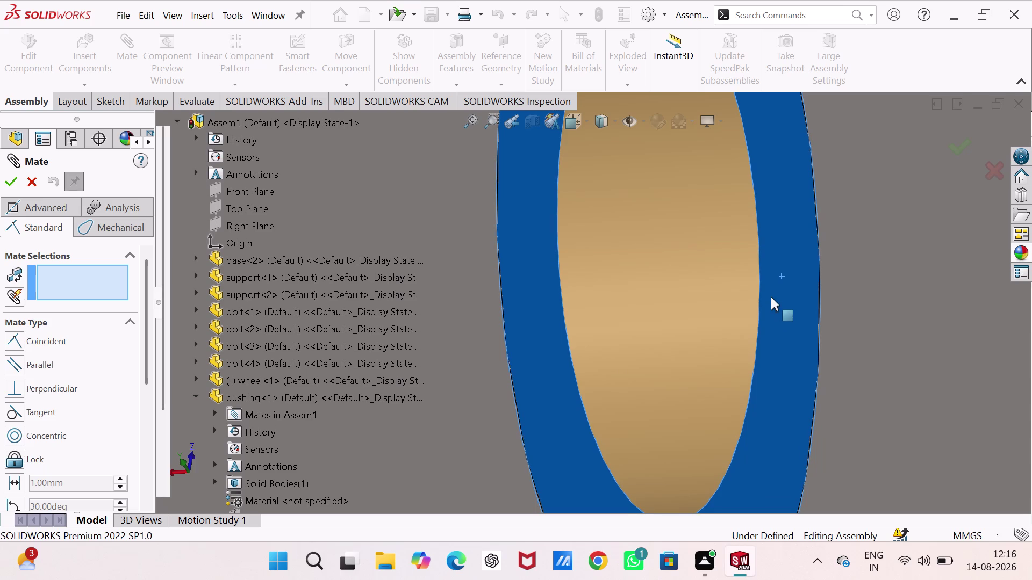
drag(770, 297, 783, 343)
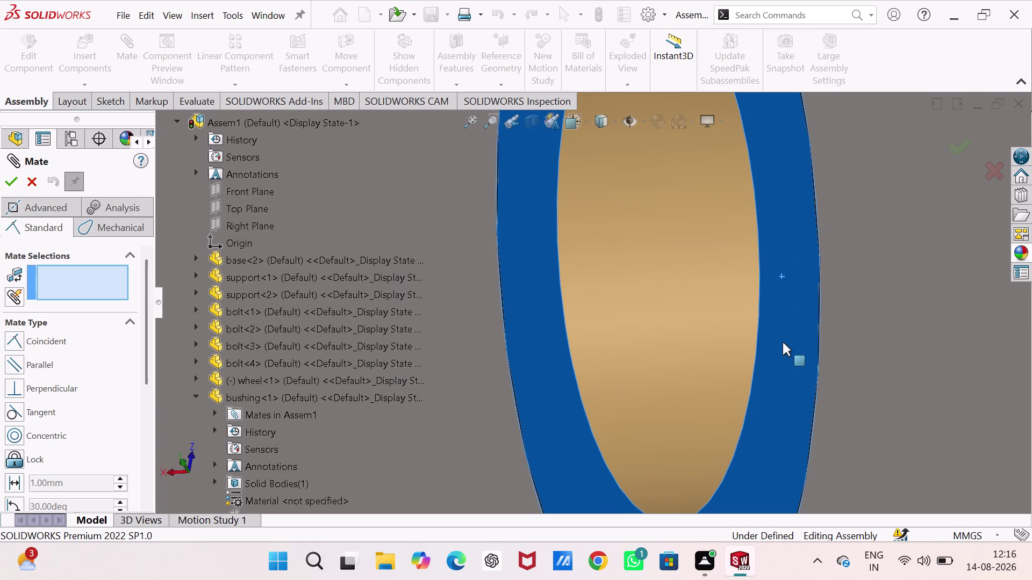
drag(783, 342, 782, 338)
key(Escape)
key(Escape)
key(Escape)
key(Escape)
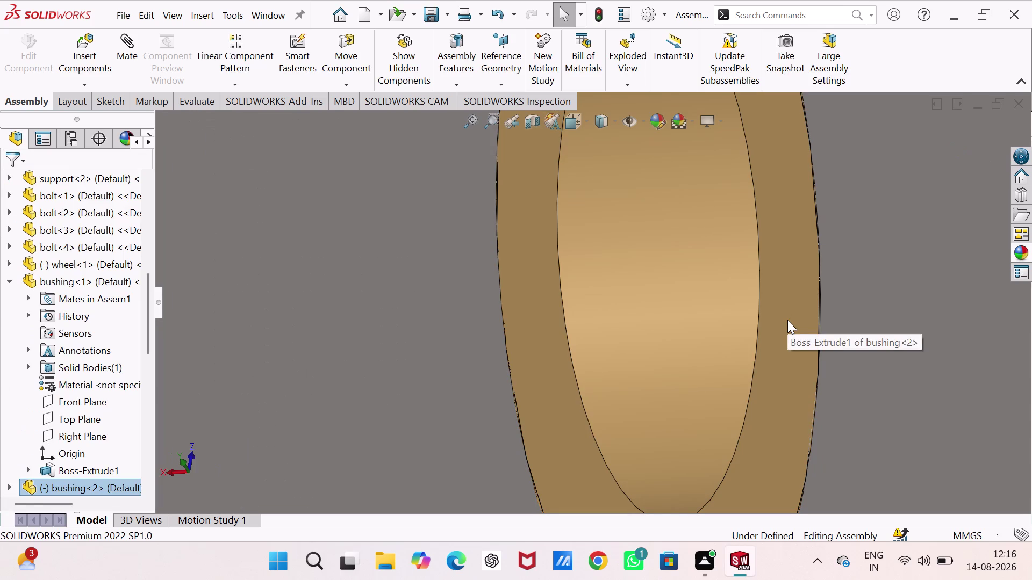
drag(777, 310, 776, 348)
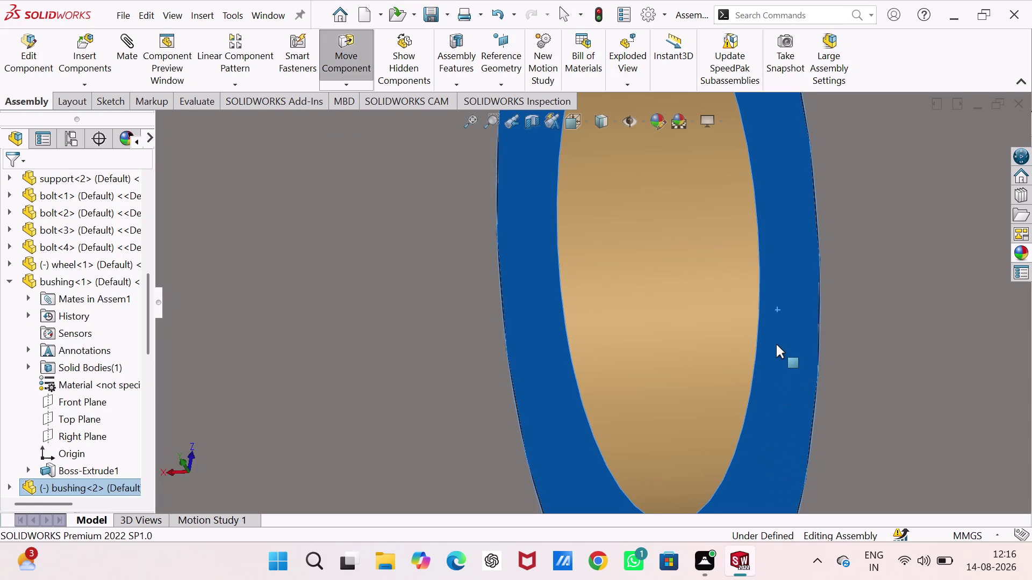
drag(776, 347, 776, 344)
scroll(up, 3)
scroll(up, 3)
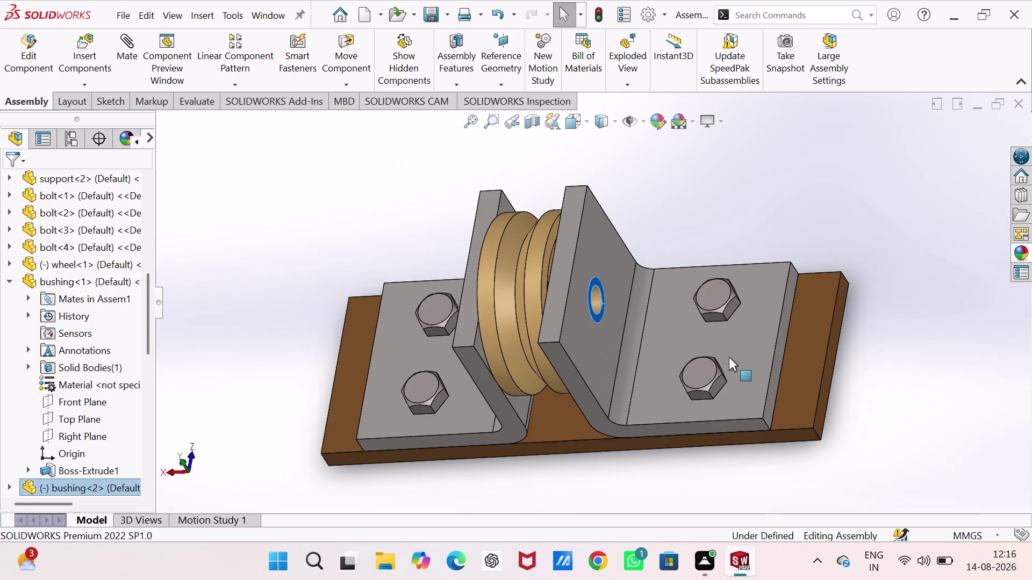
Drag the first bushing repeatedly to confirm it no longer moves.
middle_drag(586, 397, 663, 368)
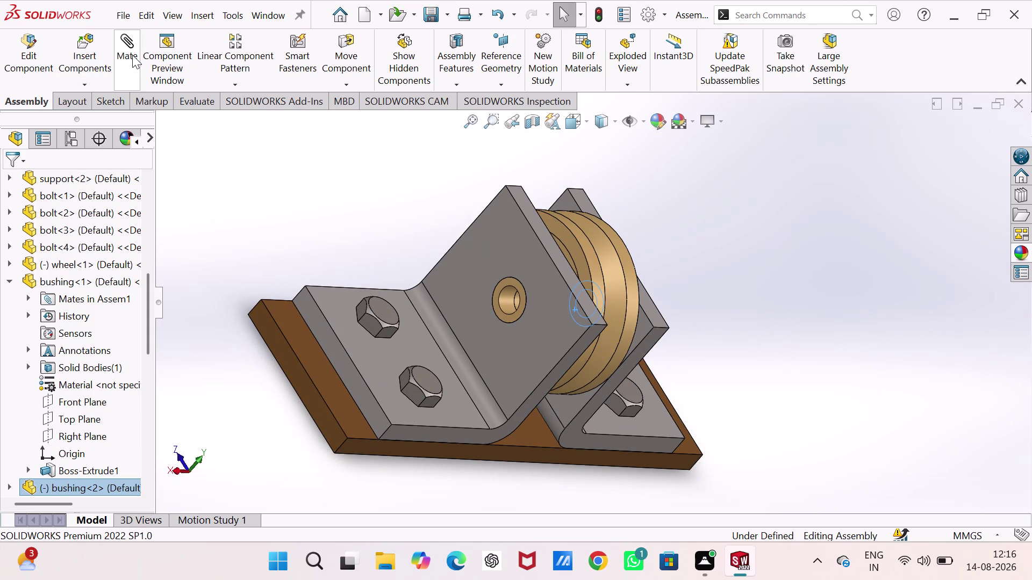
scroll(down, 3)
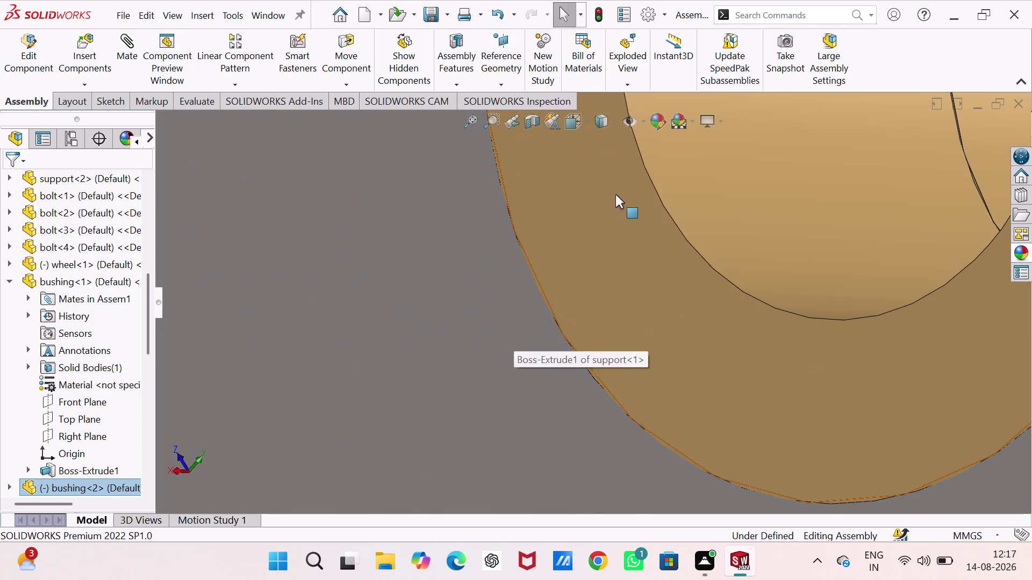
scroll(up, 3)
middle_drag(641, 212, 663, 233)
drag(617, 236, 643, 277)
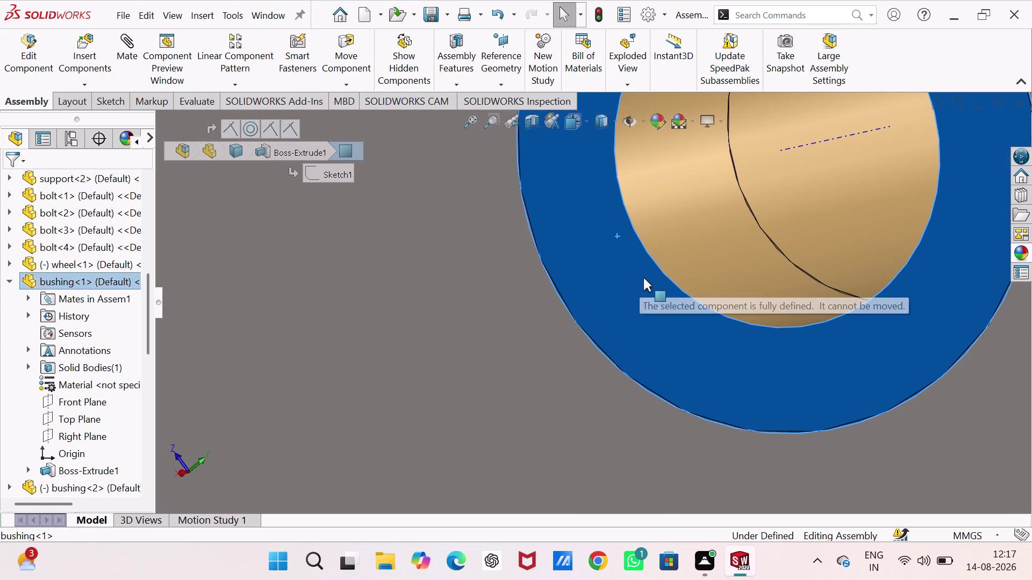
drag(643, 278, 652, 245)
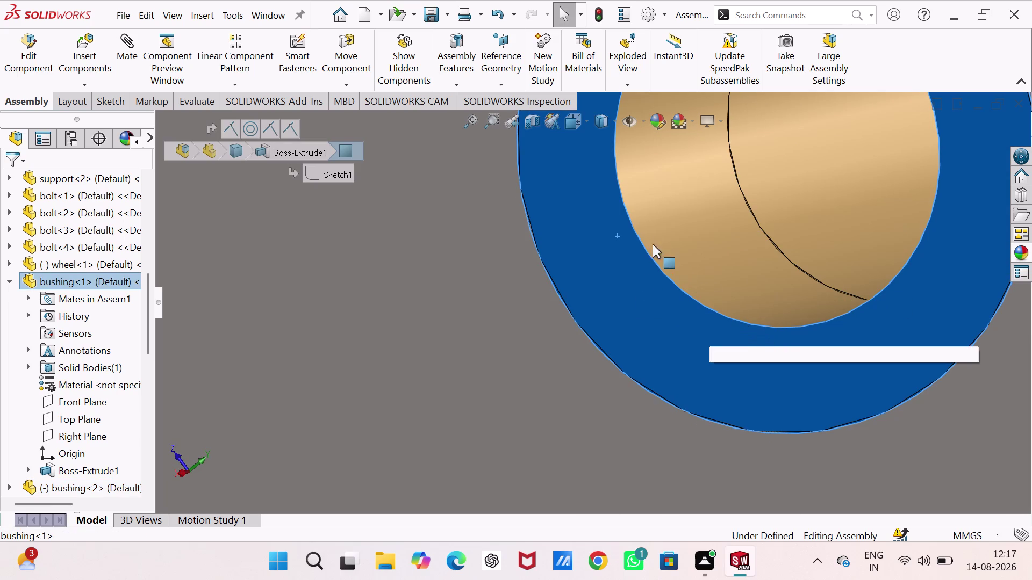
drag(652, 245, 940, 256)
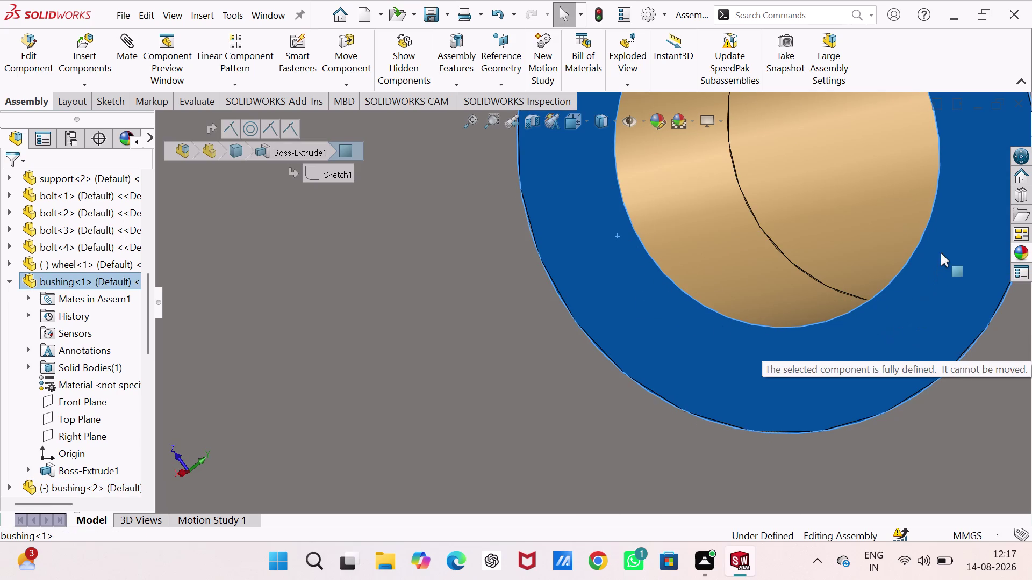
drag(940, 255, 625, 247)
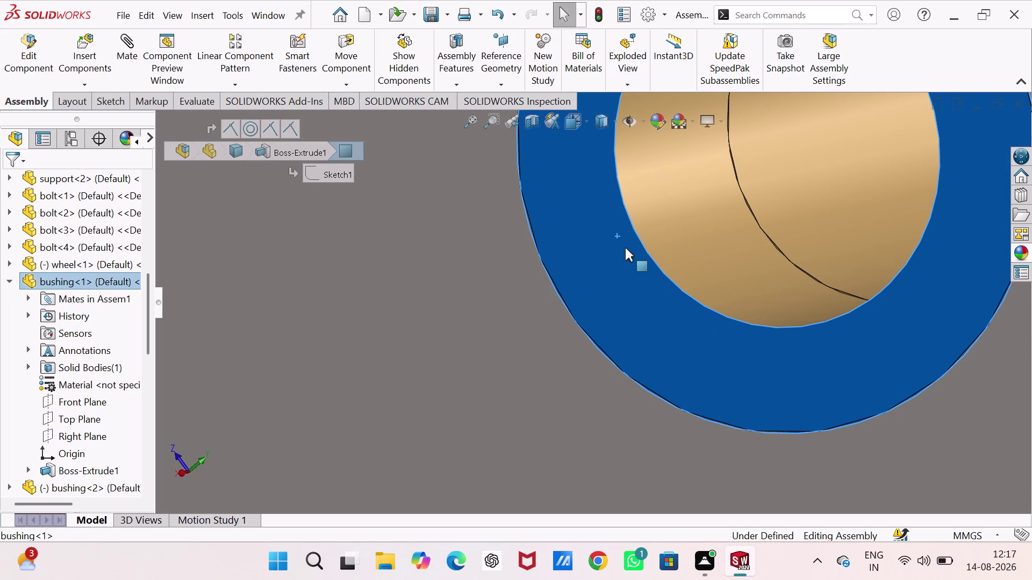
drag(625, 247, 630, 276)
drag(629, 275, 628, 235)
scroll(up, 3)
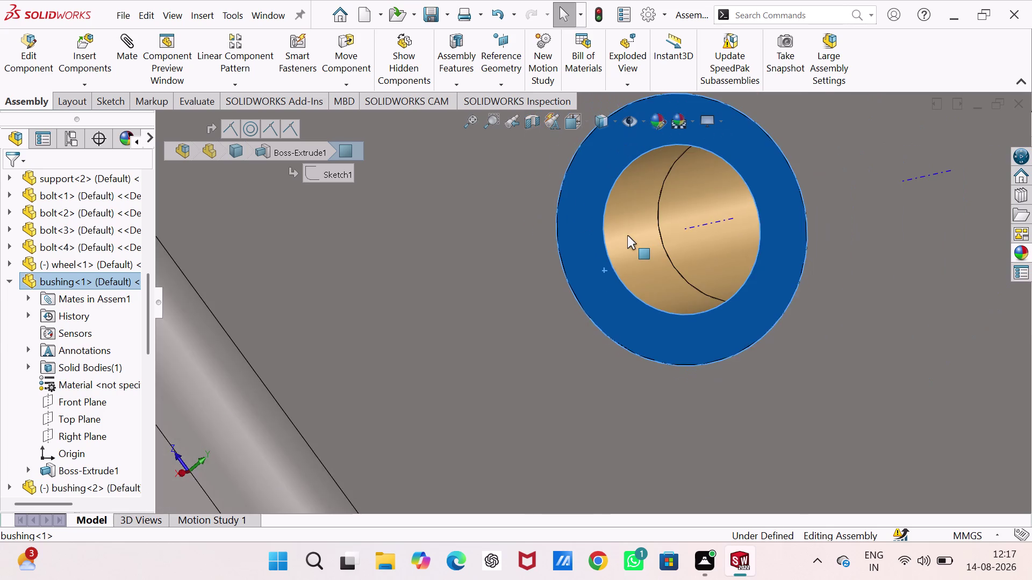
drag(627, 236, 642, 283)
scroll(down, 3)
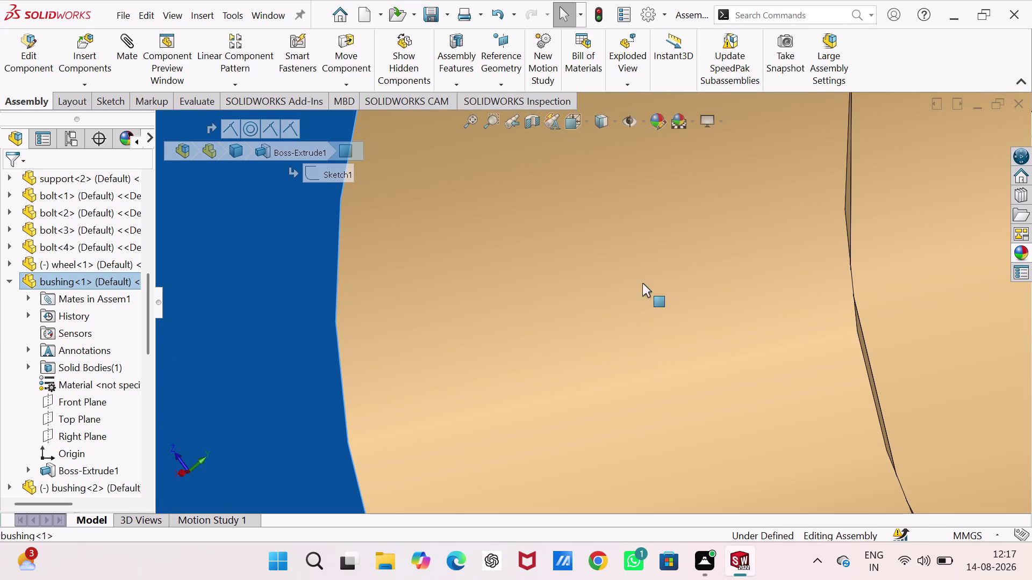
drag(642, 283, 660, 329)
drag(660, 330, 674, 234)
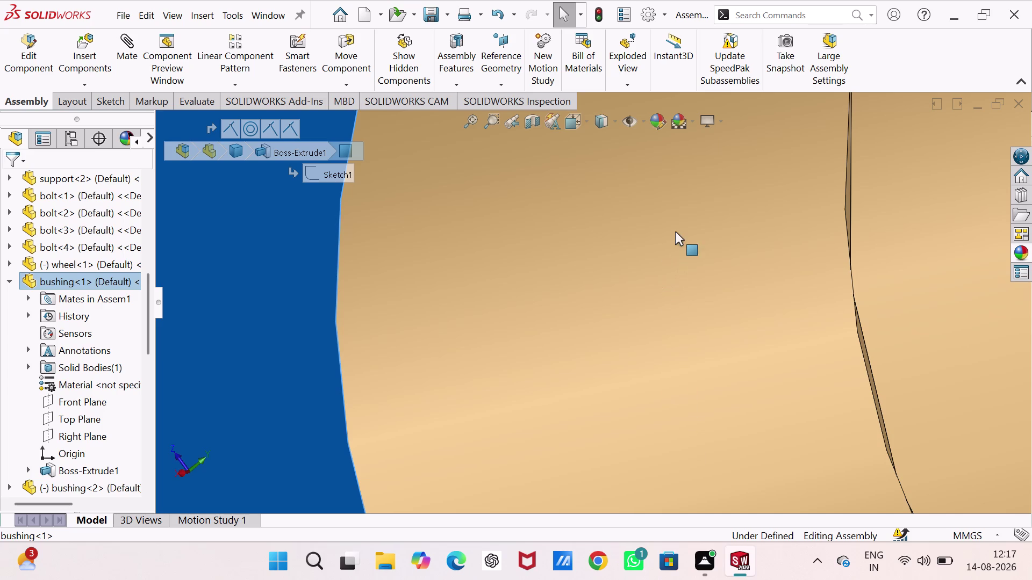
drag(674, 235, 692, 368)
Orbit to the other support's hole, test-drag the second bushing, and clear the selection.
scroll(down, 3)
scroll(up, 3)
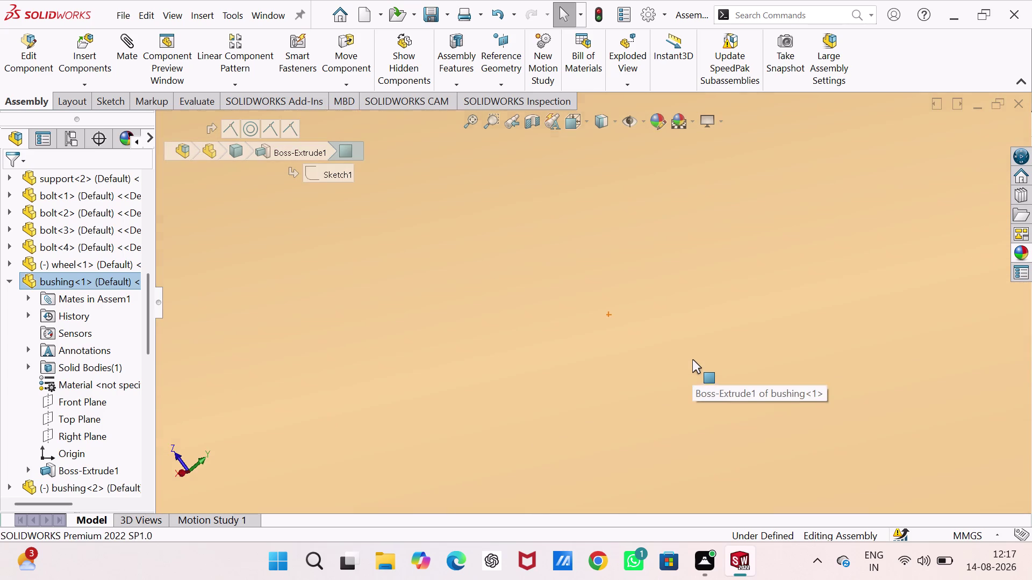
scroll(up, 3)
scroll(up, 3)
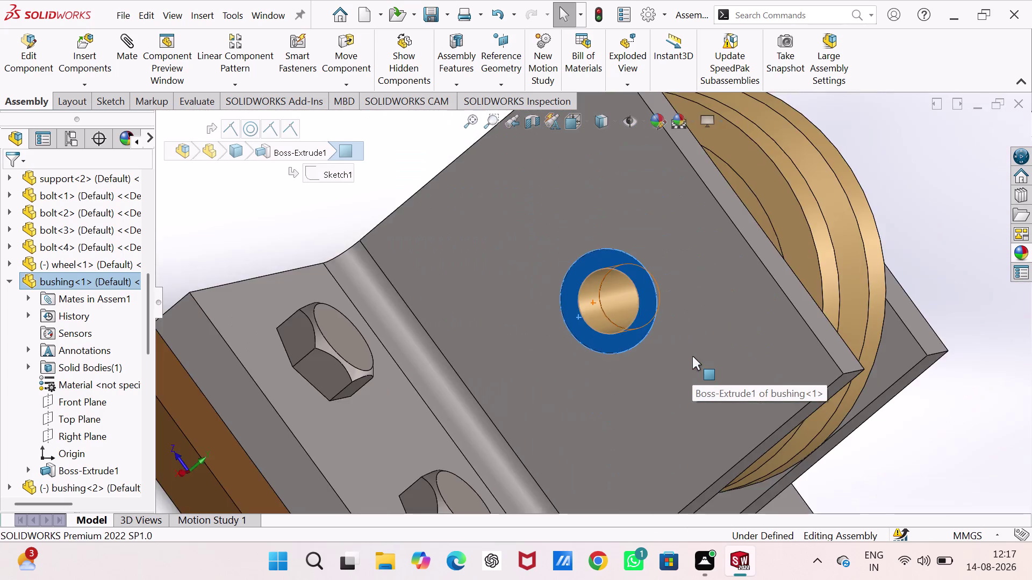
scroll(up, 3)
middle_drag(692, 356, 551, 367)
scroll(down, 3)
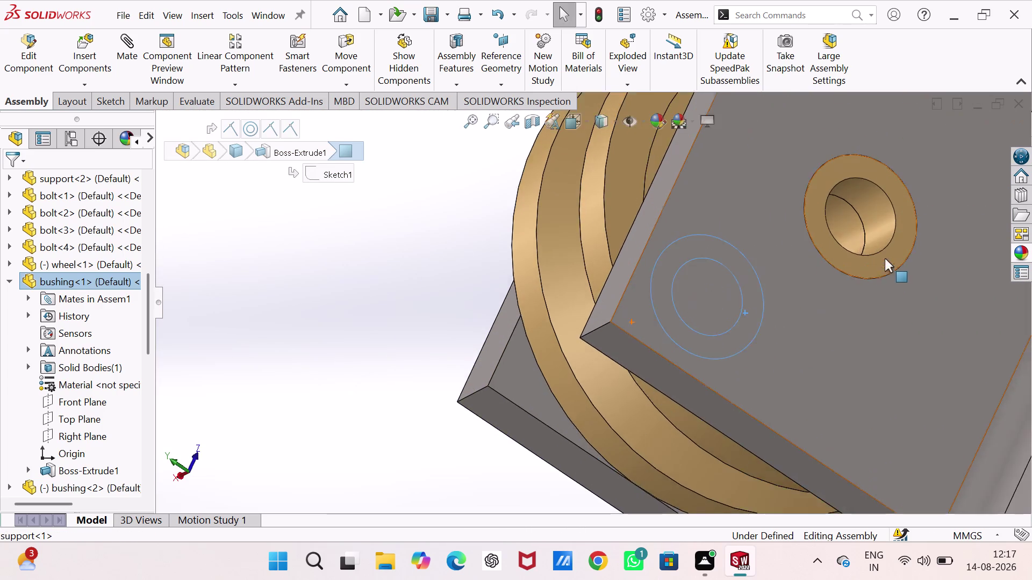
scroll(down, 3)
drag(738, 242, 604, 421)
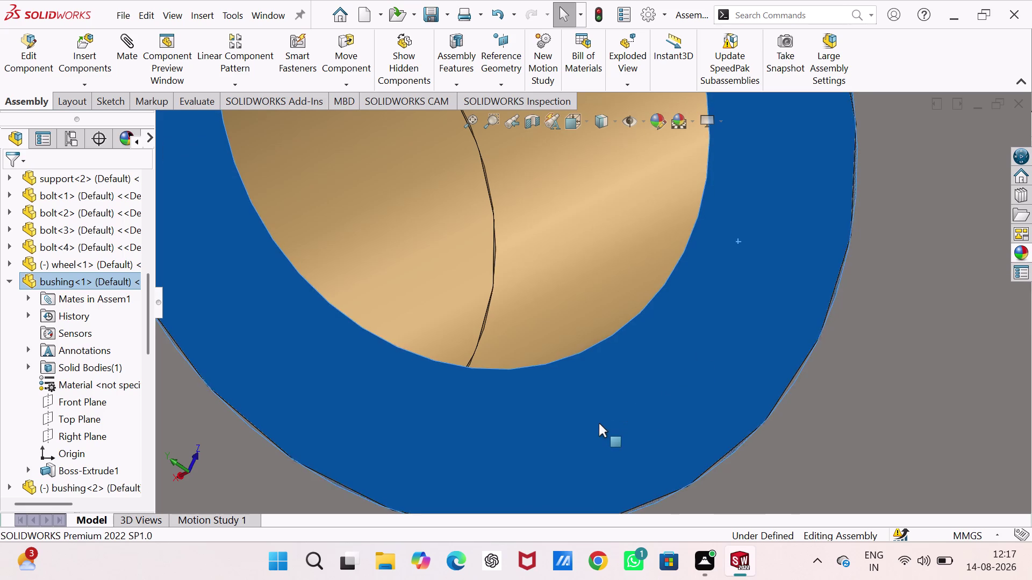
drag(605, 422, 702, 347)
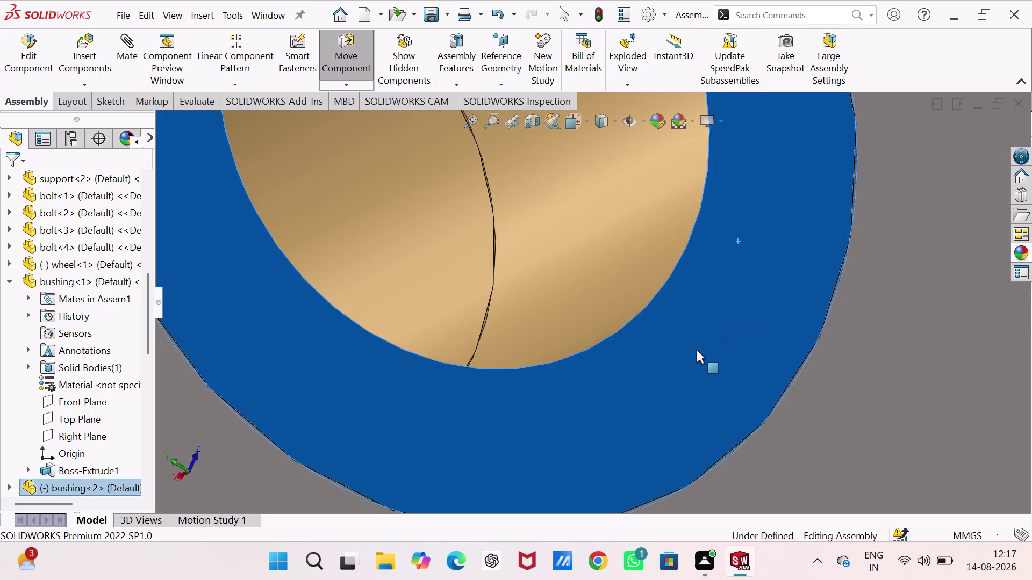
drag(701, 347, 691, 354)
scroll(up, 3)
scroll(up, 3)
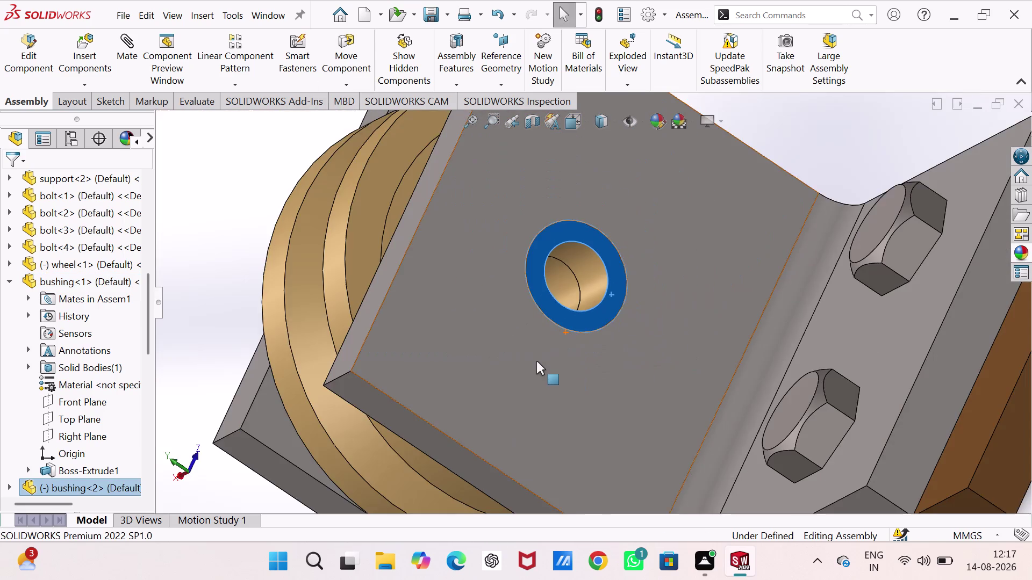
middle_drag(536, 361, 657, 332)
scroll(up, 3)
middle_drag(595, 348, 554, 348)
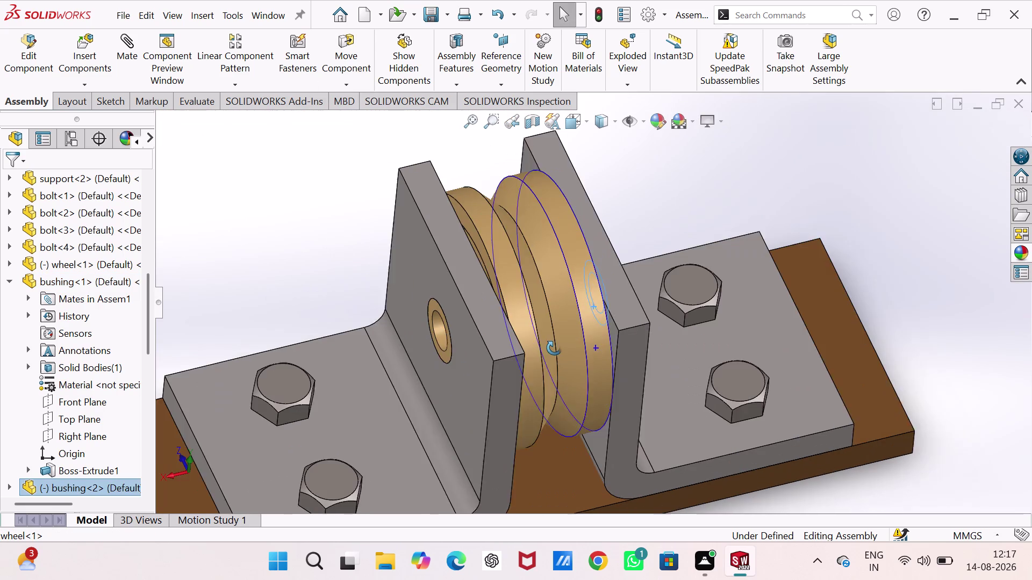
middle_drag(554, 348, 553, 347)
click(866, 187)
Switch to isometric view and drag the first bushing to confirm it stays fixed.
key(ctrl+7)
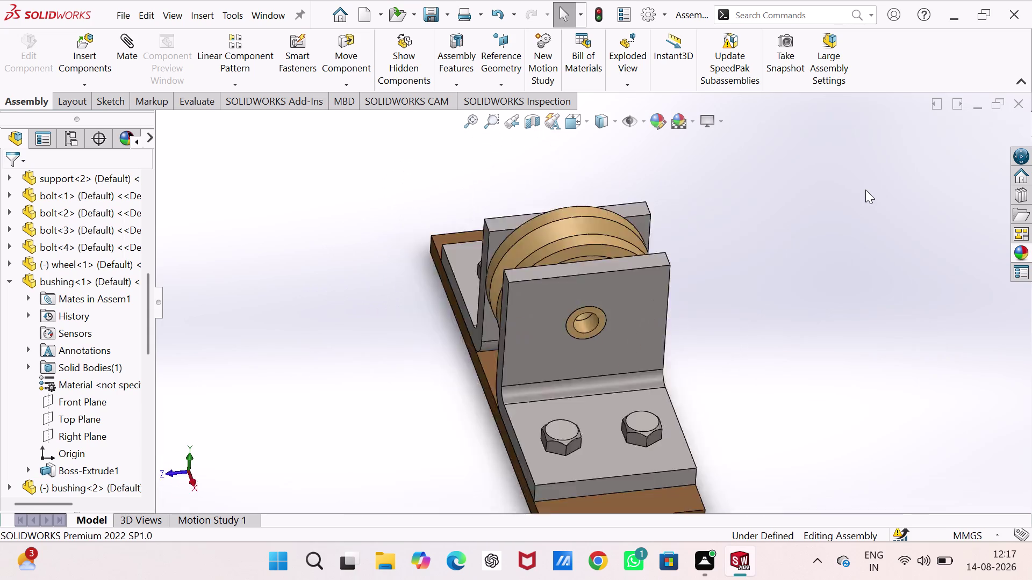
scroll(down, 3)
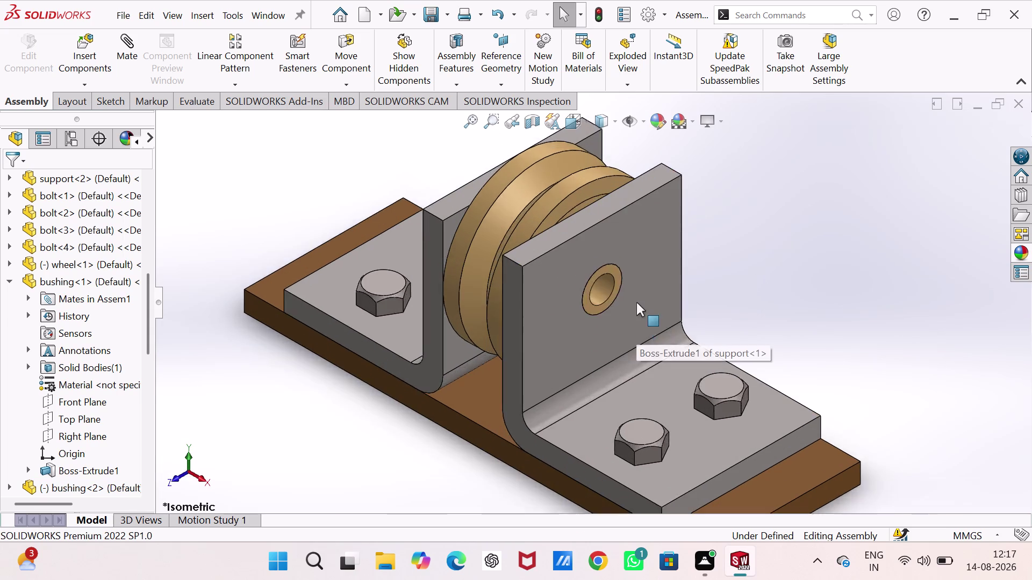
scroll(down, 3)
drag(583, 275, 558, 320)
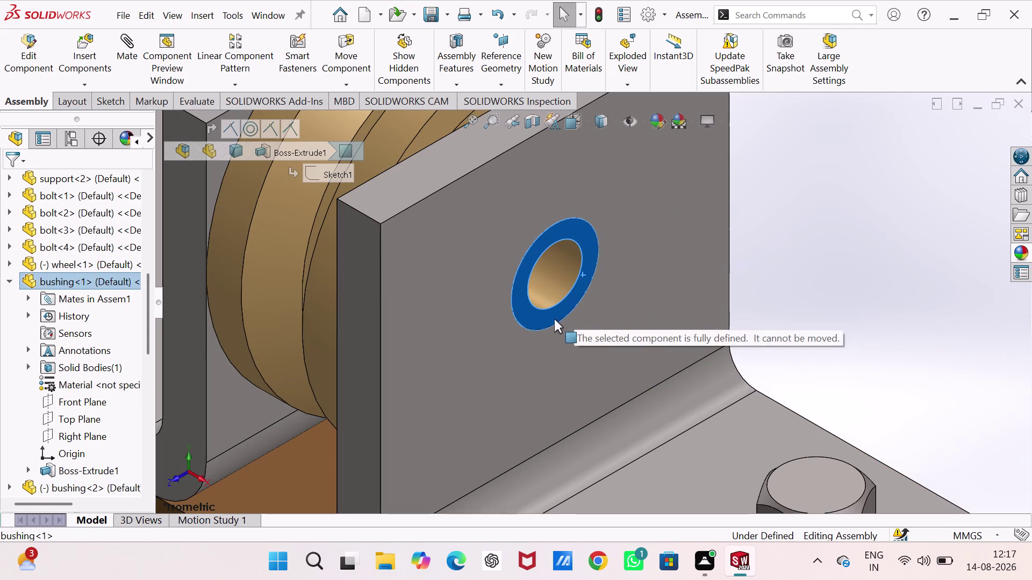
drag(558, 320, 581, 289)
scroll(down, 3)
scroll(up, 3)
scroll(down, 3)
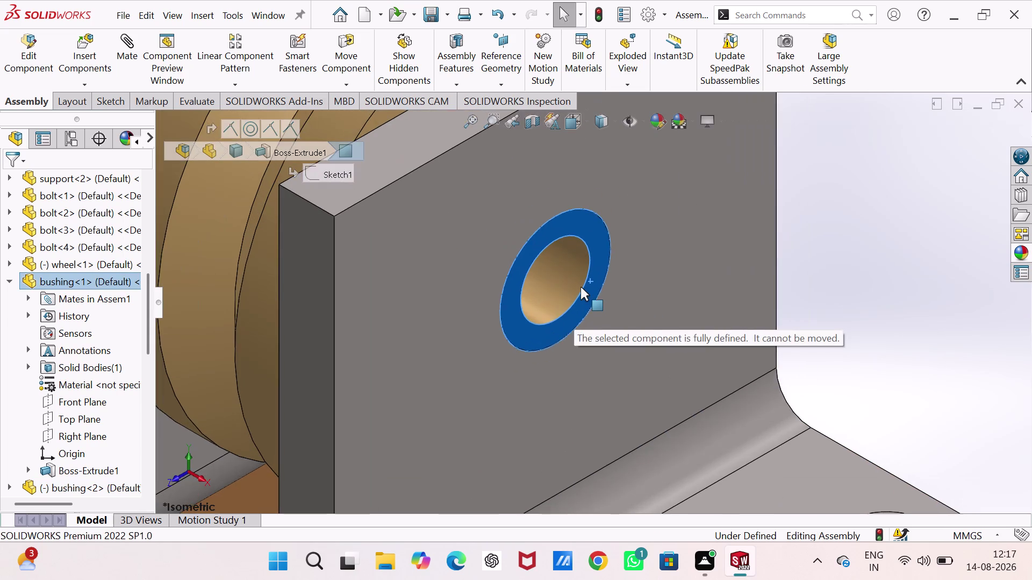
scroll(down, 3)
drag(612, 364, 588, 400)
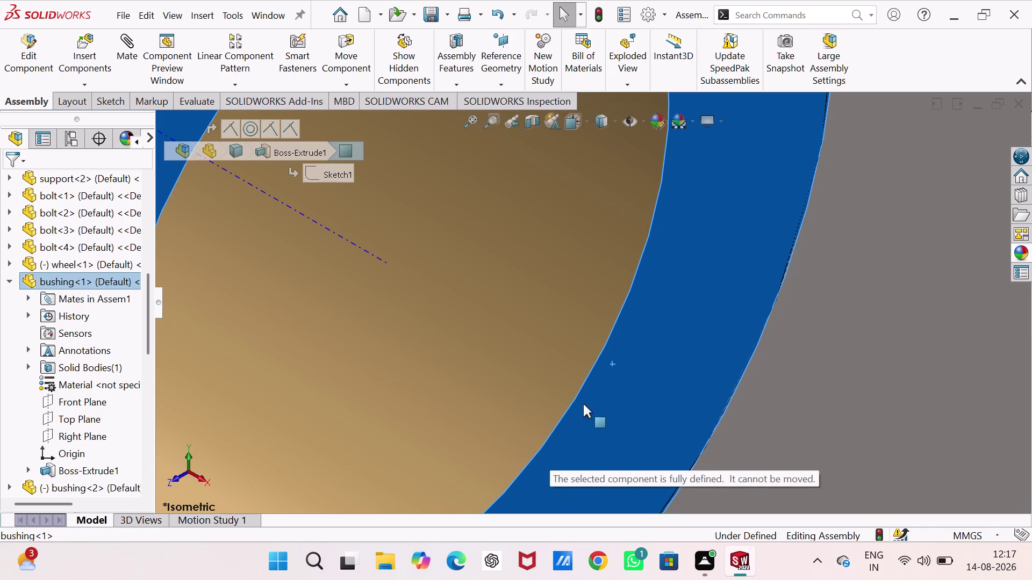
drag(587, 400, 600, 362)
Orbit to the other support and spin the second bushing to confirm it still rotates.
scroll(up, 3)
scroll(up, 3)
scroll(up, 3)
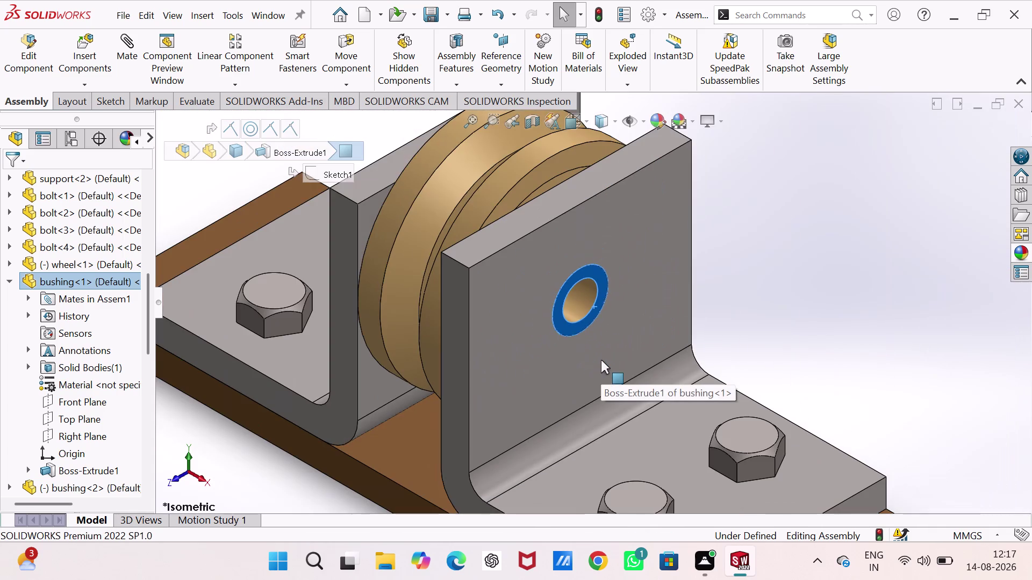
scroll(down, 3)
scroll(up, 3)
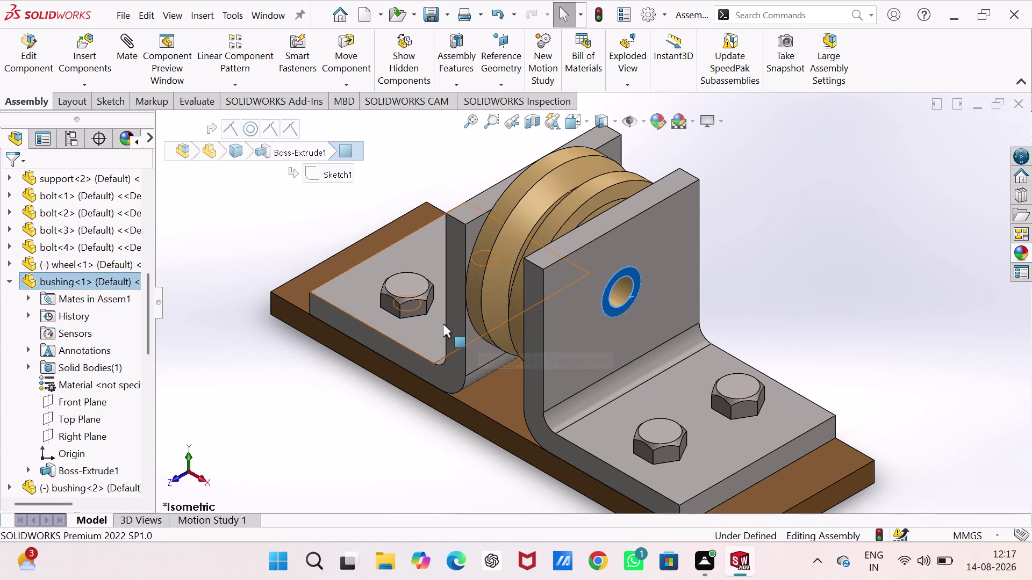
middle_drag(442, 324, 543, 454)
scroll(up, 3)
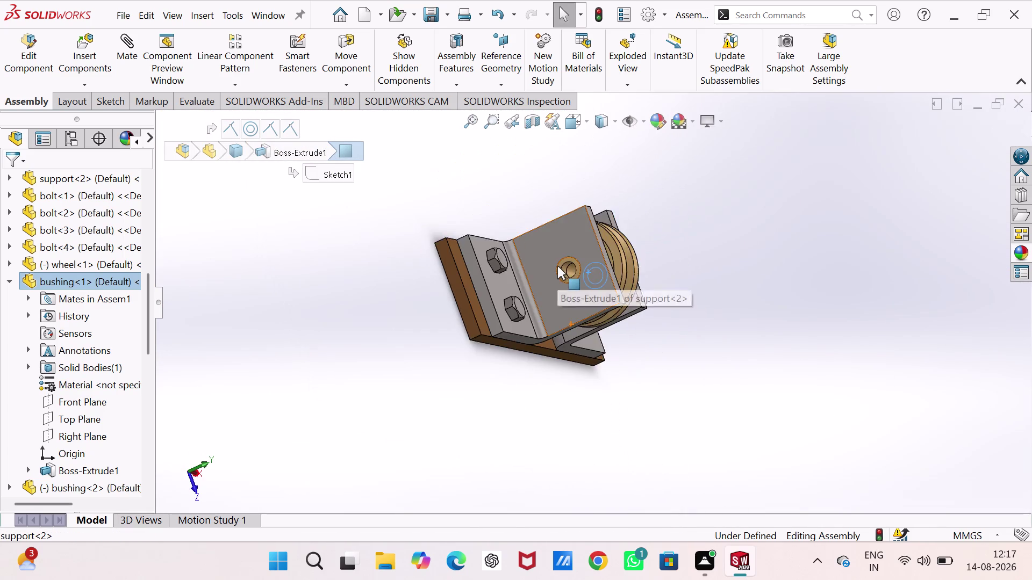
scroll(up, 3)
scroll(down, 3)
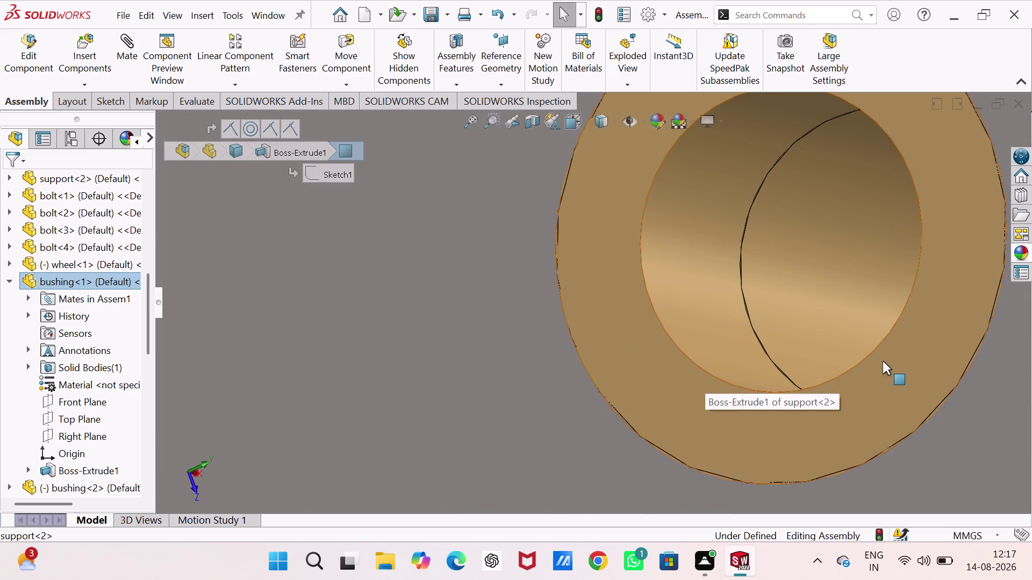
drag(884, 363, 862, 386)
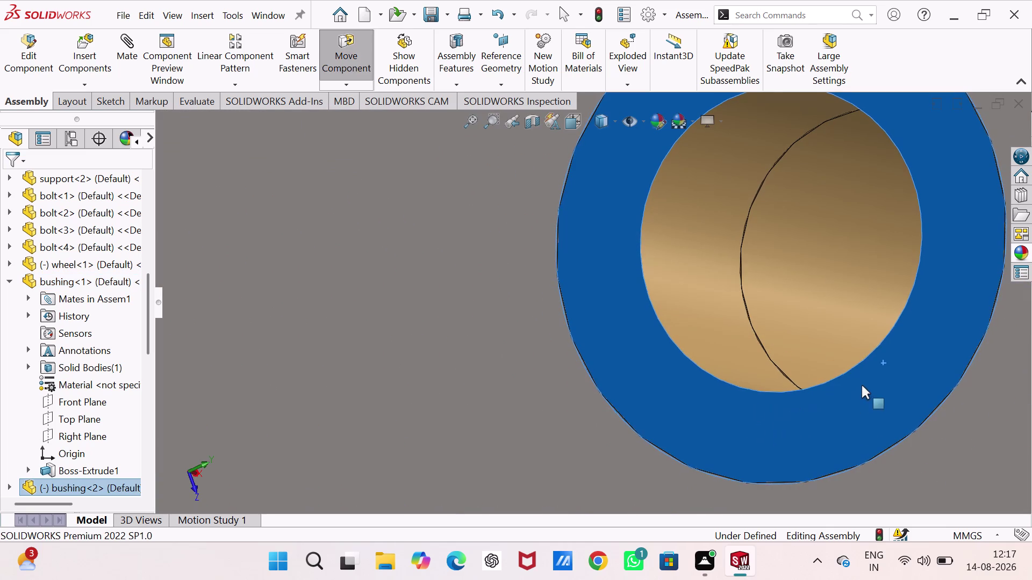
drag(862, 386, 711, 421)
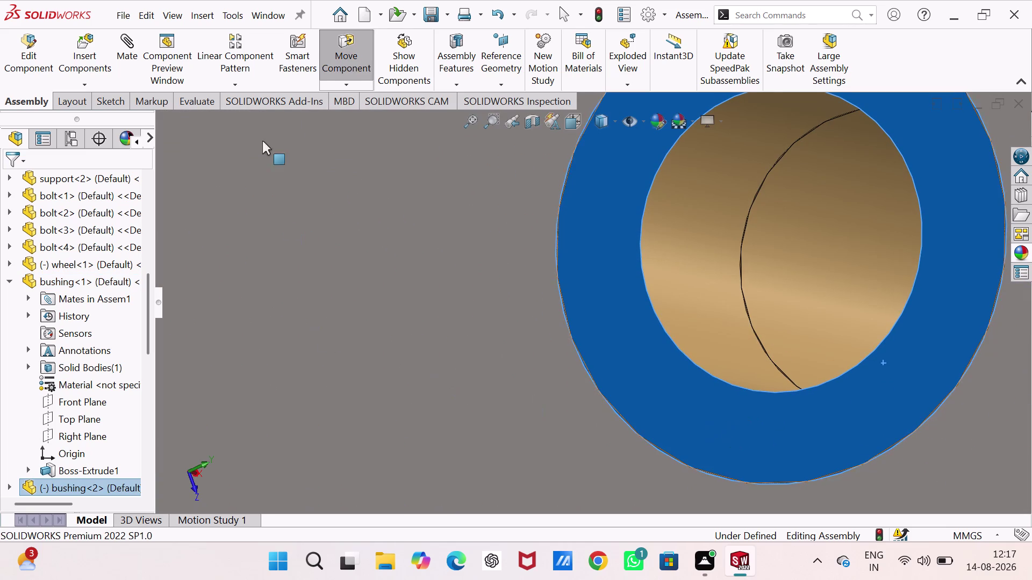
scroll(down, 3)
scroll(up, 3)
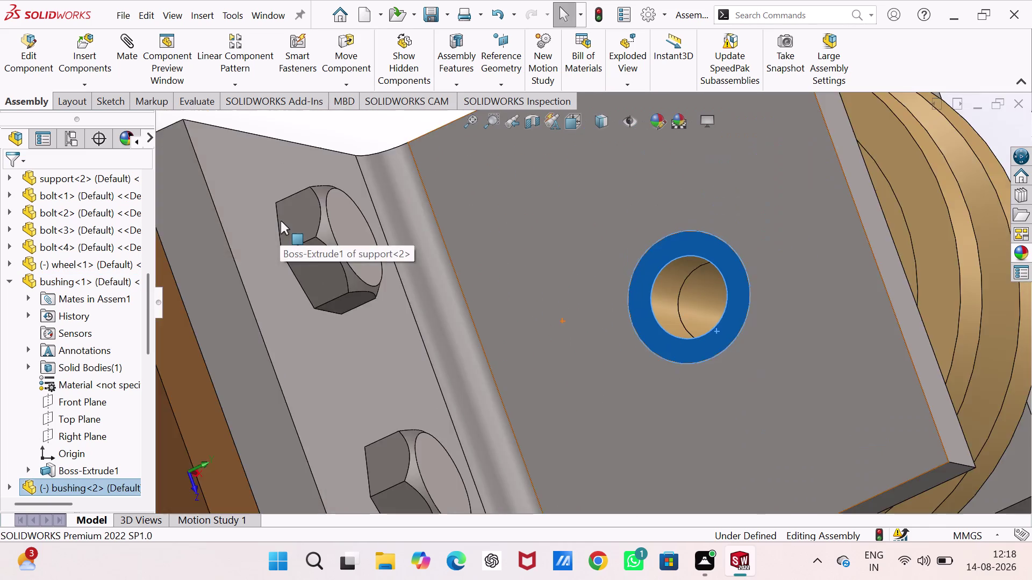
scroll(up, 3)
Start a new mate from the Assembly toolbar.
click(120, 26)
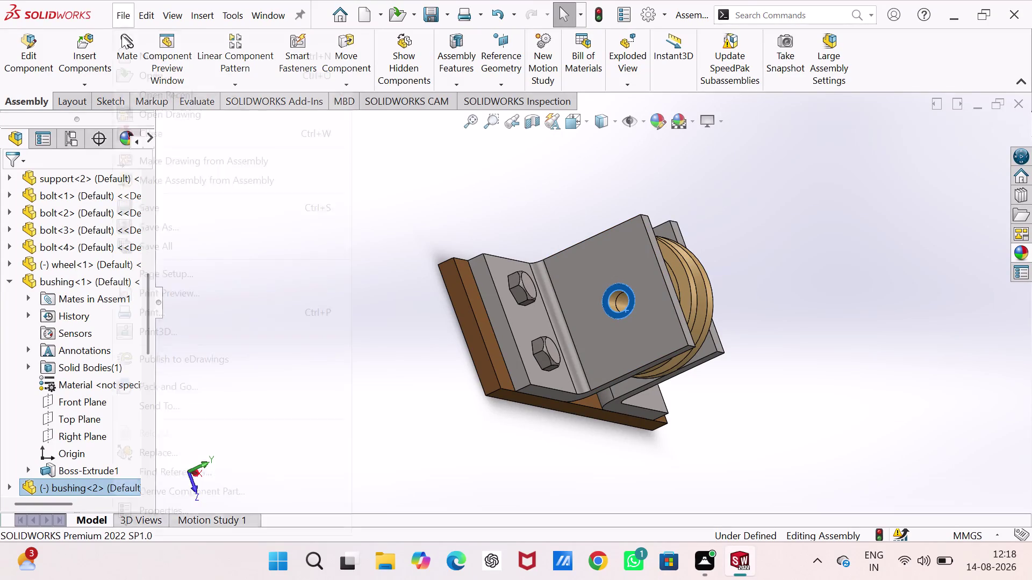
drag(420, 192, 415, 190)
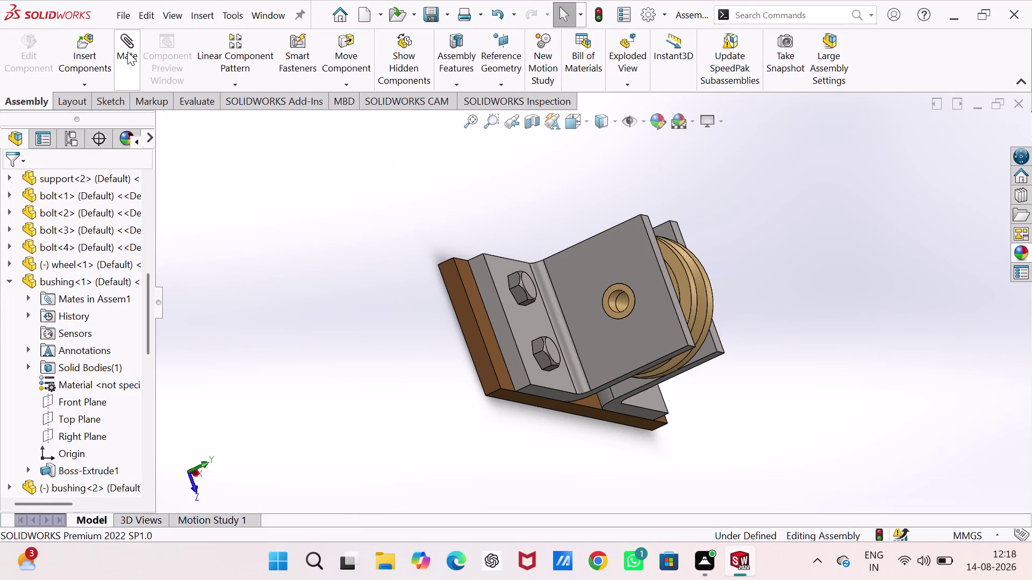
click(136, 46)
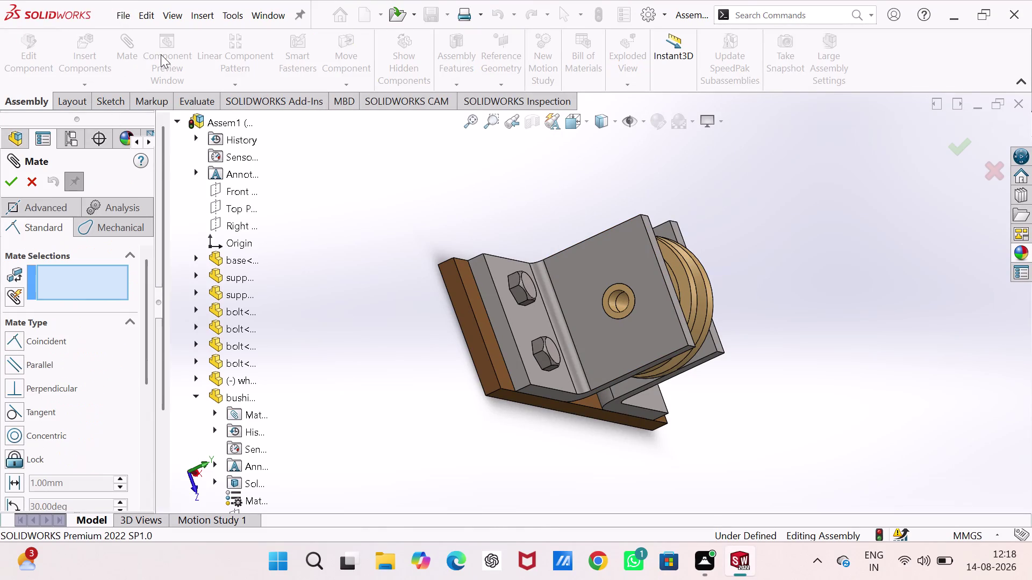
Mate the assembly Front Plane coincident with bushing<2>'s Top Plane in the flyout tree.
click(240, 193)
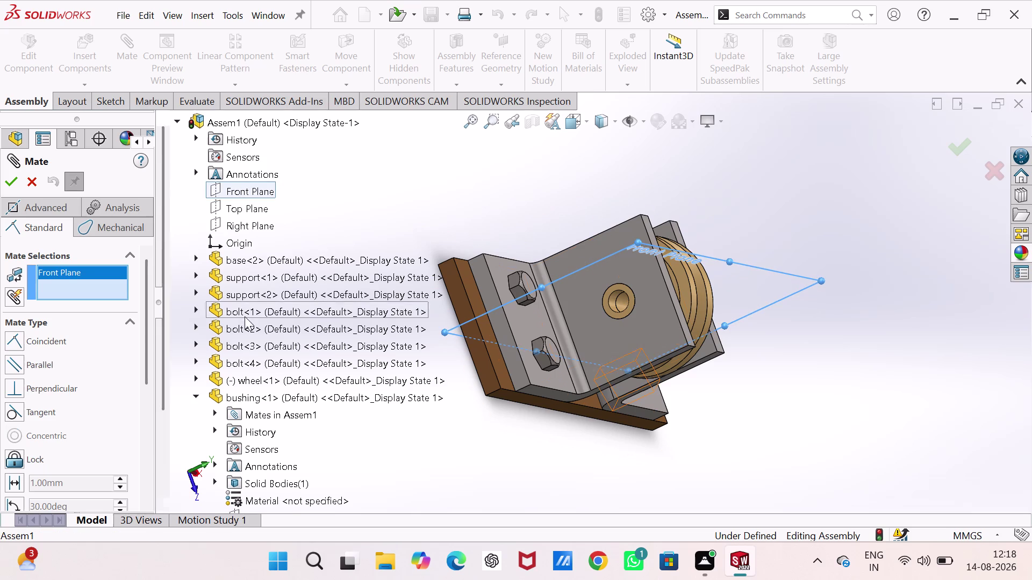
scroll(down, 3)
scroll(down, 3)
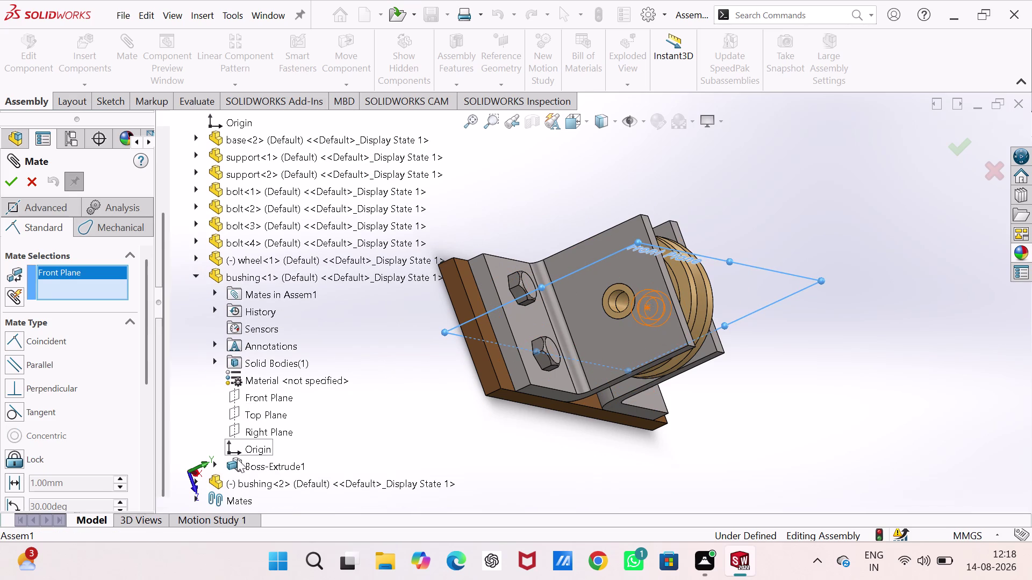
click(193, 275)
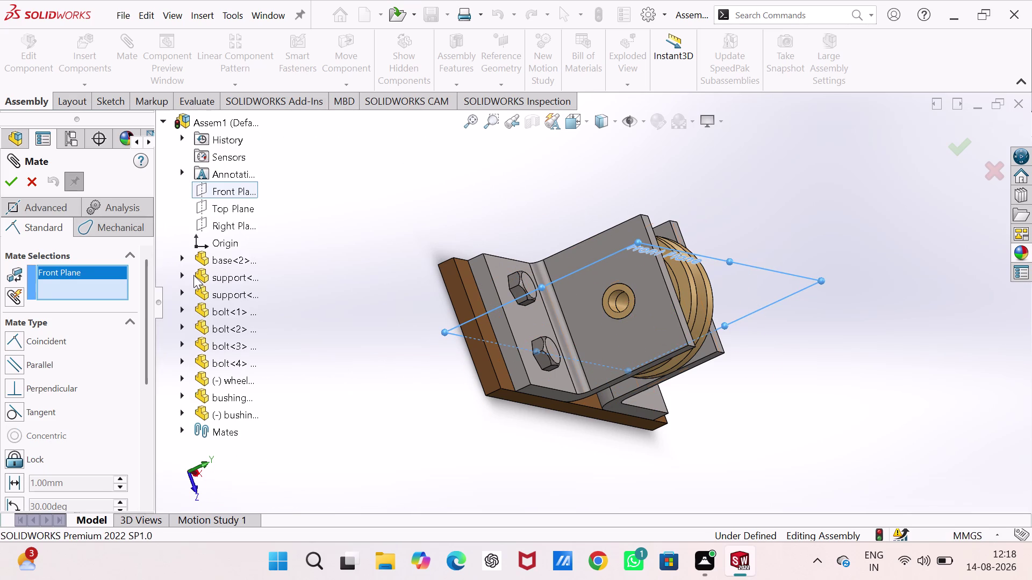
click(180, 414)
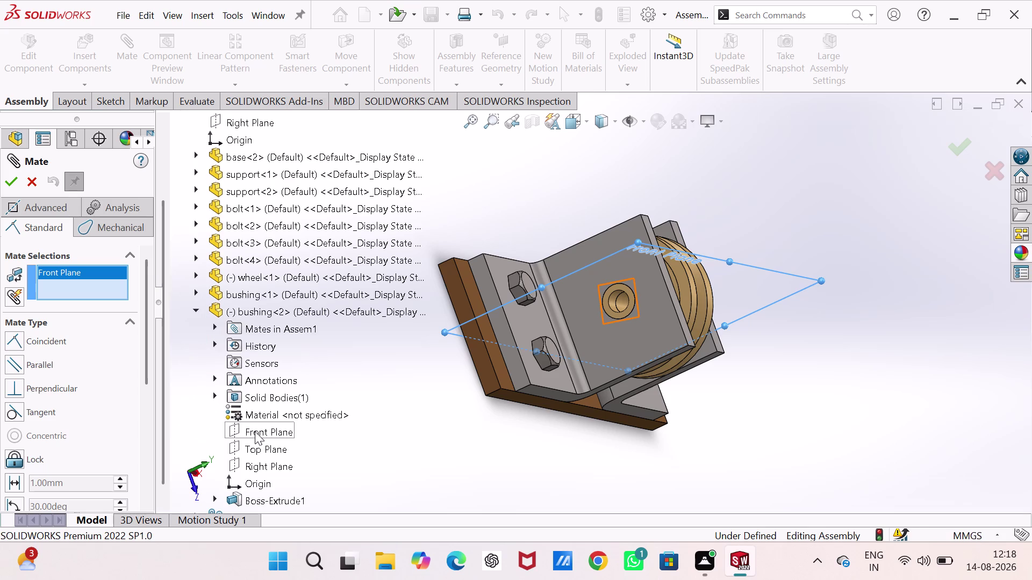
click(255, 432)
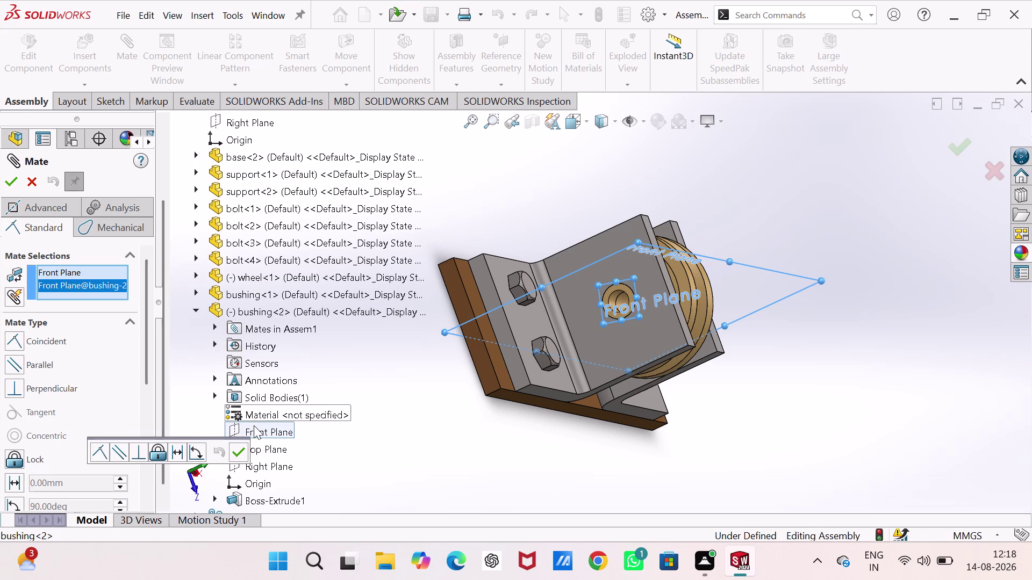
click(254, 428)
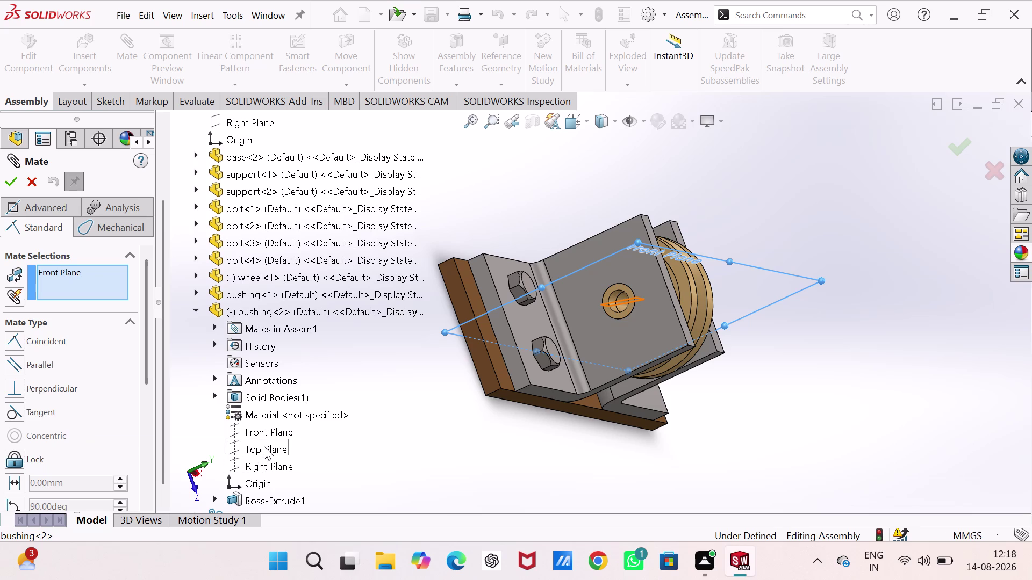
click(264, 446)
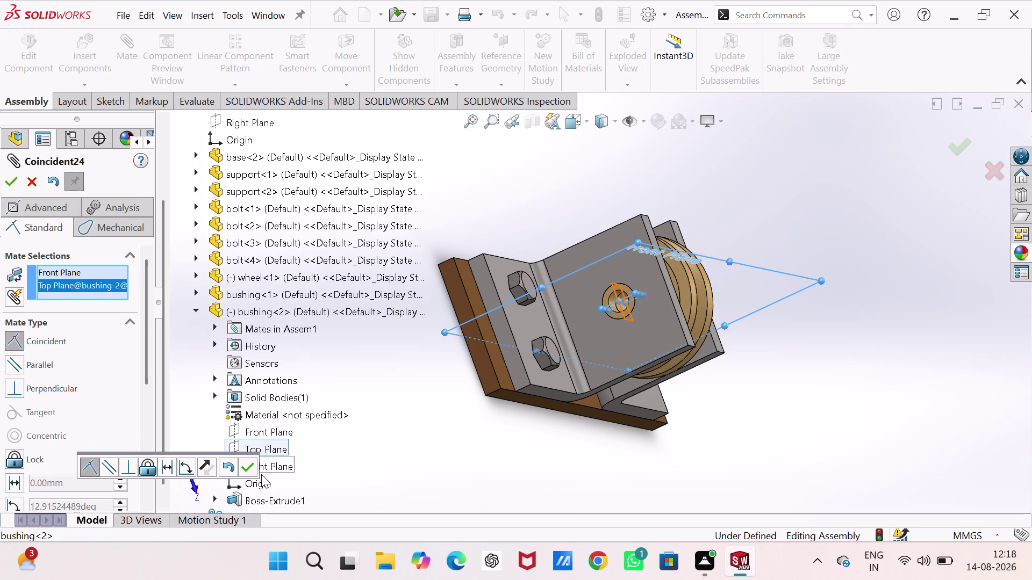
click(247, 470)
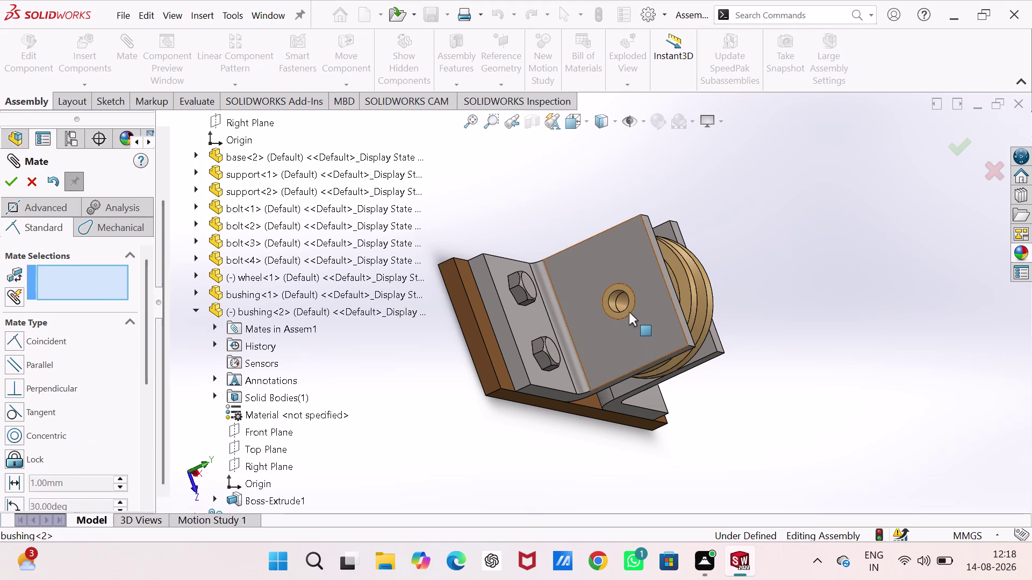
Drag the second bushing to confirm it no longer spins.
scroll(up, 3)
scroll(down, 3)
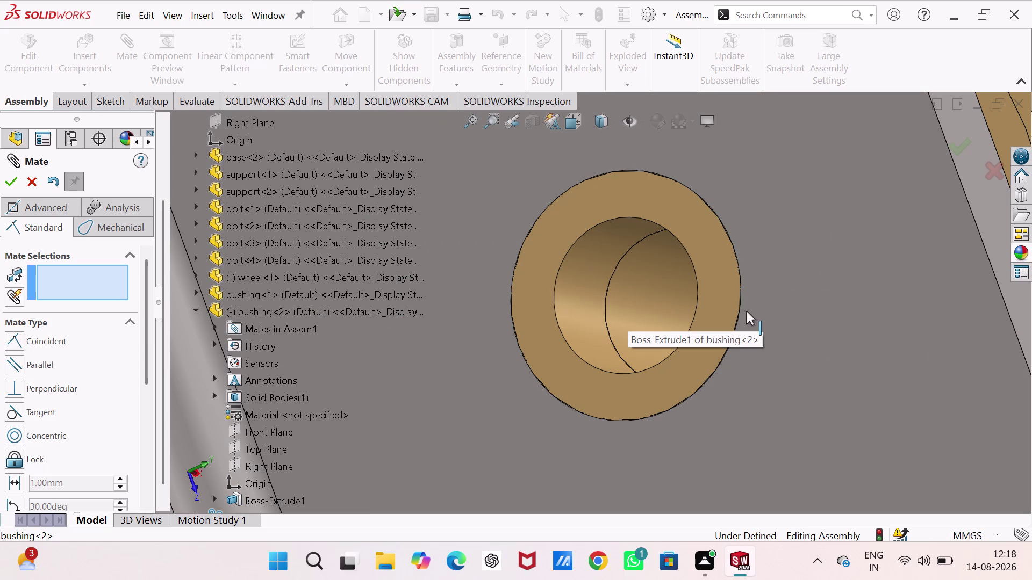
drag(712, 271, 702, 243)
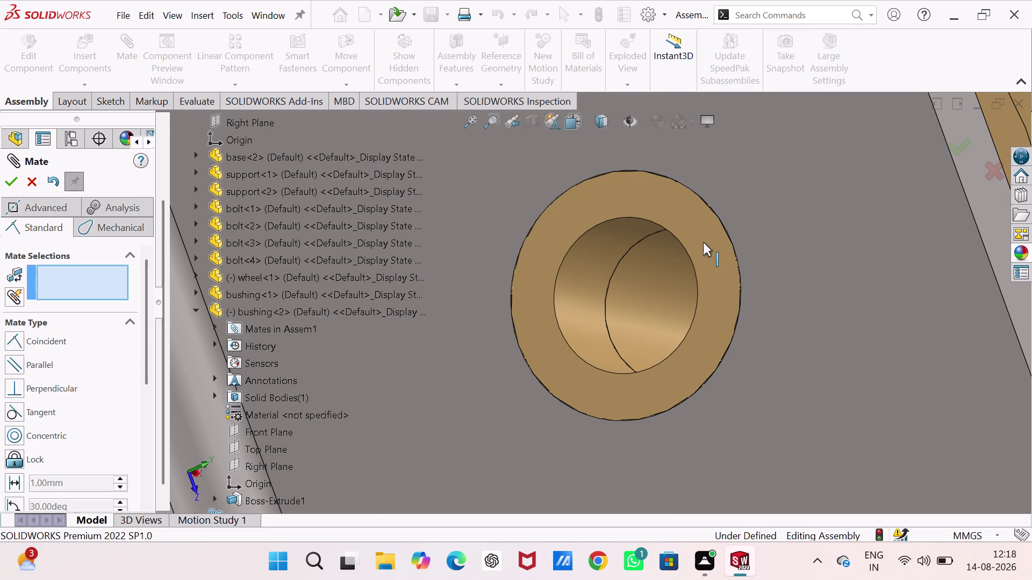
drag(702, 243, 579, 365)
Close the Mate PropertyManager, orbit around the assembly and its underside, then launch Insert Components.
click(9, 175)
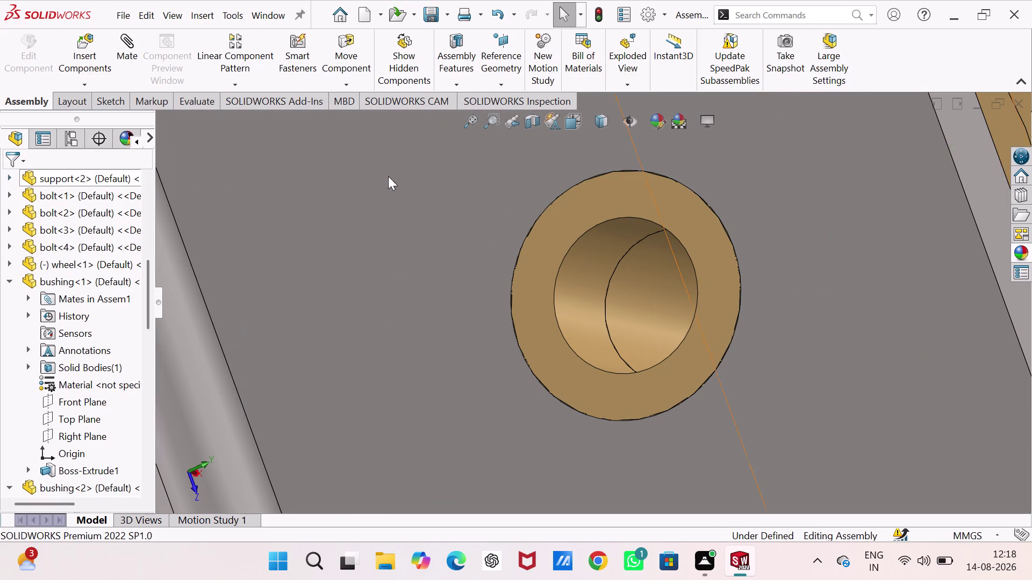
scroll(up, 3)
middle_drag(654, 272, 596, 272)
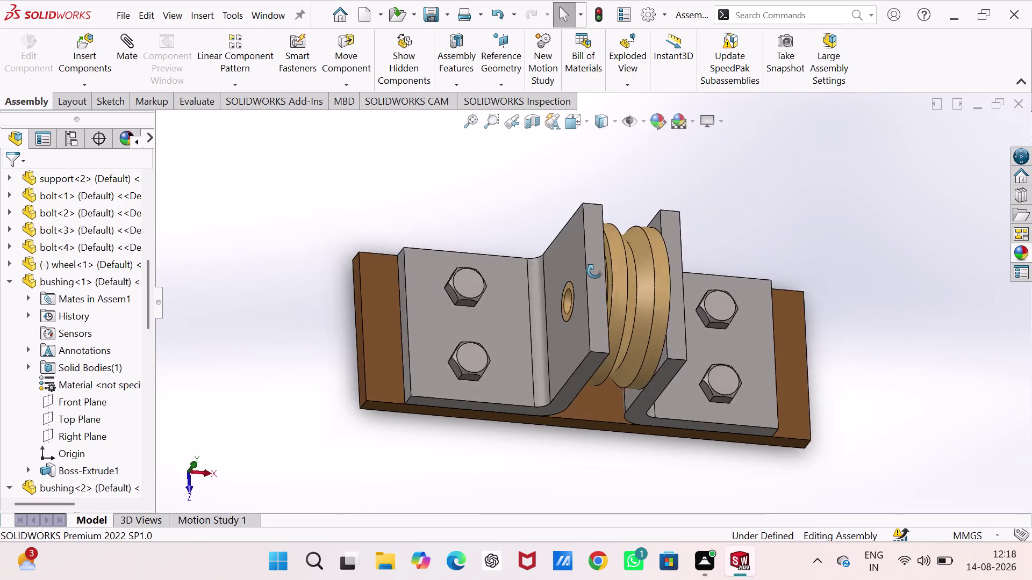
middle_drag(597, 272, 565, 203)
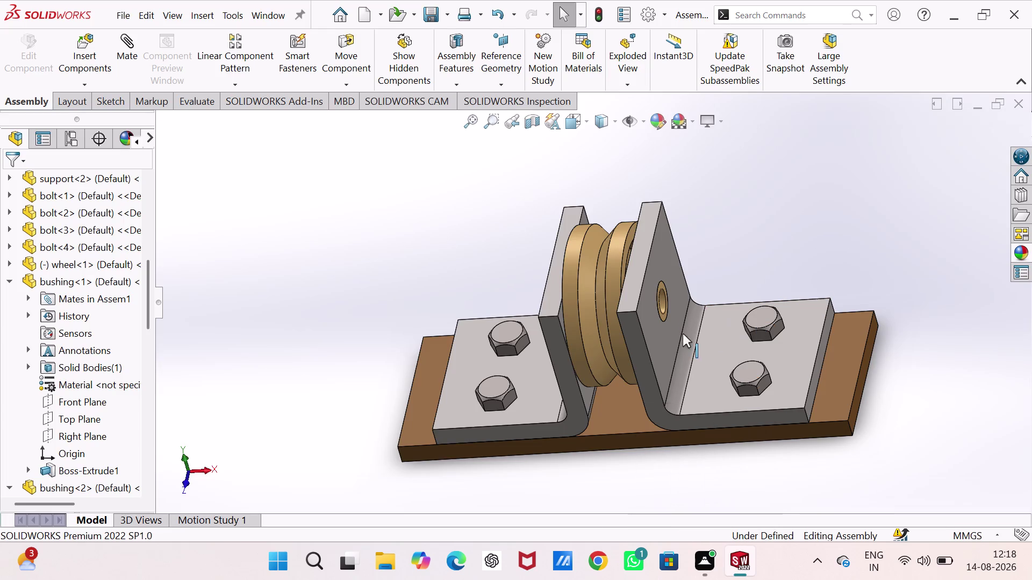
scroll(up, 3)
middle_drag(493, 249, 624, 246)
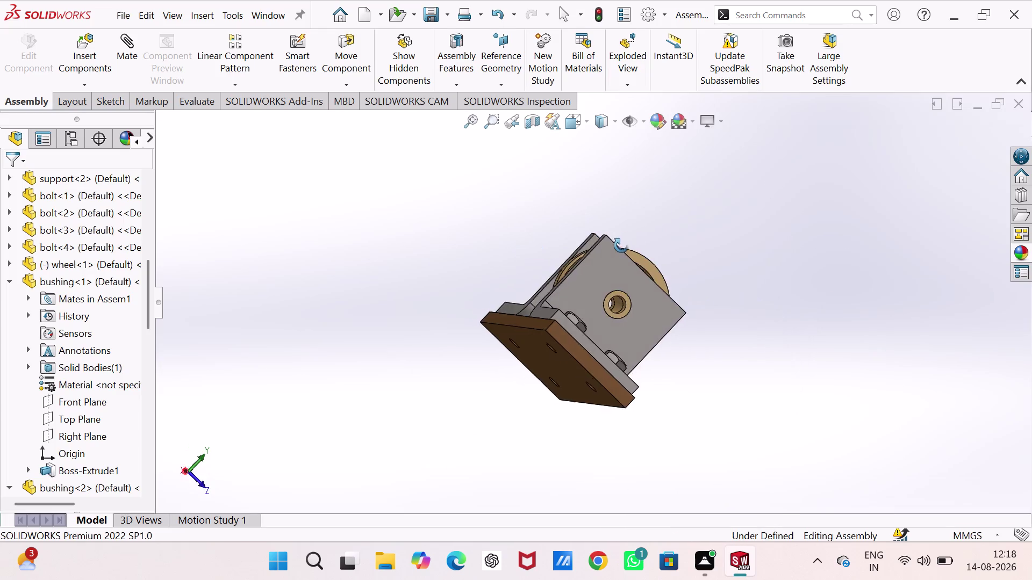
middle_drag(623, 246, 544, 232)
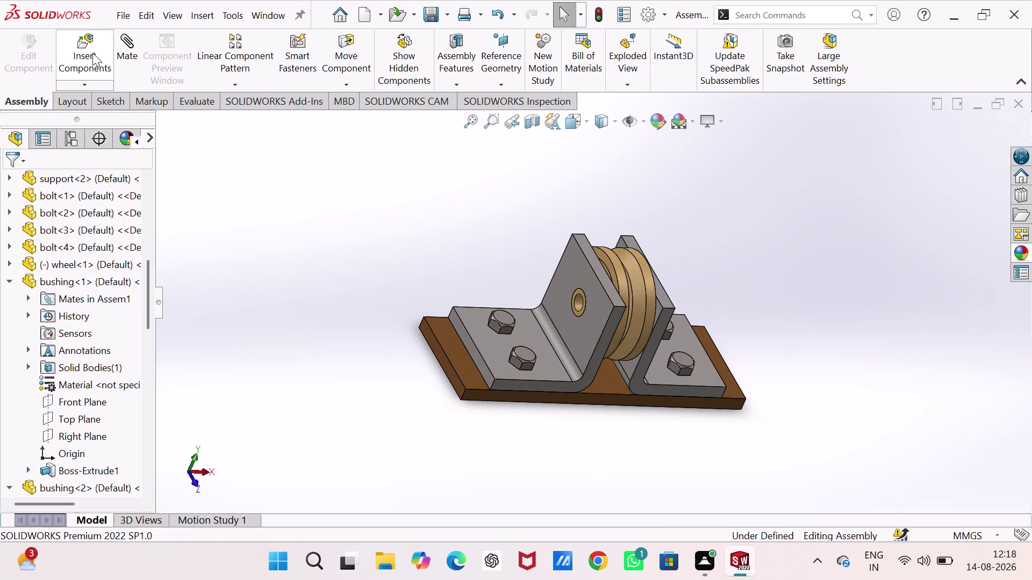
click(93, 53)
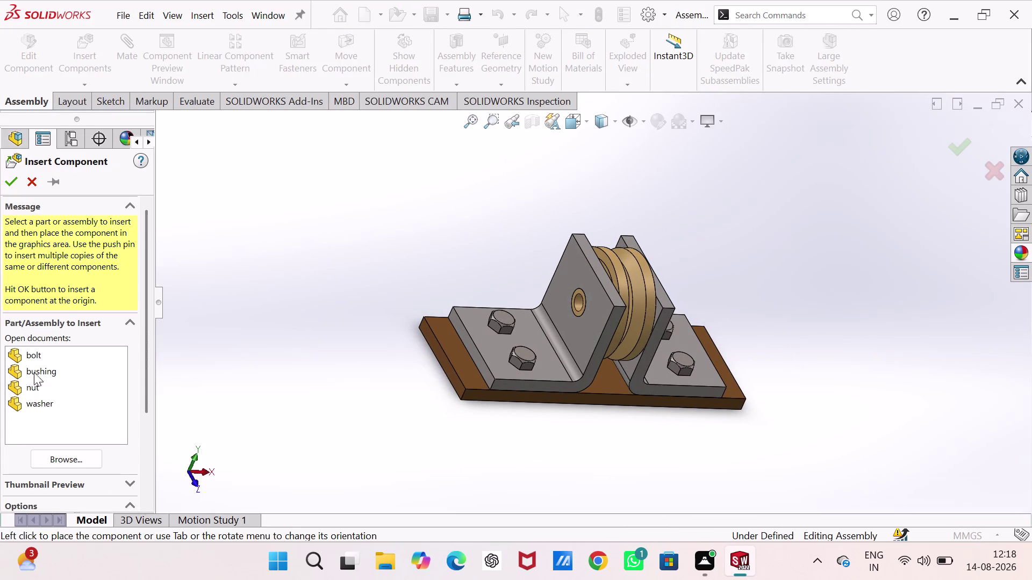
Browse to the washer part file and open it for insertion.
click(54, 461)
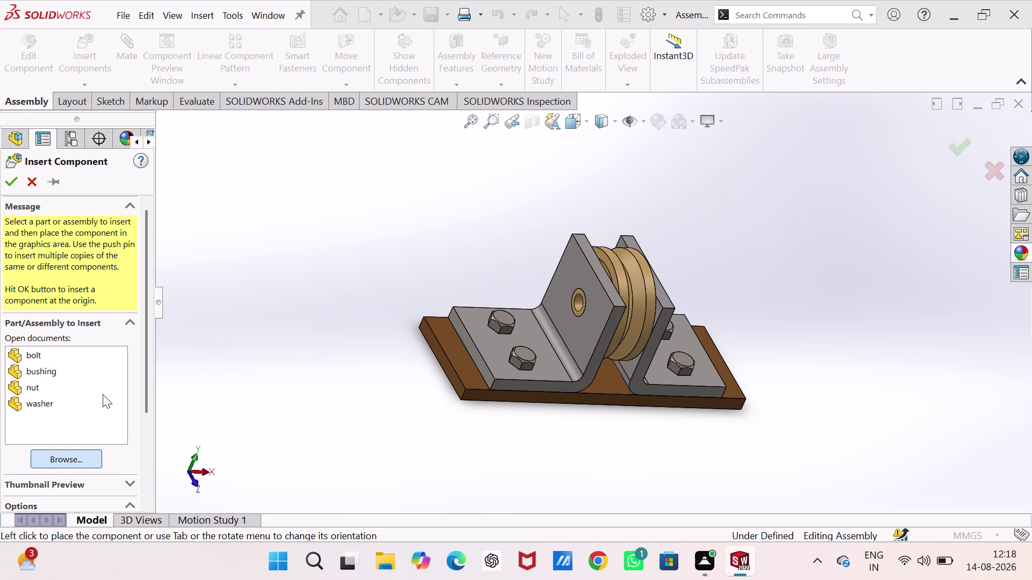
scroll(down, 3)
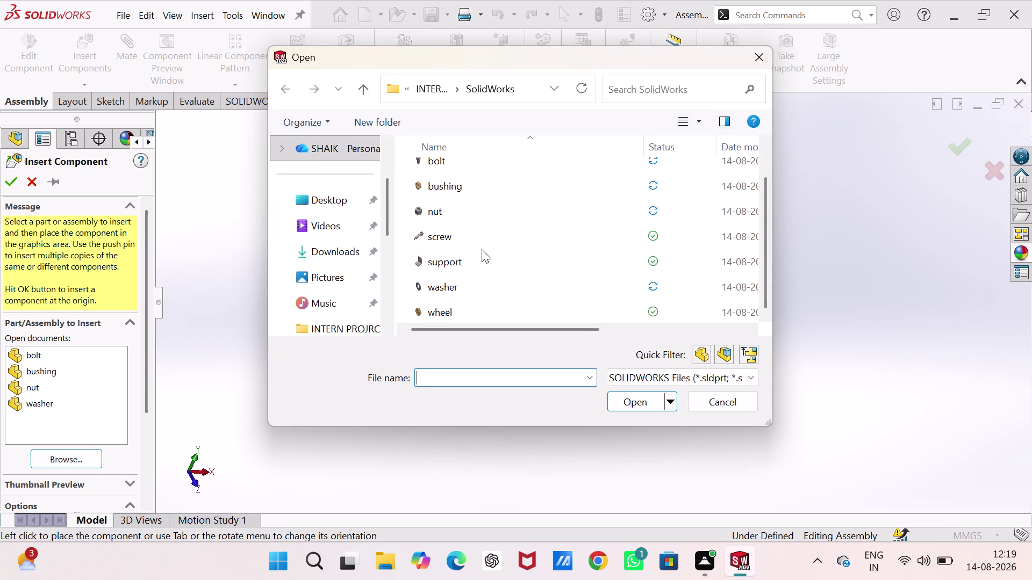
scroll(down, 3)
scroll(down, 3)
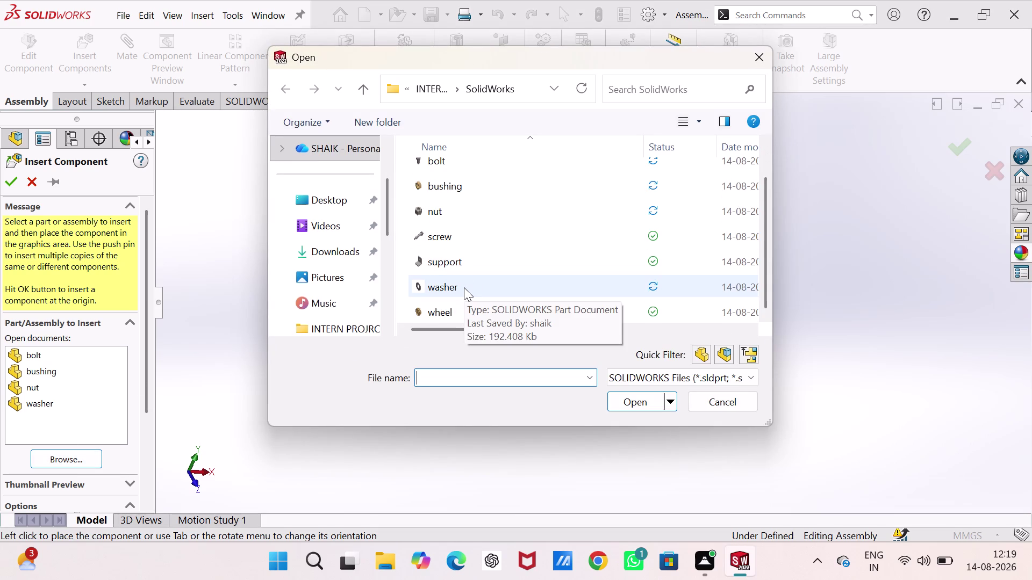
click(464, 288)
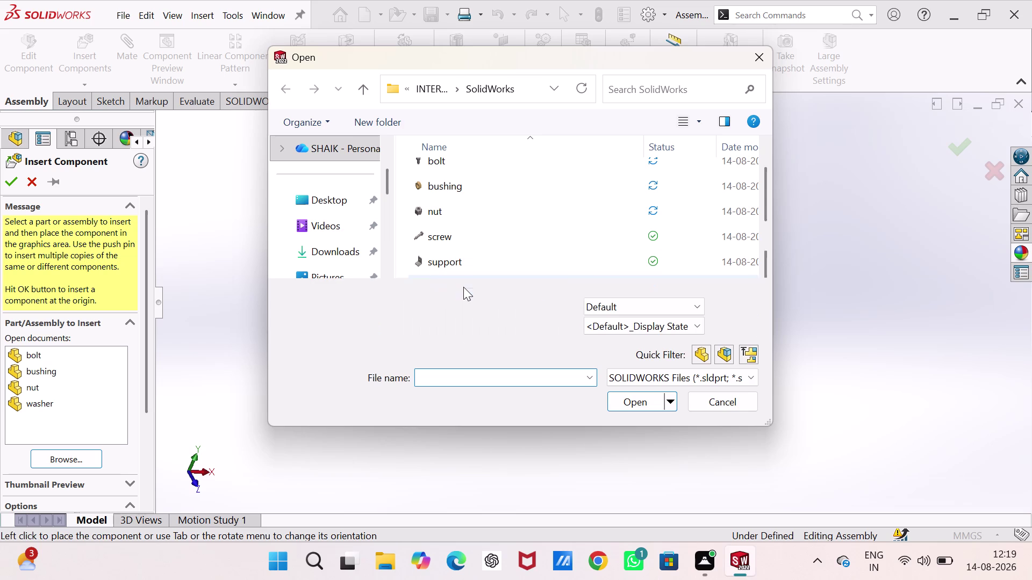
click(642, 400)
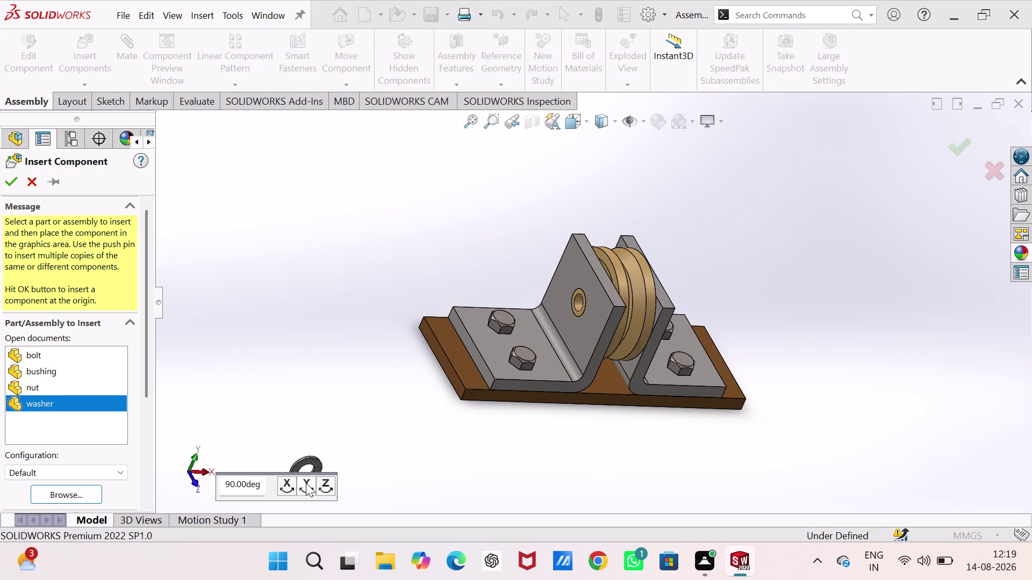
Rotate the washer 90° about Y and place it beside the support.
click(305, 483)
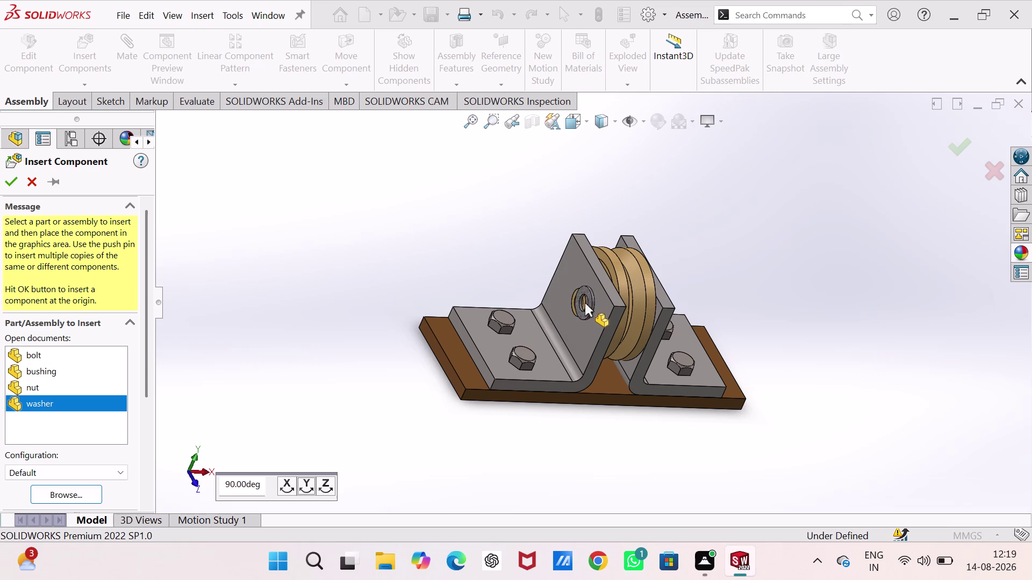
click(462, 265)
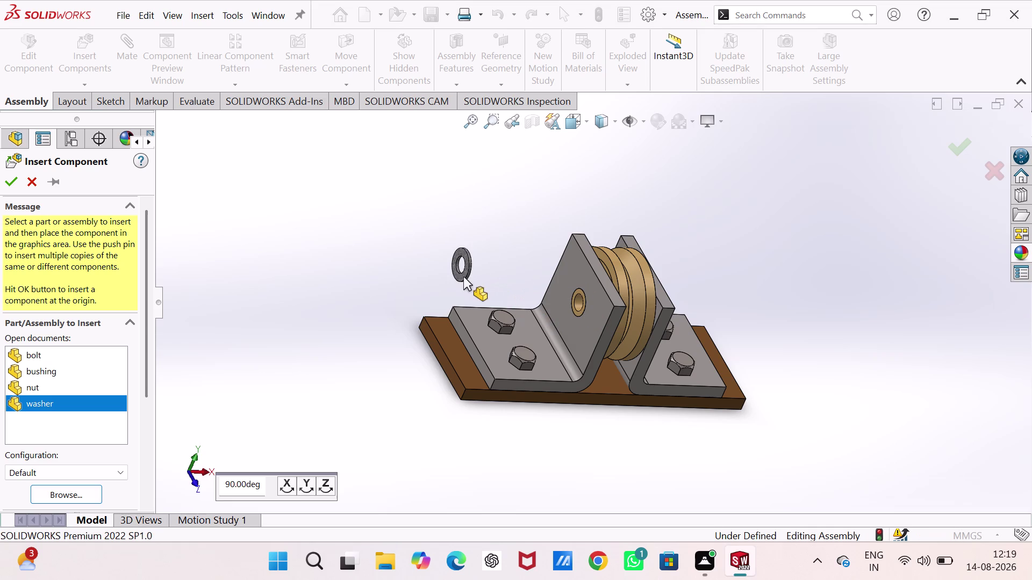
drag(465, 275, 516, 249)
click(494, 258)
drag(466, 267, 501, 254)
drag(471, 270, 456, 277)
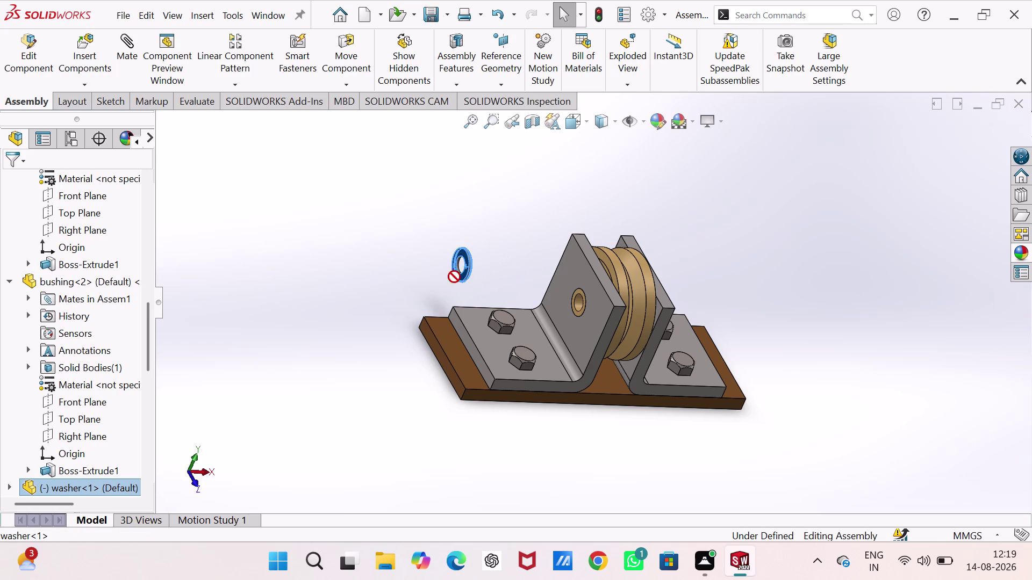
Zoom in on the washer and Ctrl-drag a copy beside it.
drag(456, 276, 440, 279)
key(Escape)
scroll(up, 3)
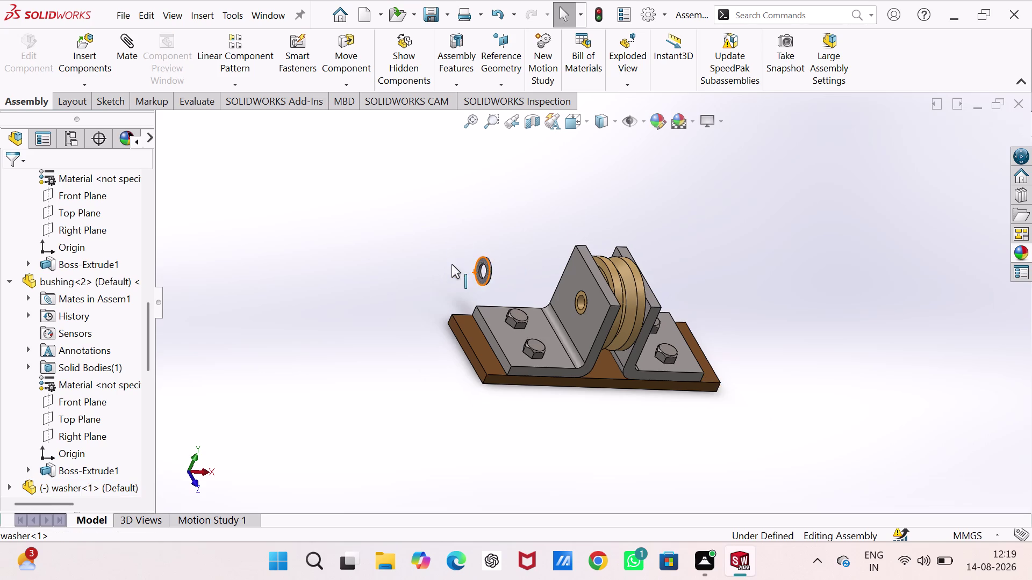
scroll(down, 3)
drag(580, 296, 568, 304)
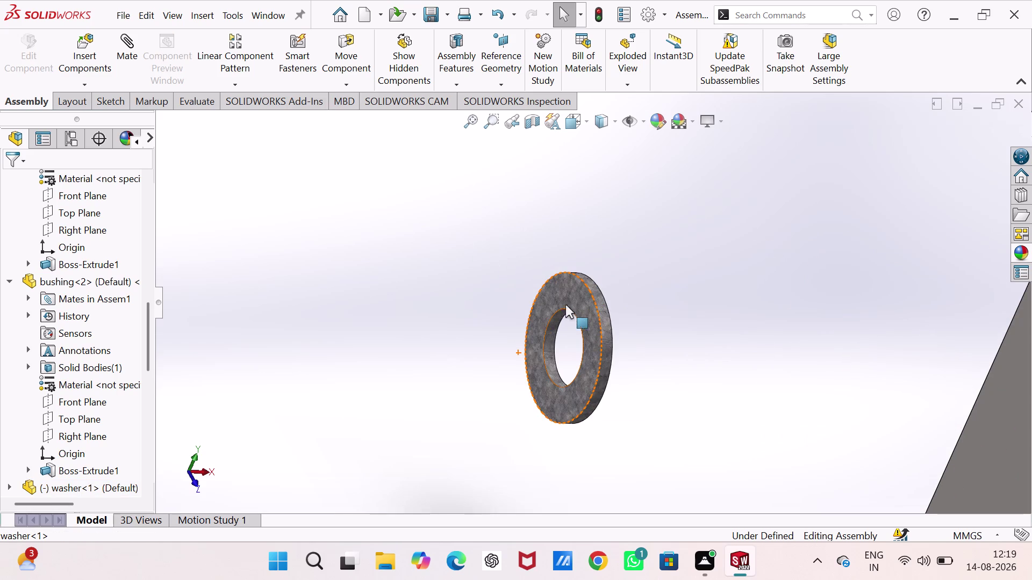
drag(568, 304, 472, 312)
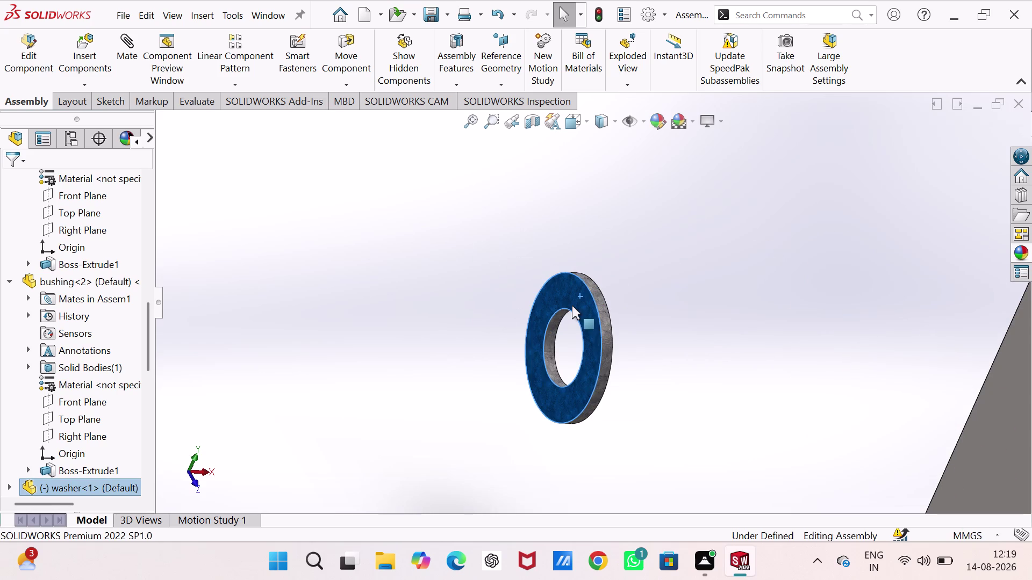
drag(569, 291, 561, 297)
drag(560, 296, 463, 293)
click(460, 292)
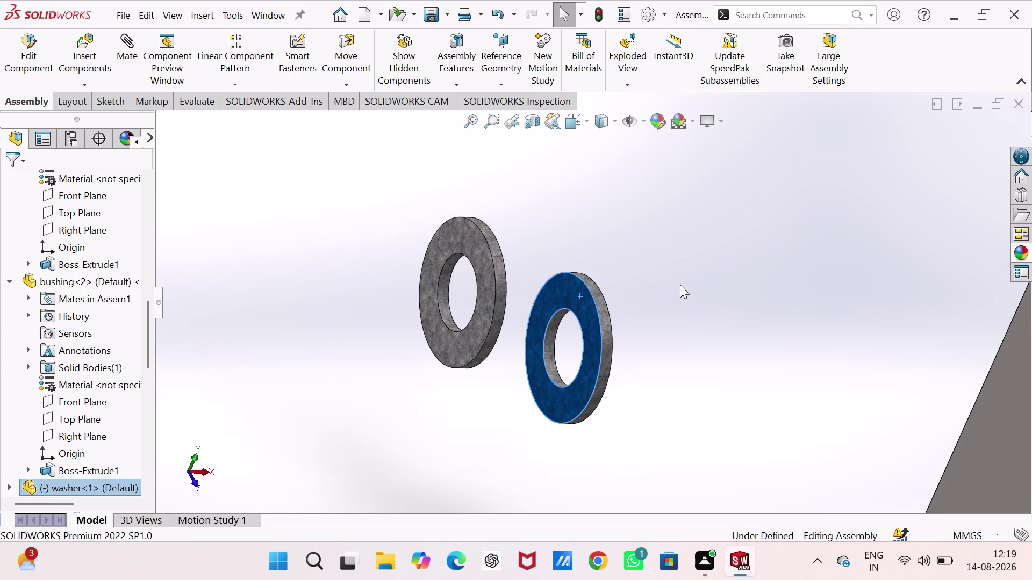
In isometric view, move the second washer beside the right support hole.
middle_drag(679, 285, 617, 282)
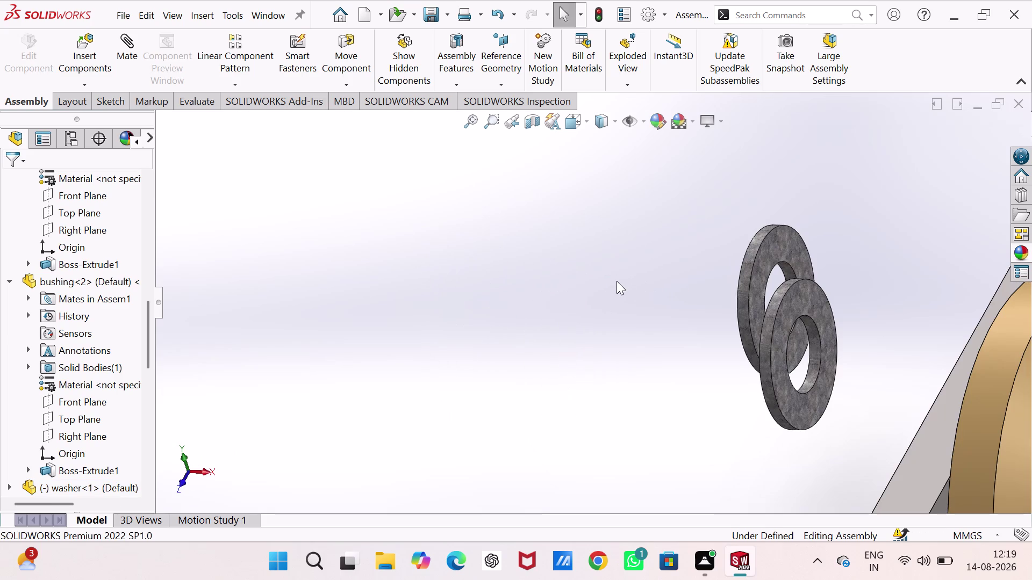
key(ctrl+7)
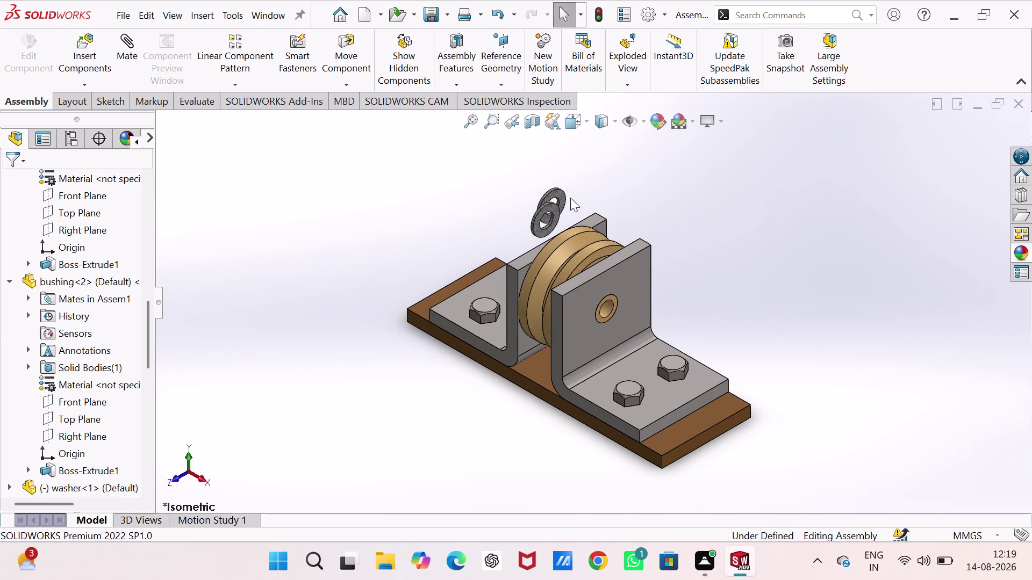
drag(561, 198, 719, 344)
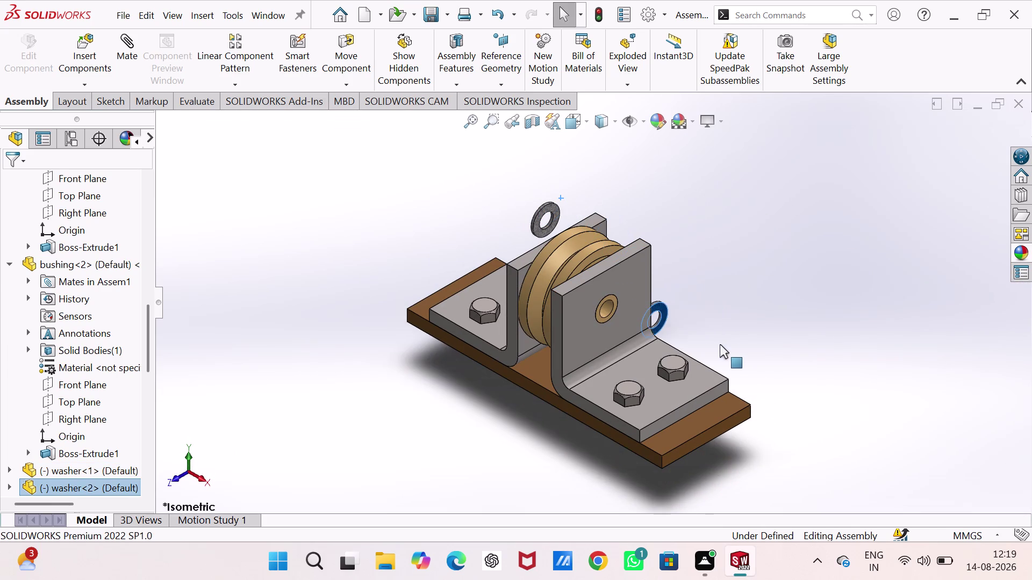
drag(720, 345, 776, 330)
click(775, 259)
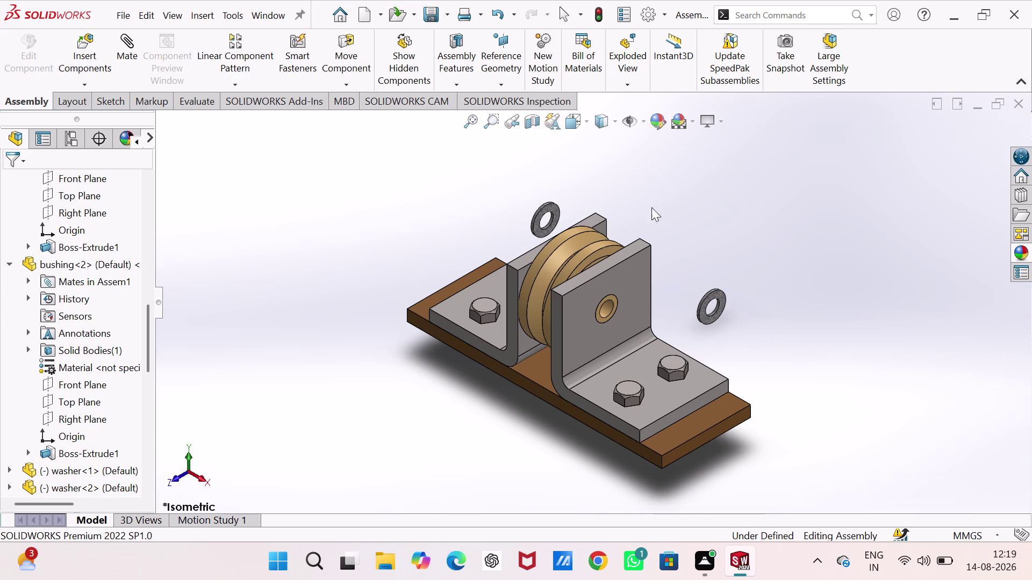
click(134, 49)
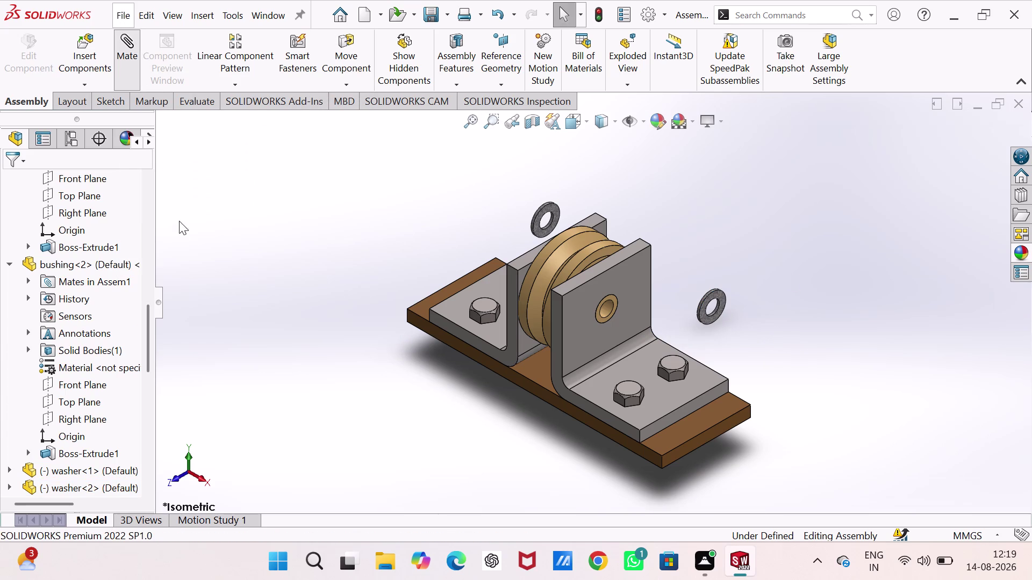
Mate the first washer concentric with a bushing end edge.
click(548, 225)
middle_drag(376, 281, 452, 352)
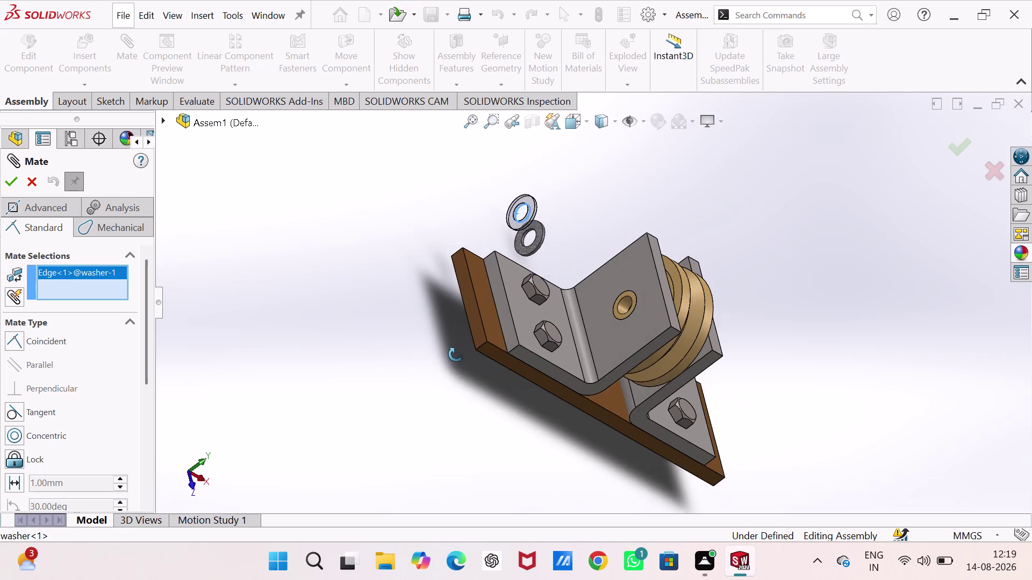
middle_drag(453, 351, 459, 360)
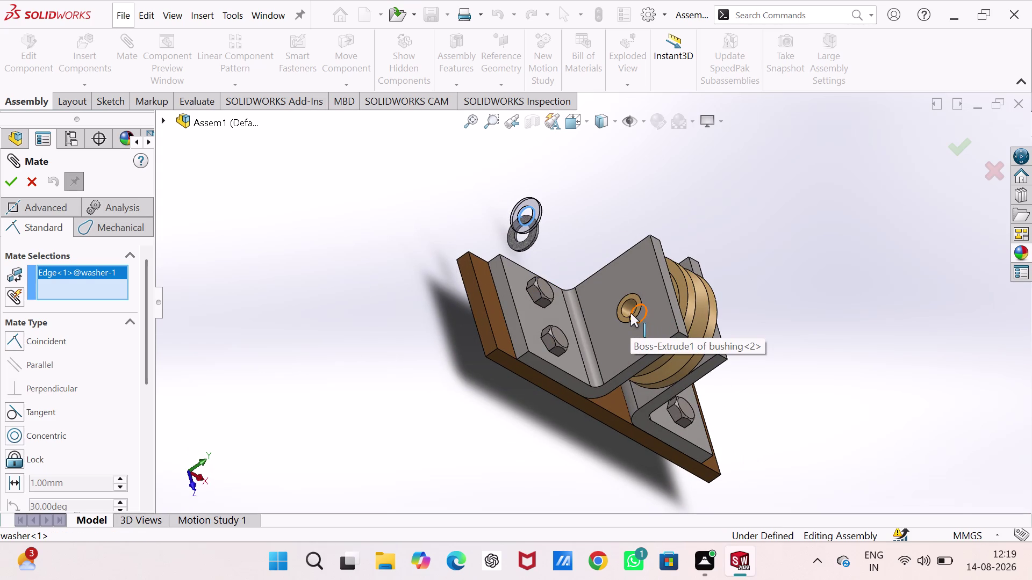
click(633, 316)
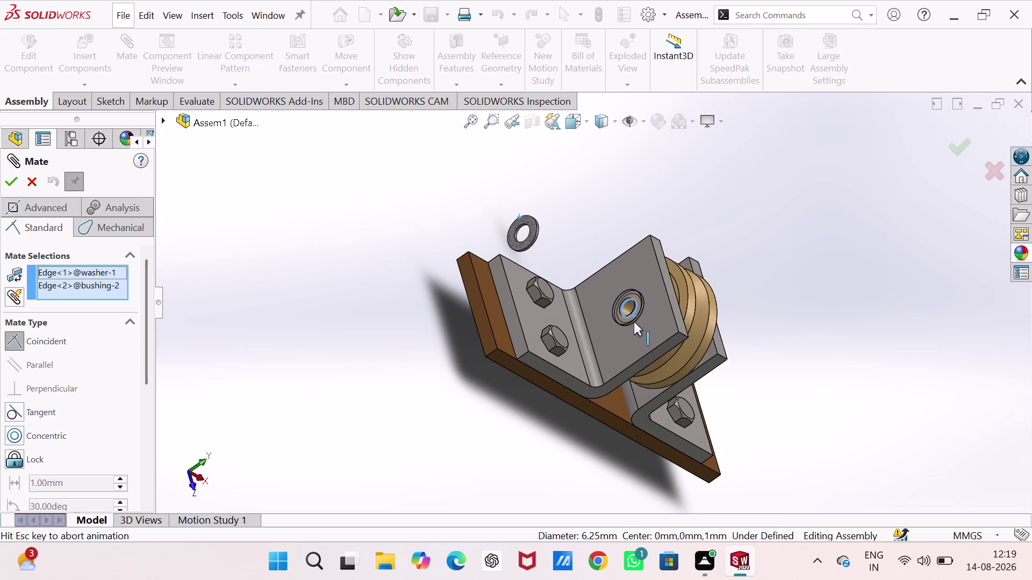
click(769, 340)
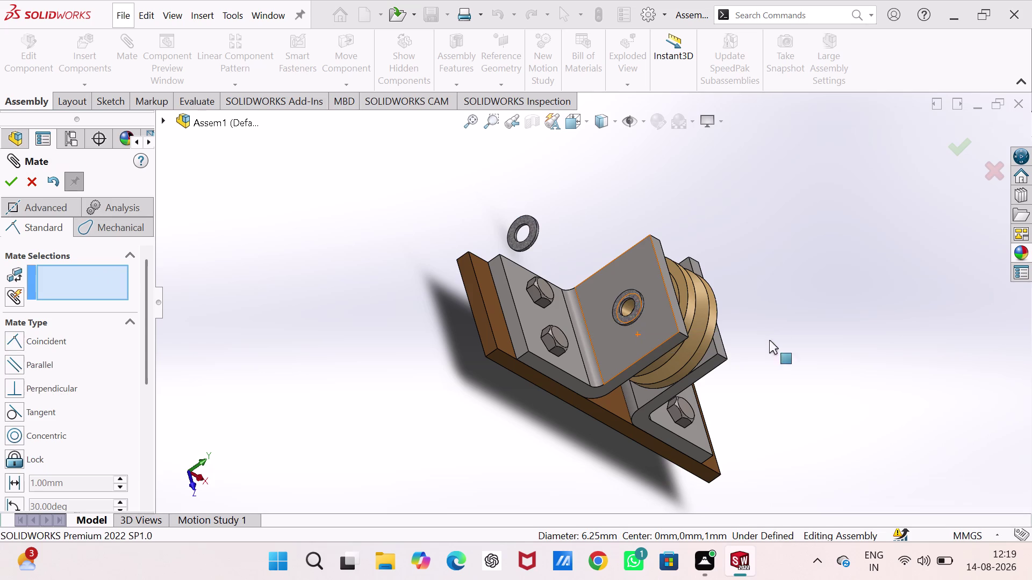
click(636, 314)
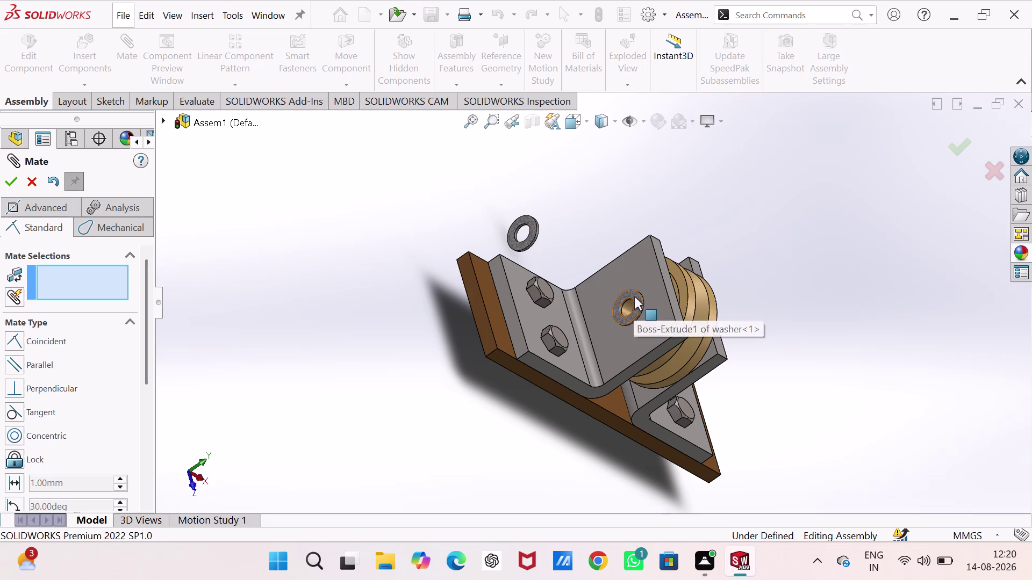
drag(634, 296, 586, 296)
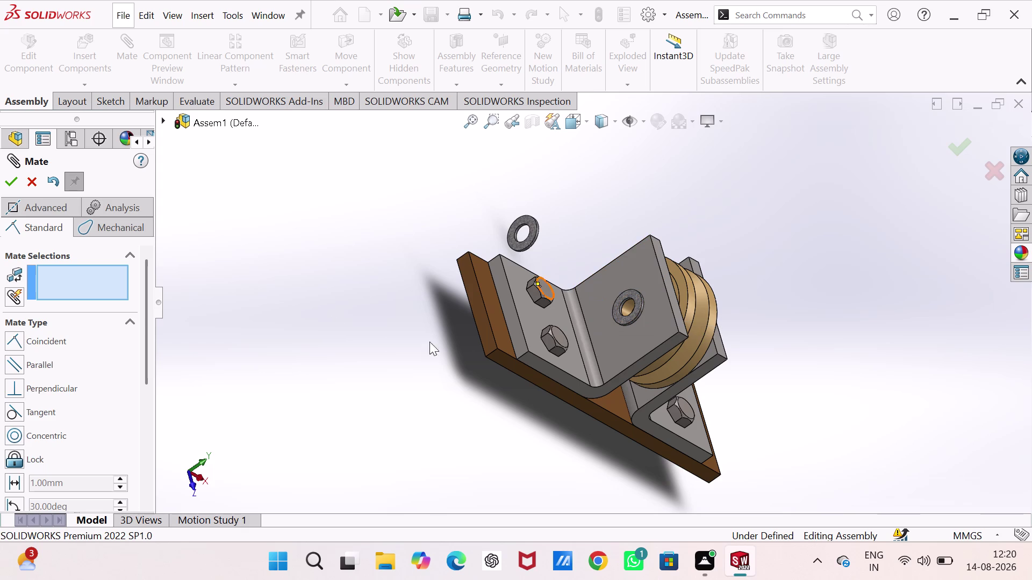
Mate the second washer concentric with the other bushing end edge.
click(518, 228)
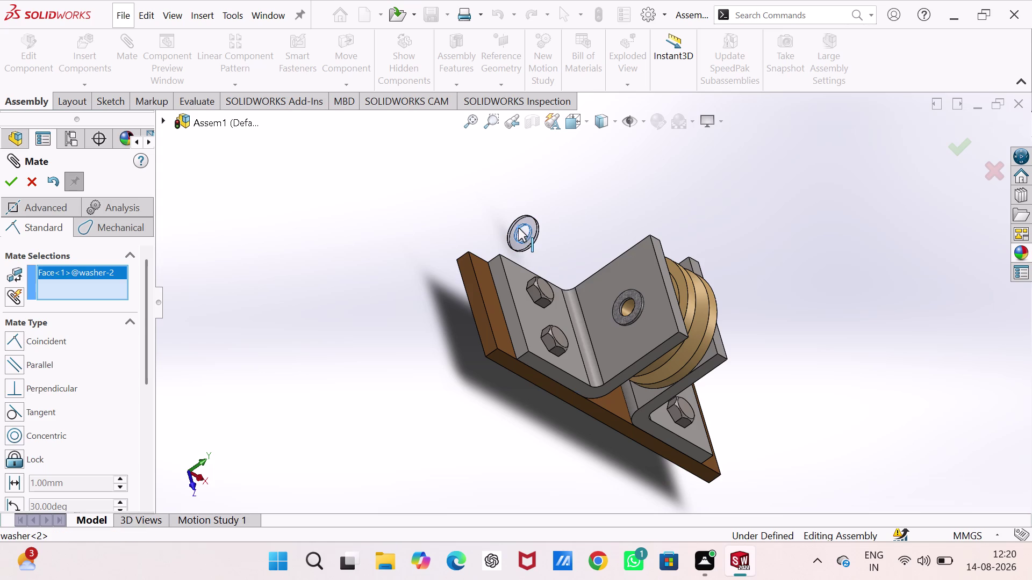
middle_drag(874, 377, 725, 350)
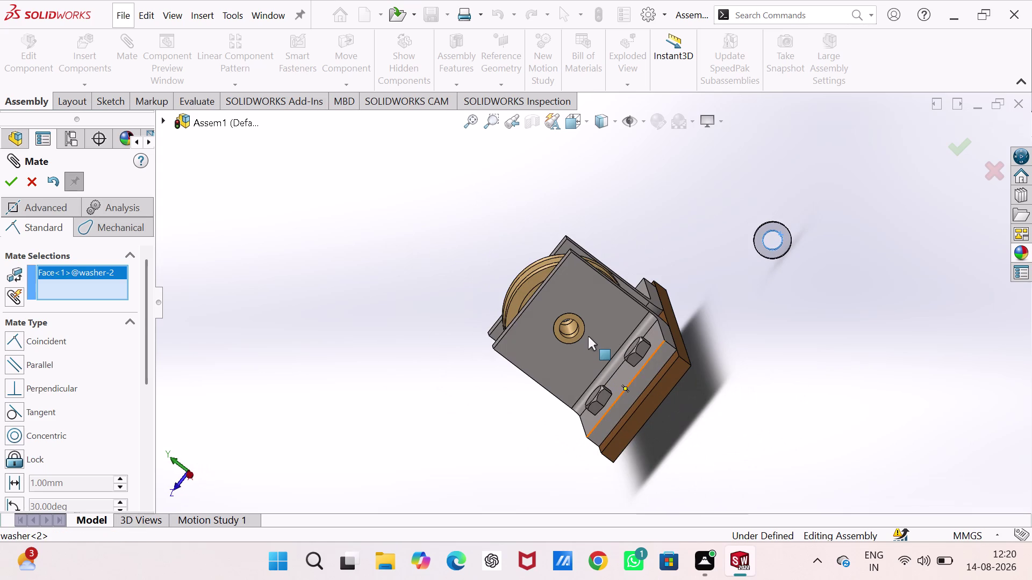
click(582, 320)
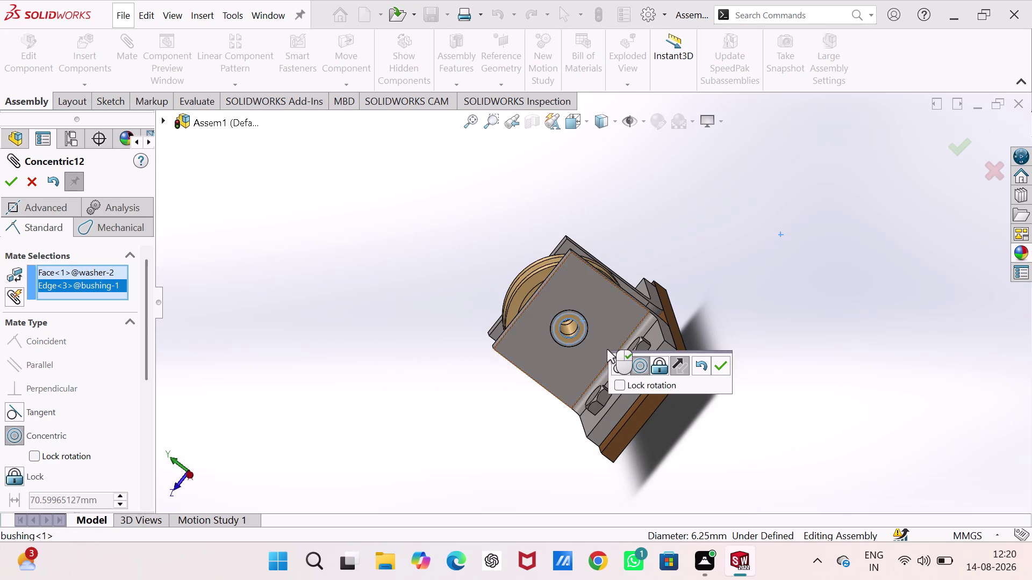
click(720, 366)
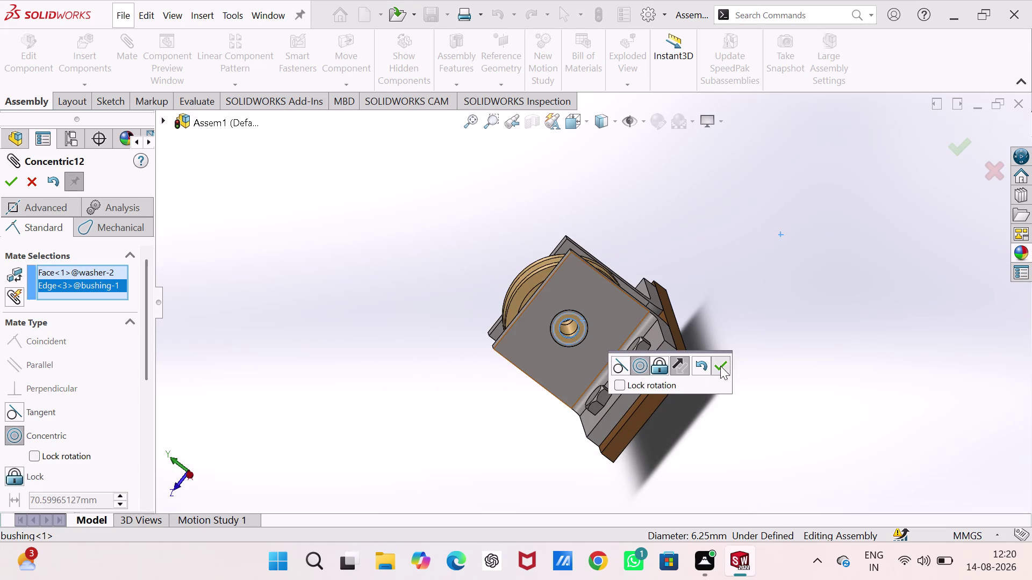
middle_drag(502, 374, 577, 382)
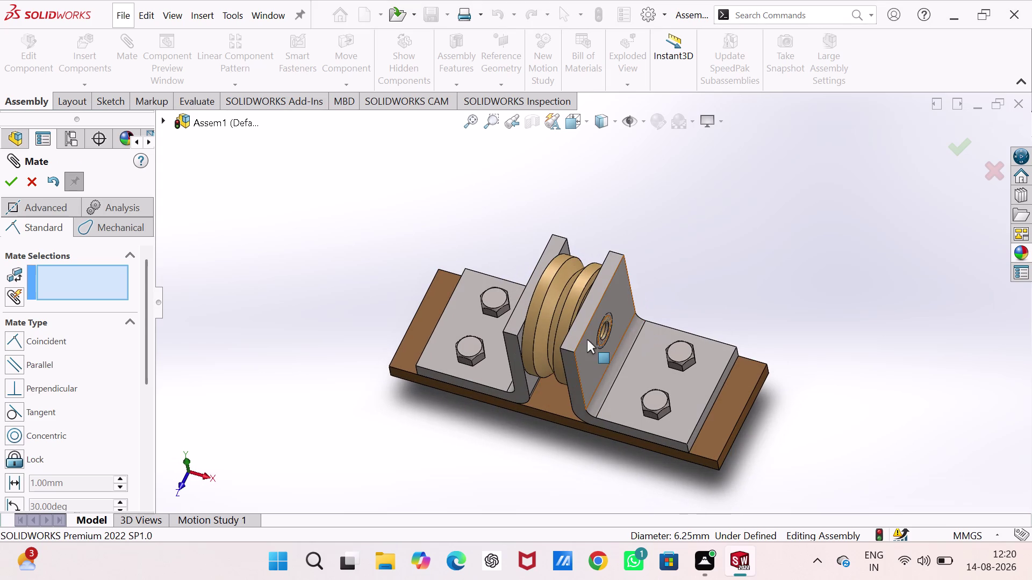
Pick a bushing edge and support face, then clear both mate selections.
drag(599, 330, 650, 354)
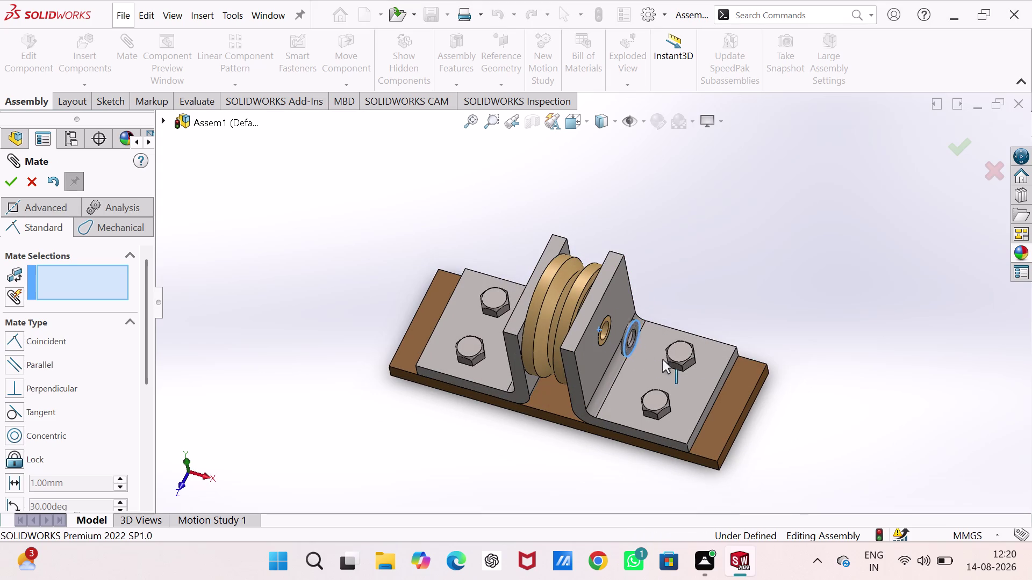
drag(649, 355, 701, 369)
click(600, 345)
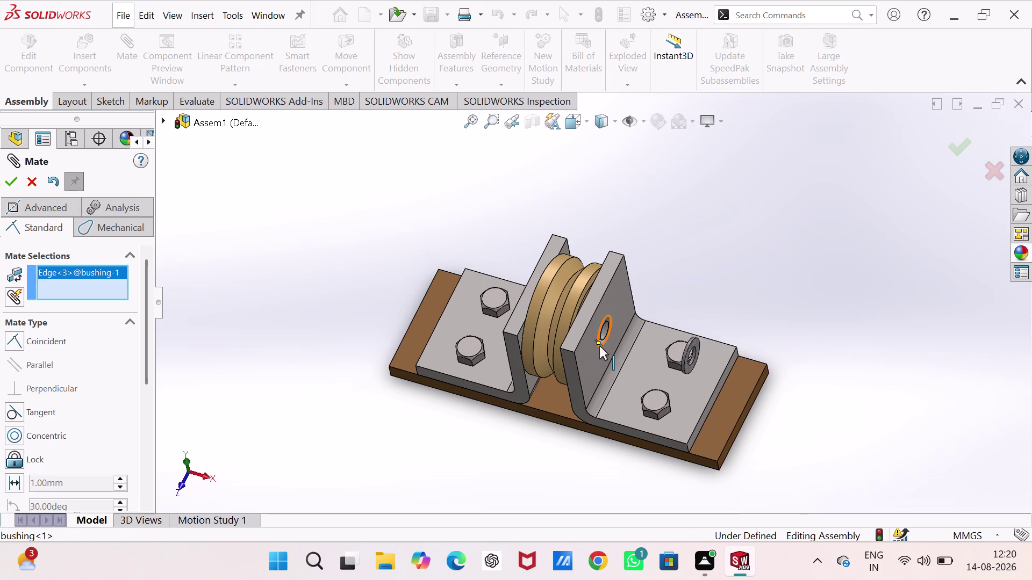
click(597, 354)
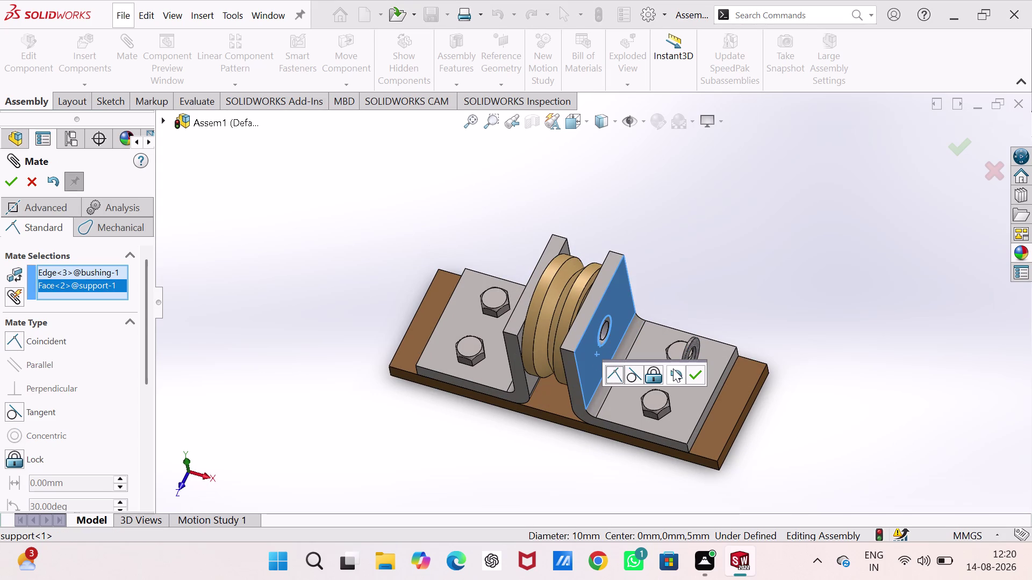
click(477, 227)
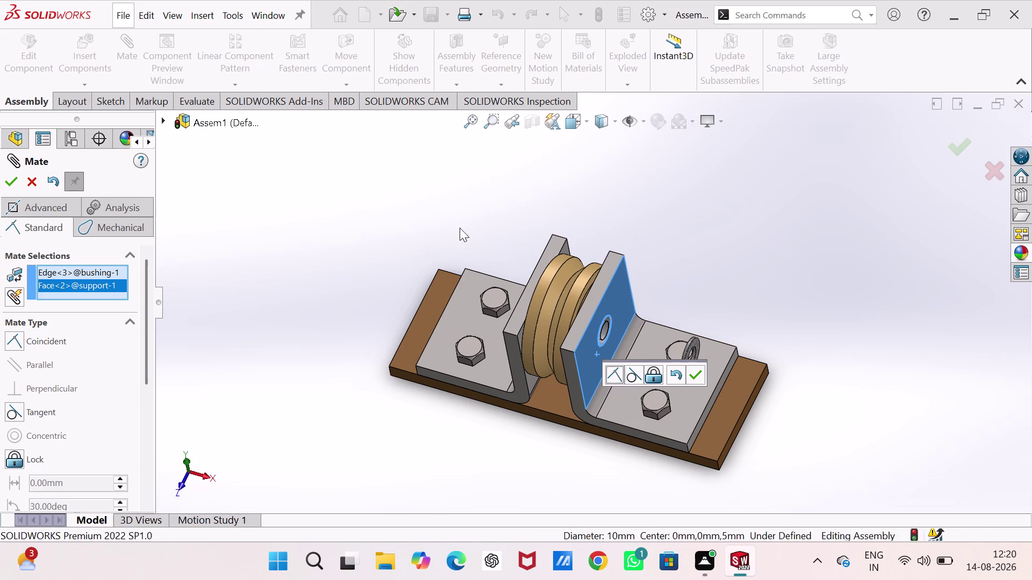
right_click(99, 271)
click(137, 282)
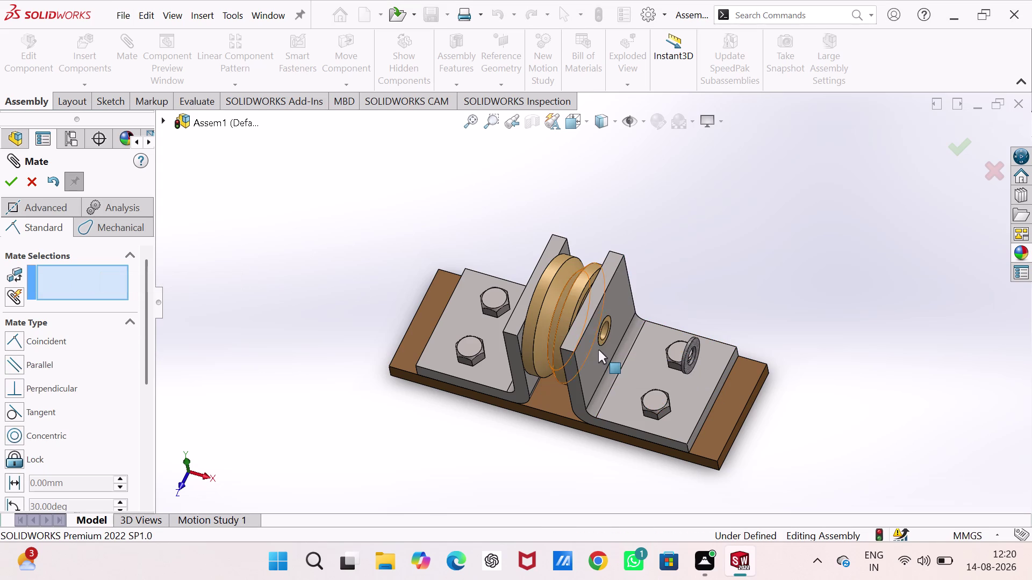
Make the support's outer face coincident with the second washer's flat face.
click(595, 349)
middle_drag(639, 369, 695, 382)
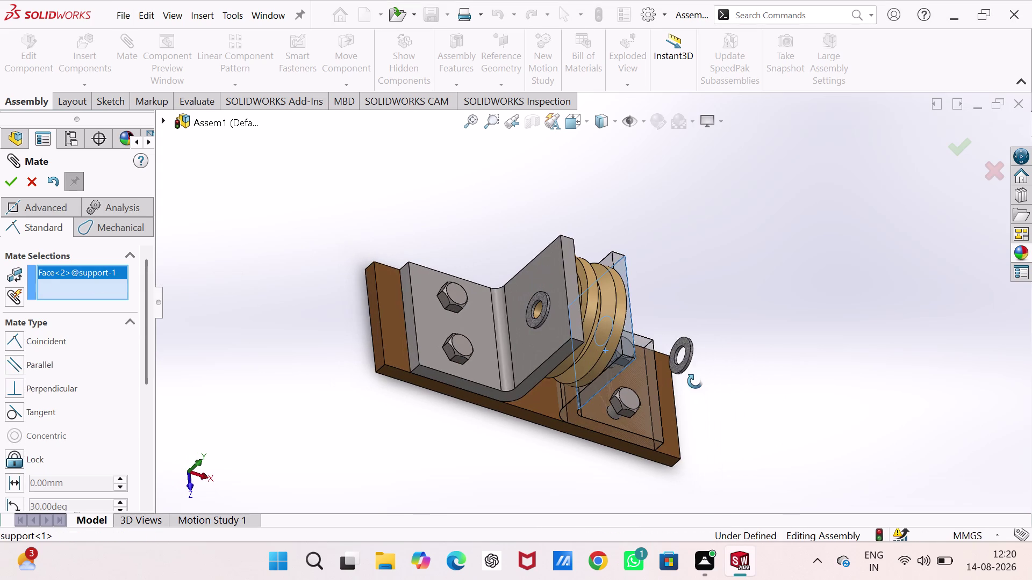
middle_drag(695, 381, 696, 382)
click(686, 344)
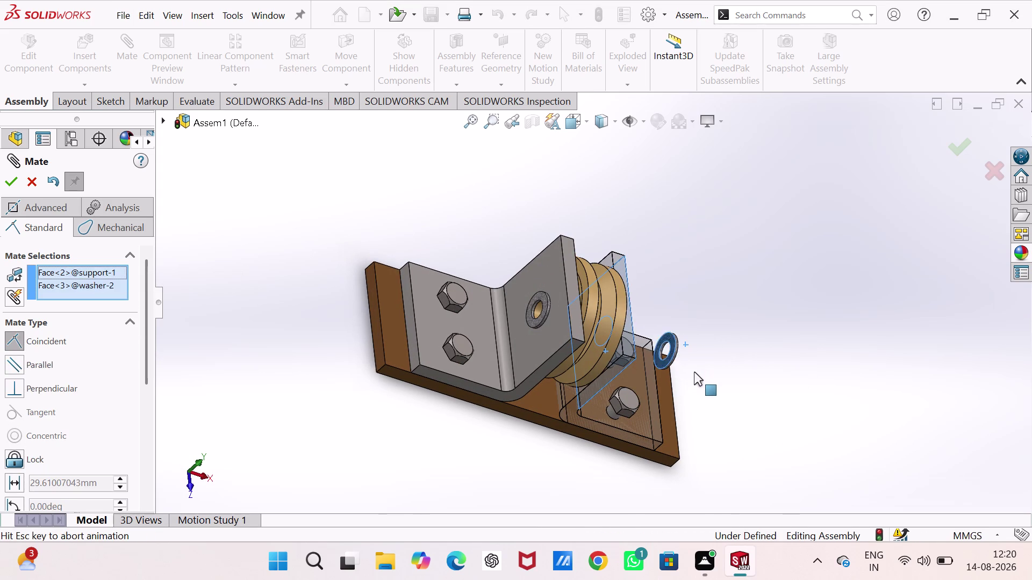
click(872, 401)
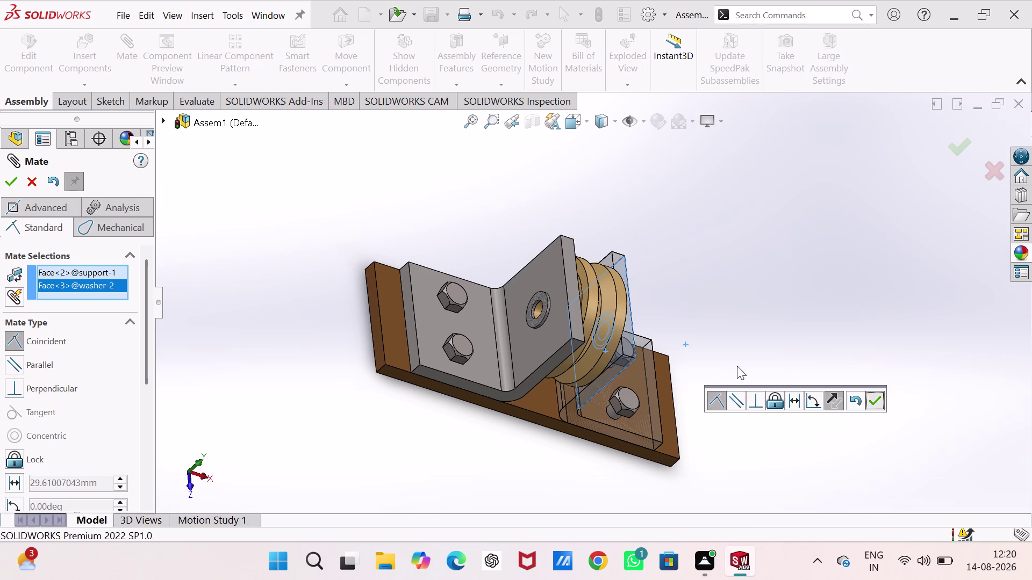
click(707, 326)
Orbit around the support to inspect the seated washer, then show the flyout FeatureManager tree.
middle_drag(696, 322, 649, 311)
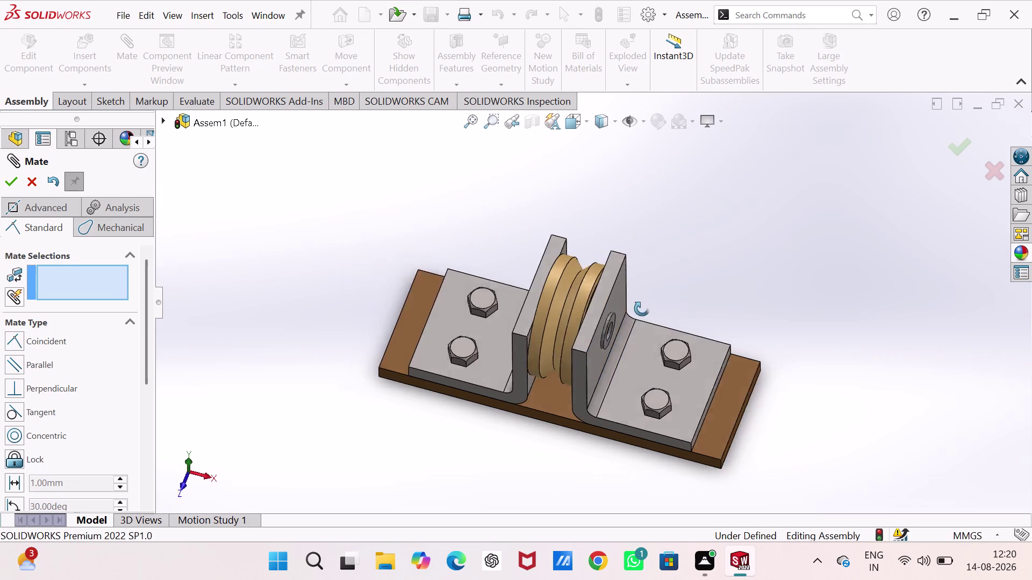
middle_drag(648, 311, 608, 286)
drag(595, 313, 601, 341)
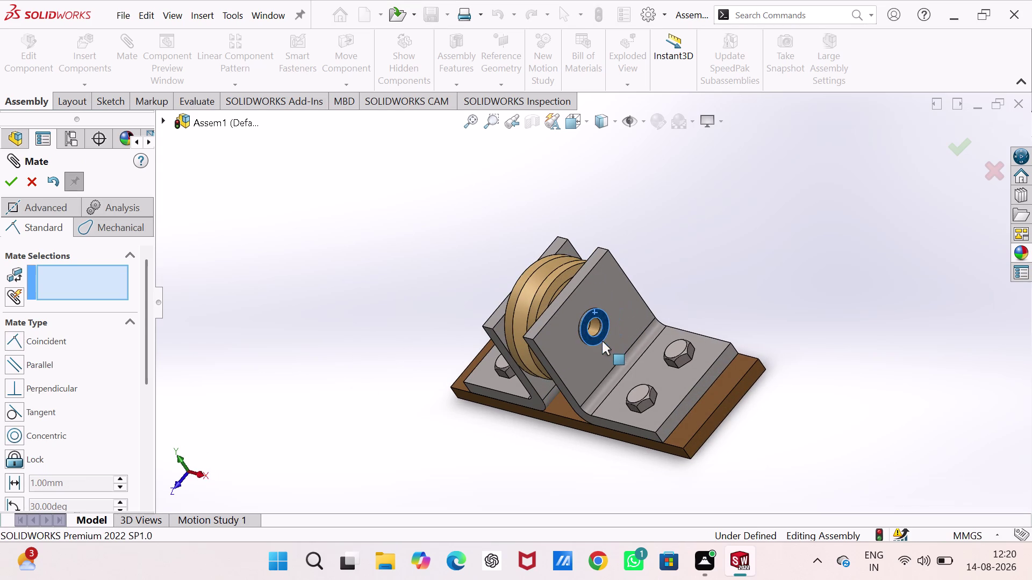
drag(602, 341, 560, 364)
scroll(down, 3)
middle_drag(529, 351, 634, 373)
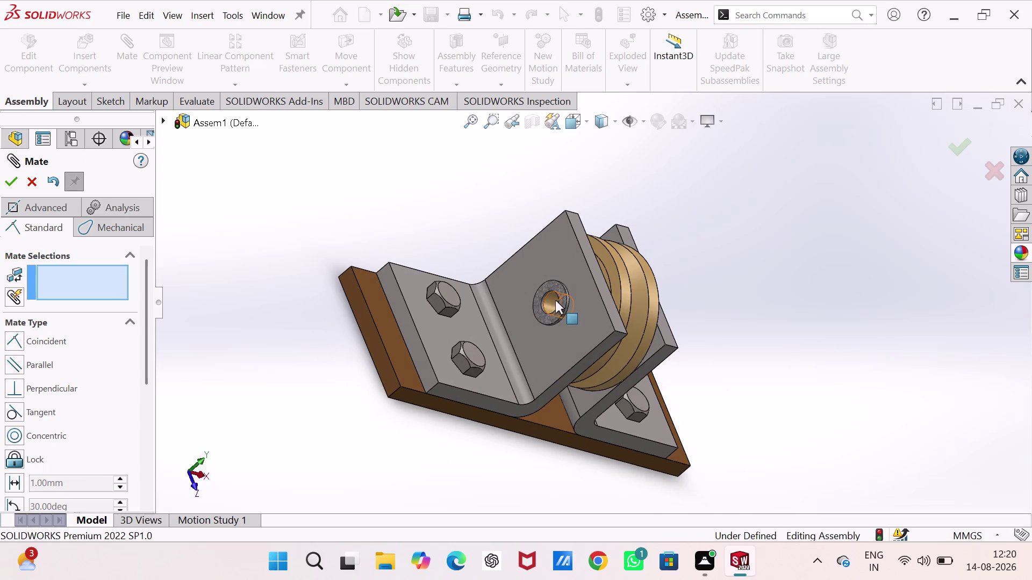
drag(556, 302, 571, 281)
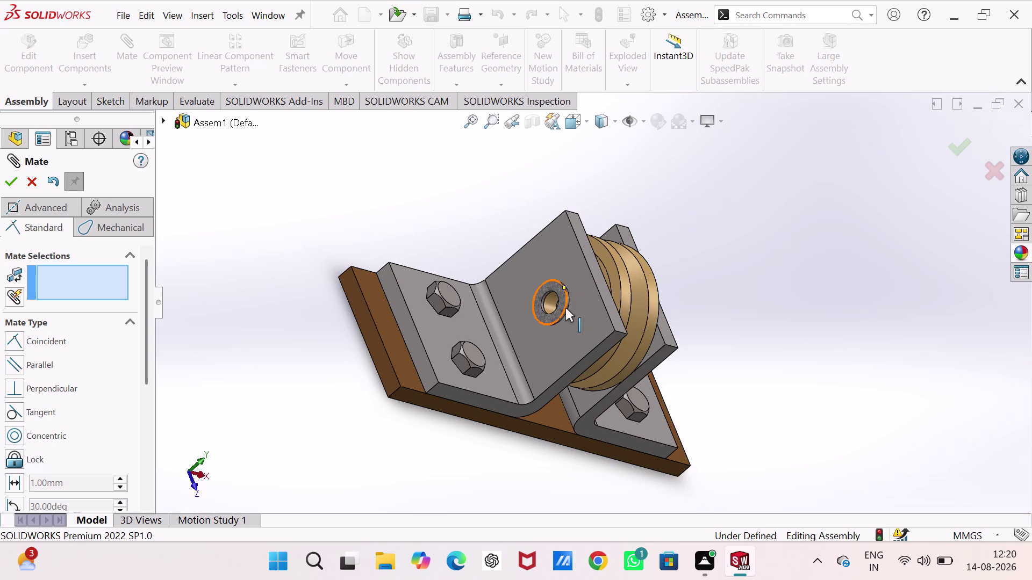
drag(564, 307, 566, 342)
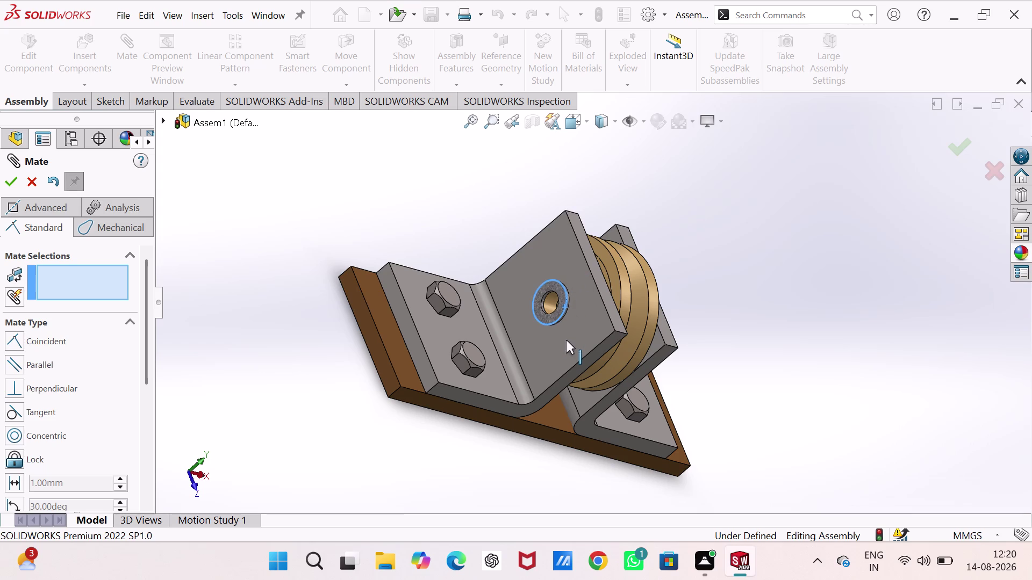
drag(566, 342, 566, 327)
drag(562, 288, 508, 297)
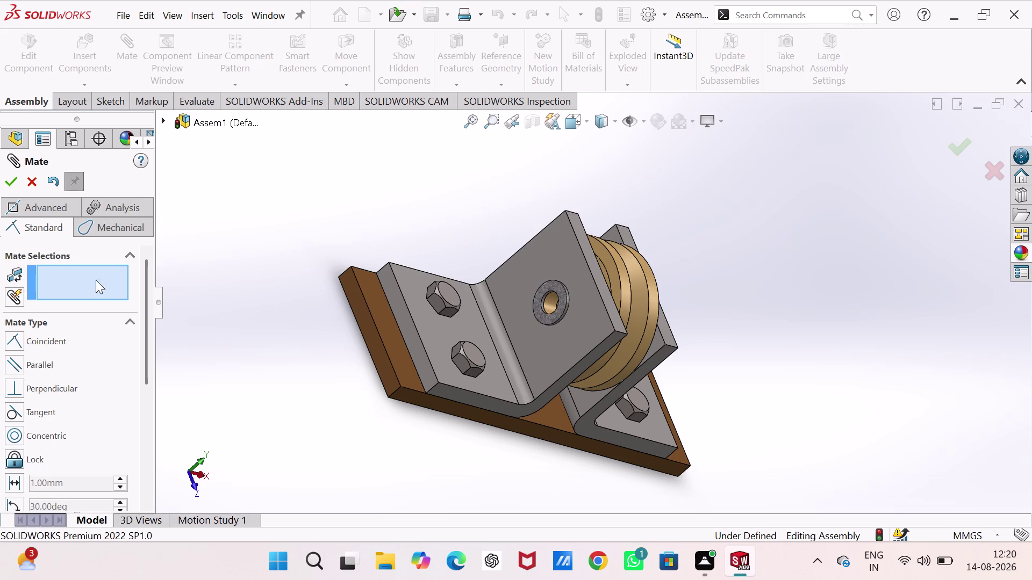
click(162, 120)
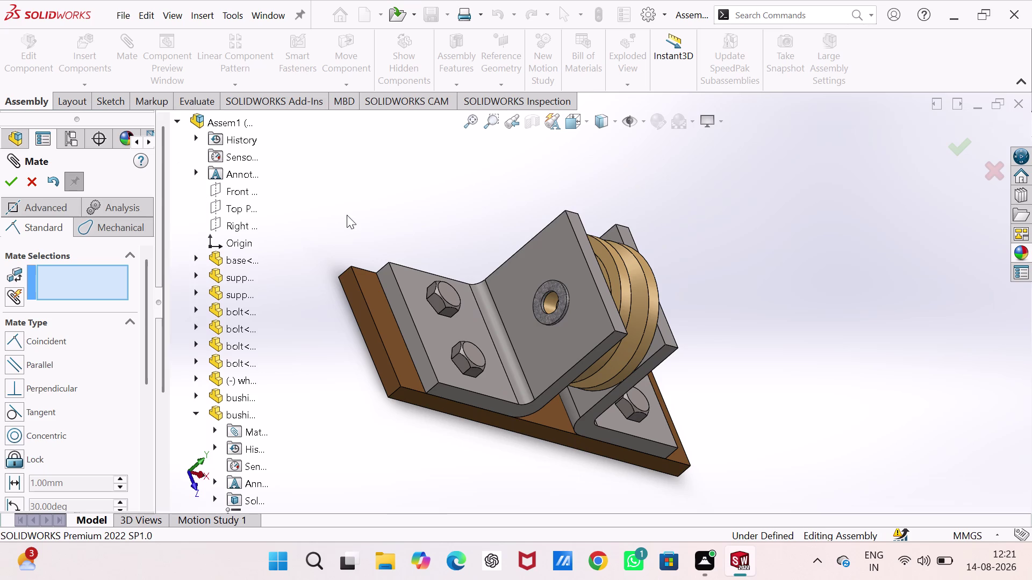
click(234, 193)
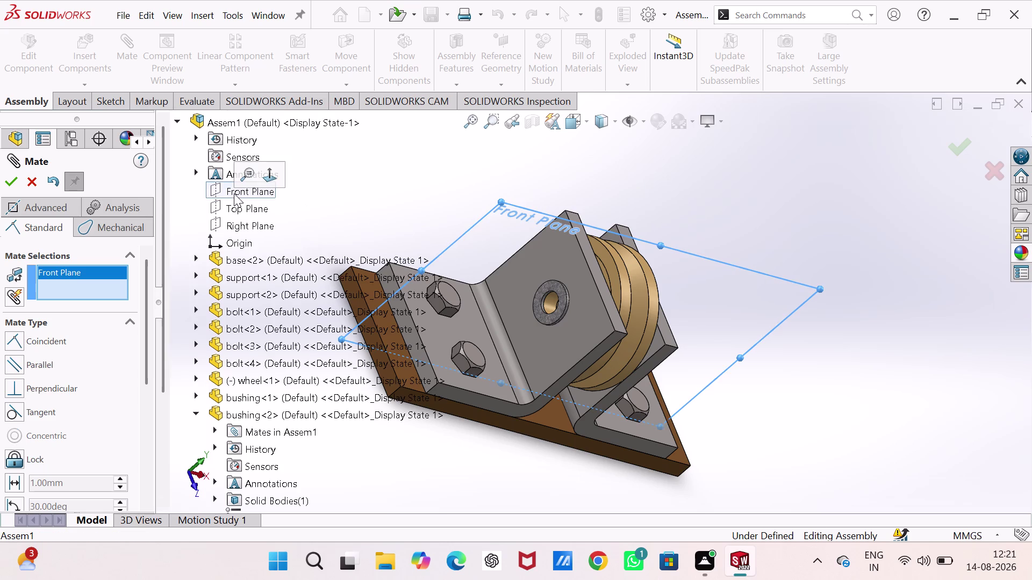
scroll(down, 3)
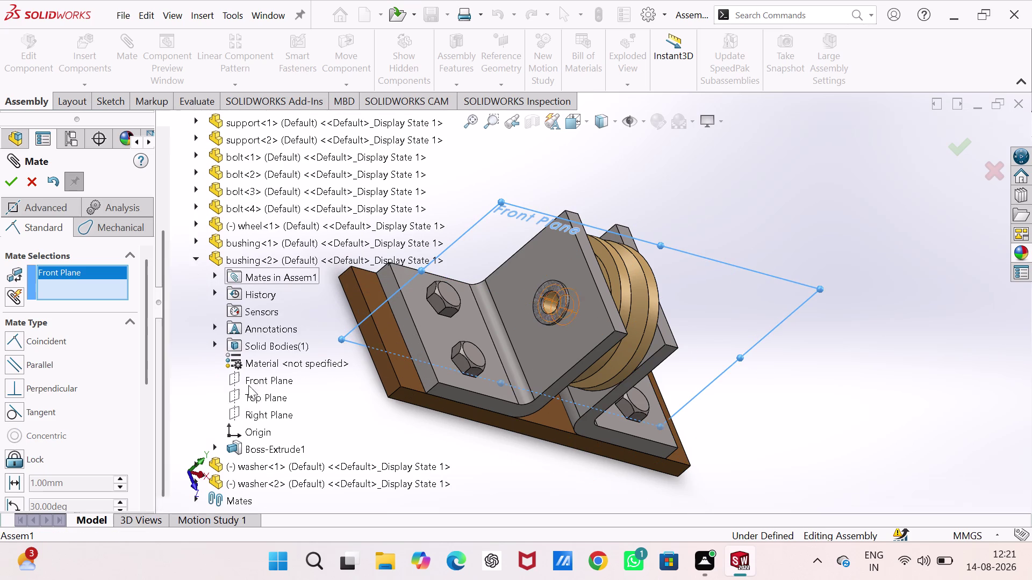
click(252, 399)
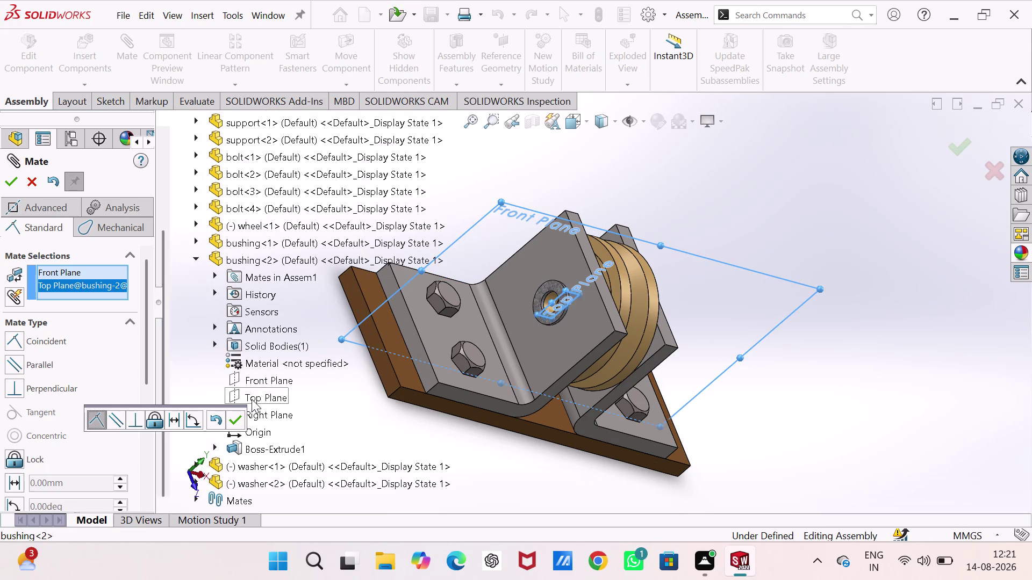
click(240, 420)
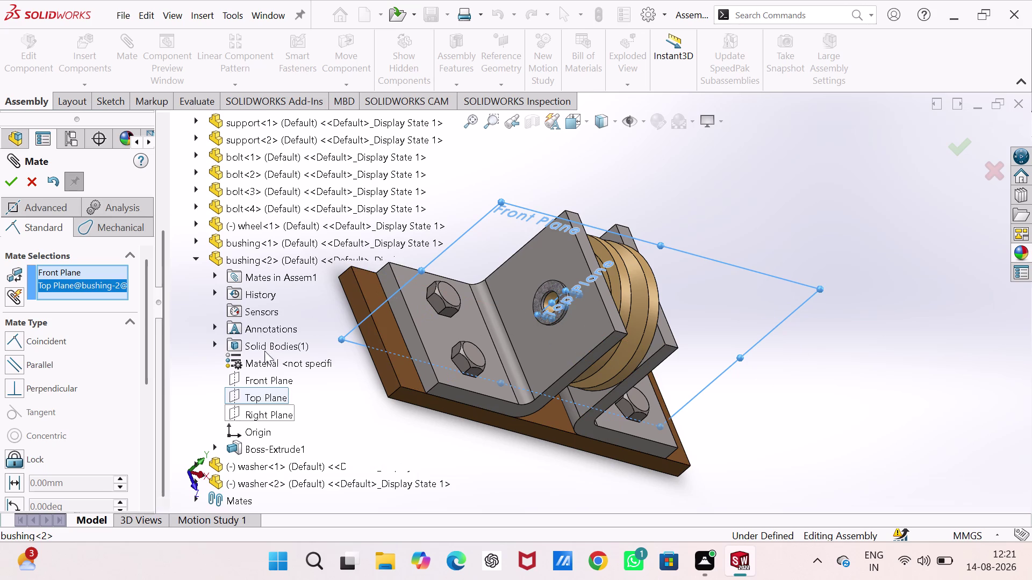
click(264, 398)
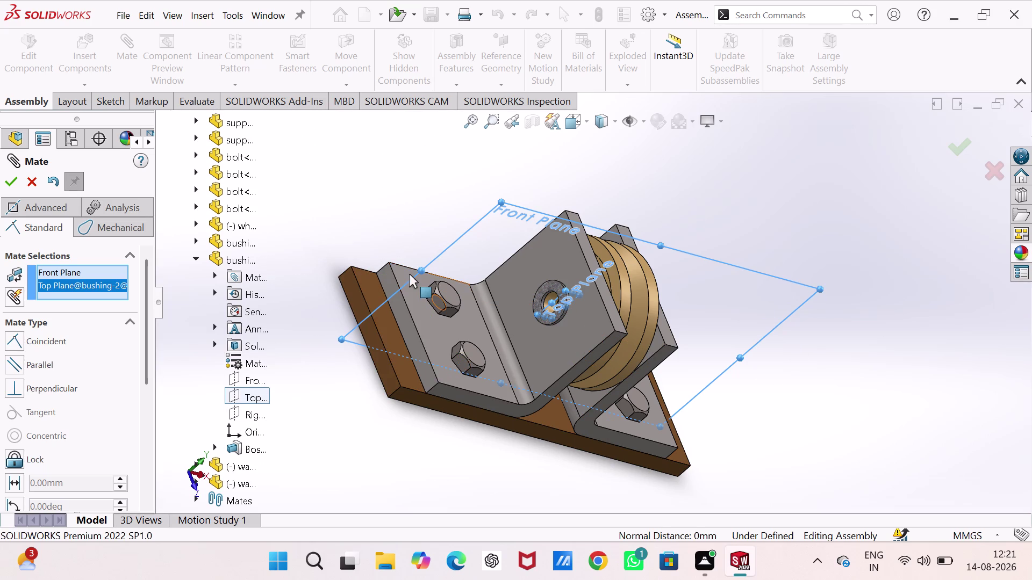
scroll(up, 3)
middle_drag(557, 376, 502, 366)
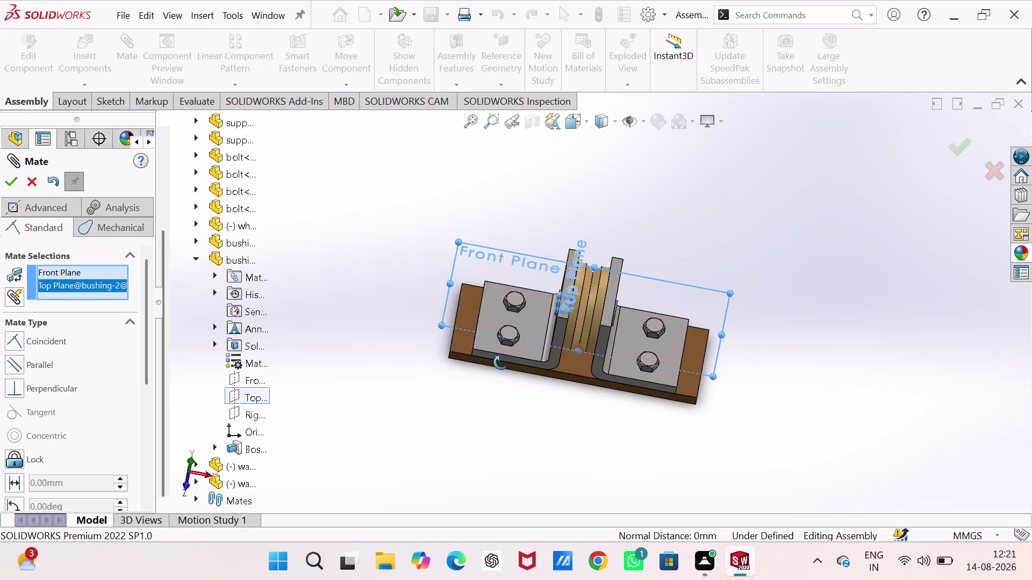
middle_drag(501, 366, 554, 301)
click(11, 182)
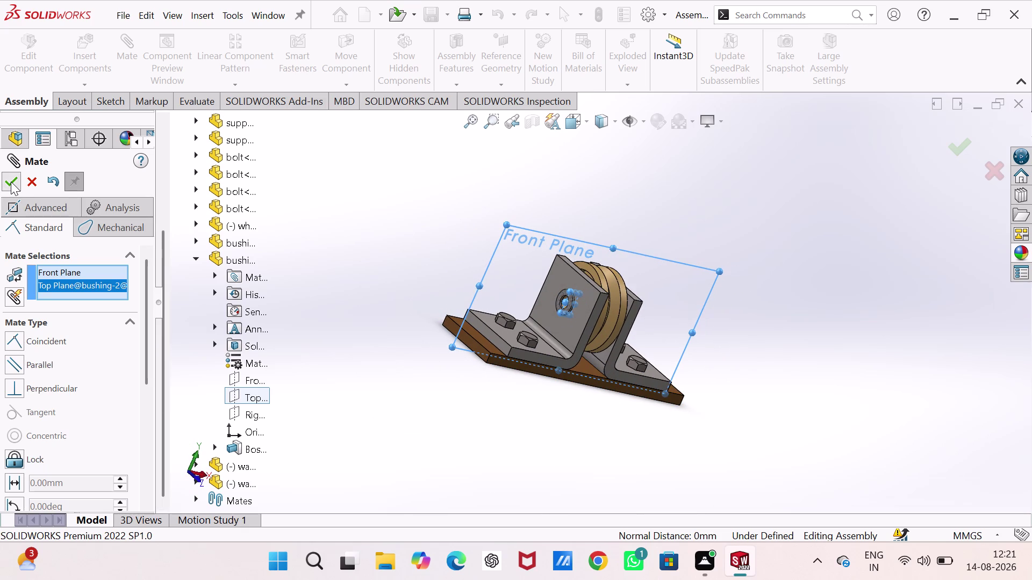
right_click(81, 279)
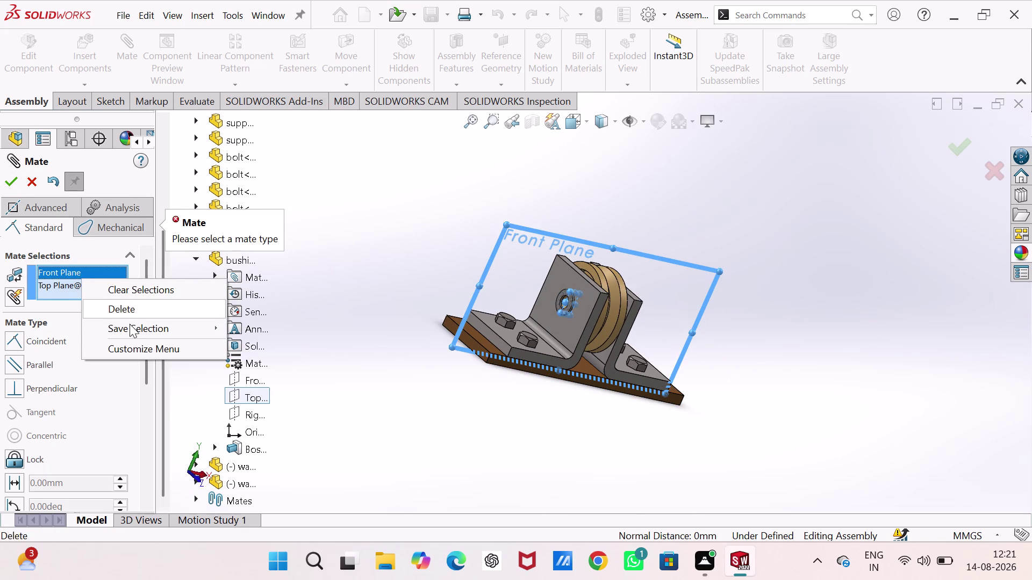
click(139, 287)
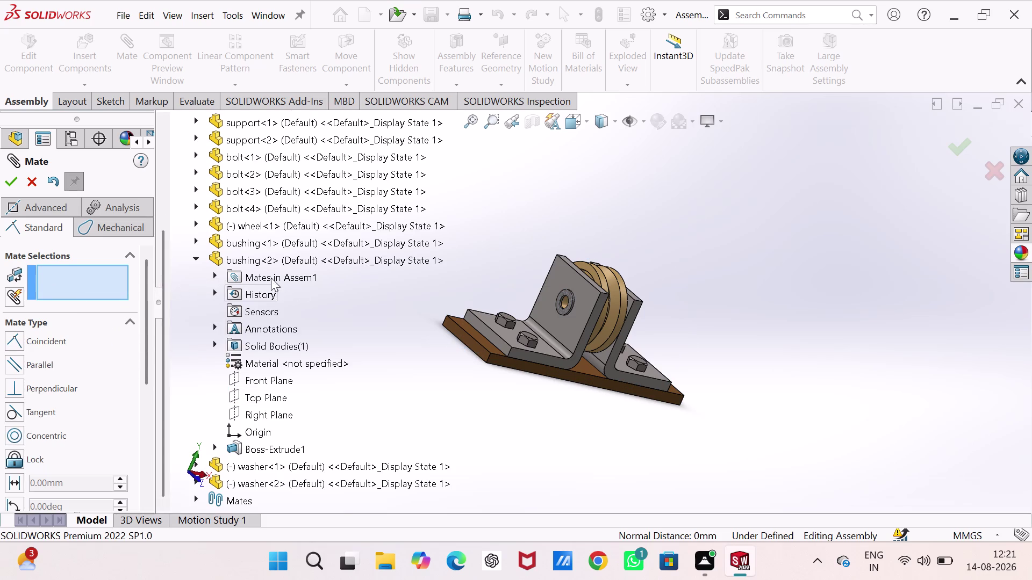
In the flyout tree, collapse the second bushing and expand washer<1>.
scroll(up, 3)
scroll(down, 3)
scroll(down, 3)
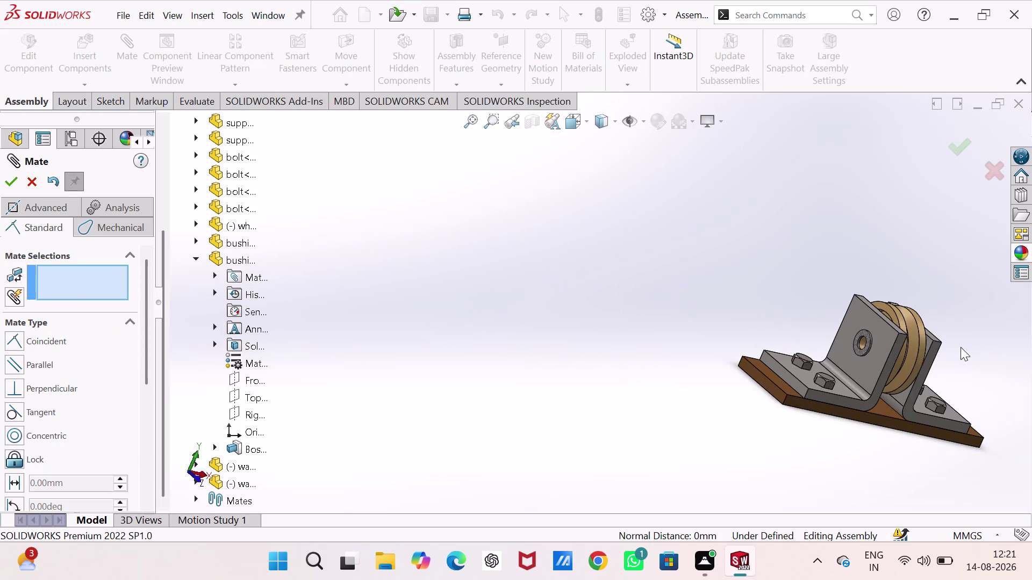
scroll(down, 3)
scroll(down, 3)
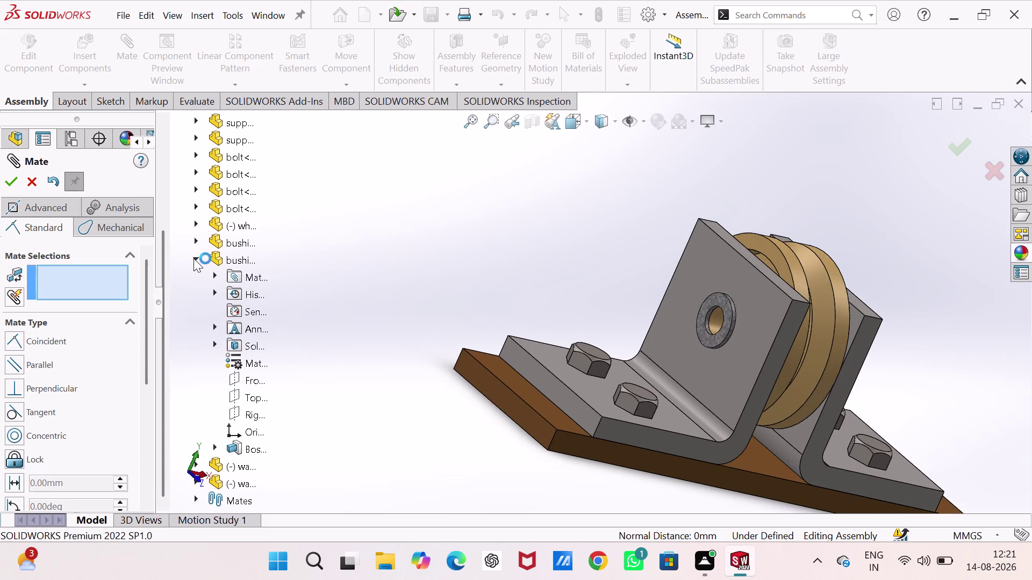
click(193, 259)
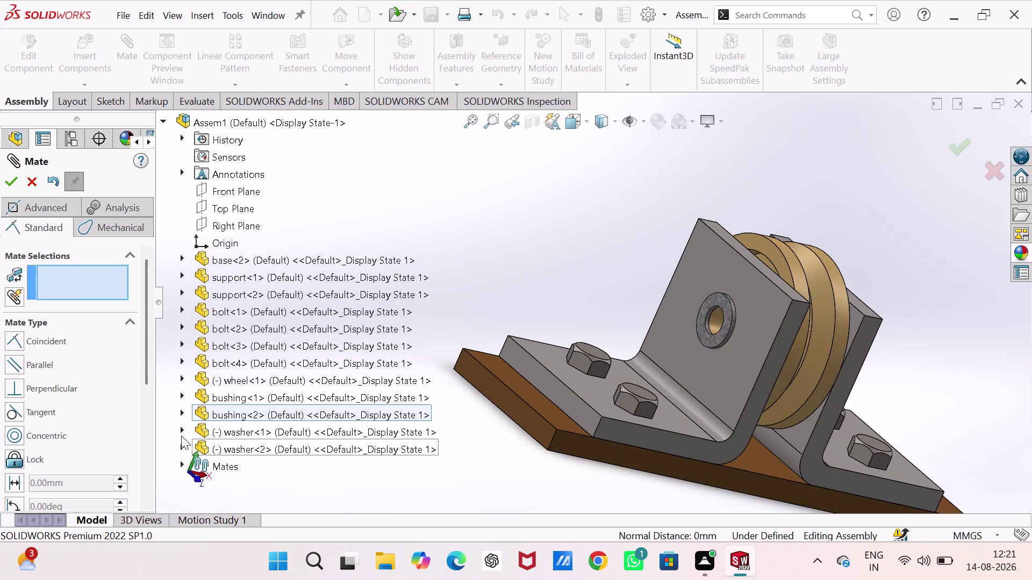
click(182, 432)
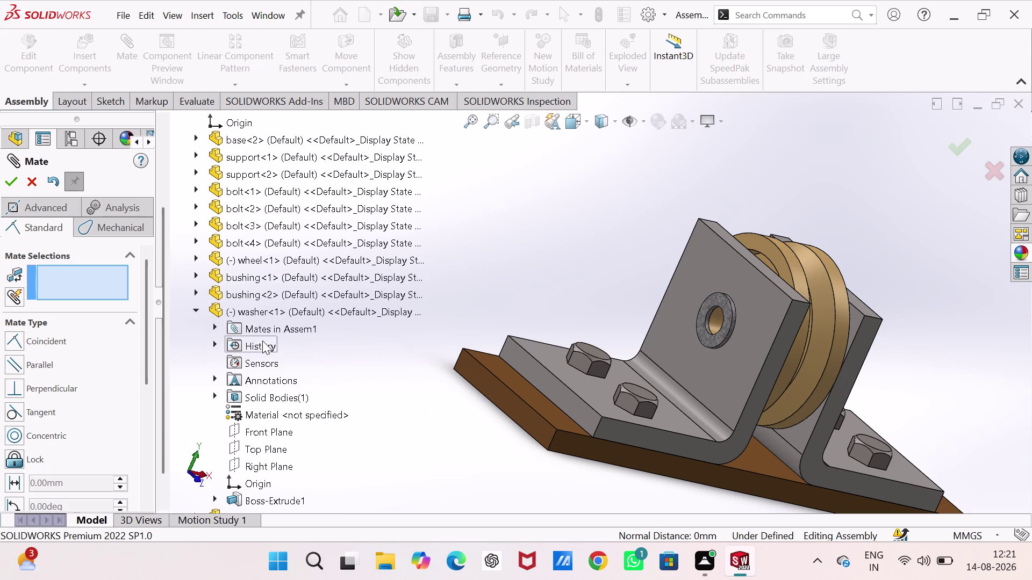
Pair the assembly Front Plane with washer<1>'s Top Plane.
scroll(up, 3)
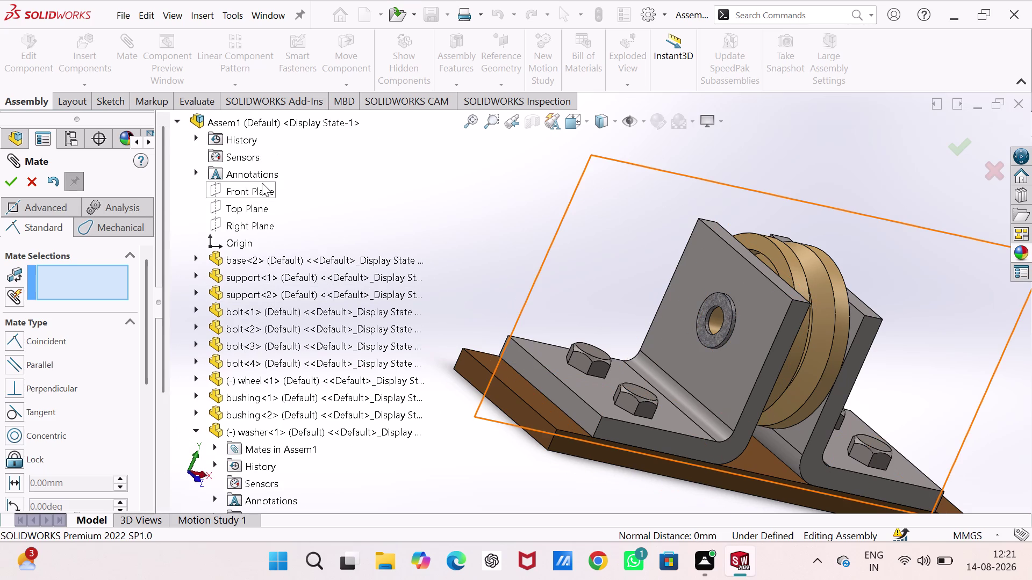
click(262, 188)
scroll(down, 3)
scroll(down, 3)
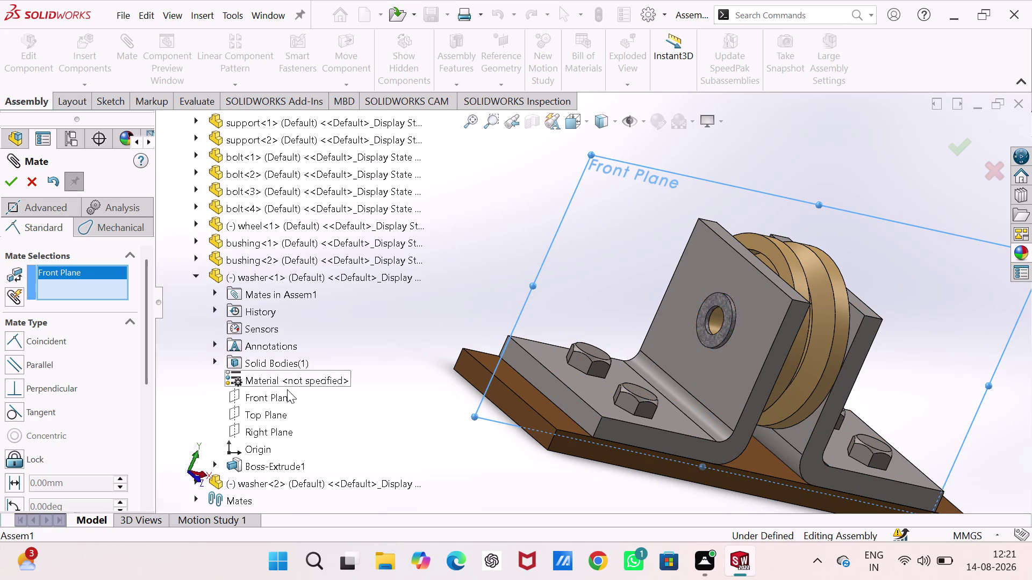
click(270, 420)
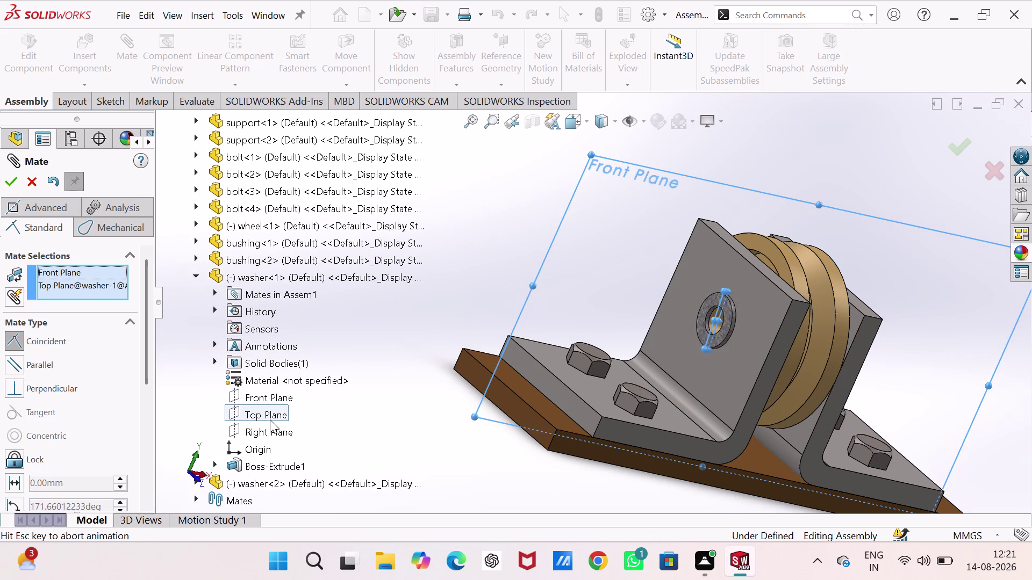
click(8, 185)
Orbit and zoom to check the washer's fit, then collapse washer<1> in the tree.
scroll(down, 3)
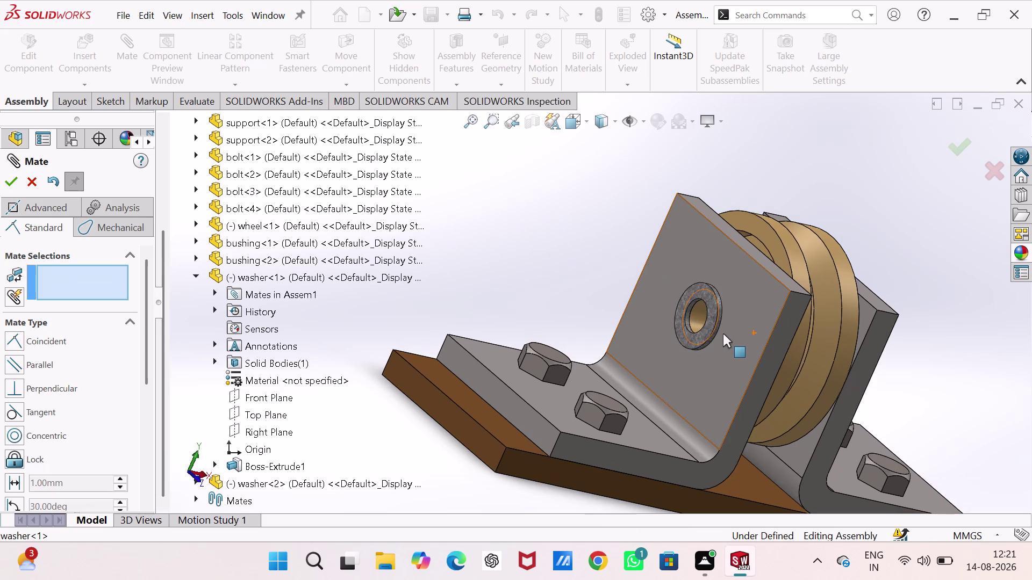
scroll(down, 3)
drag(669, 281, 671, 281)
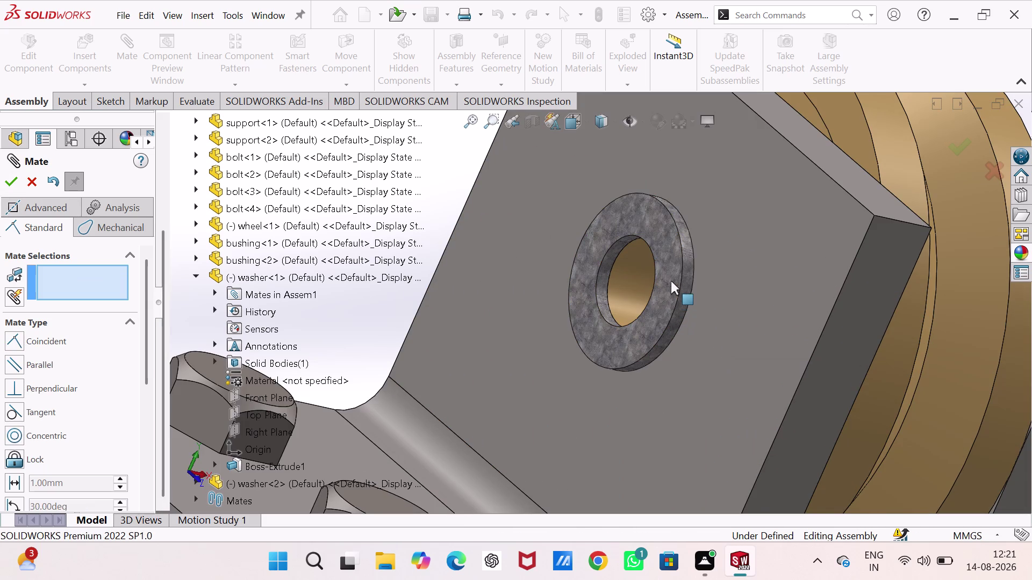
drag(670, 281, 671, 289)
scroll(up, 3)
middle_drag(678, 330, 605, 325)
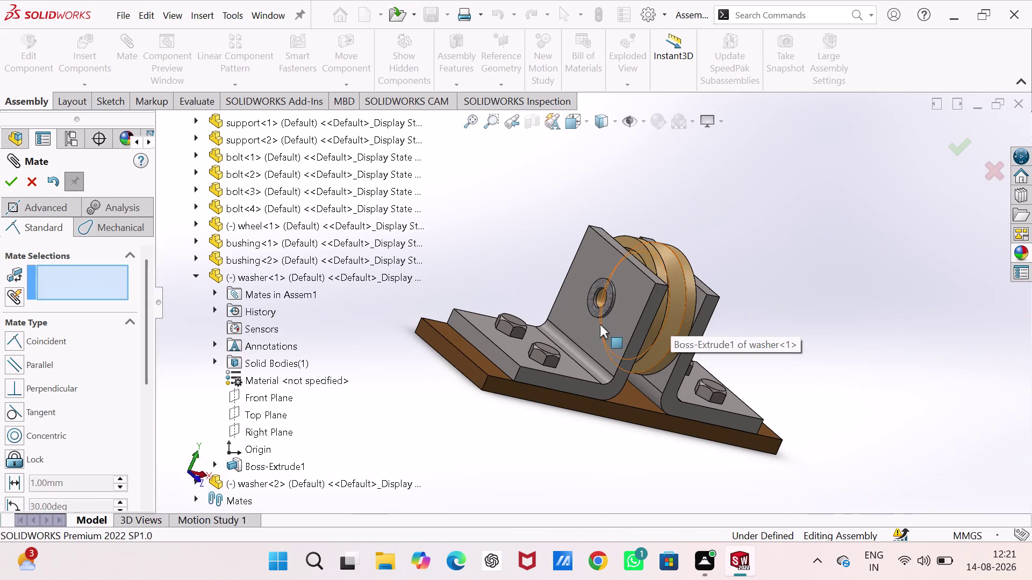
middle_drag(604, 325, 591, 322)
drag(656, 313, 655, 338)
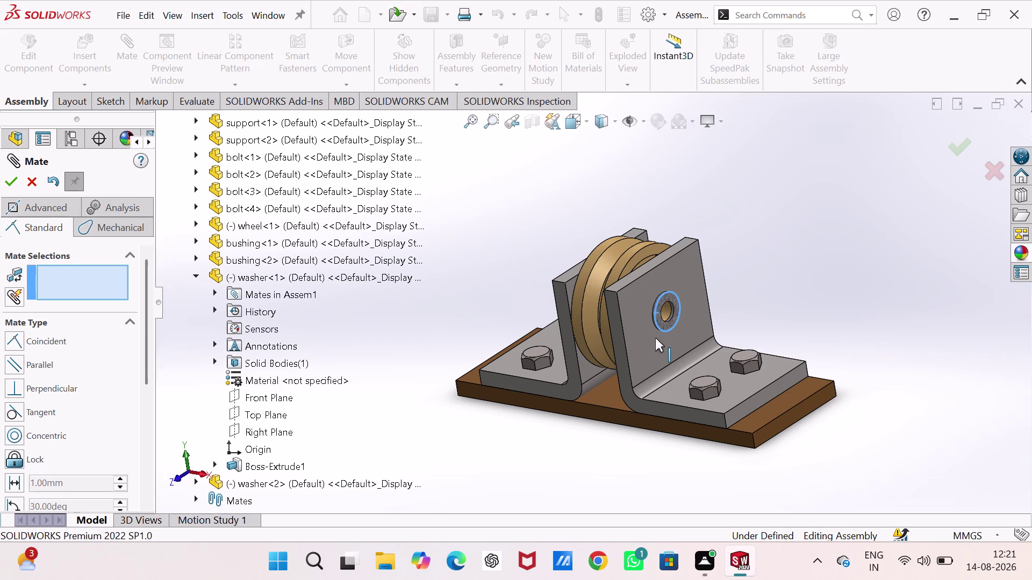
drag(655, 338, 653, 329)
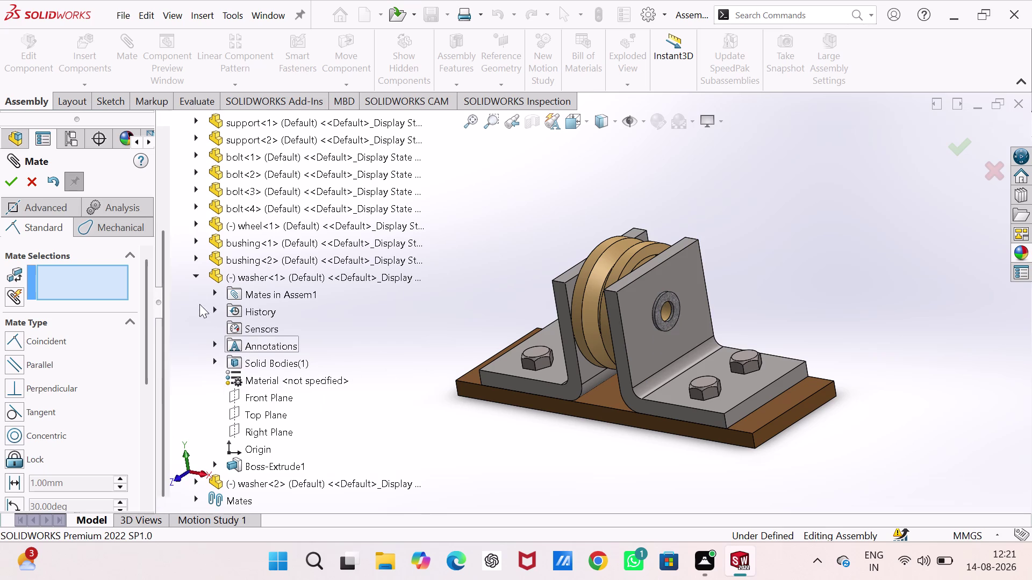
click(195, 276)
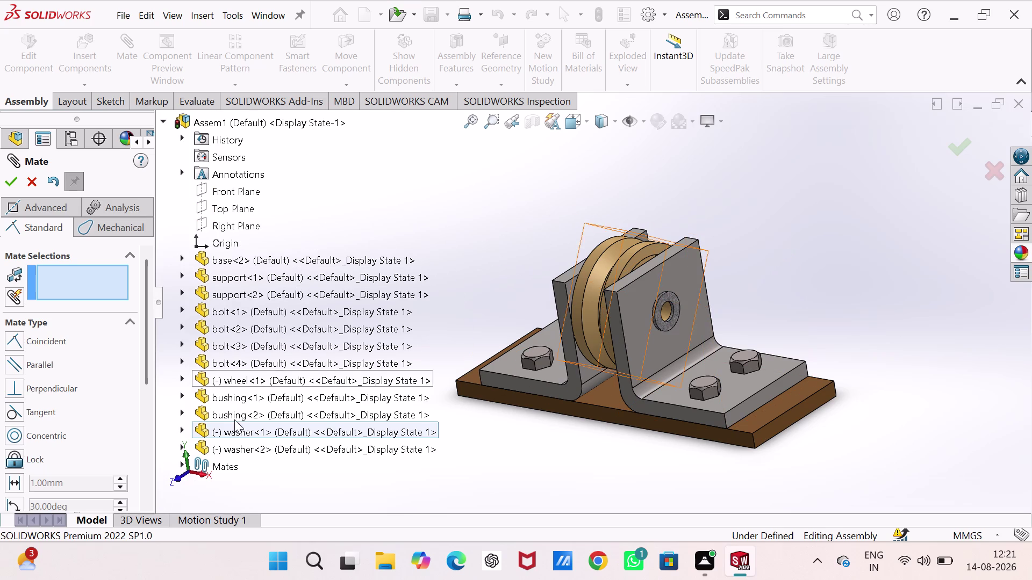
Mate washer<2>'s Top Plane coincident with the assembly Front Plane and close the Mate tool.
click(180, 446)
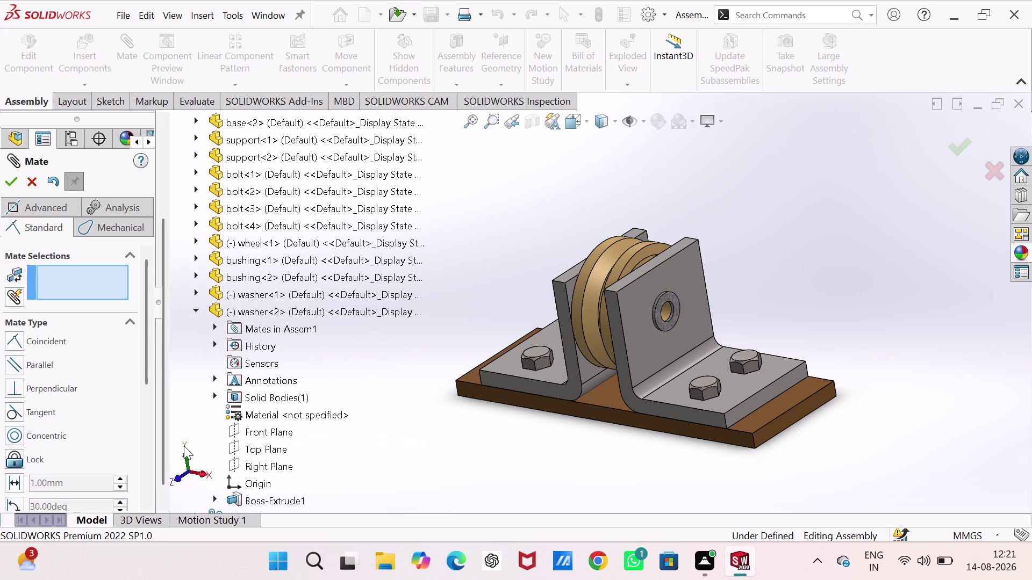
click(254, 453)
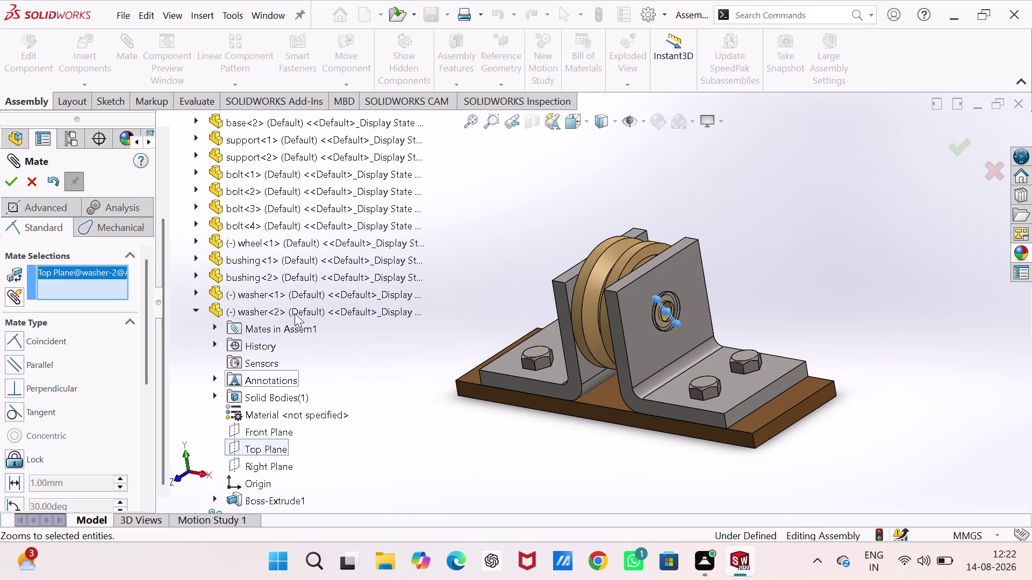
scroll(up, 3)
scroll(up, 3)
click(262, 192)
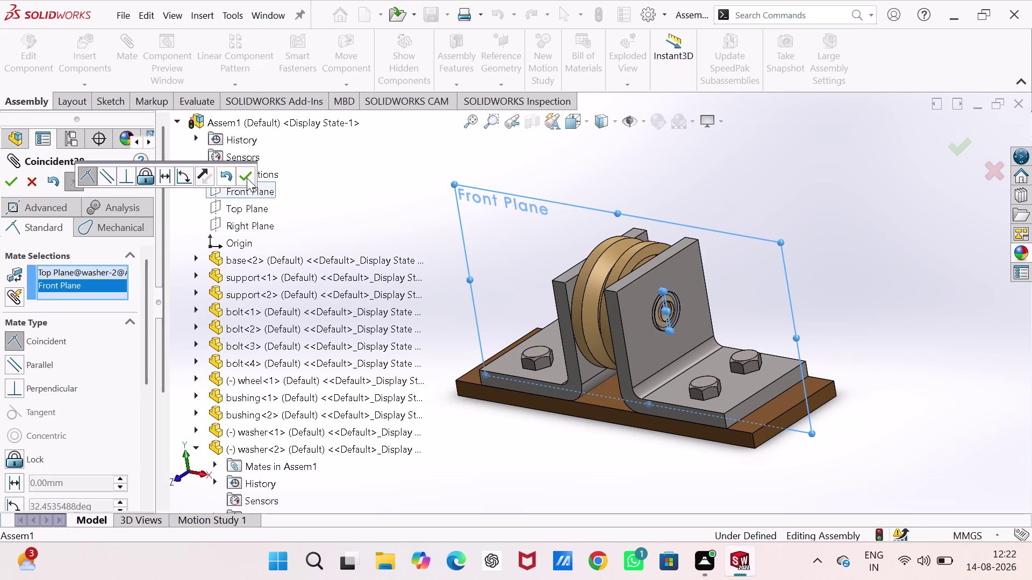
click(246, 177)
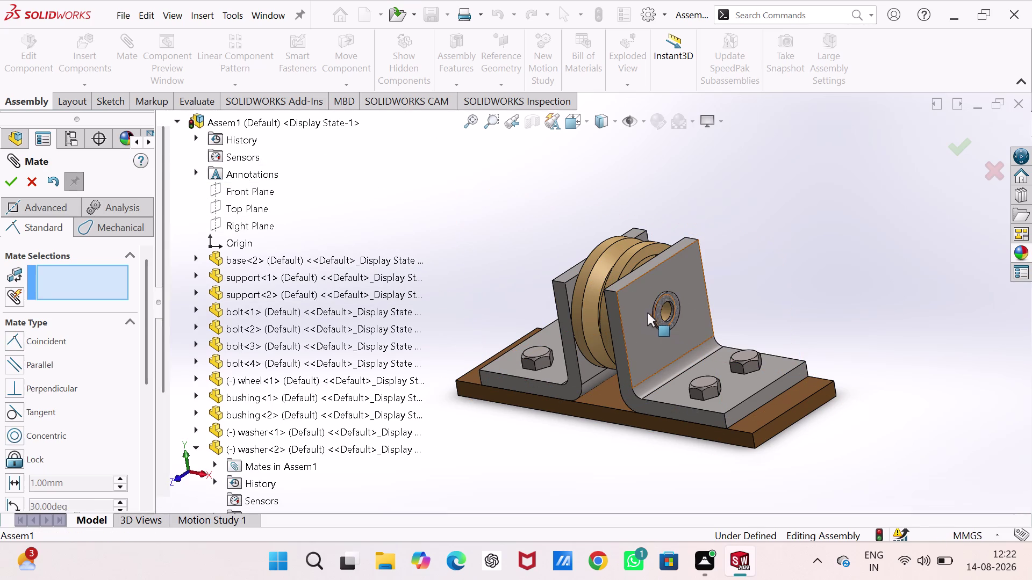
click(13, 183)
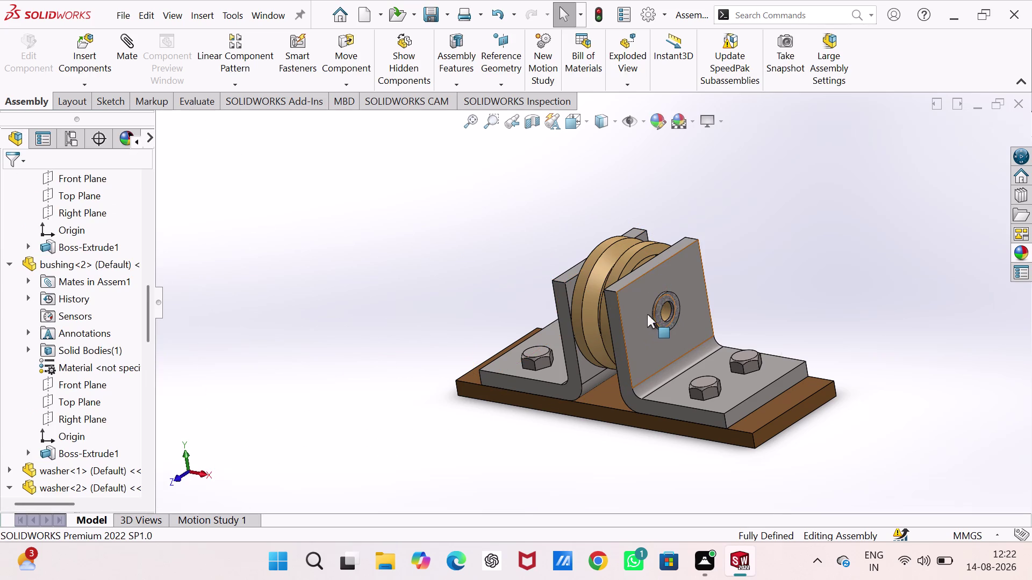
Drag the washer to confirm it is fixed, then start Insert Components and browse for a part.
drag(653, 313, 660, 326)
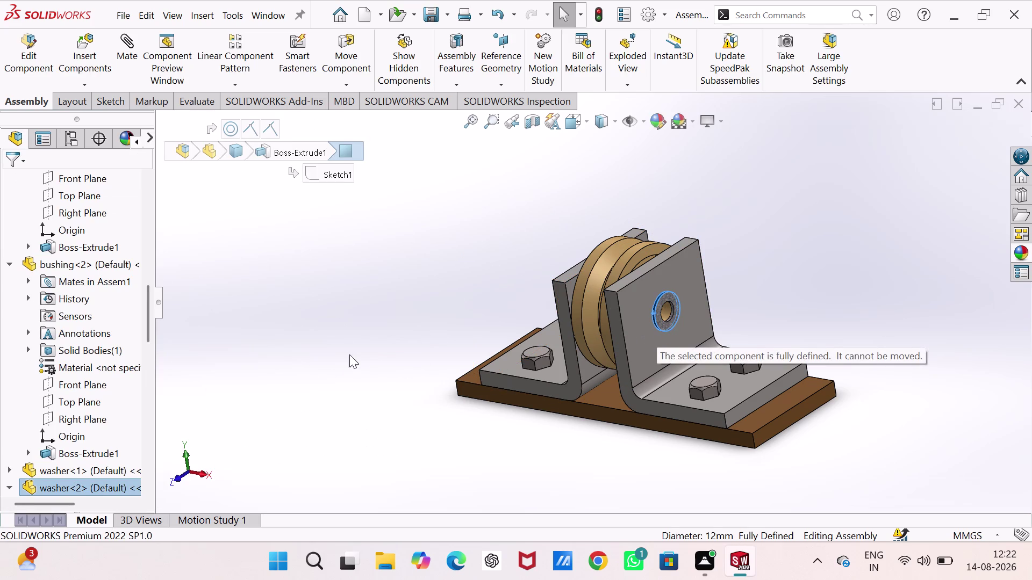
click(235, 241)
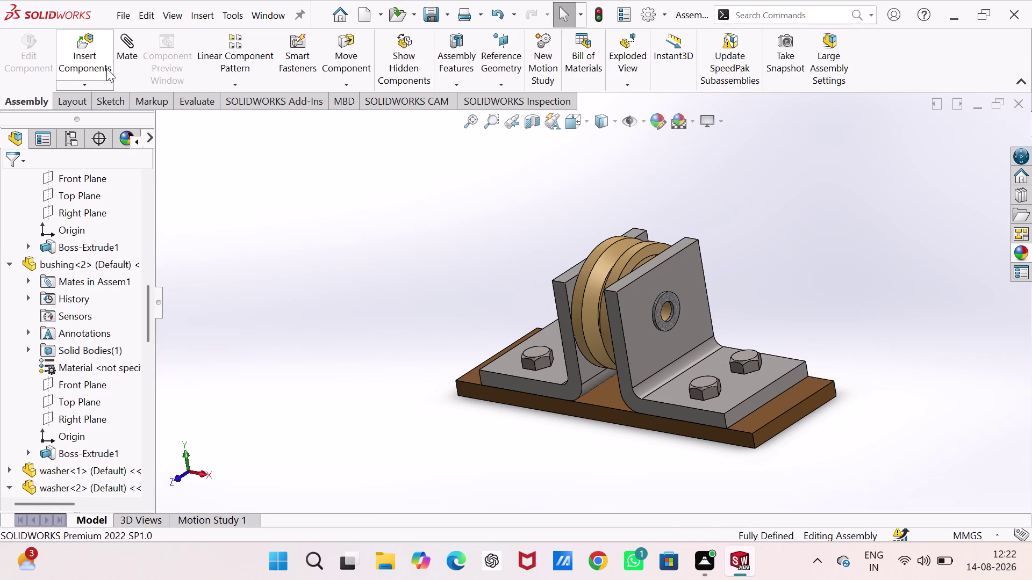
click(92, 52)
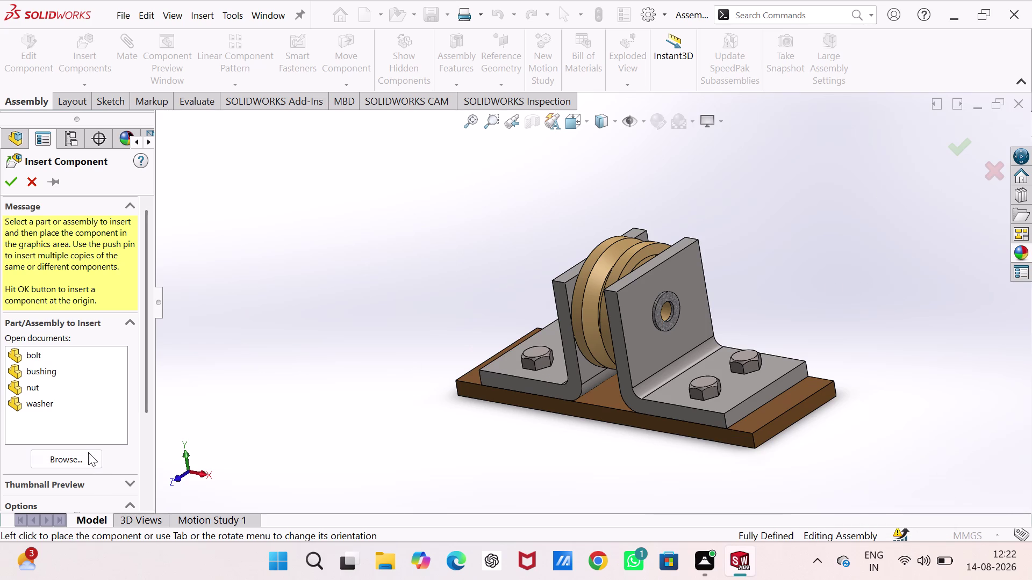
click(82, 460)
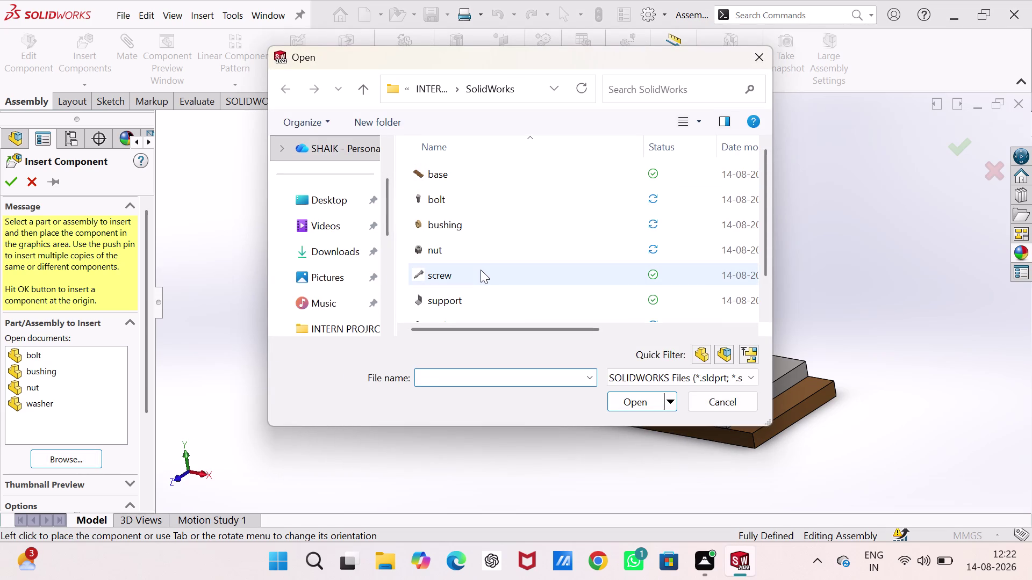
Insert the screw part and place it beside the wheel support.
click(480, 270)
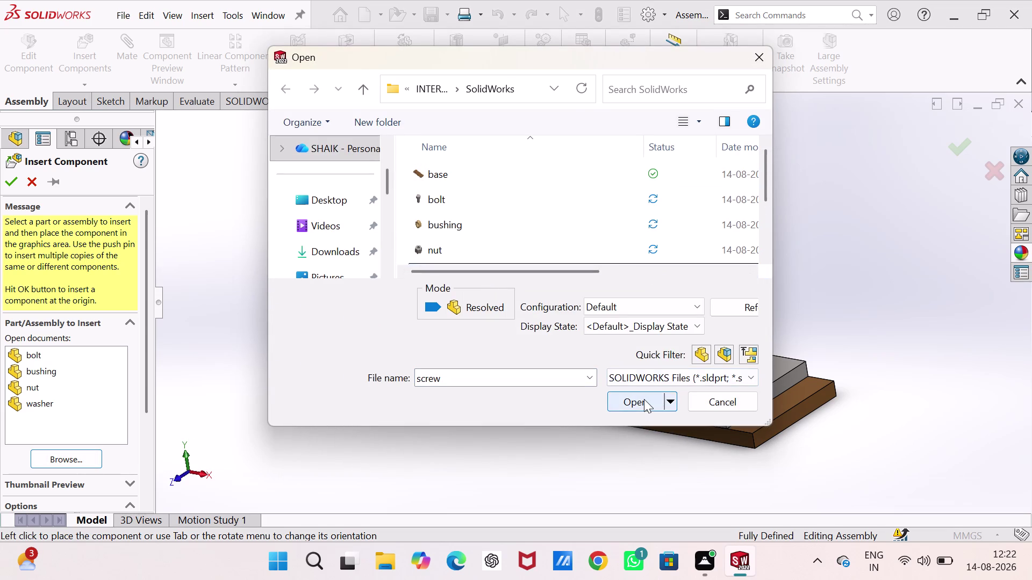
click(644, 399)
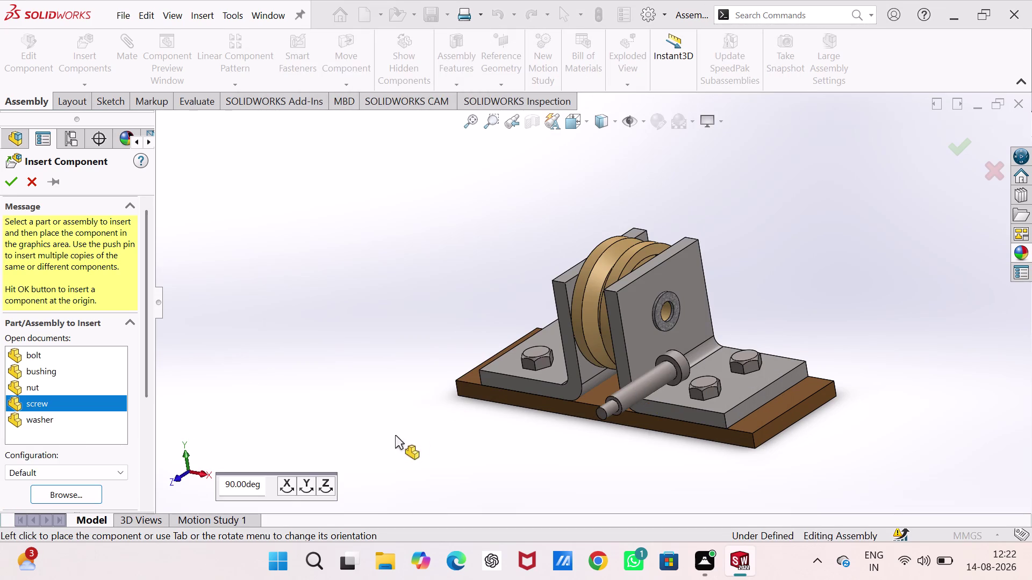
click(310, 484)
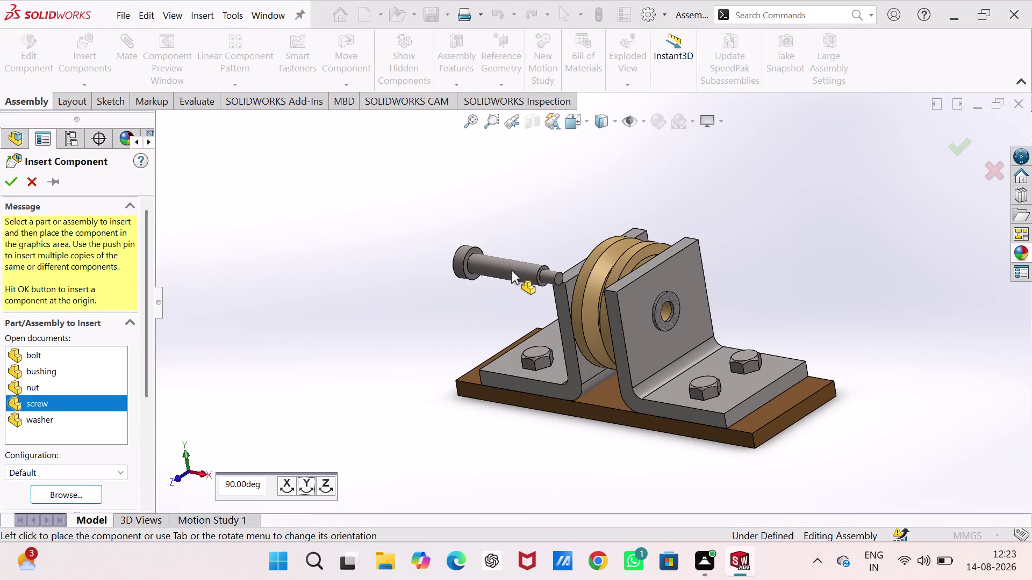
click(498, 253)
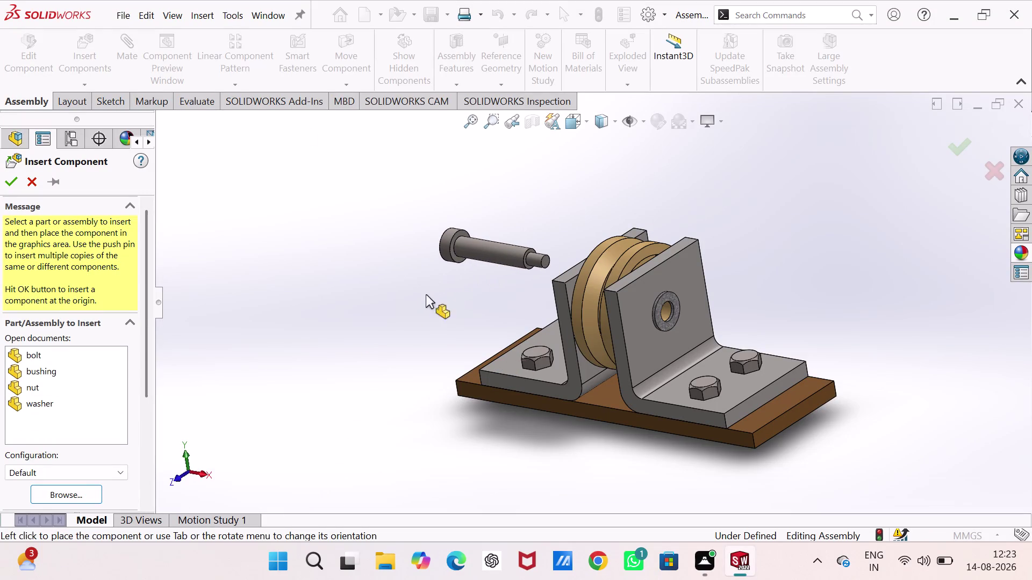
click(125, 49)
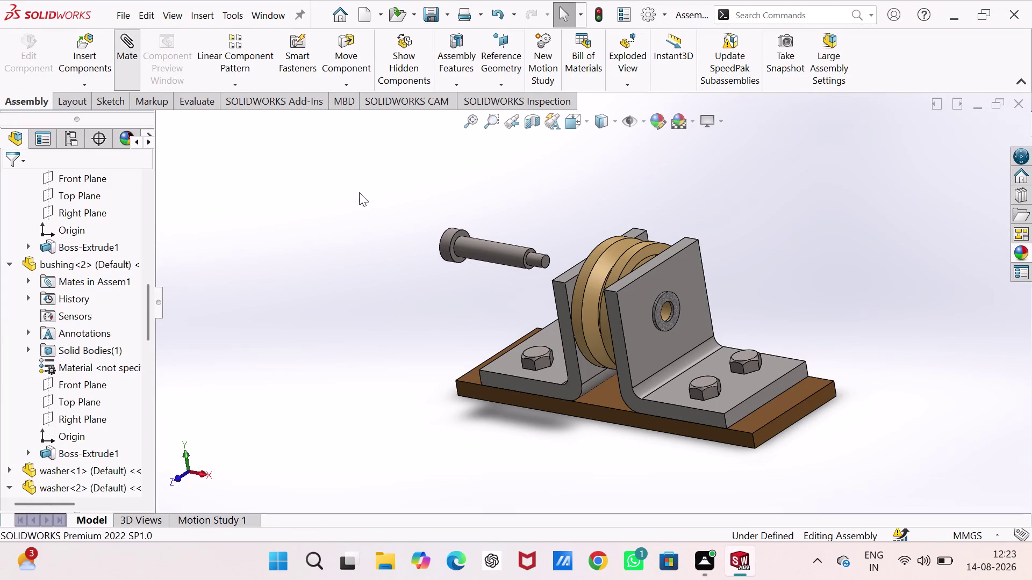
click(494, 256)
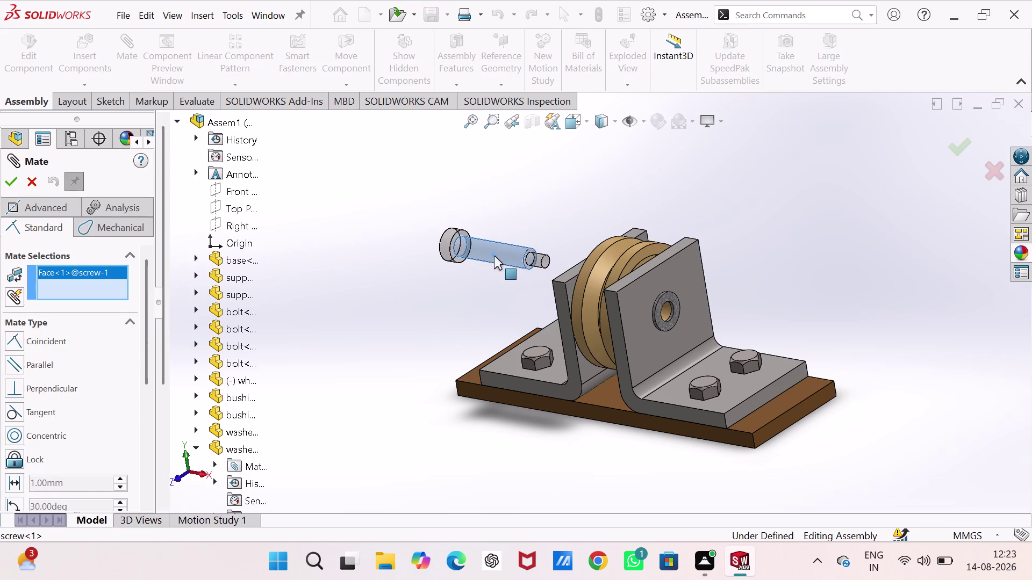
Add a Concentric mate between the screw's cylindrical face and the wheel bore.
middle_drag(561, 284, 667, 319)
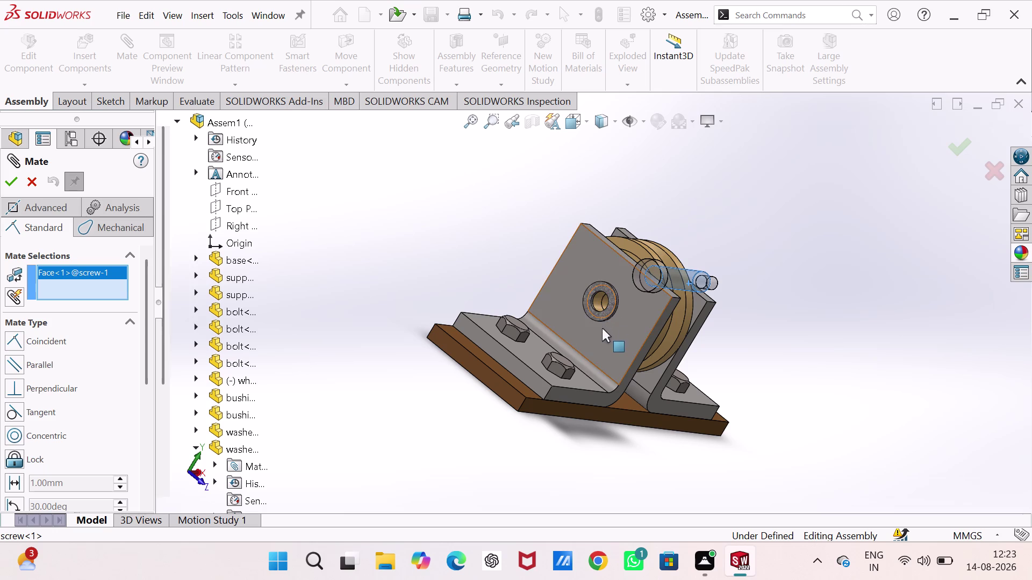
middle_drag(603, 305, 634, 320)
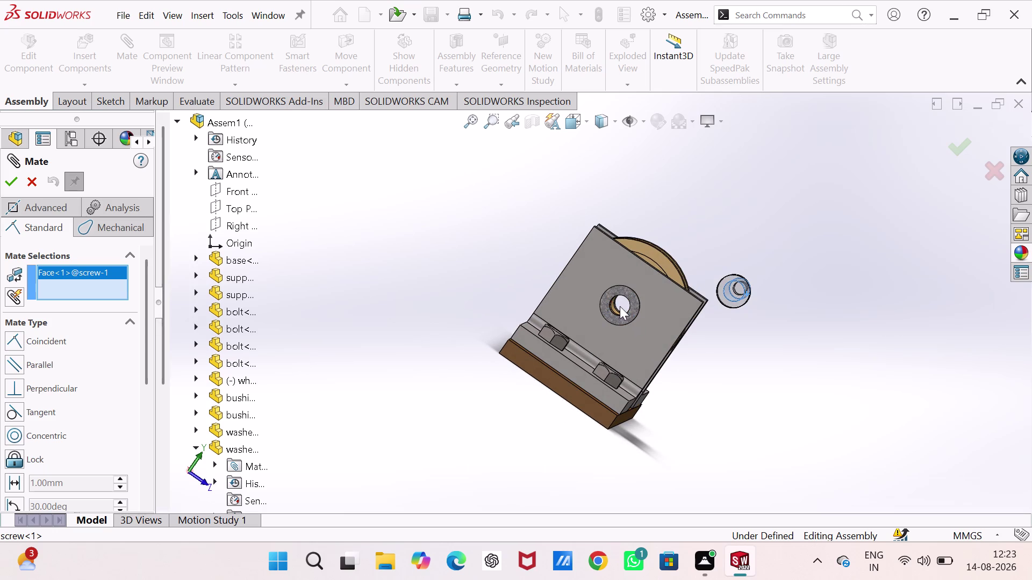
middle_drag(622, 304, 557, 285)
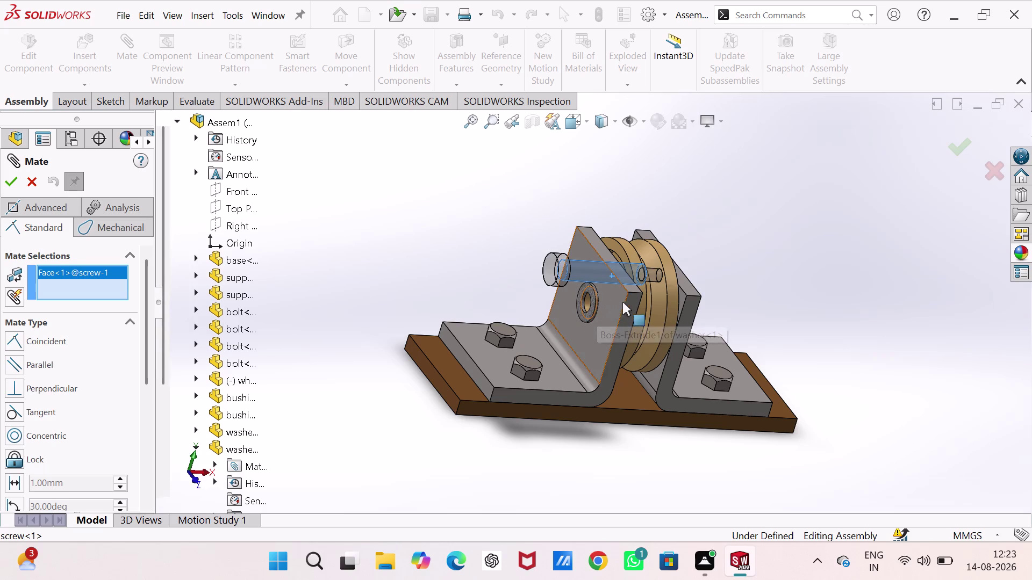
middle_drag(674, 304, 614, 308)
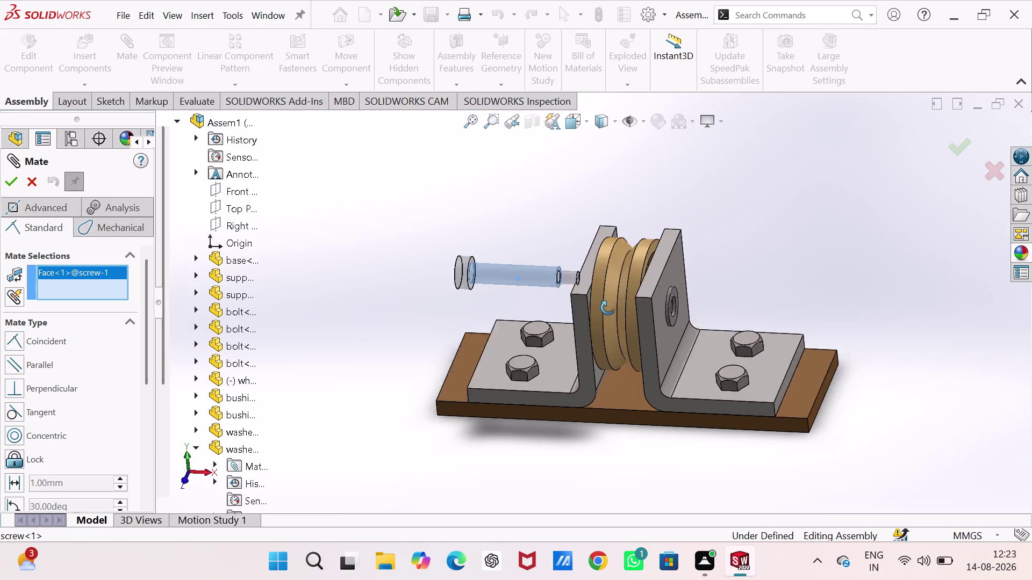
middle_drag(613, 308, 582, 308)
scroll(down, 3)
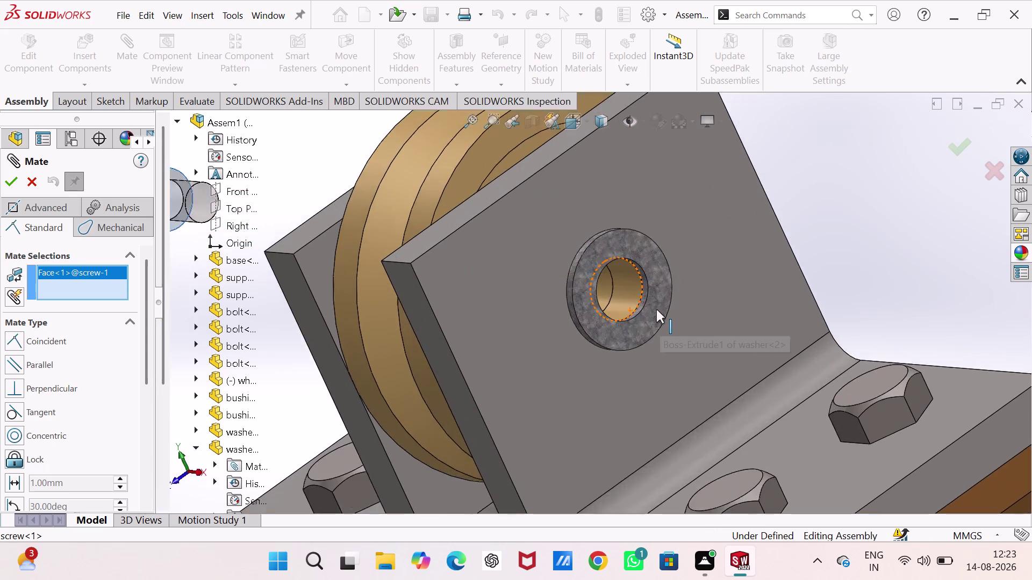
click(549, 260)
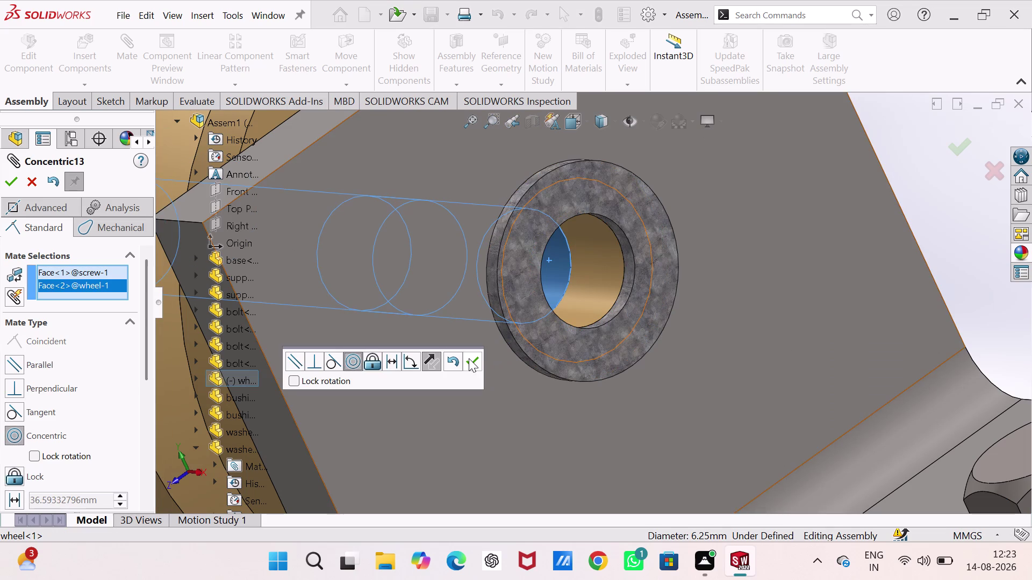
click(470, 359)
middle_click(471, 358)
scroll(up, 3)
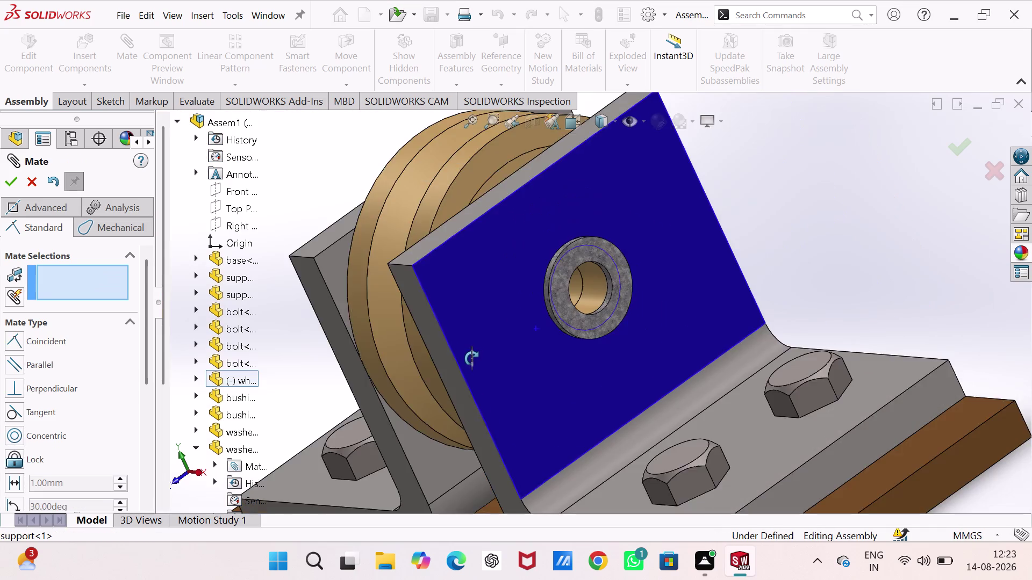
Mate the washer face coincident with the screw head face.
scroll(up, 3)
middle_drag(472, 359, 605, 289)
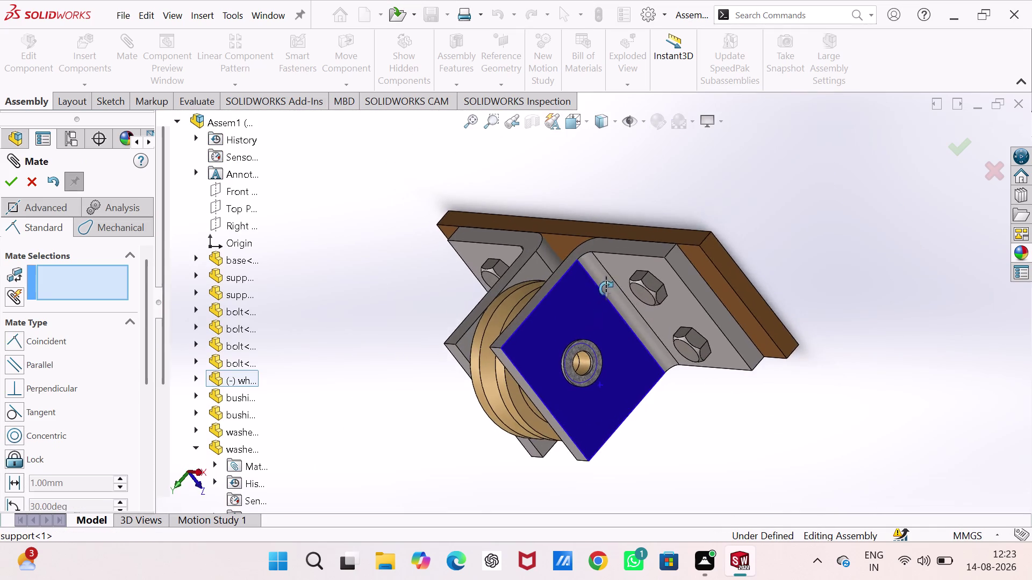
middle_drag(605, 289, 681, 141)
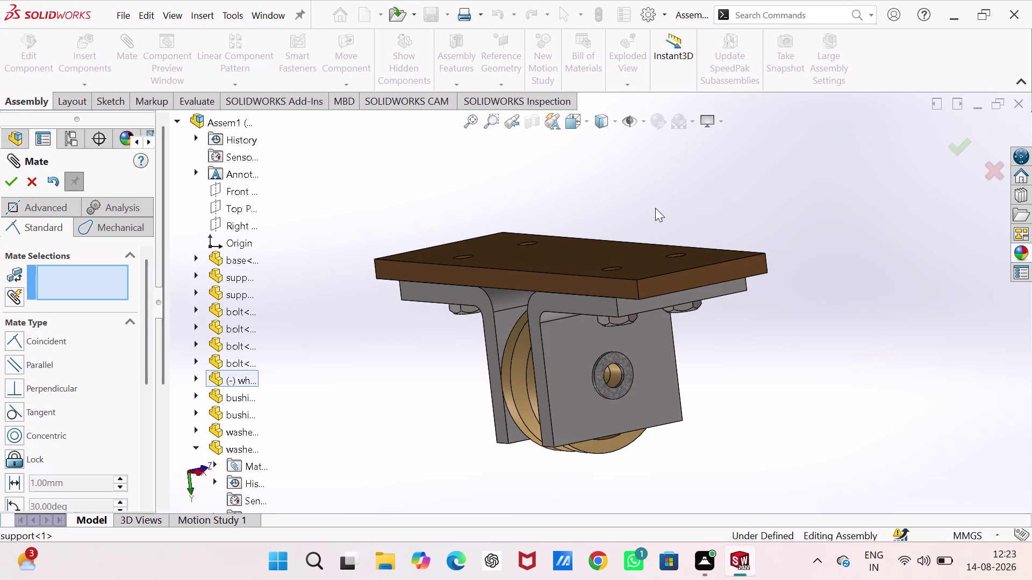
key(ctrl+7)
middle_drag(529, 433, 530, 432)
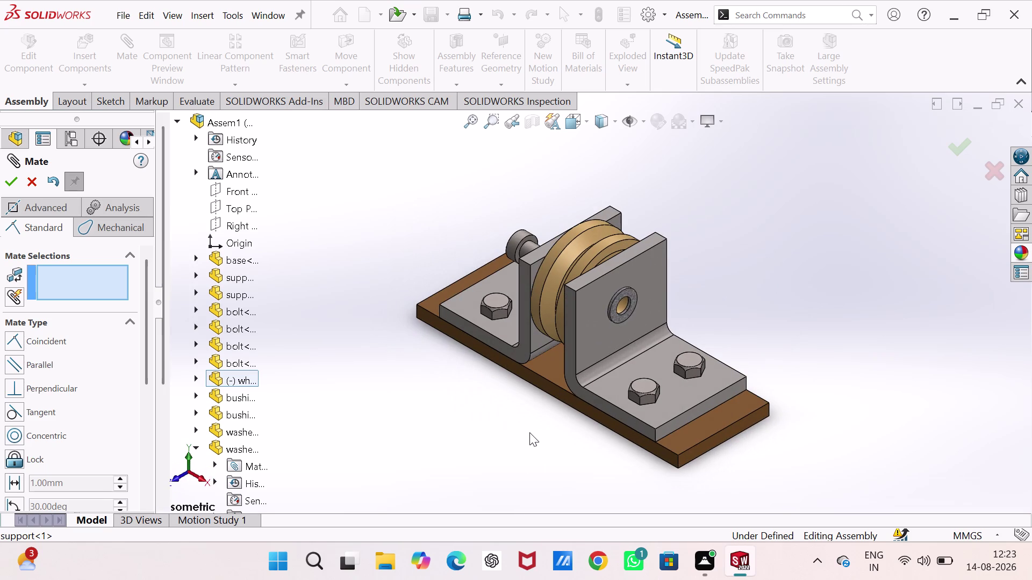
middle_drag(530, 433, 638, 408)
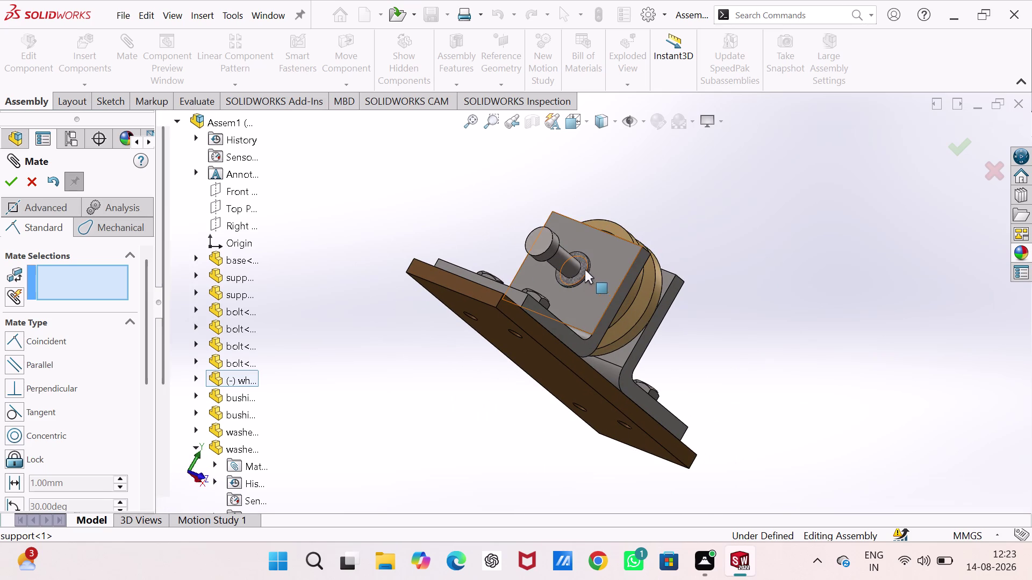
click(582, 259)
middle_drag(580, 260, 535, 260)
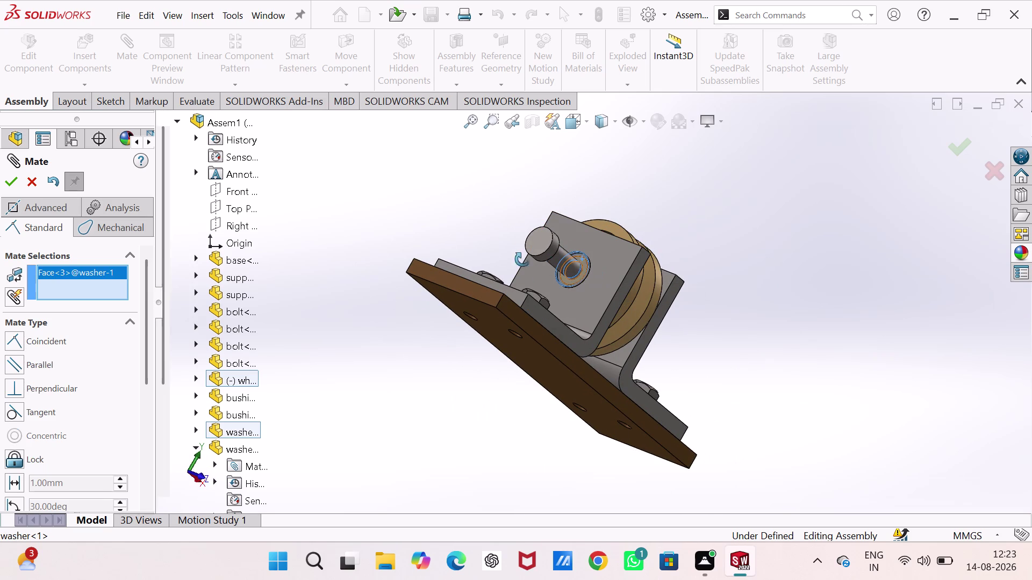
middle_drag(534, 259, 463, 255)
scroll(down, 3)
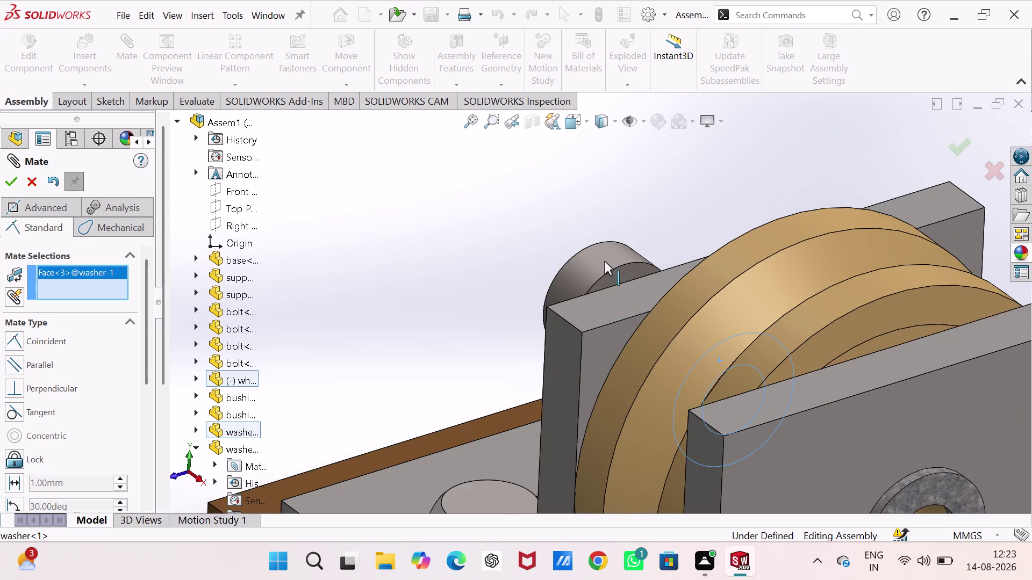
click(702, 311)
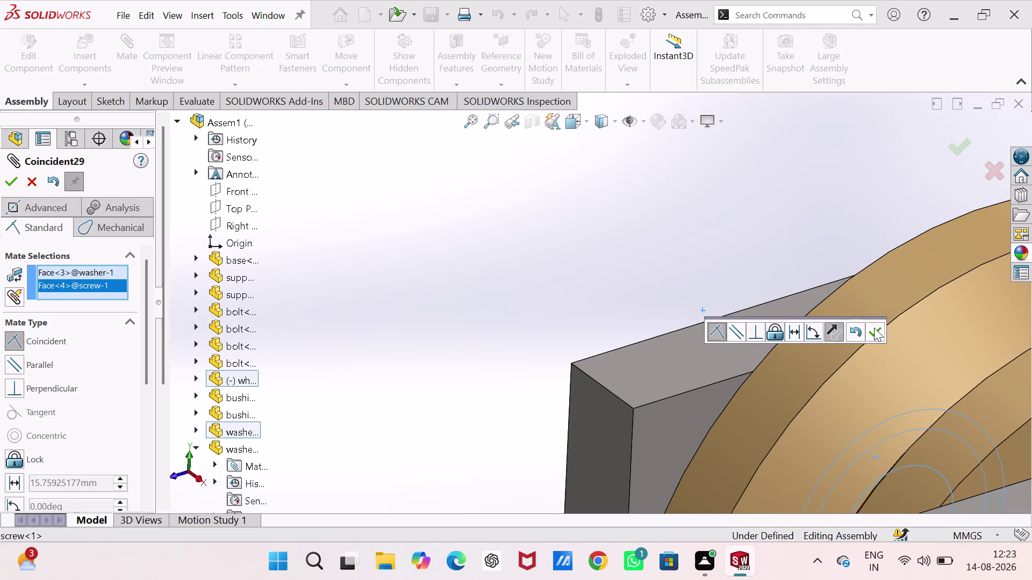
click(873, 327)
Drag the washer to check its remaining freedom, then expand the screw's feature tree.
scroll(up, 3)
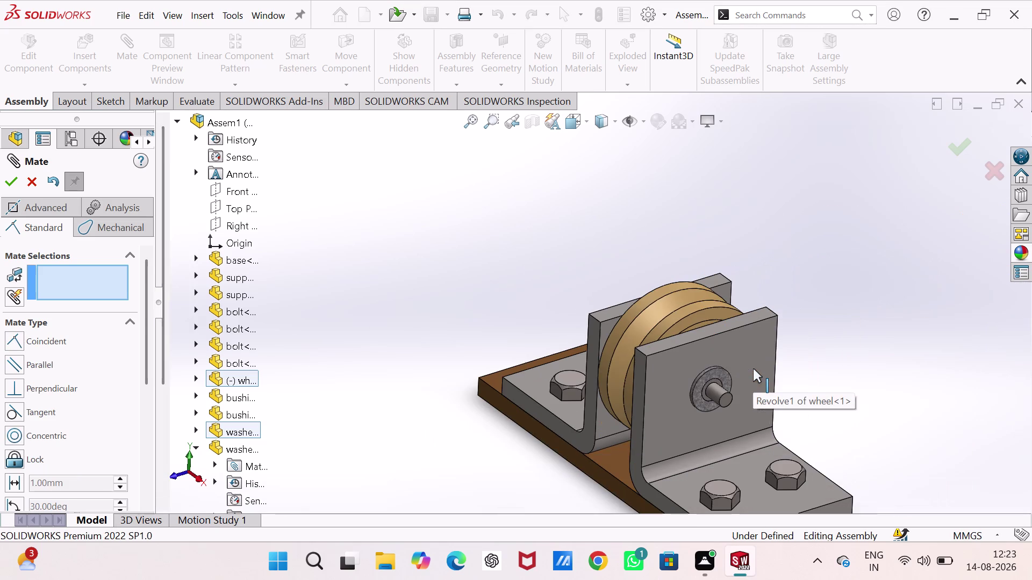
middle_drag(676, 373, 812, 459)
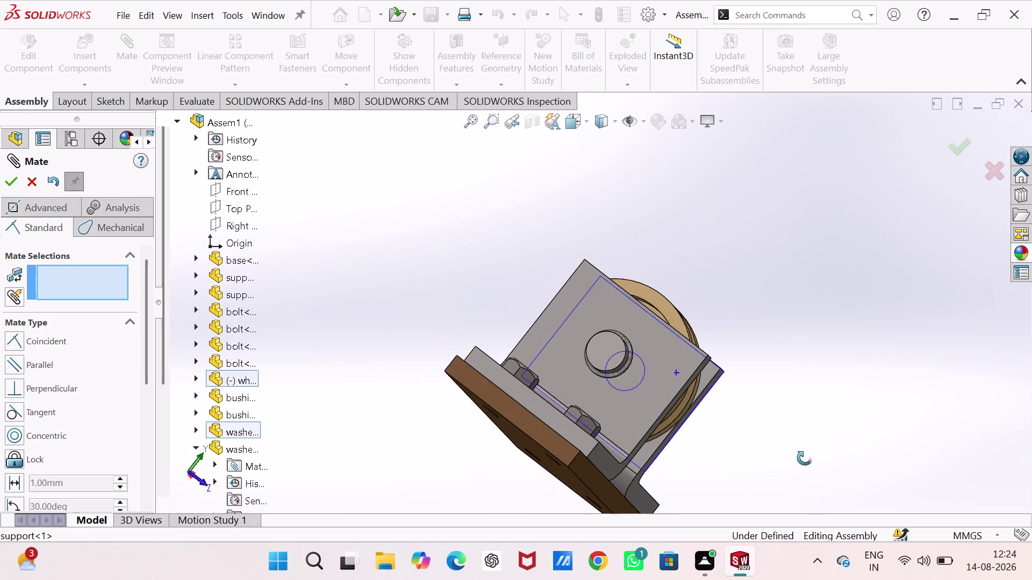
scroll(down, 3)
scroll(up, 3)
drag(794, 307, 782, 376)
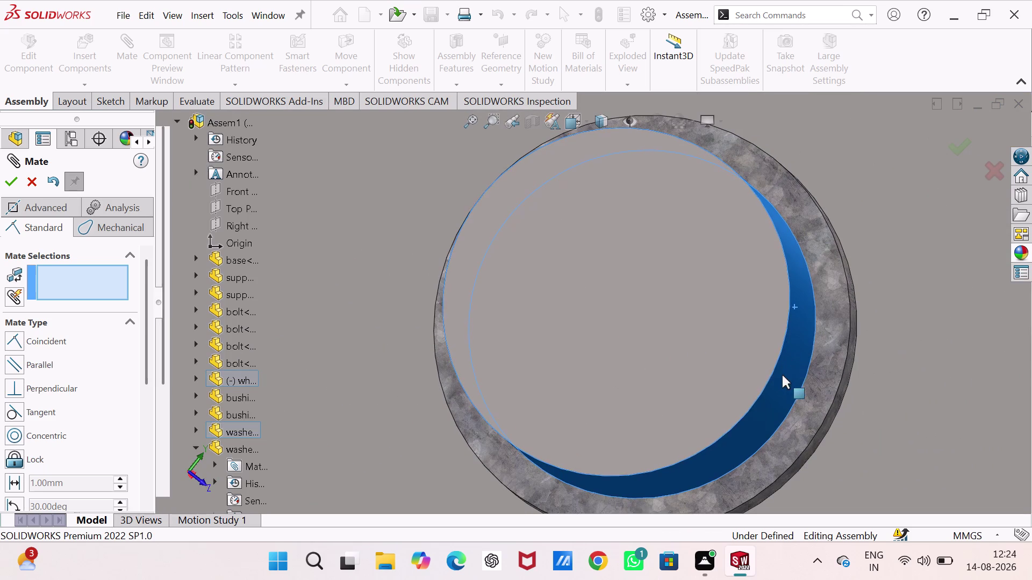
drag(782, 376, 770, 336)
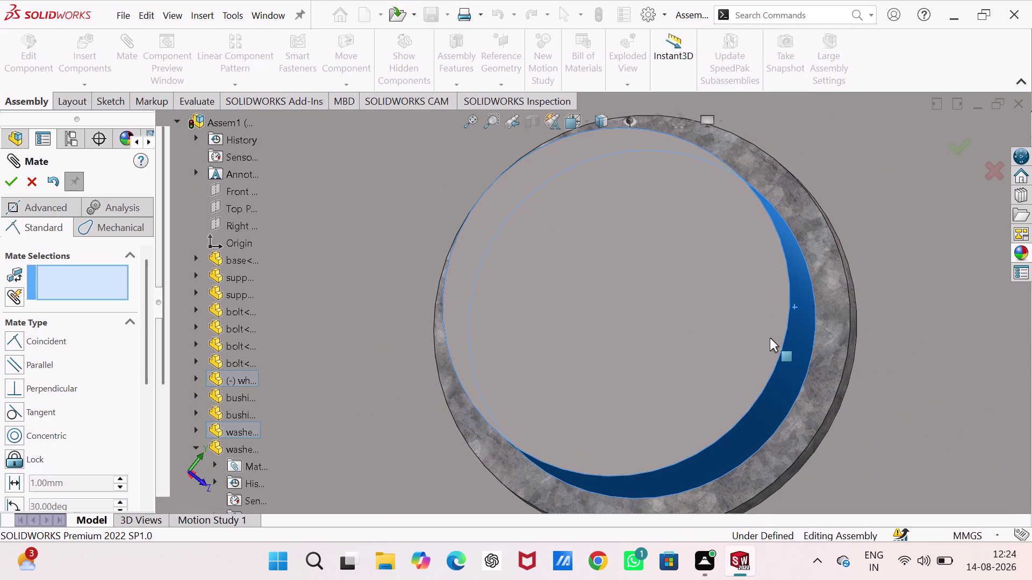
drag(769, 336, 770, 304)
scroll(down, 3)
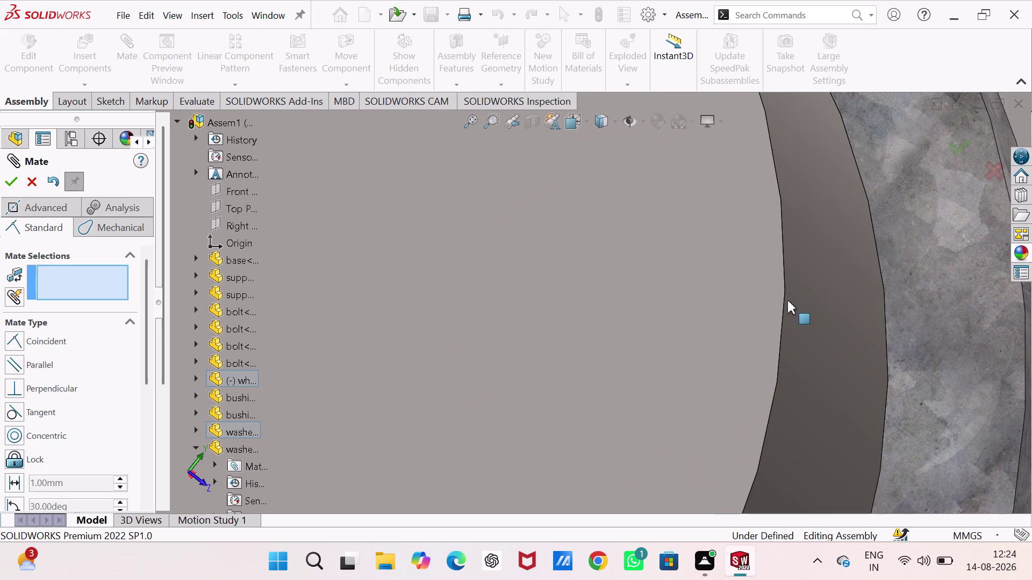
drag(788, 299, 788, 372)
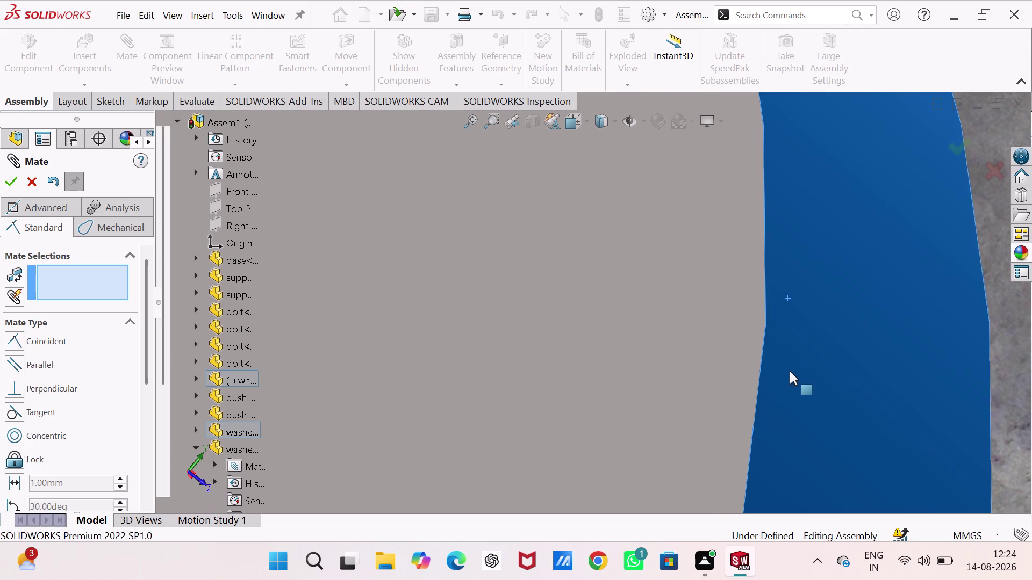
drag(788, 372, 794, 320)
scroll(up, 3)
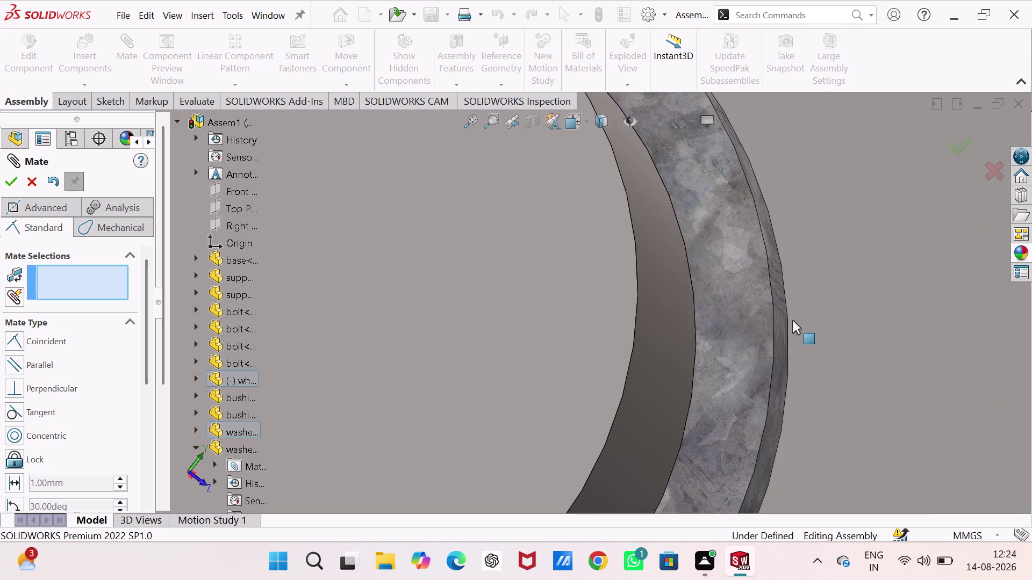
scroll(up, 3)
scroll(up, 3)
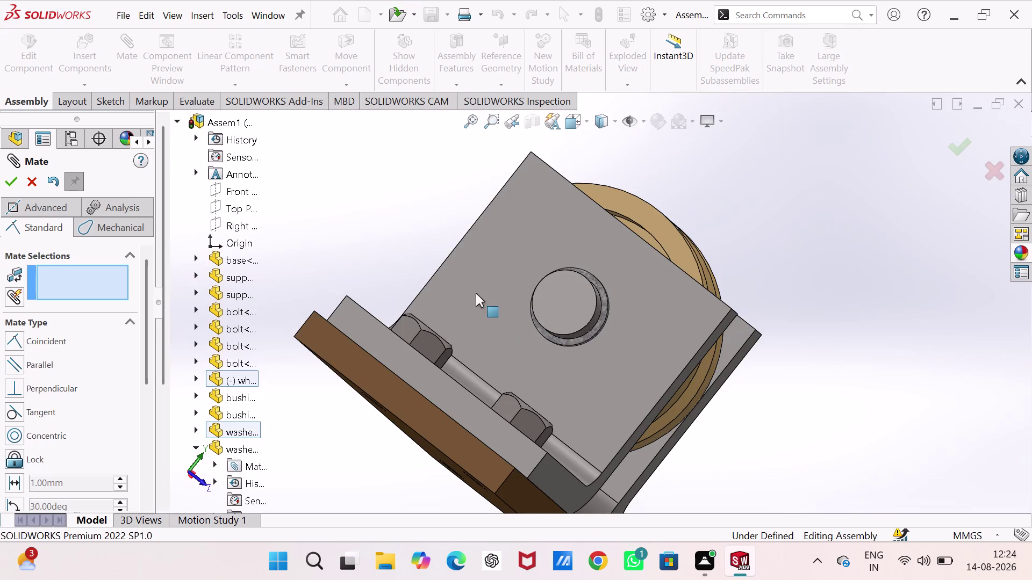
click(193, 445)
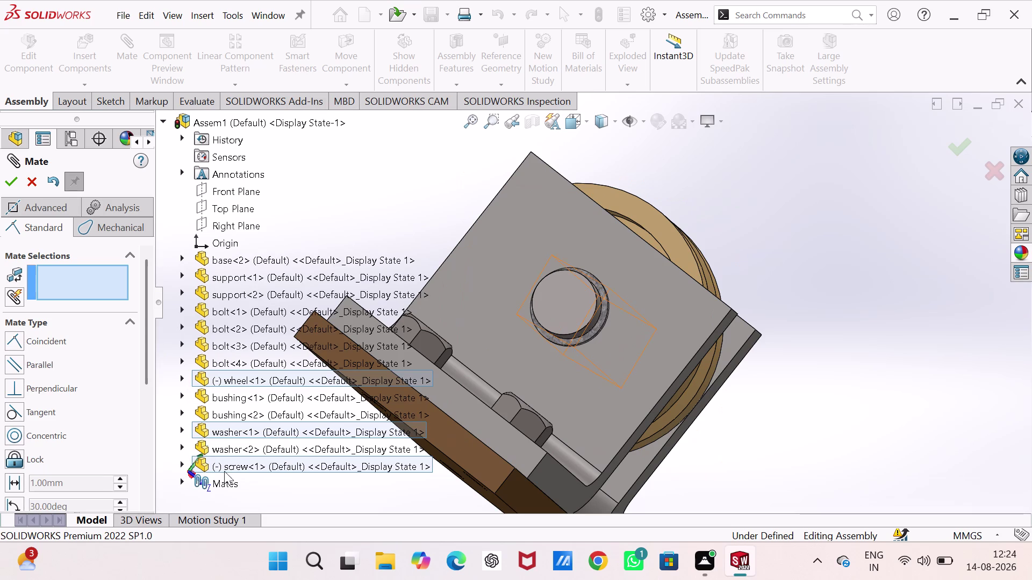
click(181, 464)
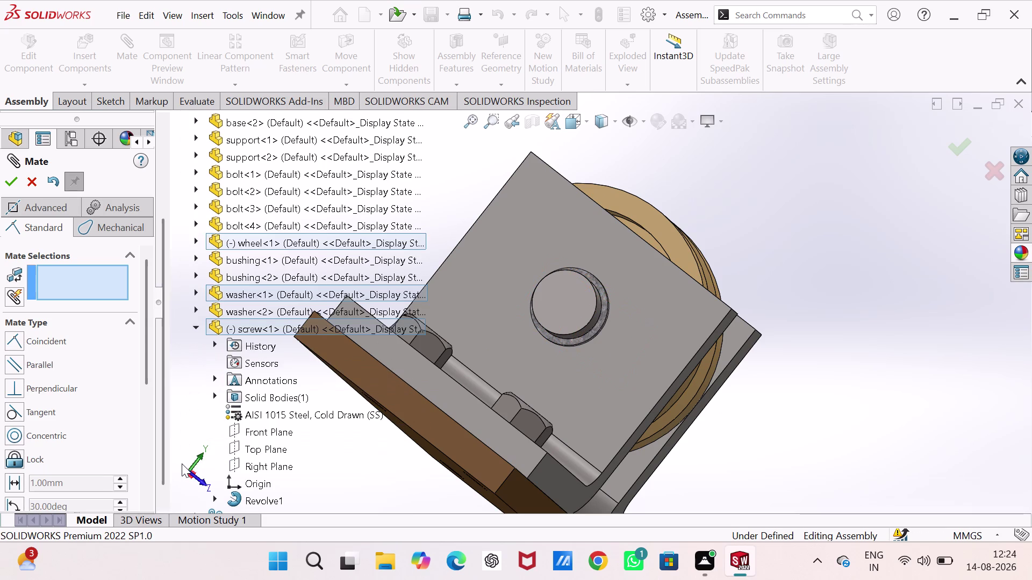
Mate the screw's Top Plane coincident with the assembly Front Plane and close Mate.
click(268, 449)
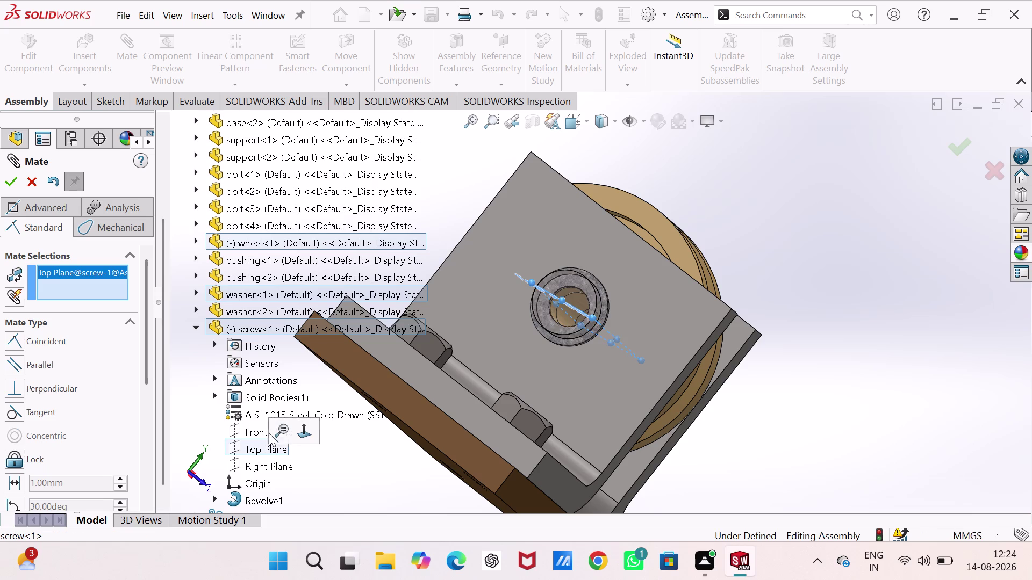
scroll(up, 3)
scroll(up, 3)
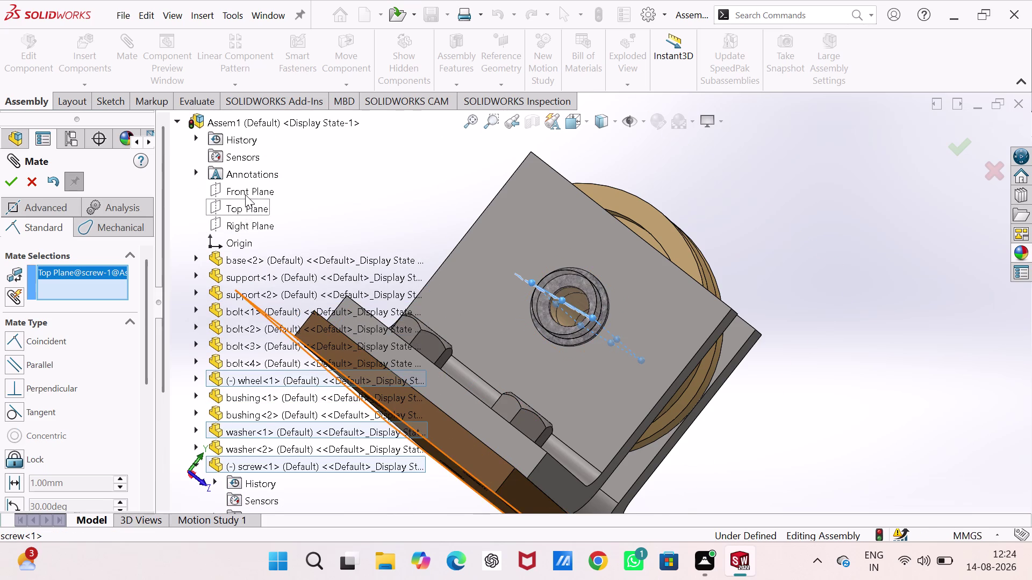
click(245, 193)
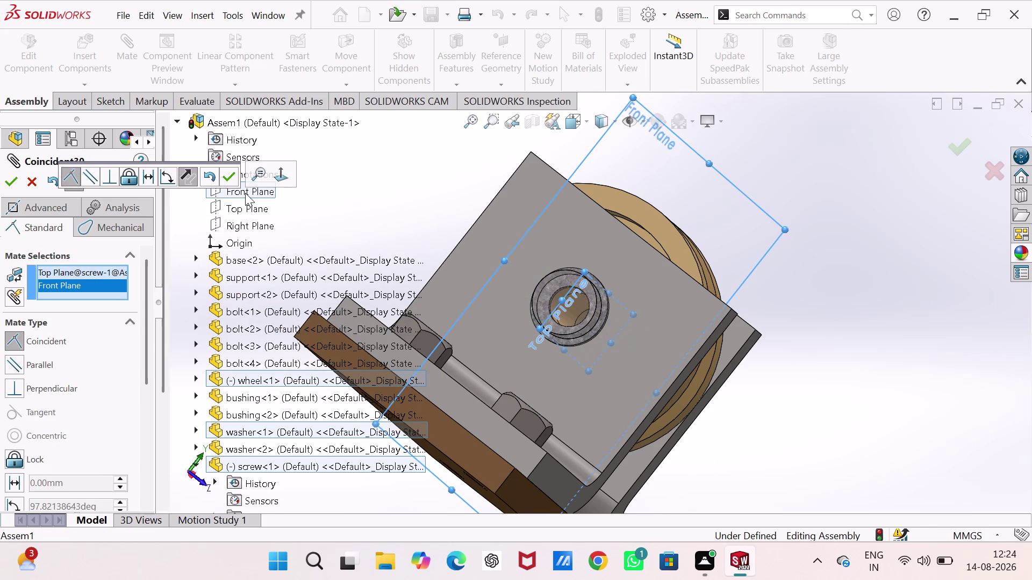
click(232, 176)
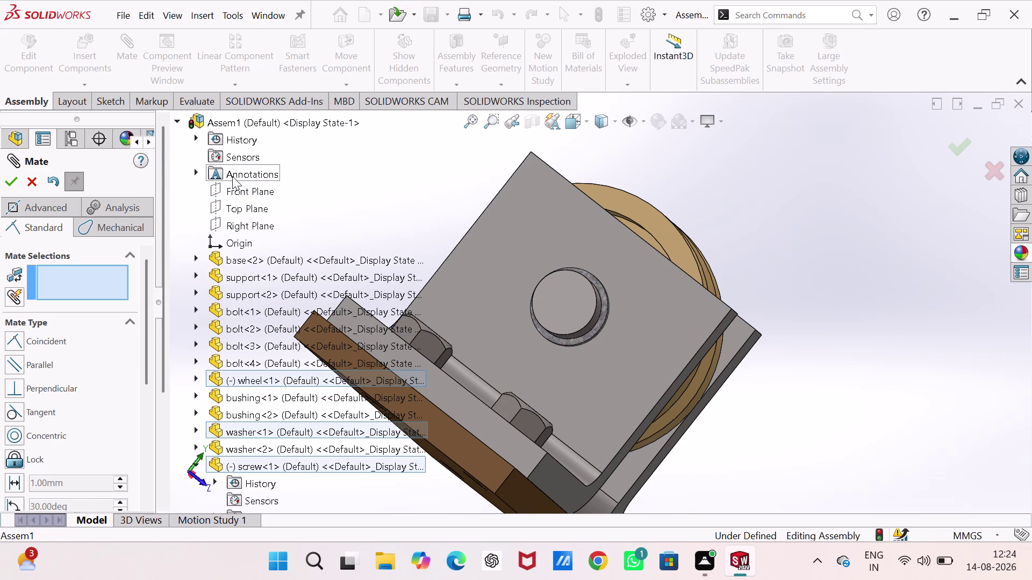
click(3, 180)
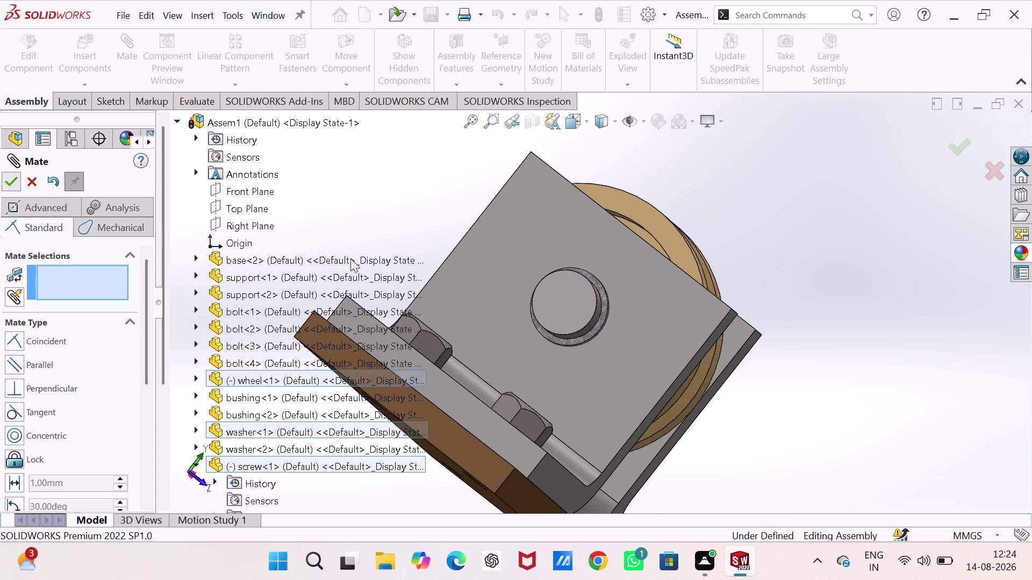
Drag the screw to confirm it is fully fixed, then orbit to an angled view.
scroll(down, 3)
scroll(down, 3)
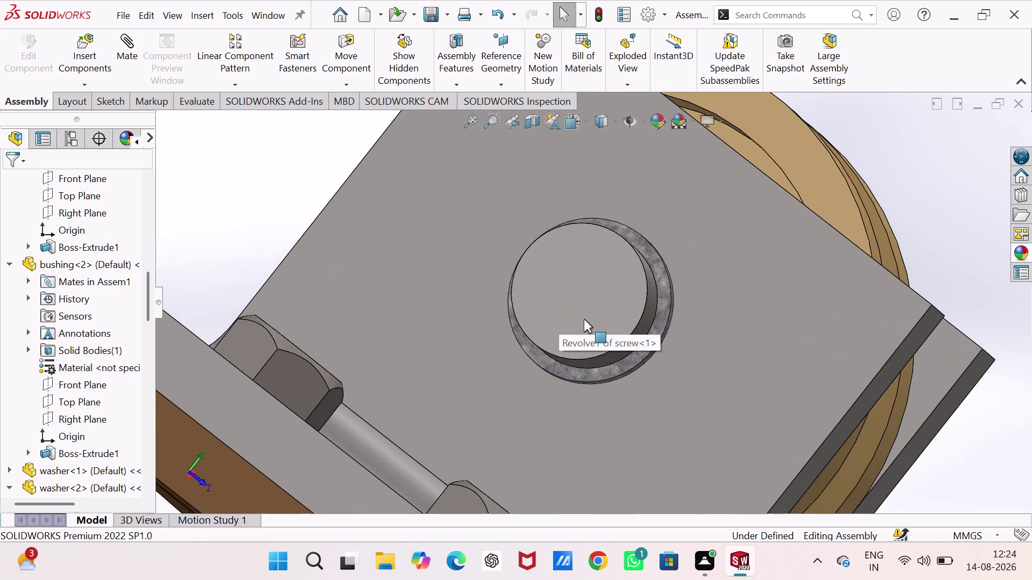
scroll(down, 3)
scroll(up, 3)
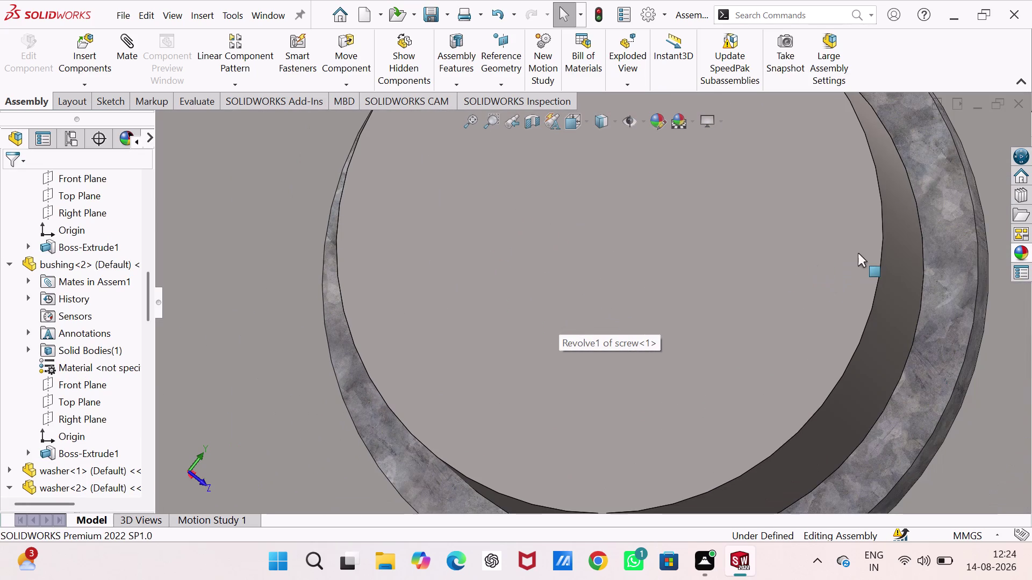
drag(871, 246, 878, 262)
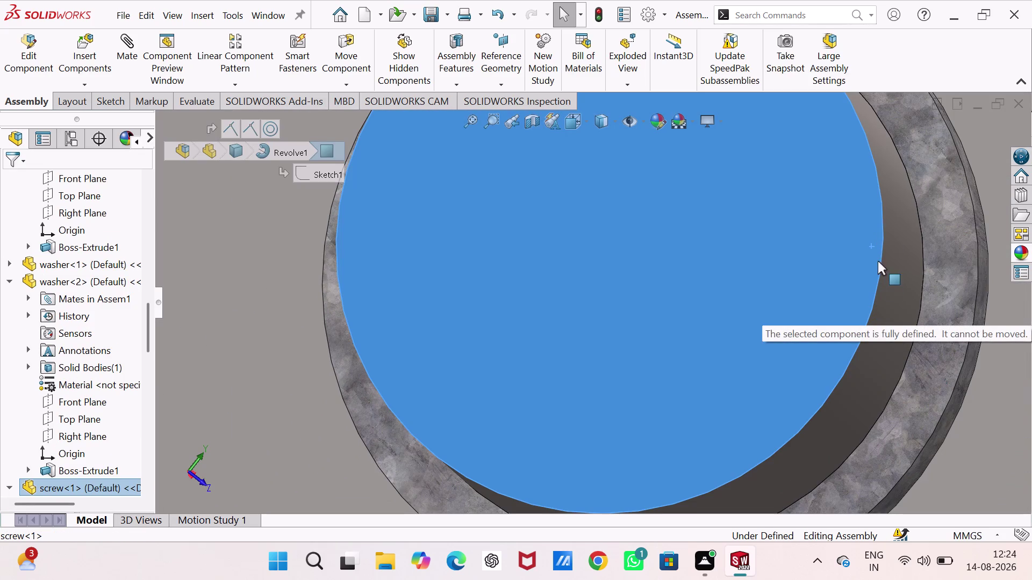
drag(877, 262, 872, 300)
drag(900, 251, 900, 251)
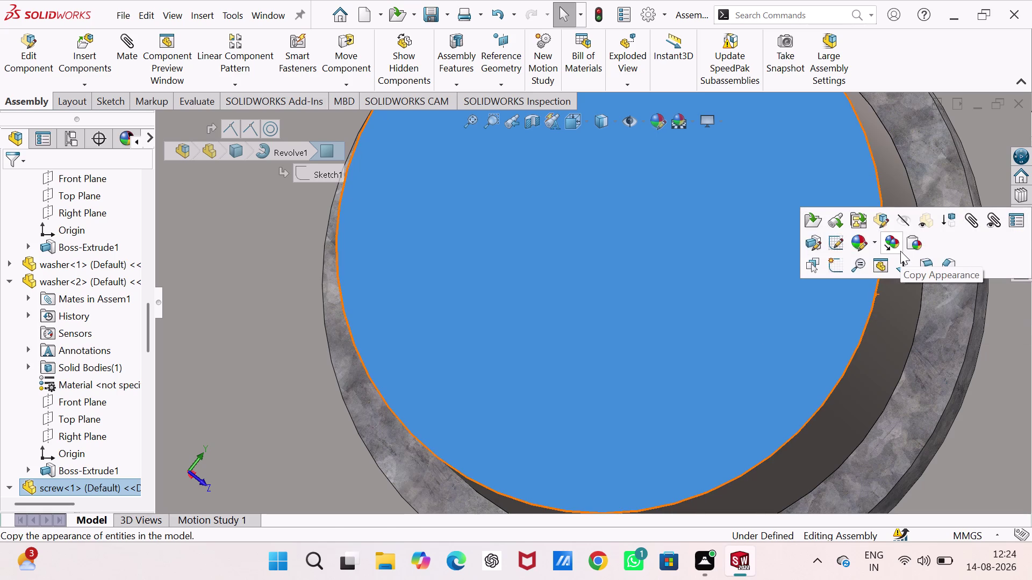
drag(900, 251, 883, 337)
drag(891, 289, 882, 335)
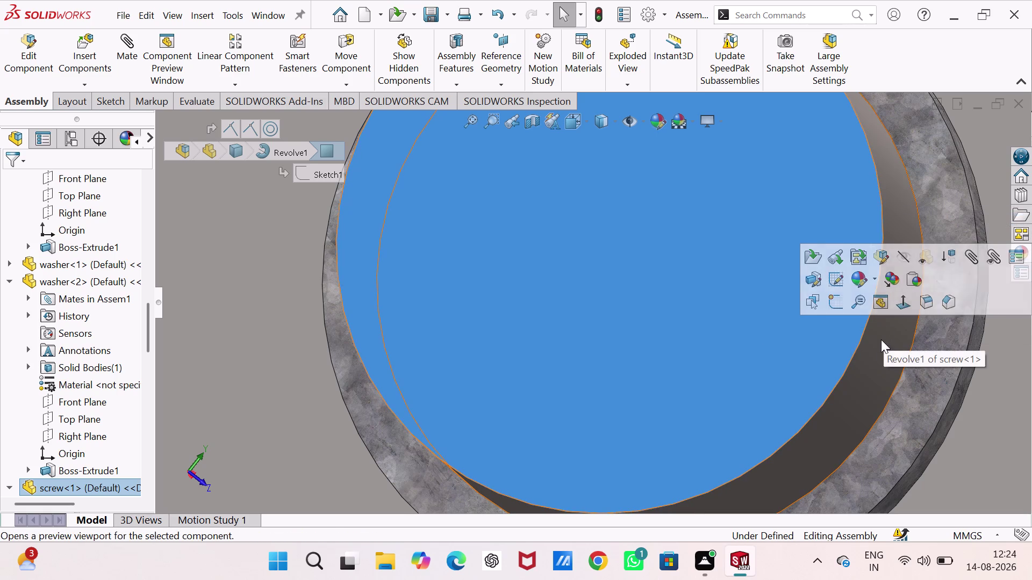
drag(882, 336, 876, 350)
scroll(up, 3)
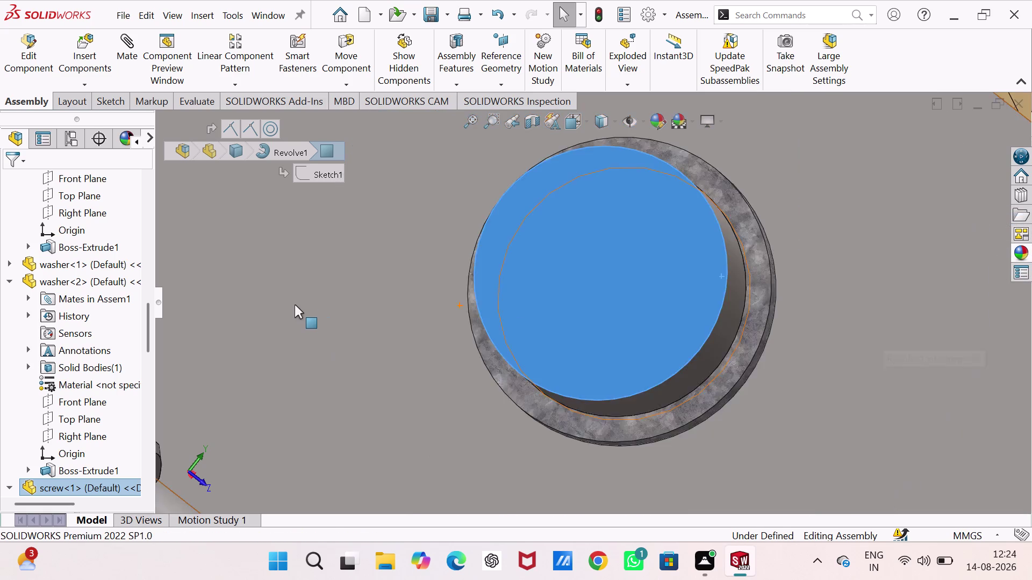
scroll(up, 3)
click(748, 254)
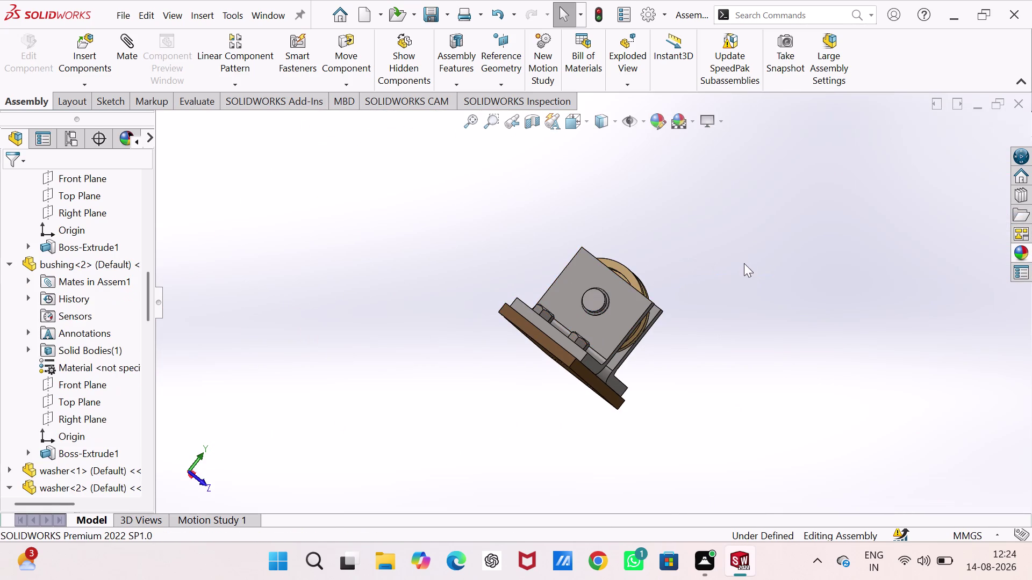
middle_drag(728, 280, 594, 282)
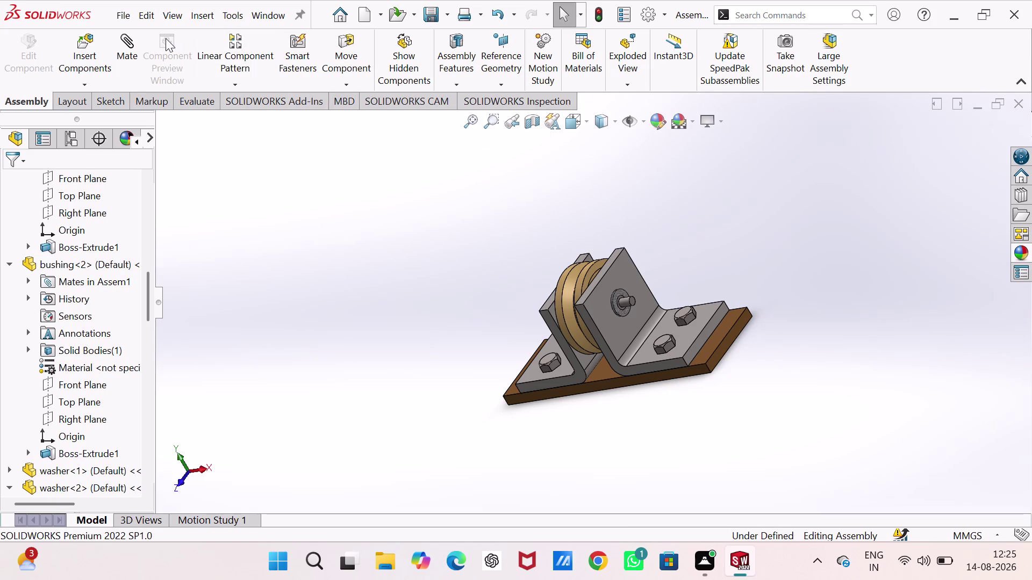
Start inserting another component from the Assembly tab.
click(85, 49)
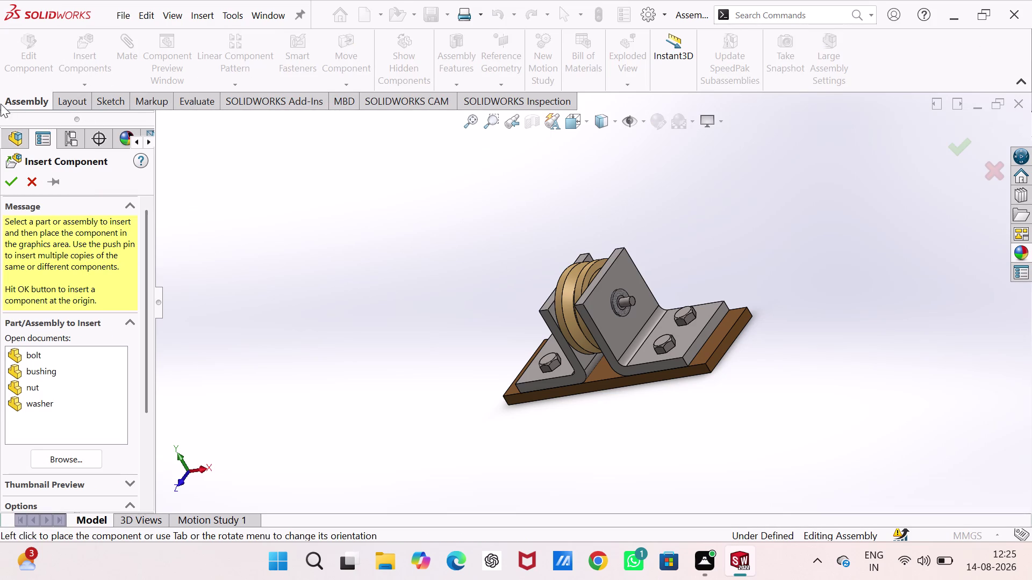
Insert the nut part rotated 90° and place it beside the support.
click(47, 452)
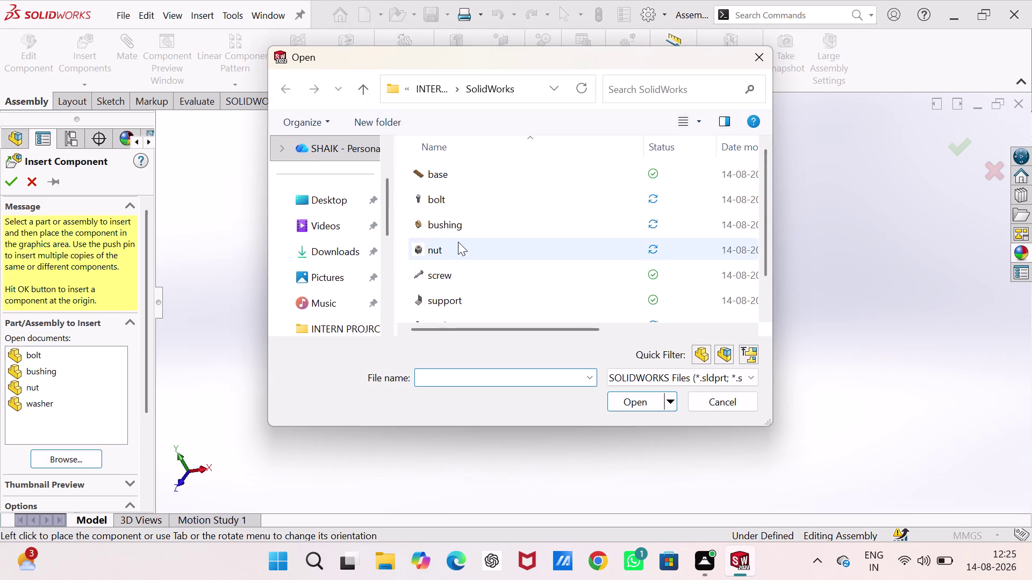
scroll(down, 3)
click(450, 210)
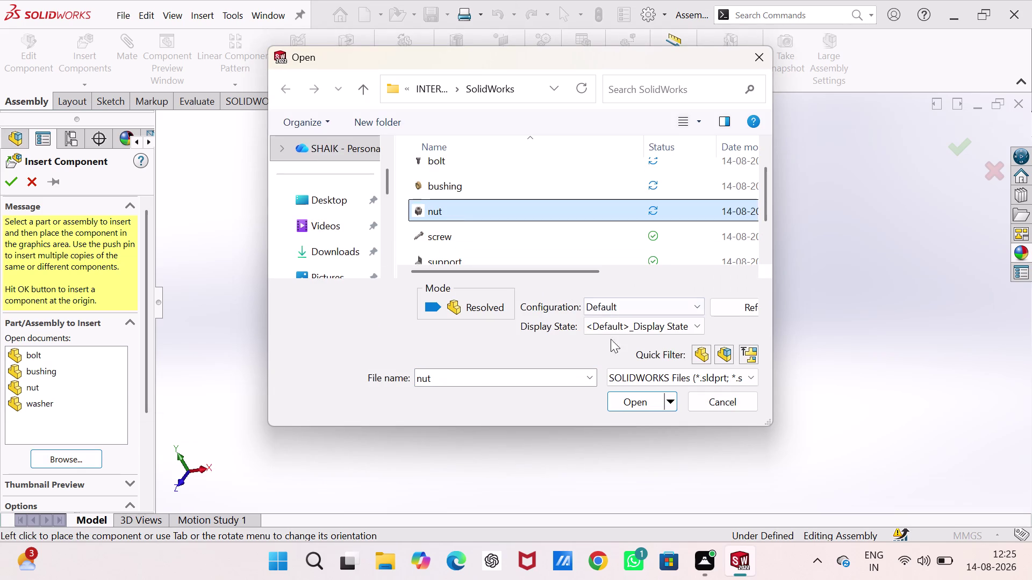
click(631, 402)
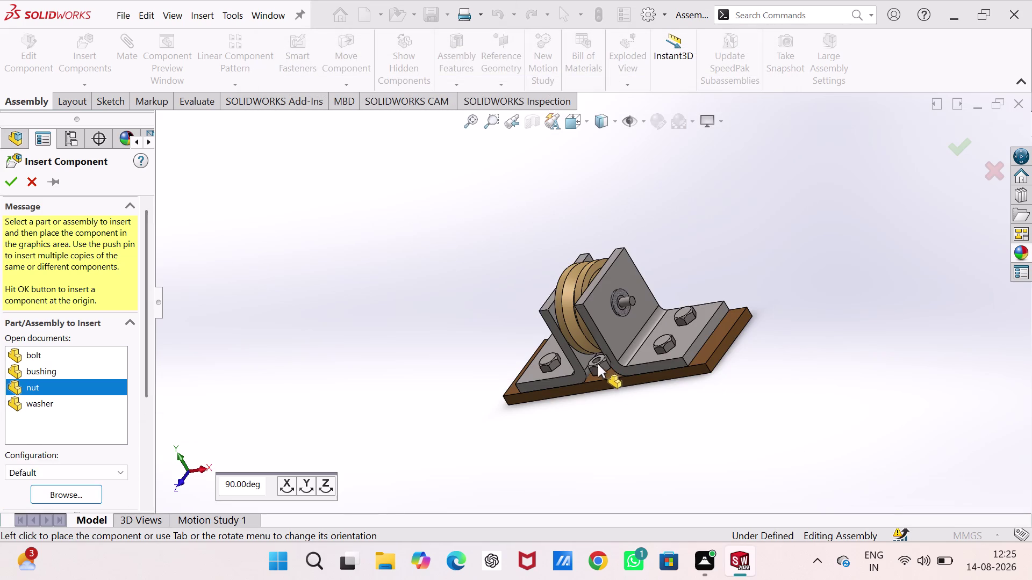
click(302, 483)
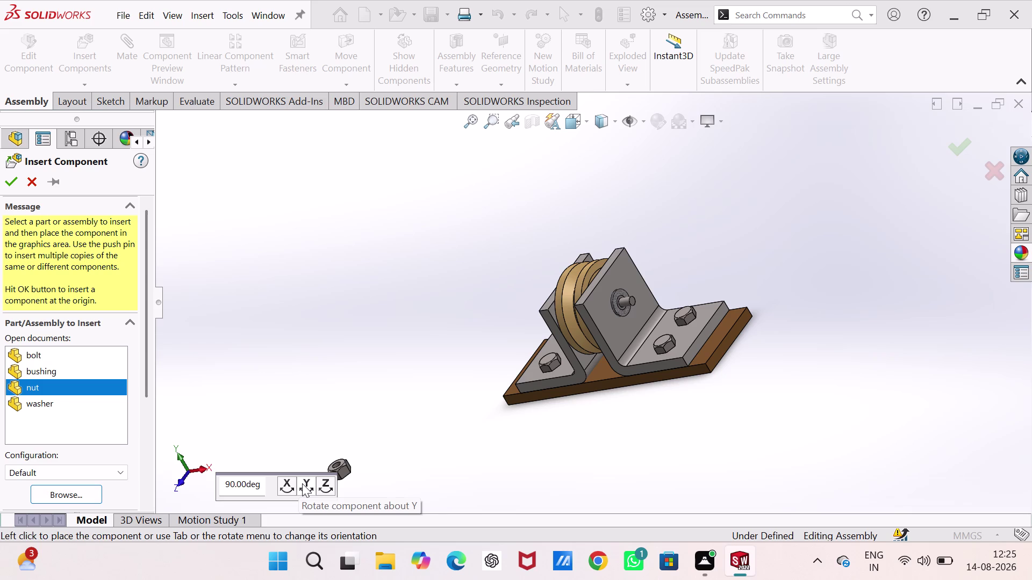
click(302, 483)
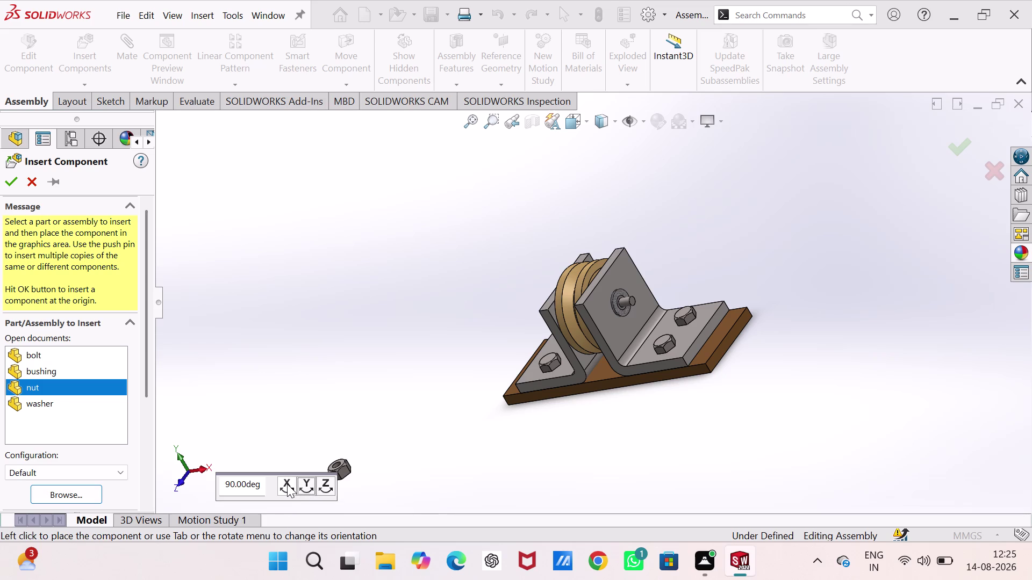
click(287, 484)
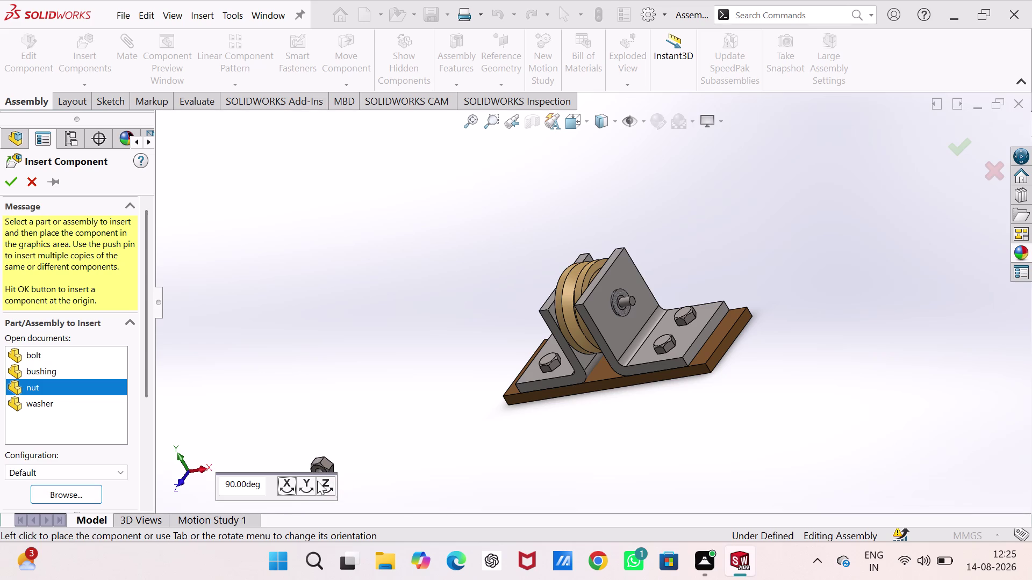
click(326, 483)
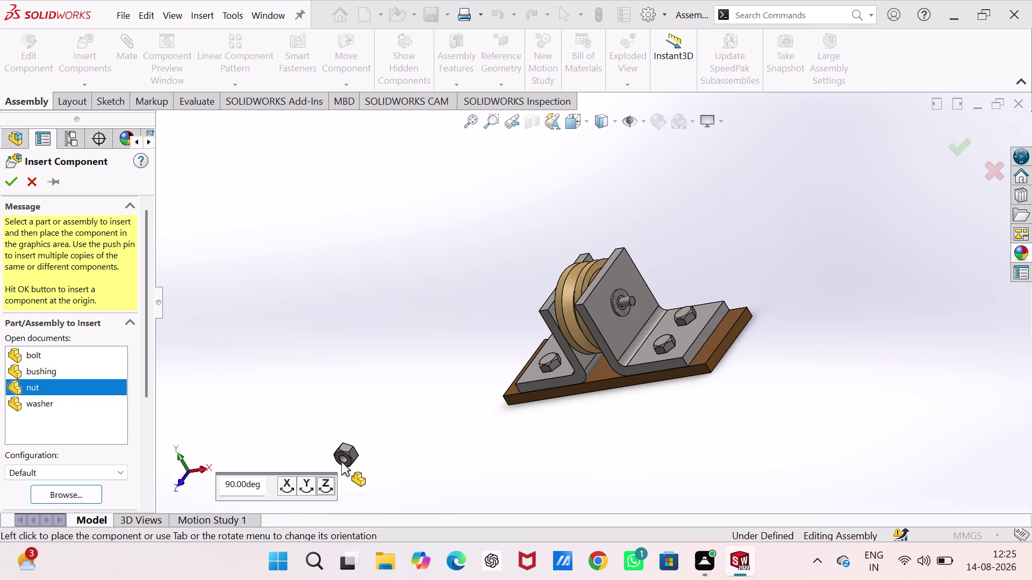
click(310, 483)
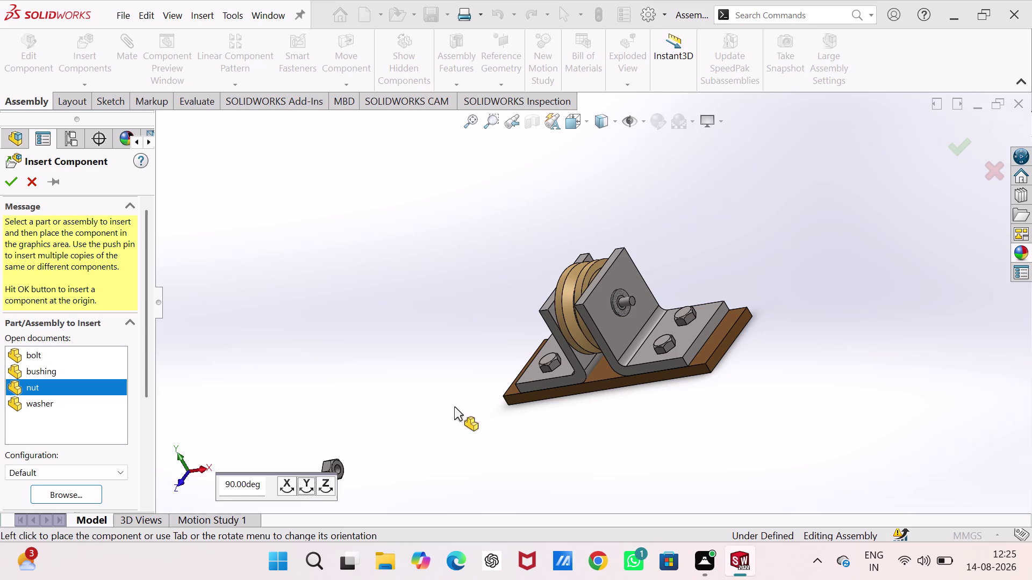
click(709, 268)
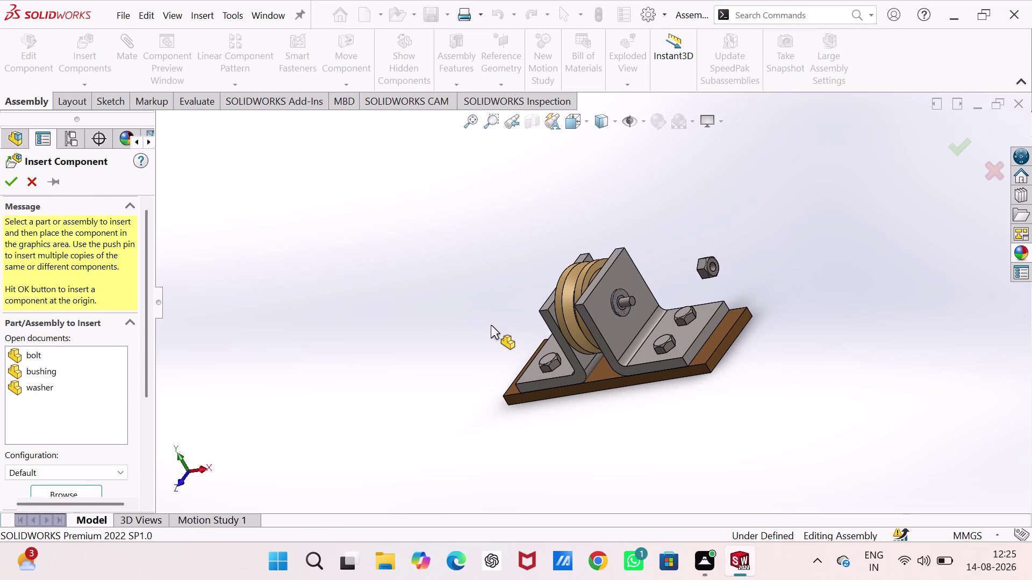
key(ctrl+7)
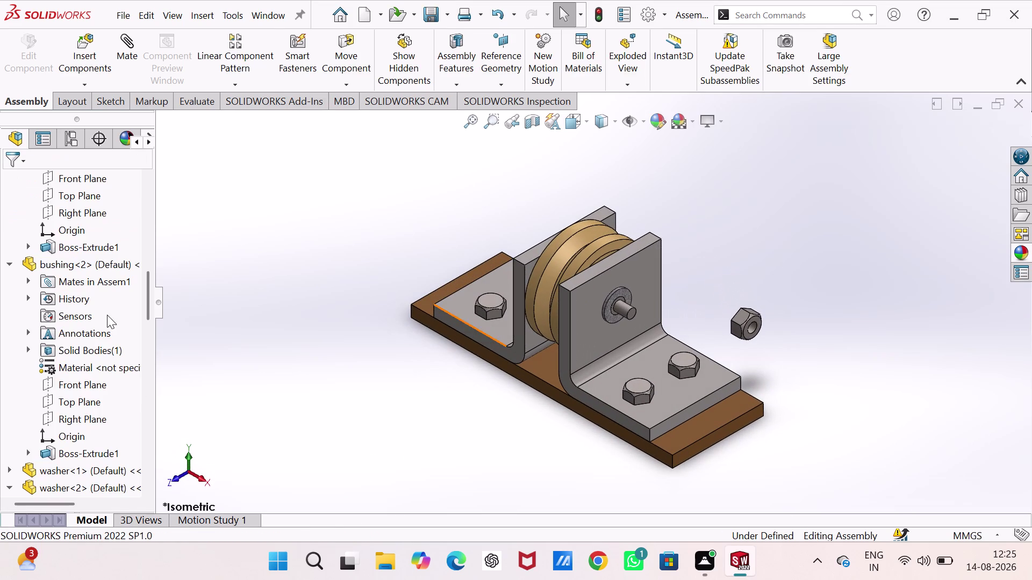
click(127, 57)
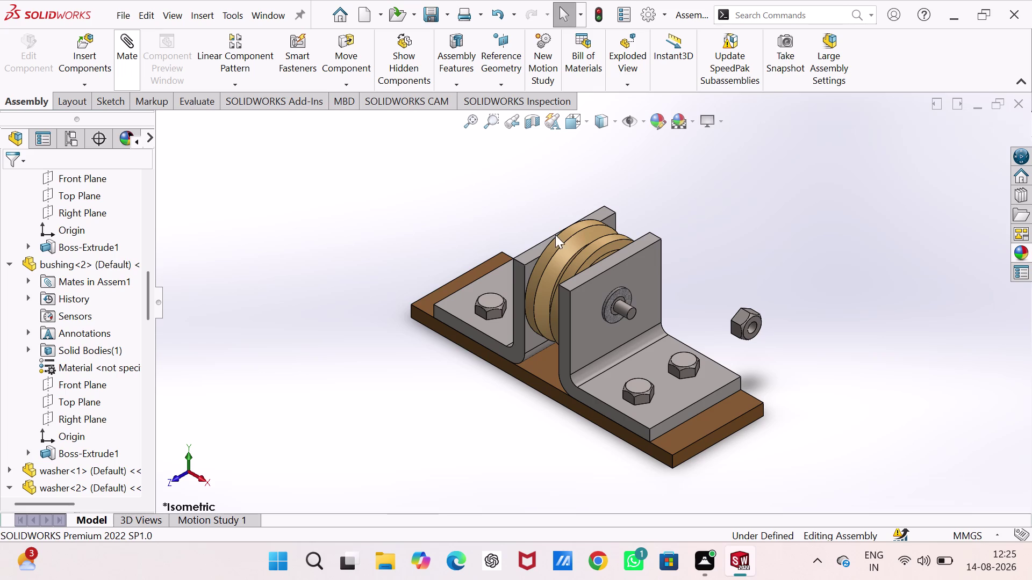
Mate the nut's hole concentric with the screw's cylindrical face.
click(624, 310)
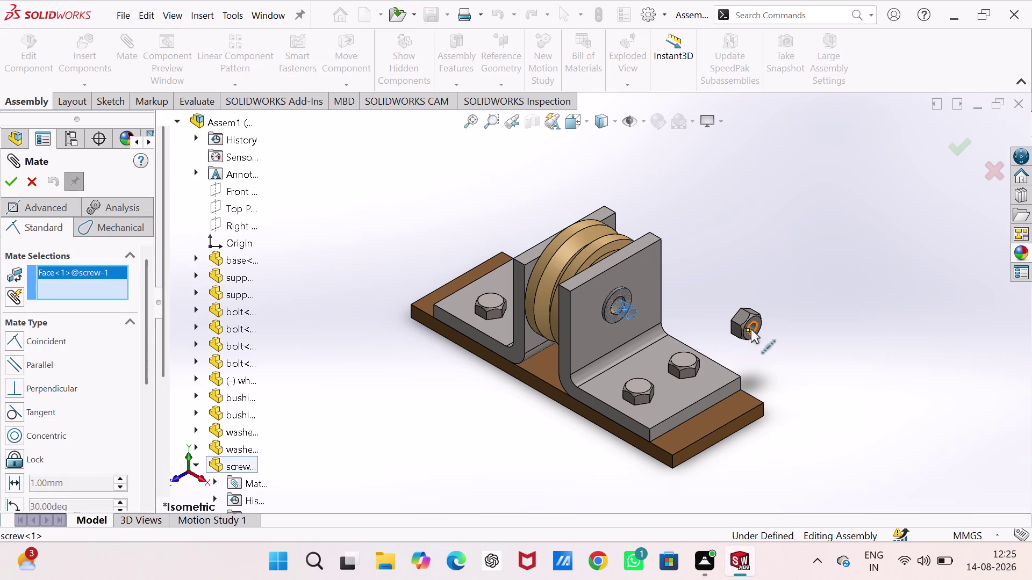
scroll(down, 3)
scroll(down, 3)
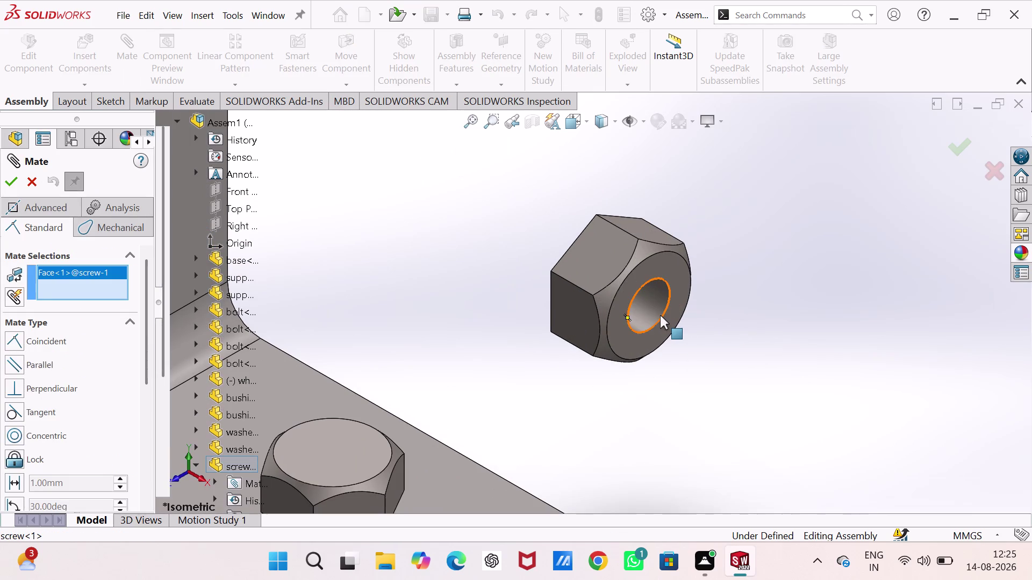
click(660, 316)
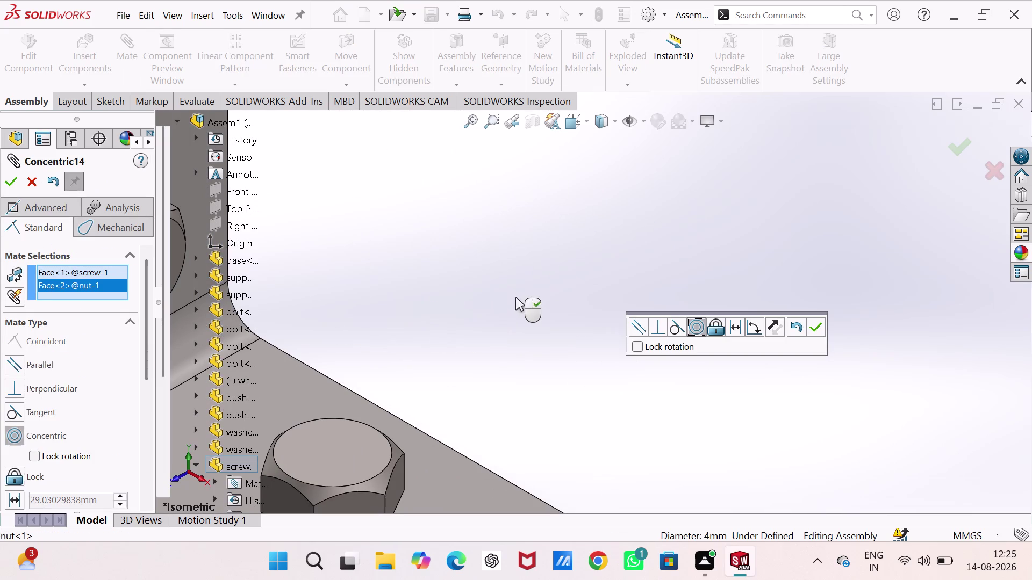
click(818, 323)
Mate the nut's inner face coincident with the washer's outer face.
scroll(up, 3)
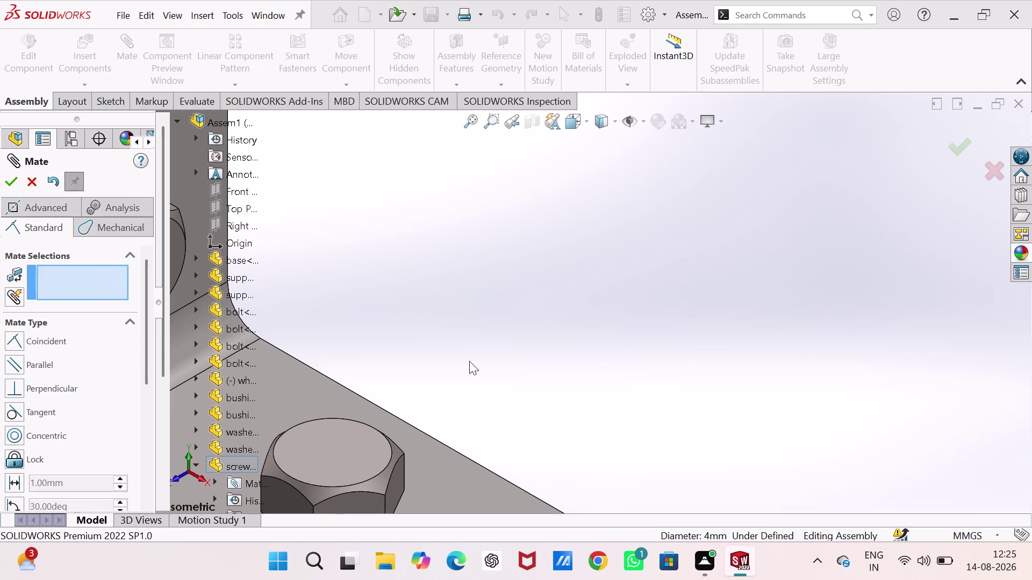
scroll(up, 3)
scroll(up, 3)
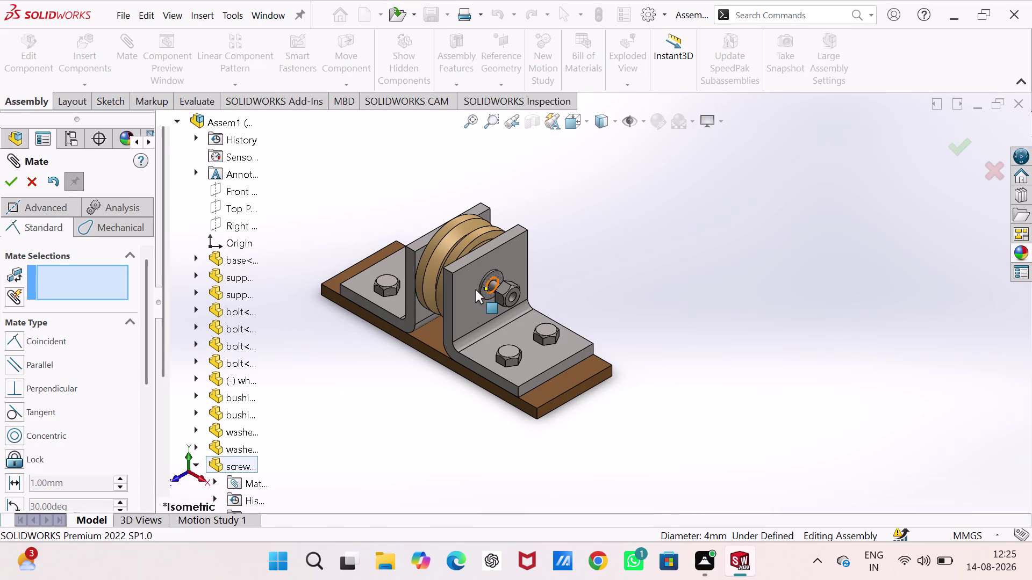
scroll(down, 3)
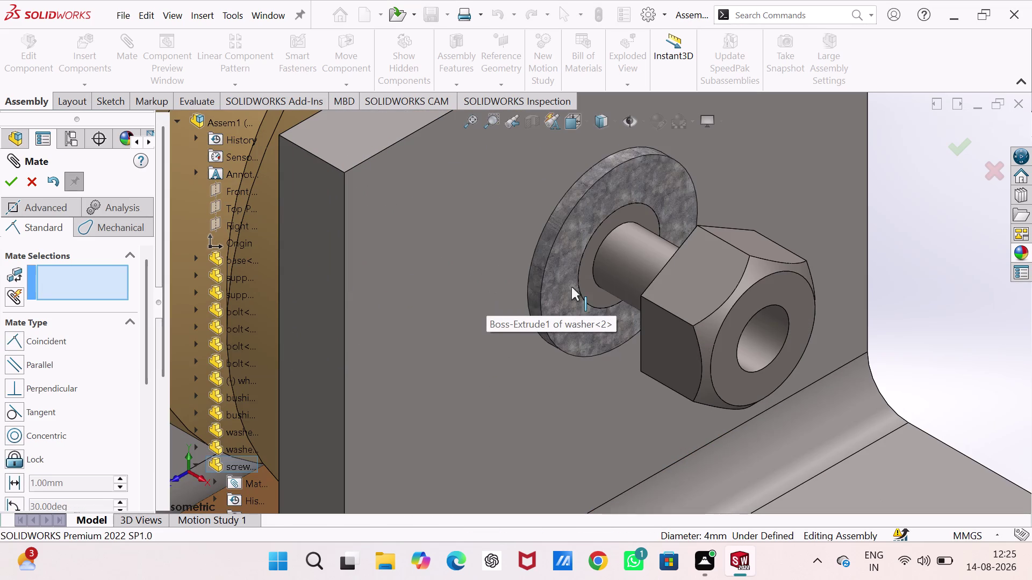
click(567, 291)
middle_drag(567, 292, 630, 298)
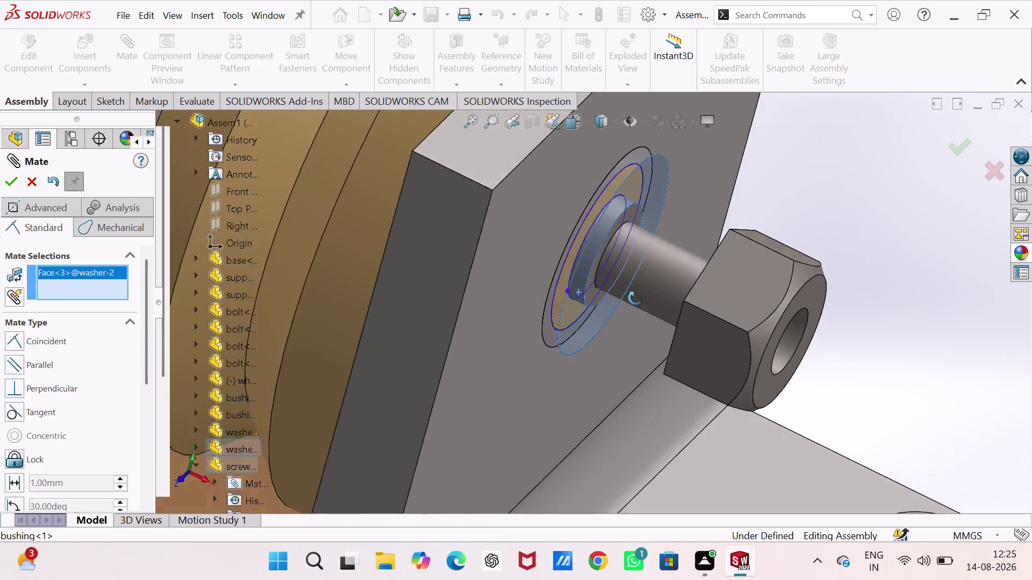
middle_drag(631, 299, 632, 293)
scroll(down, 3)
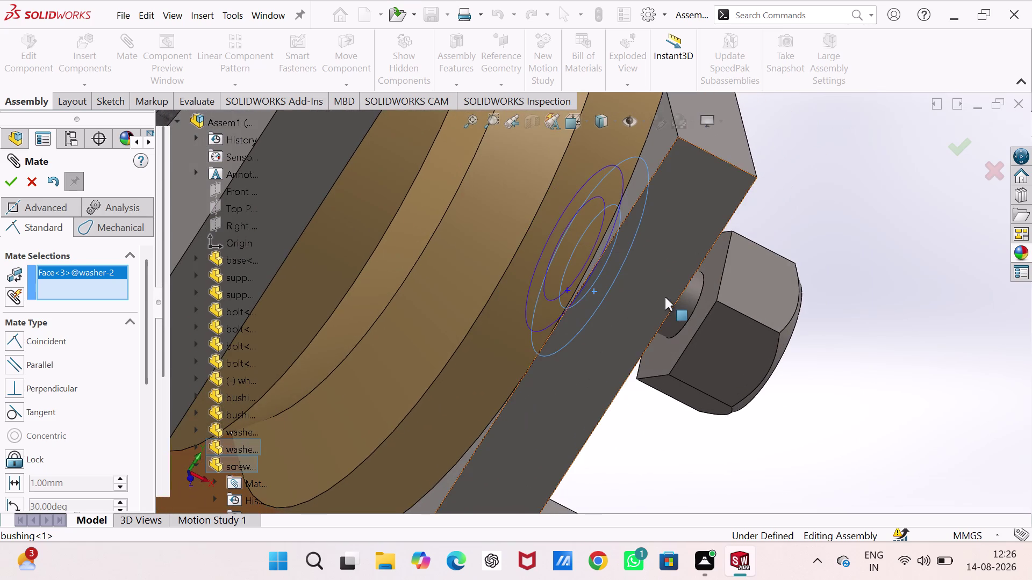
scroll(down, 3)
click(810, 304)
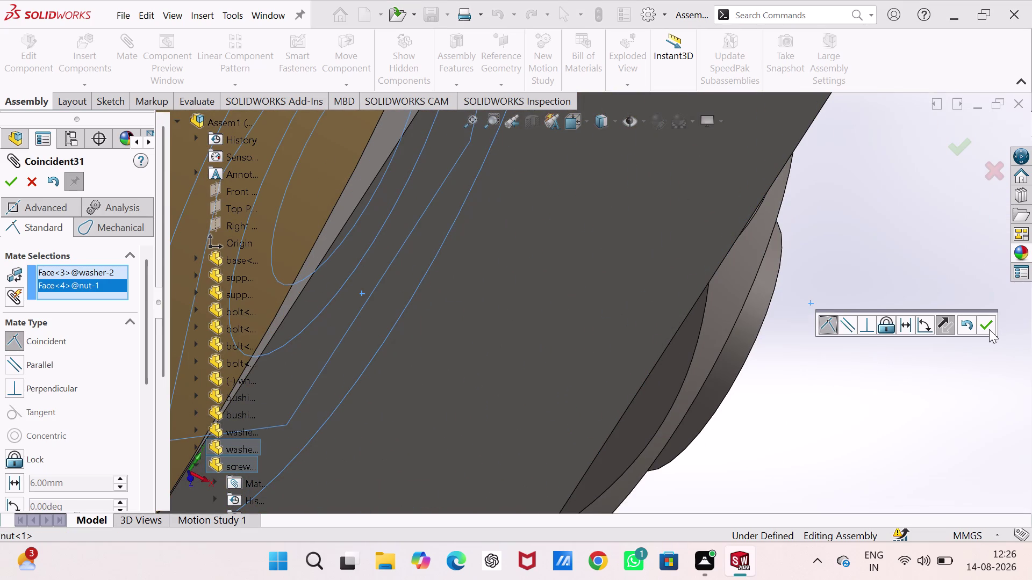
click(989, 330)
Abandon a nut-flat-to-support mate and spin the nut to check it rotates freely.
scroll(up, 3)
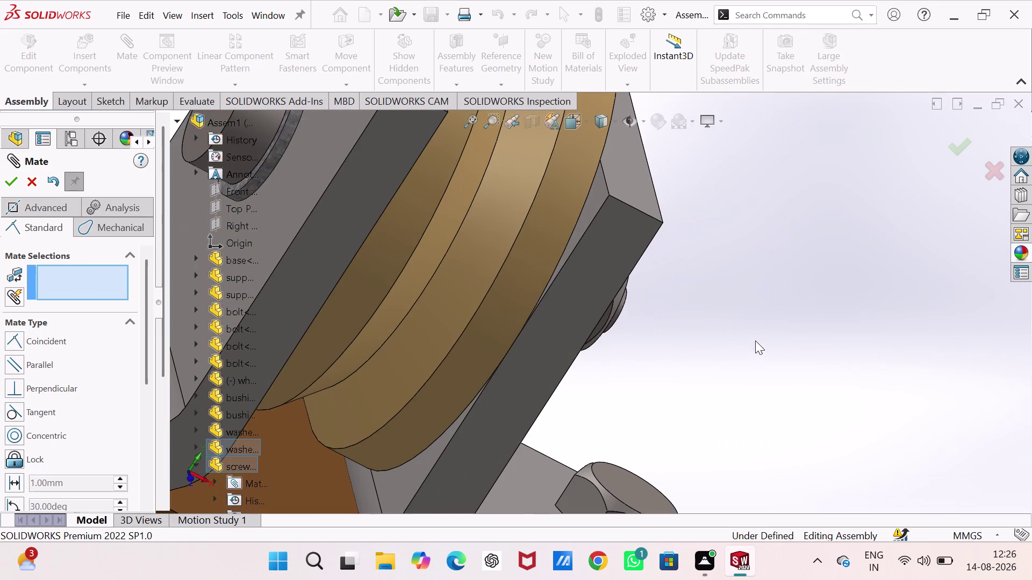
middle_drag(711, 331, 598, 307)
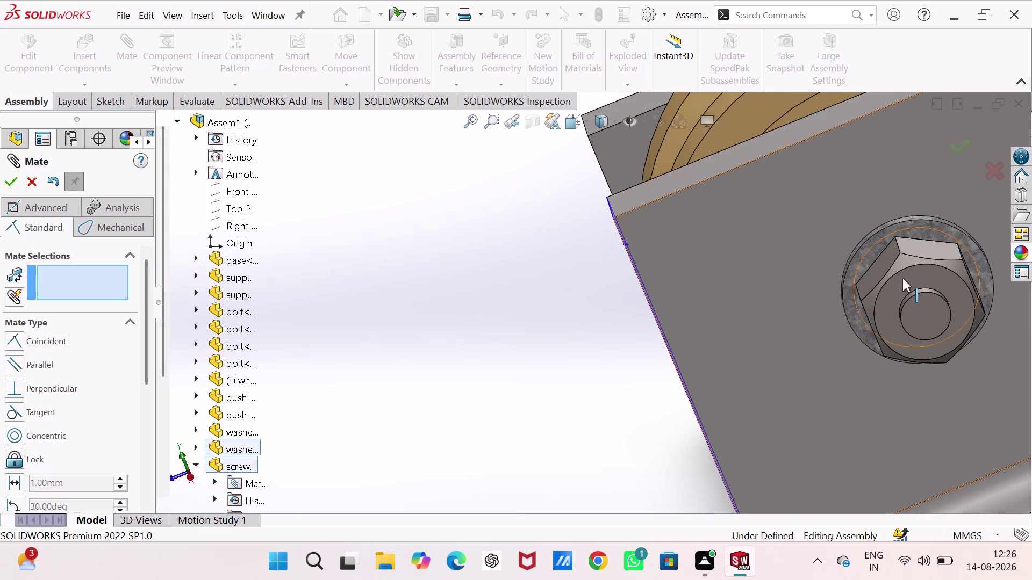
scroll(down, 3)
scroll(down, 3)
scroll(down, 3)
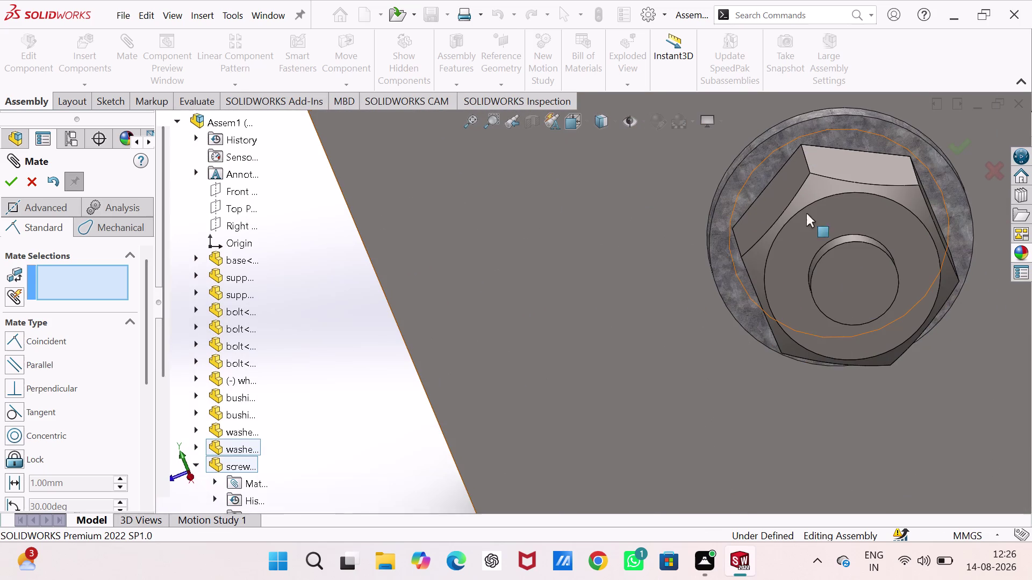
click(805, 123)
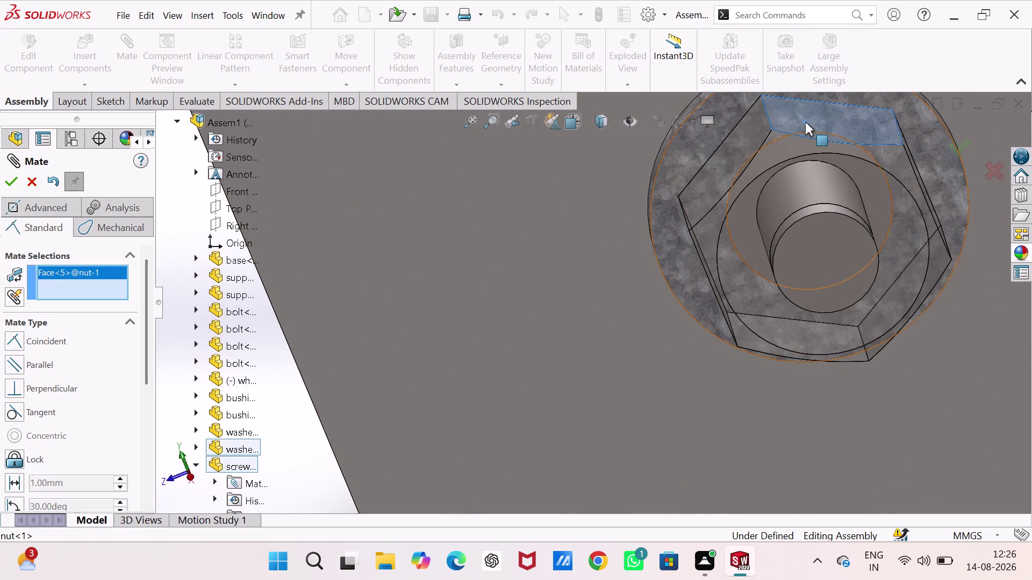
scroll(up, 3)
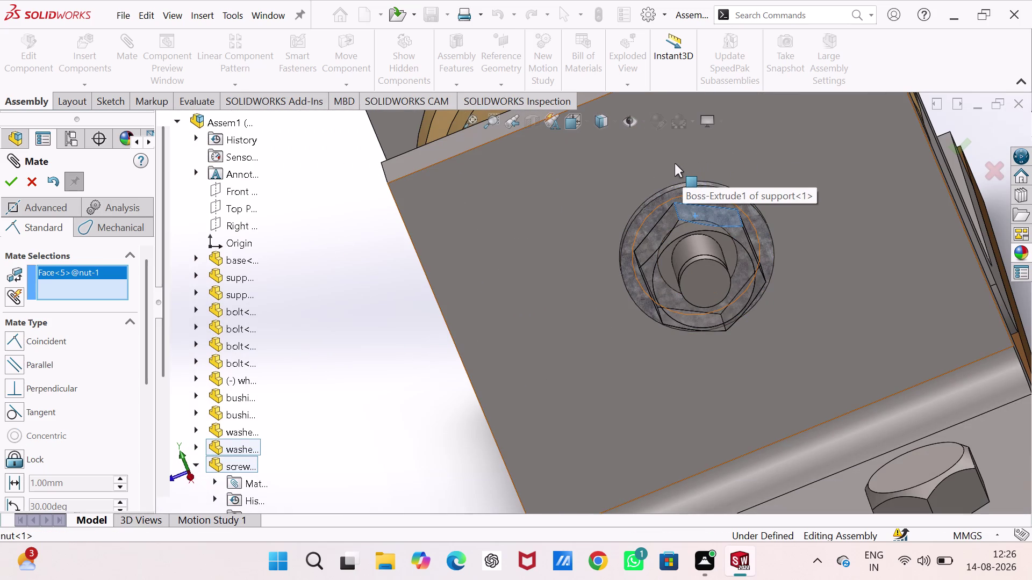
click(677, 162)
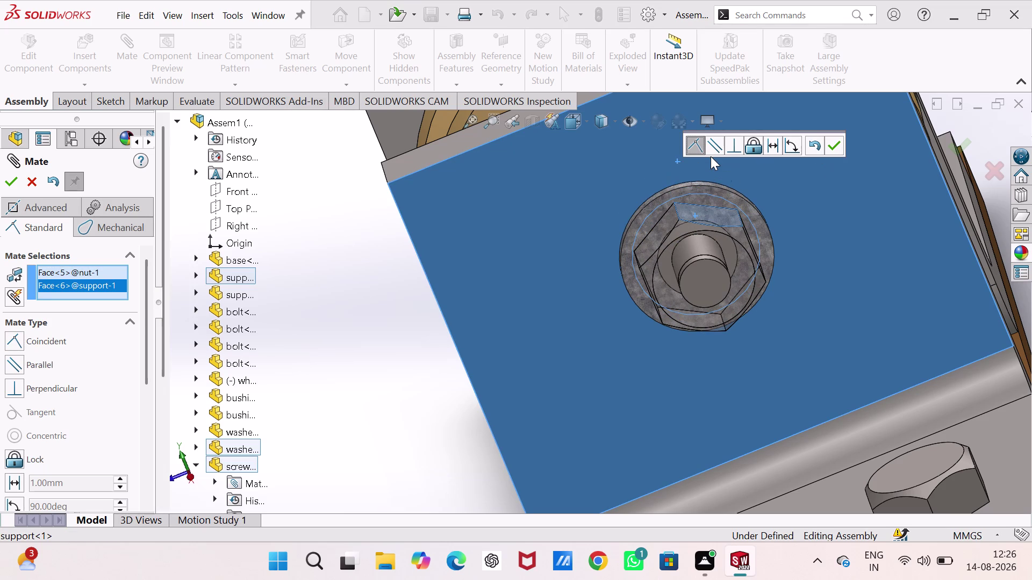
key(Escape)
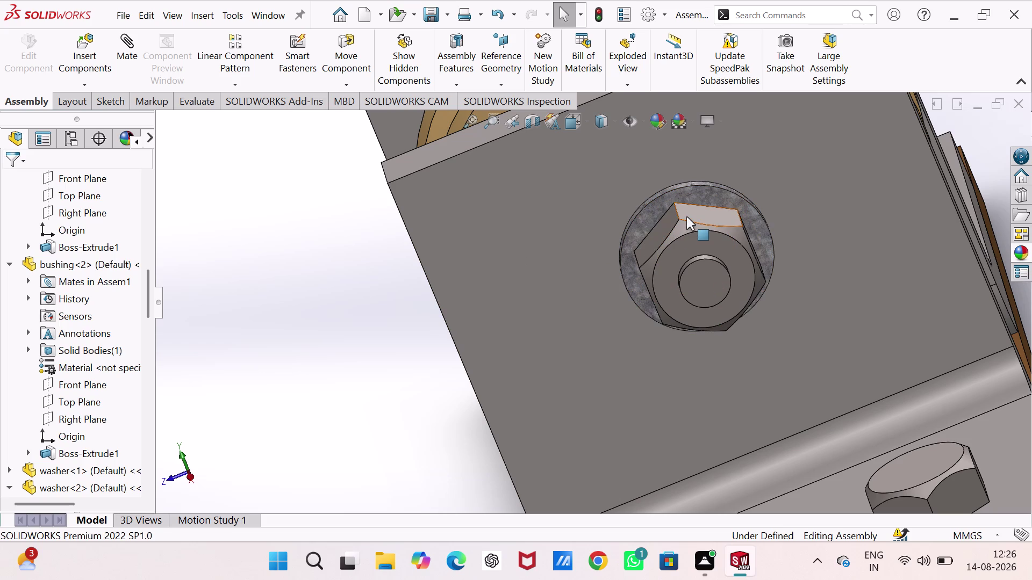
drag(686, 217, 640, 316)
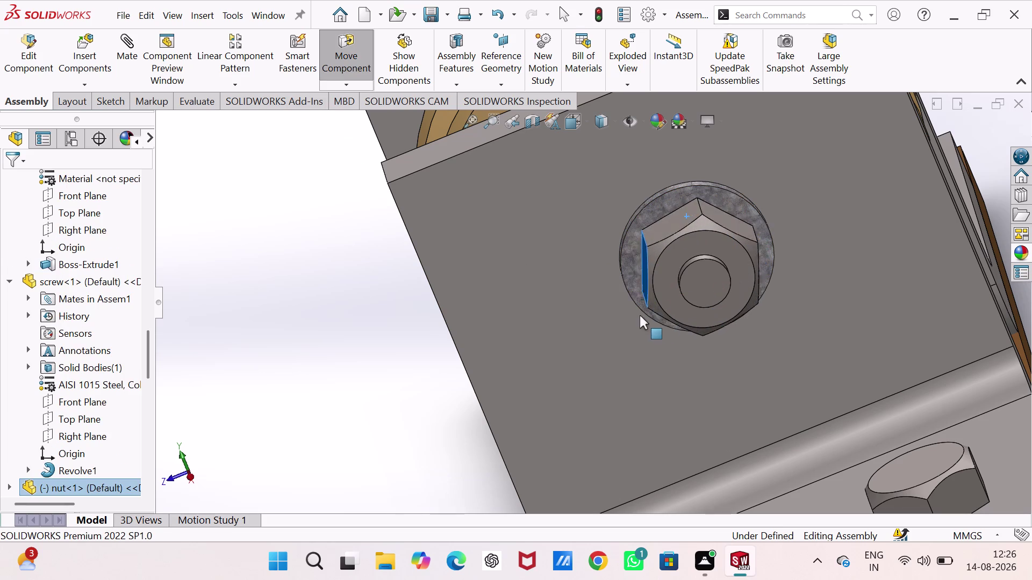
drag(640, 316, 678, 258)
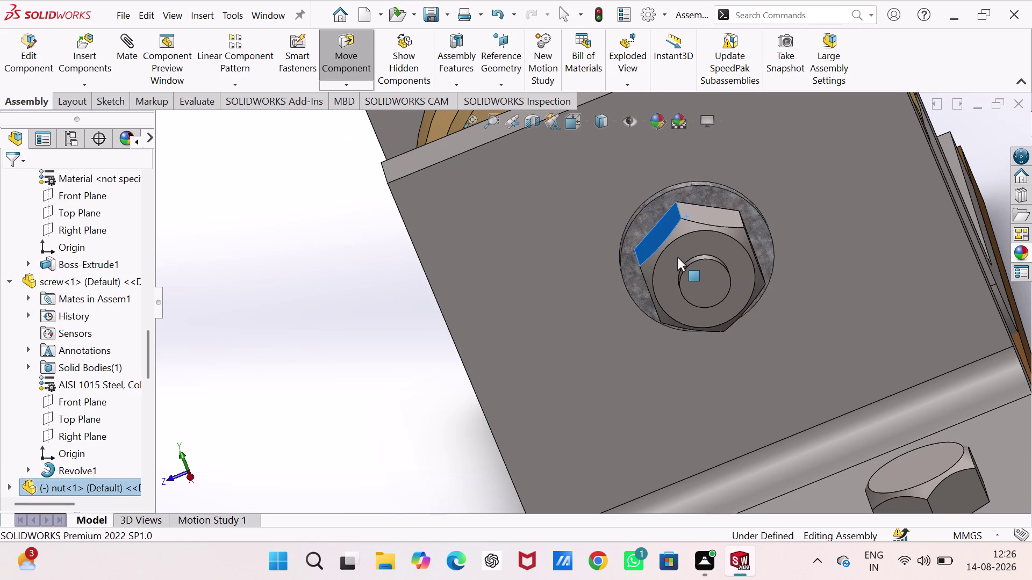
drag(677, 257, 767, 303)
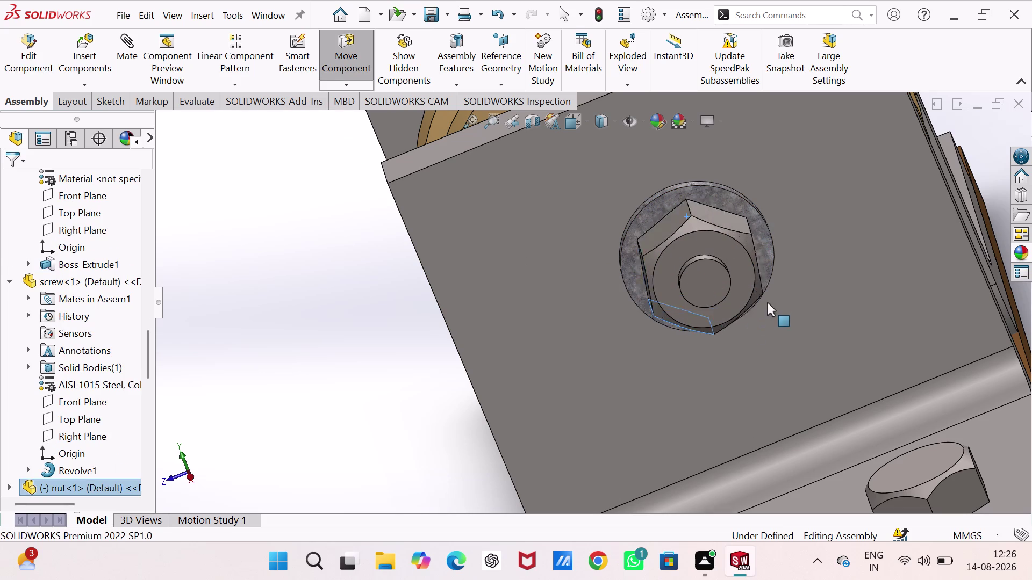
drag(767, 303, 768, 278)
Start a new nut mate, clear its selections, and select the assembly Front Plane.
click(129, 44)
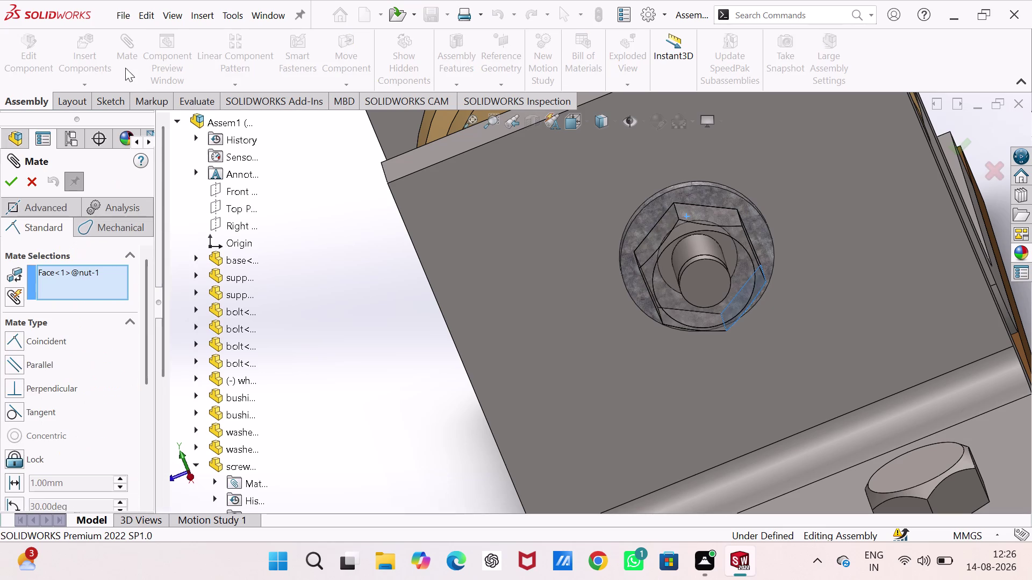
right_click(57, 282)
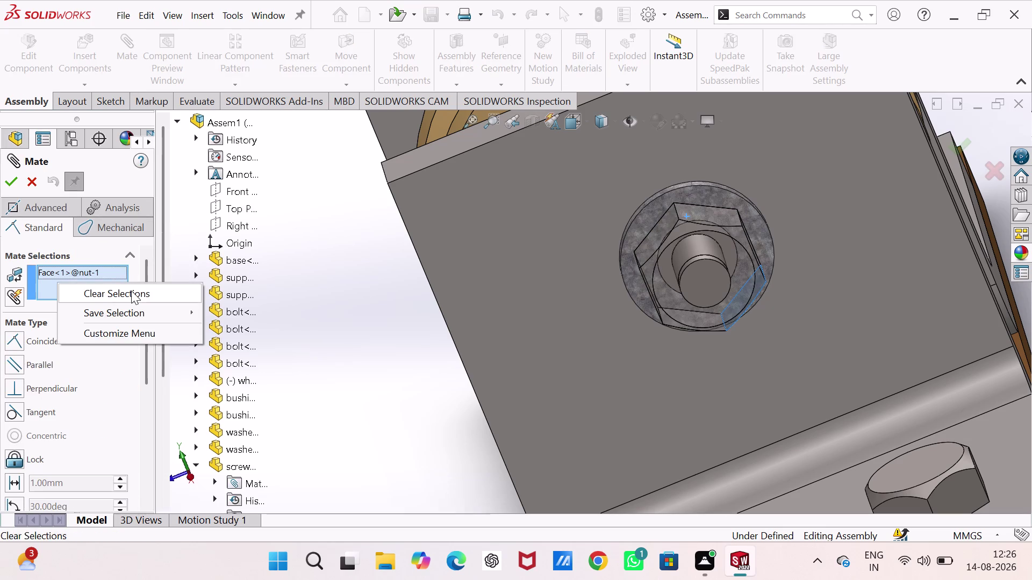
click(131, 291)
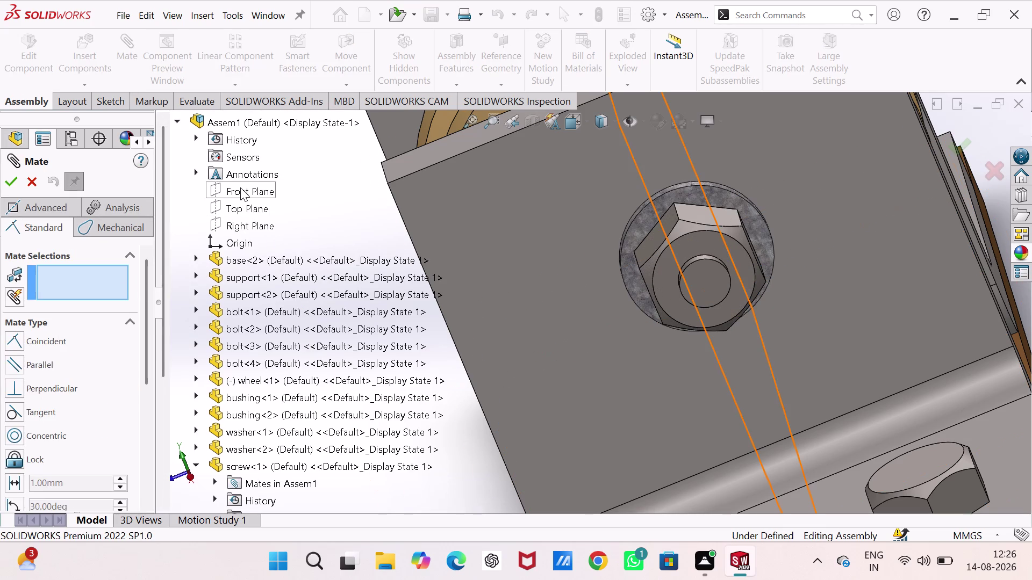
click(240, 188)
scroll(down, 3)
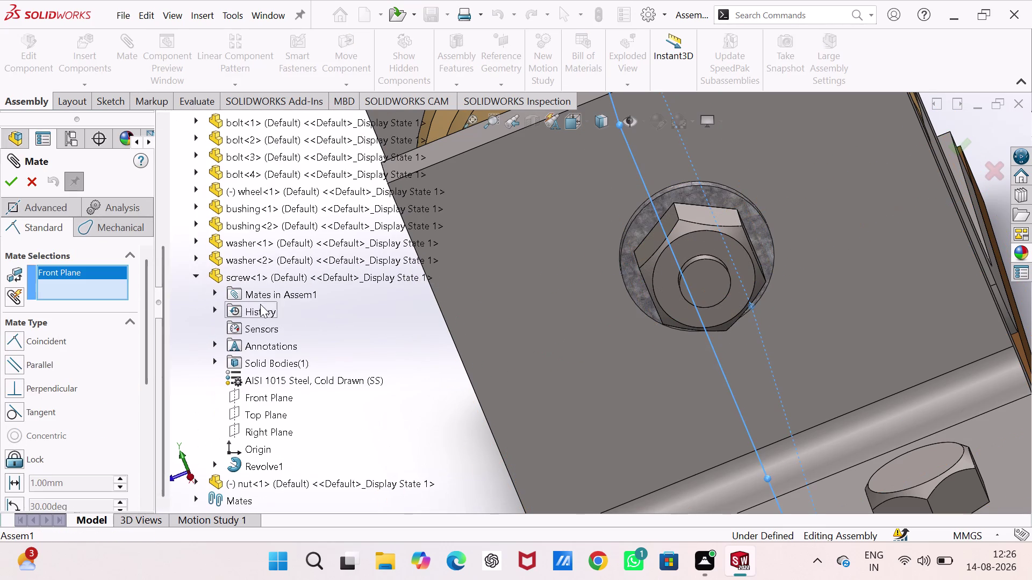
click(195, 275)
scroll(down, 3)
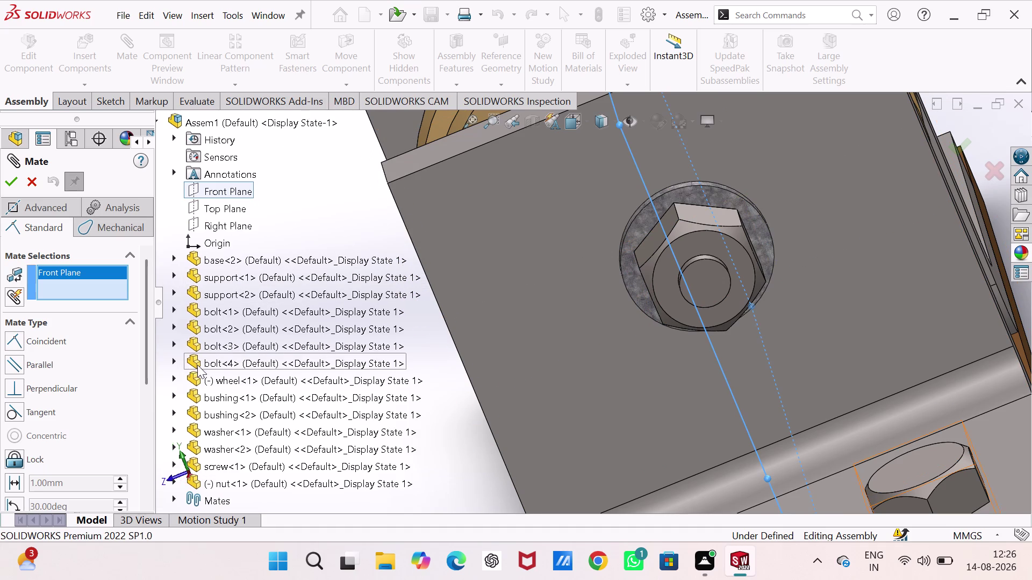
scroll(up, 3)
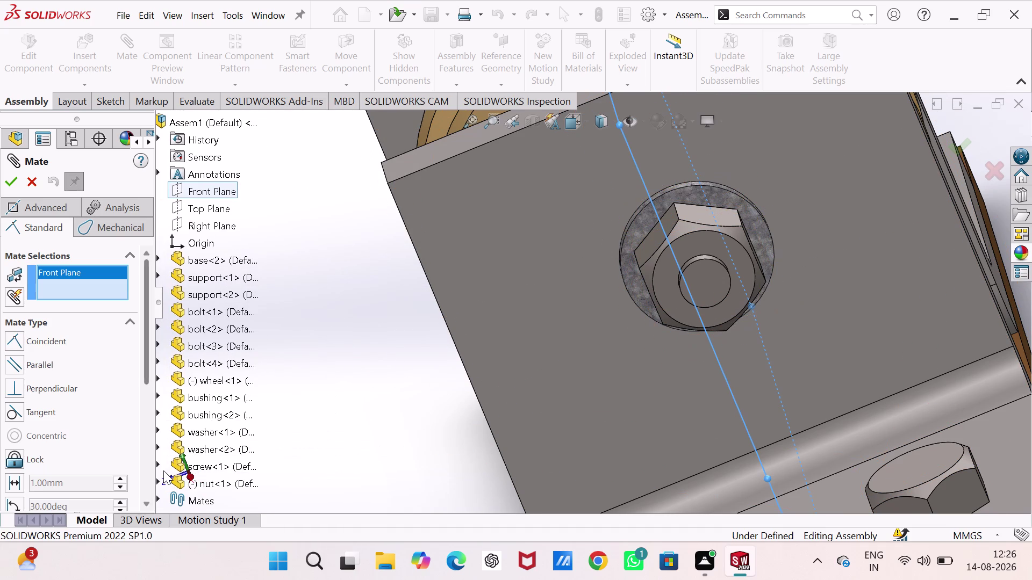
scroll(up, 3)
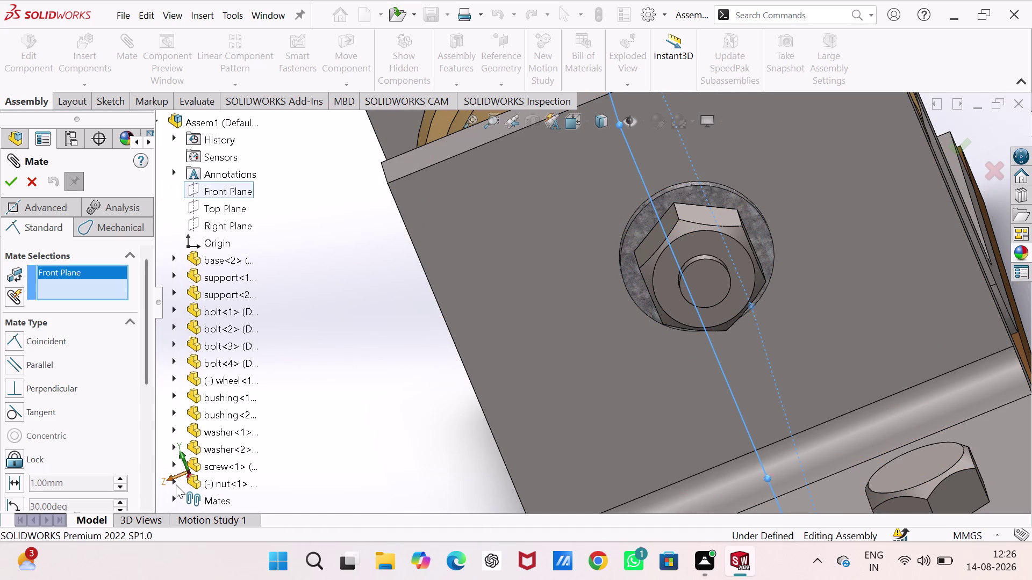
Mate nut<1>'s Front Plane coincident with the assembly Front Plane and verify it's fixed.
click(174, 481)
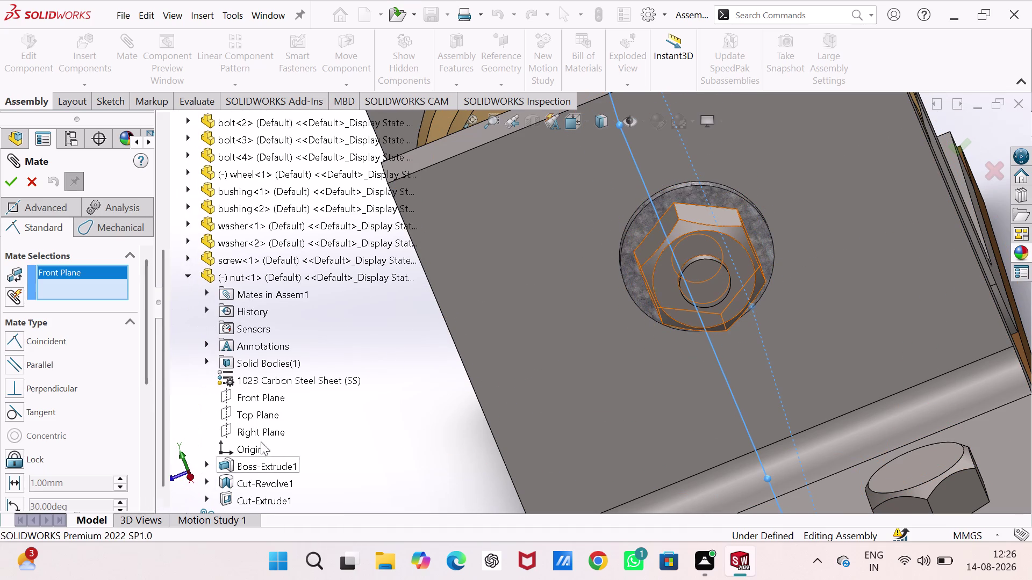
click(256, 419)
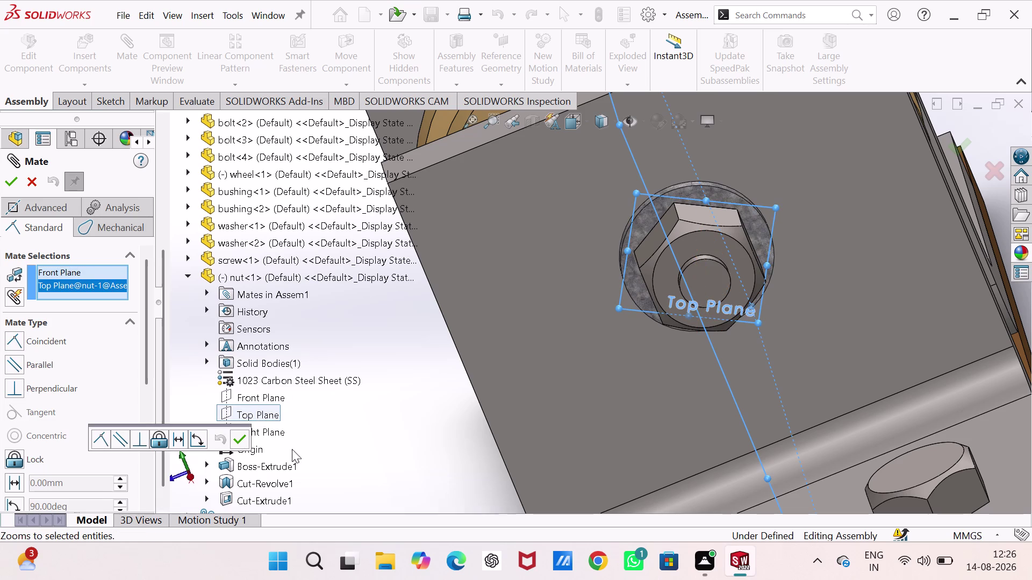
click(261, 411)
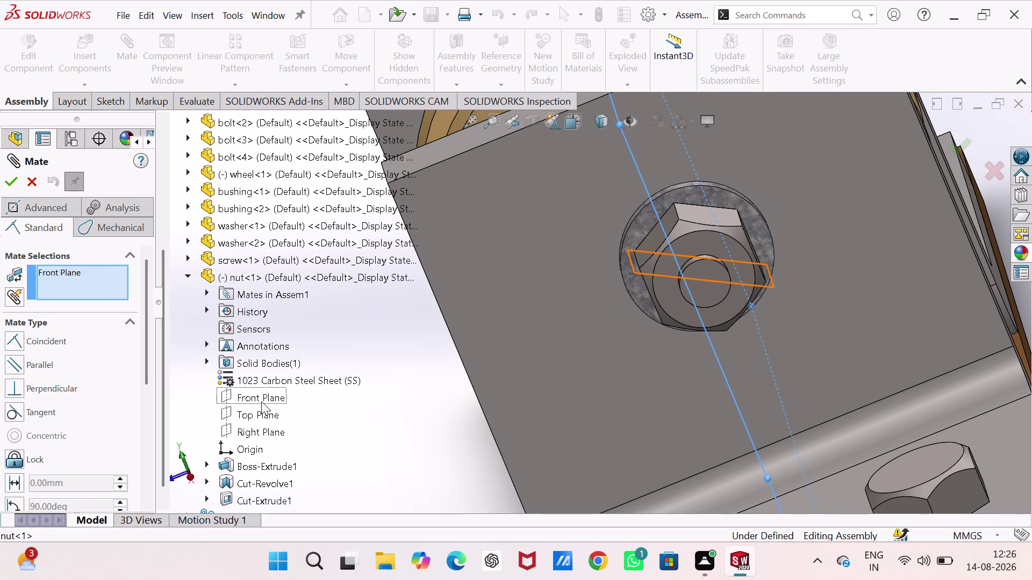
click(262, 402)
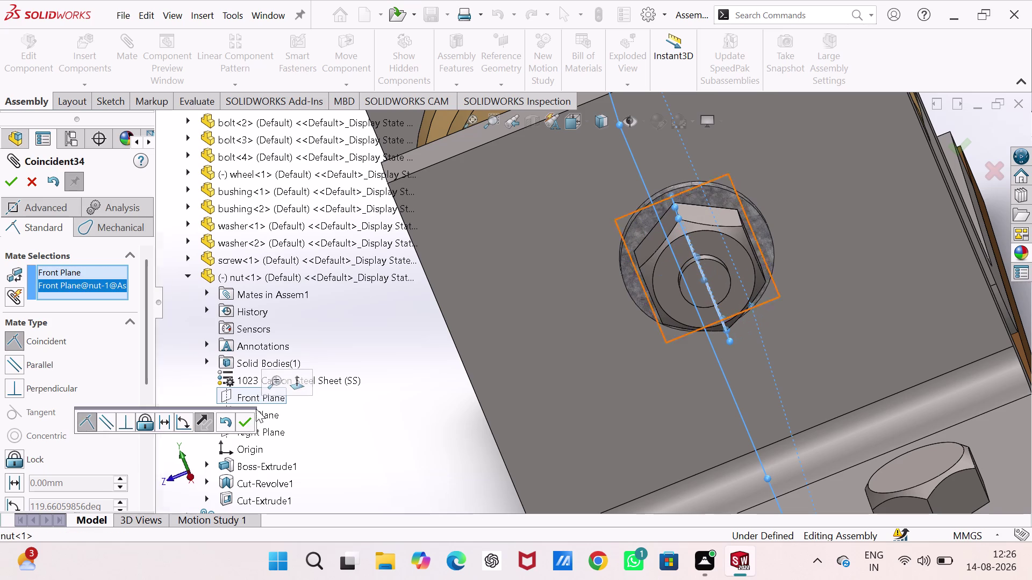
click(251, 417)
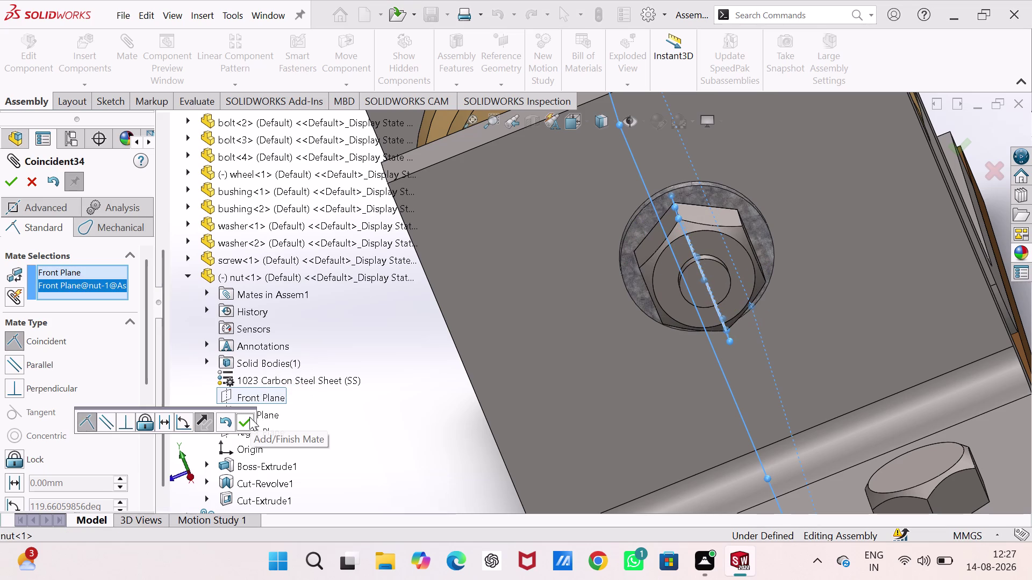
click(246, 418)
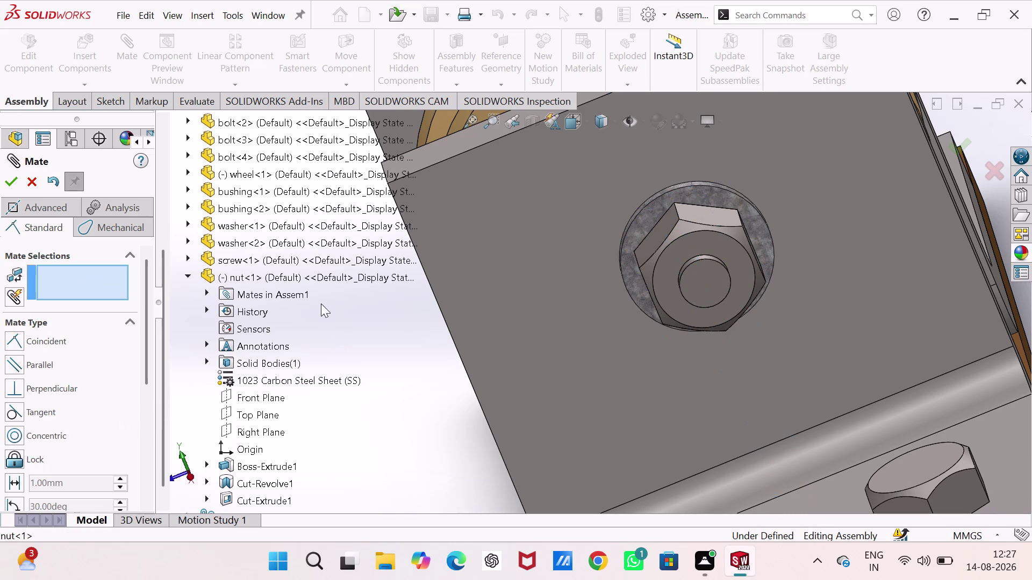
click(2, 181)
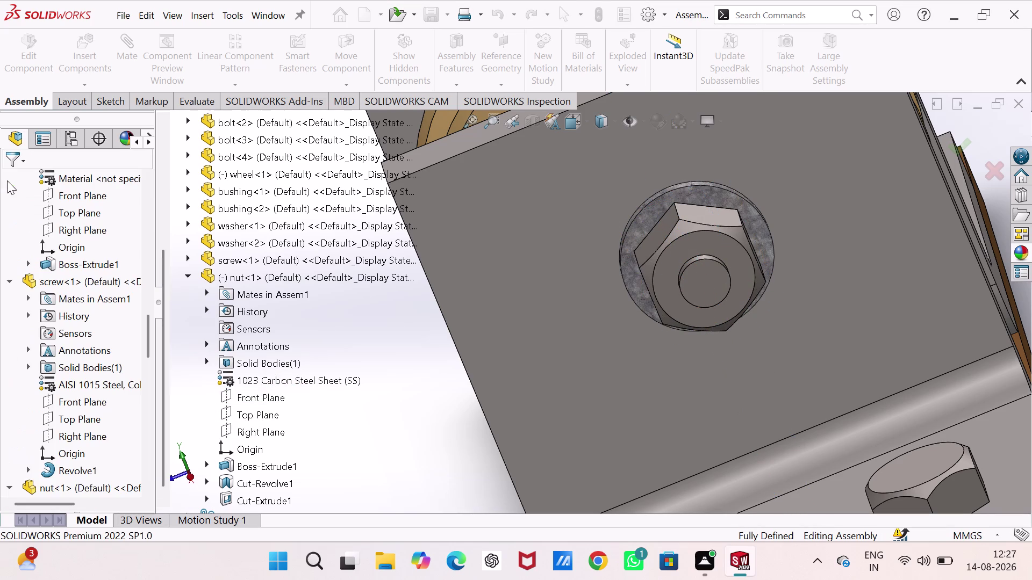
drag(700, 214, 655, 231)
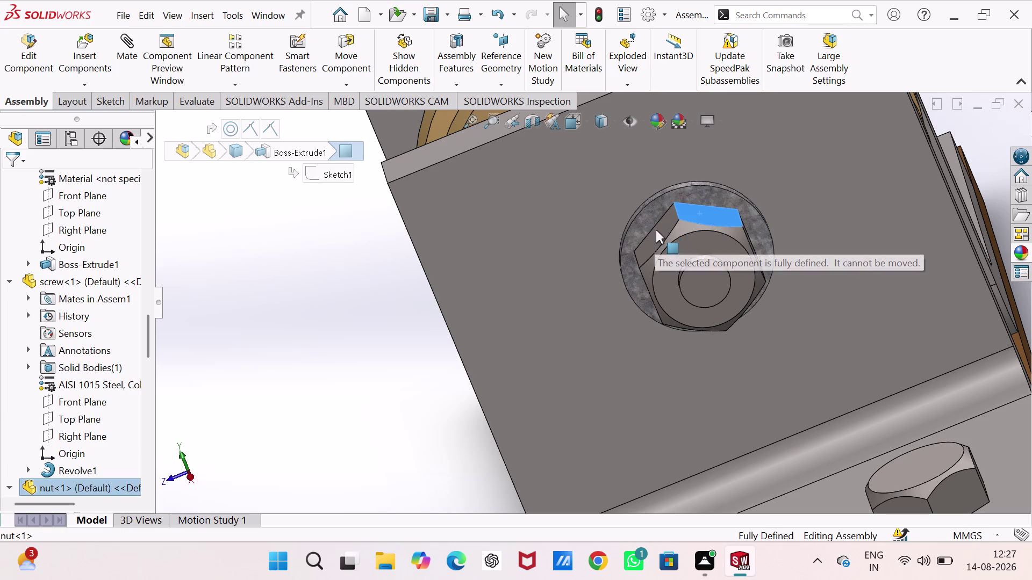
Drag the nut to confirm it is now locked on the screw.
drag(655, 231, 668, 222)
scroll(up, 3)
click(826, 249)
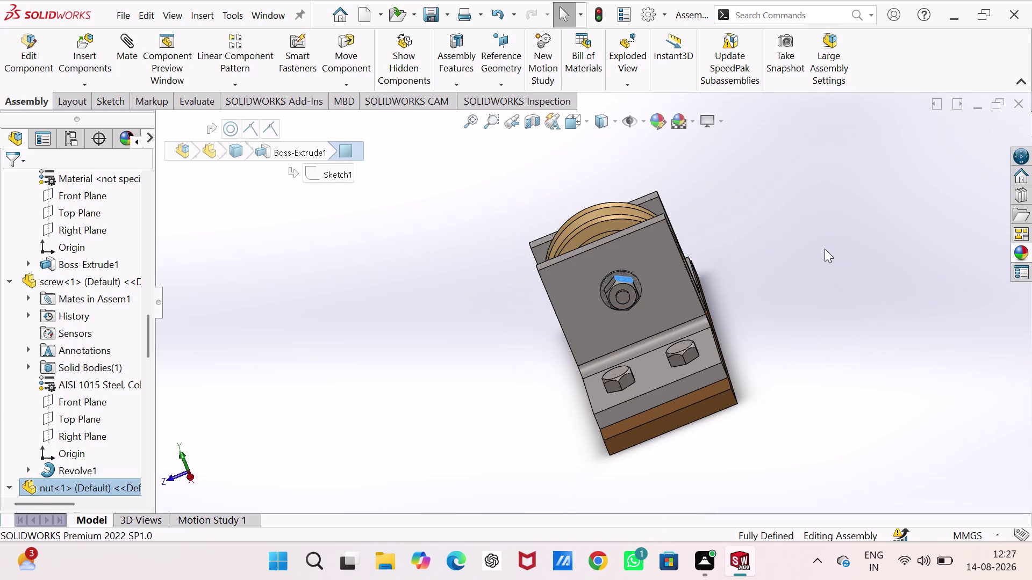
Show the fully defined assembly in isometric view and start saving it.
key(ctrl+7)
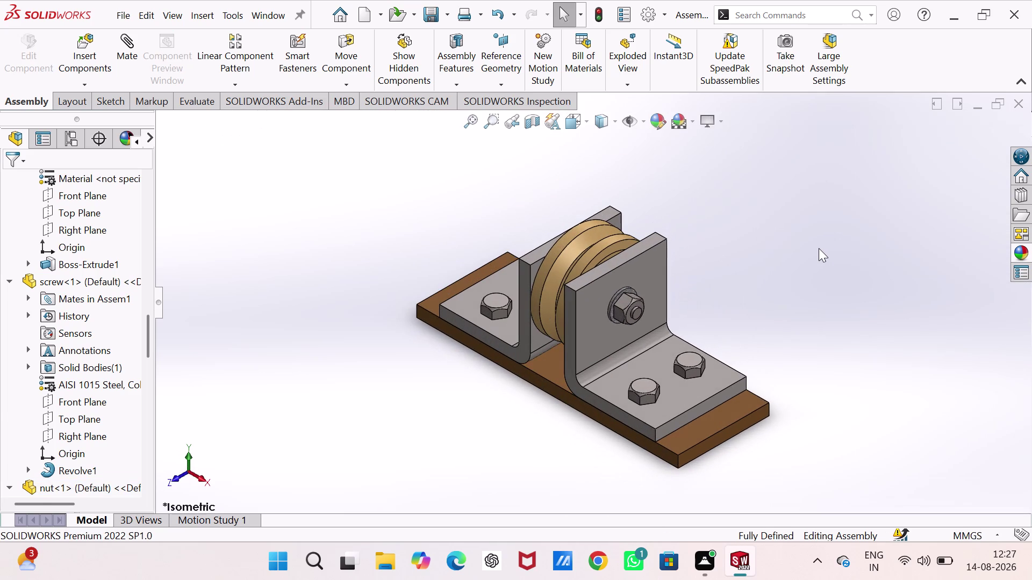
click(804, 254)
key(ctrl+s)
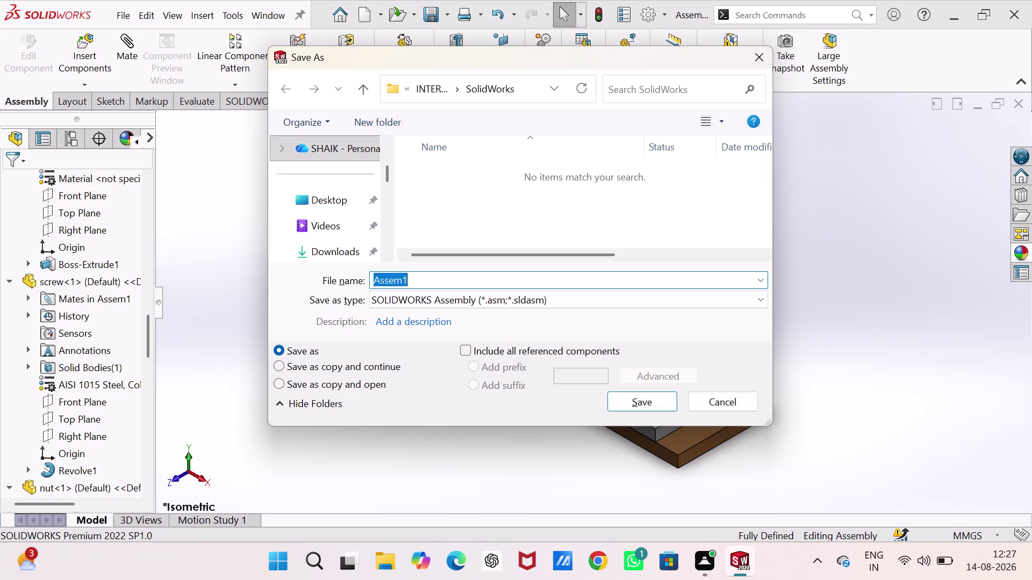
Insert 'Wheel support ' at the start of the default assembly file name.
key(Left)
key(Left)
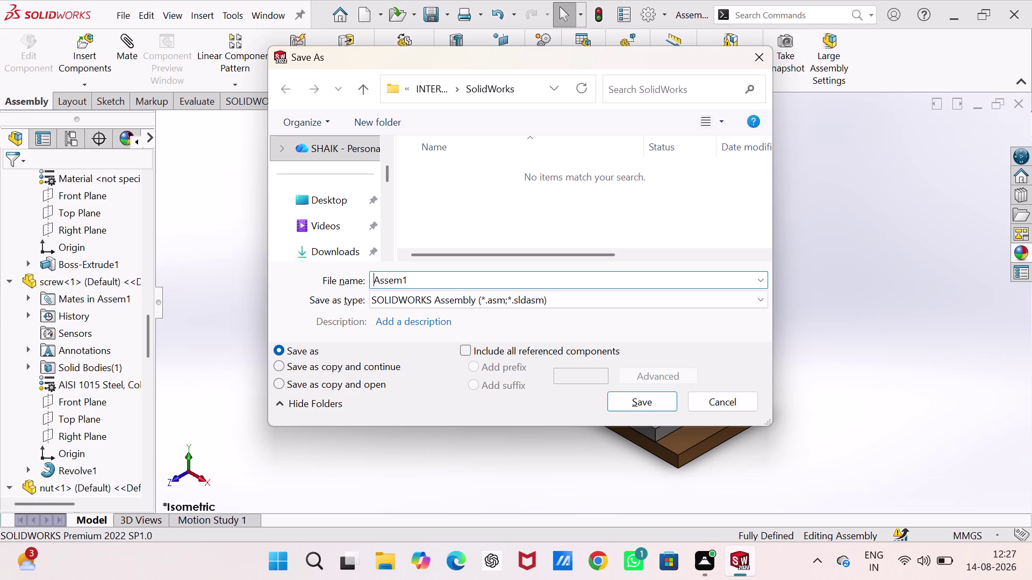
text(W)
text(heel)
key(space)
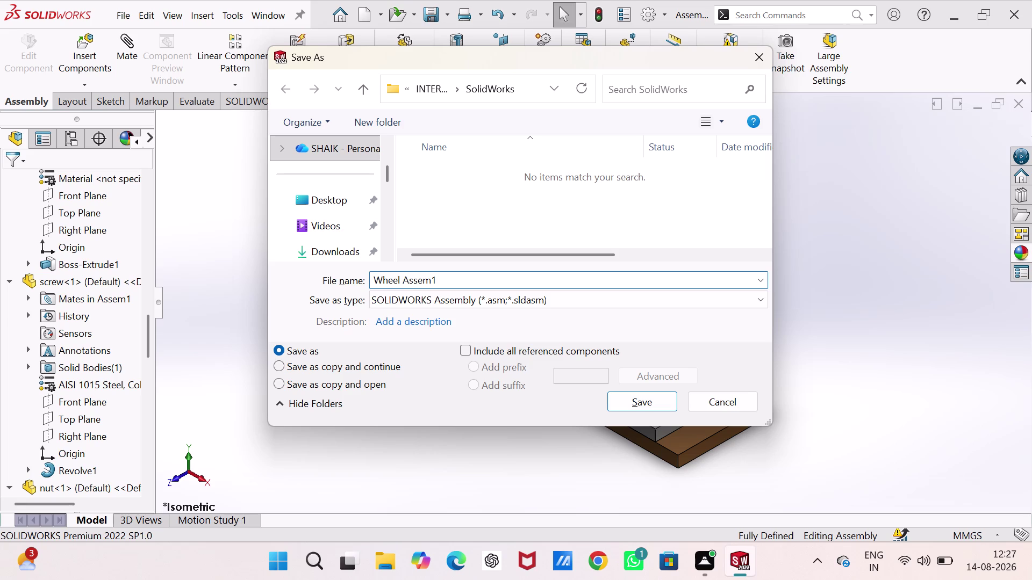
text(suppor)
text(t)
key(space)
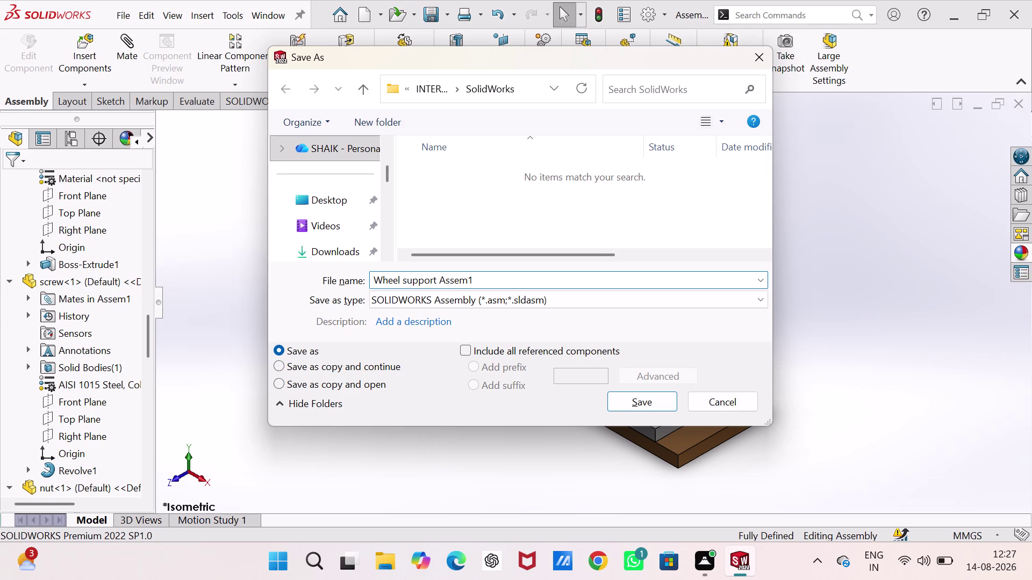
Change the trailing '1' to 'bly' and save as 'Wheel support Assembly'.
key(Right)
key(Right)
key(Right)
key(Right)
key(Right)
key(Right)
key(Right)
key(BackSpace)
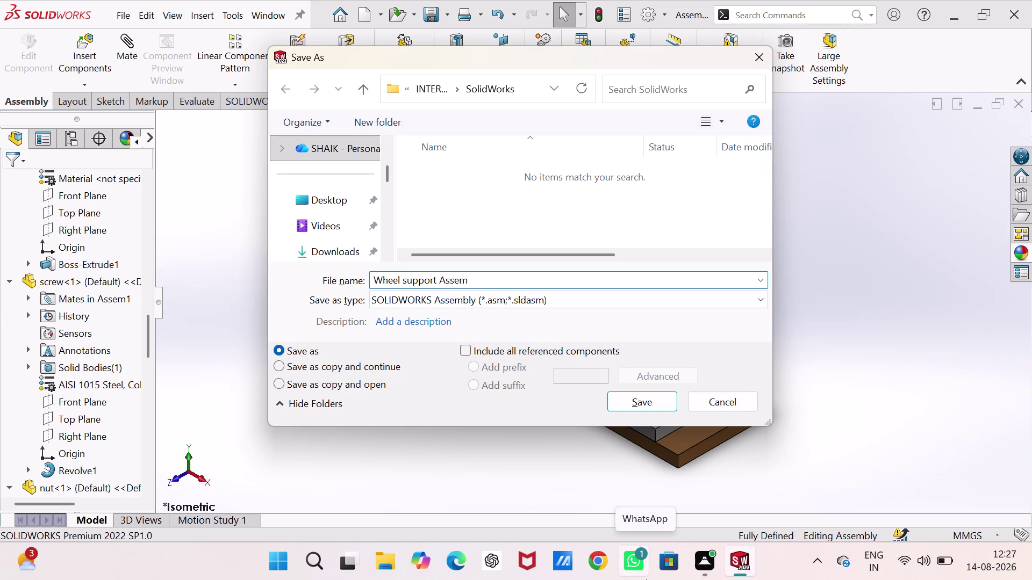
text(bl)
key(y)
key(Return)
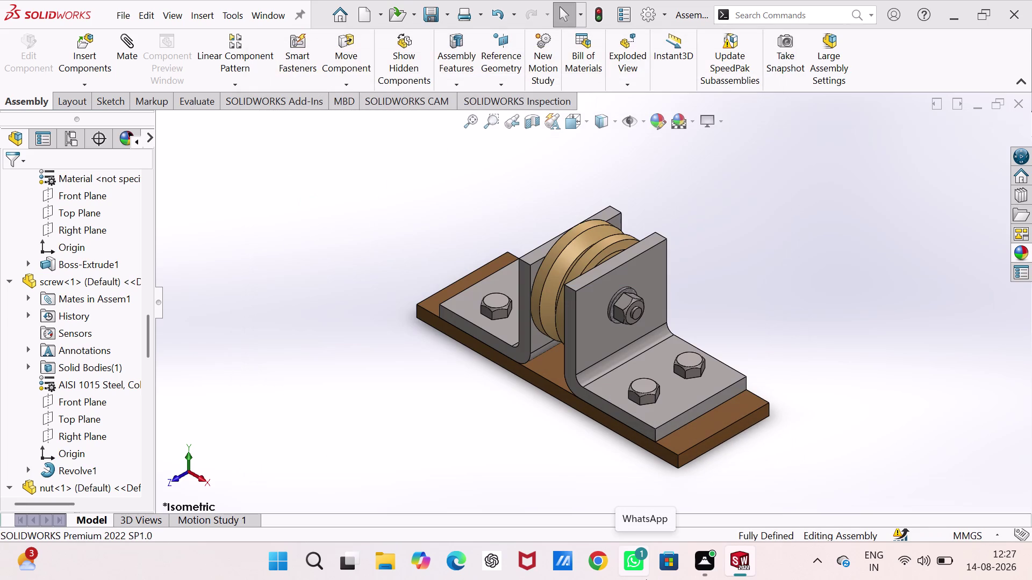
key(ctrl+n)
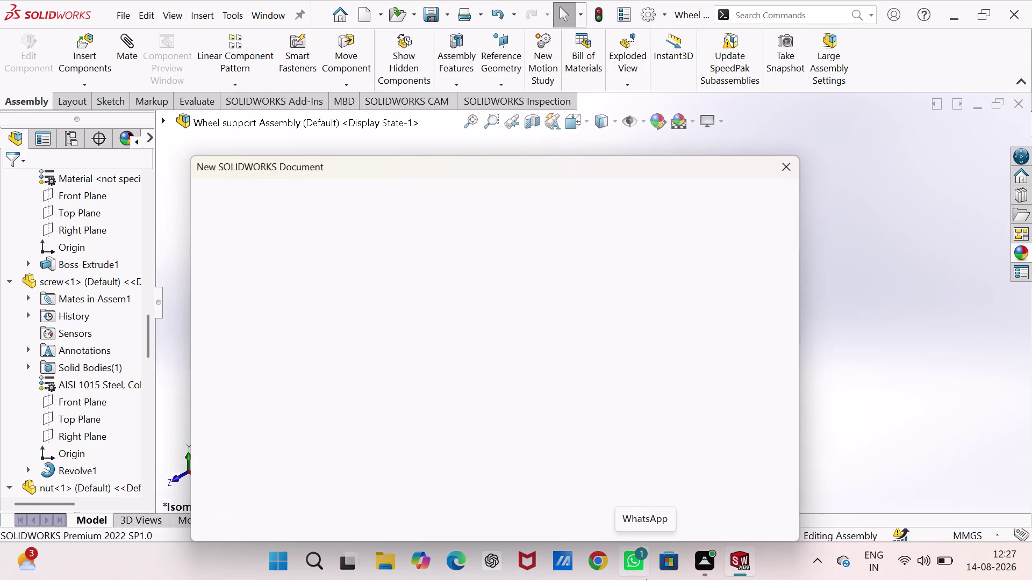
Create the blank Assem2 document, then close it unused.
key(Return)
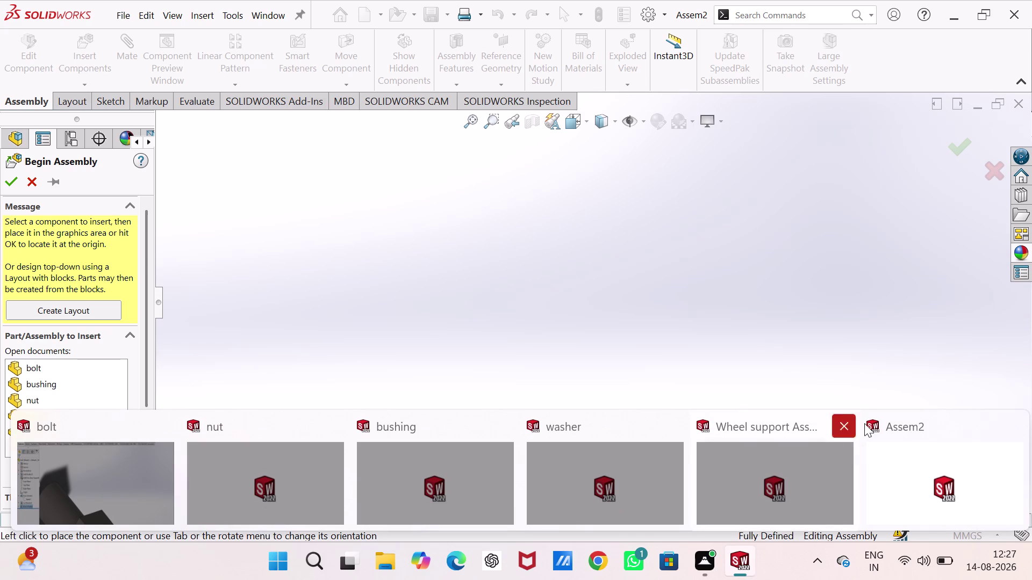
click(1016, 424)
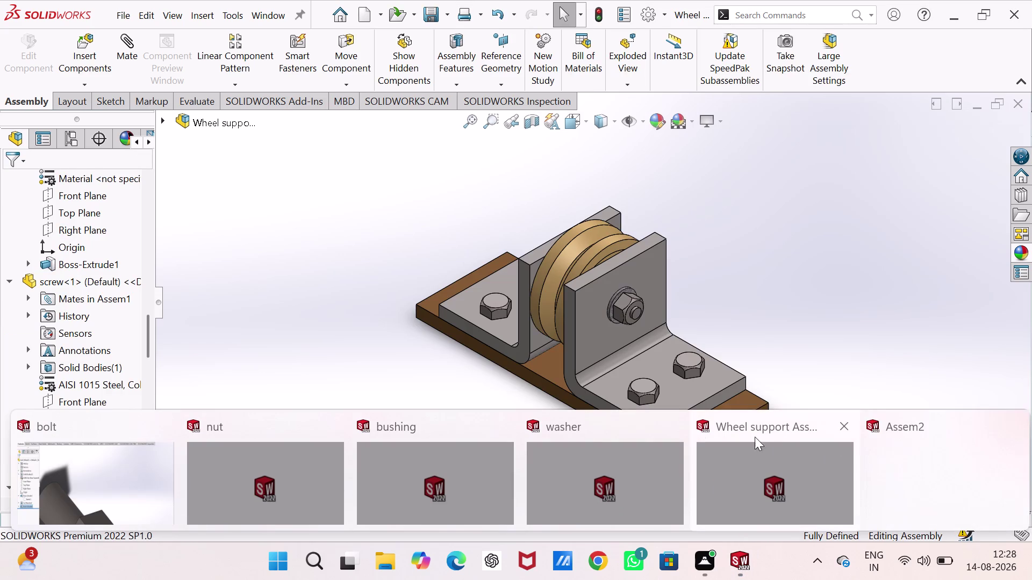
click(668, 430)
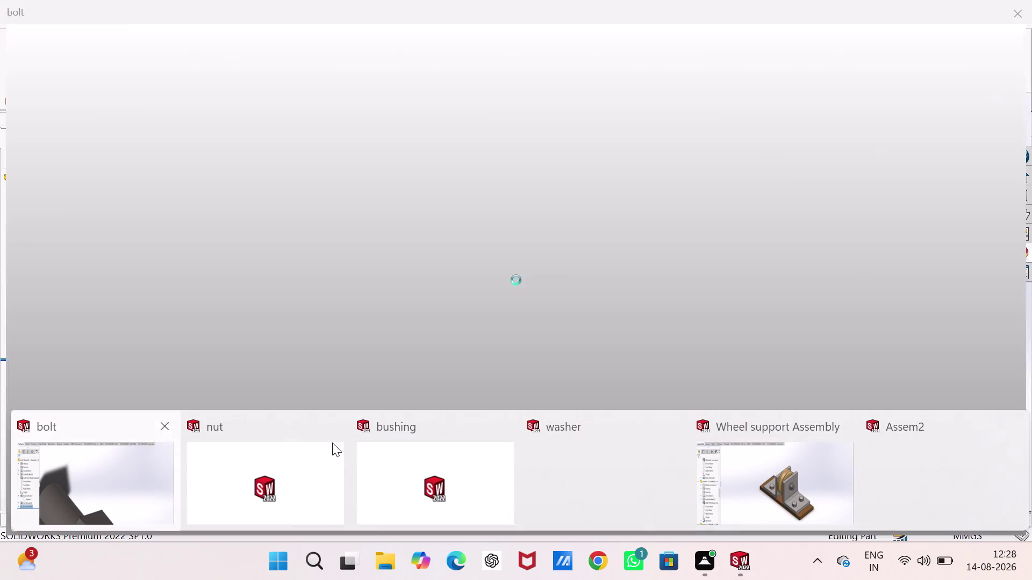
Close the bolt, nut and bushing part windows.
click(167, 426)
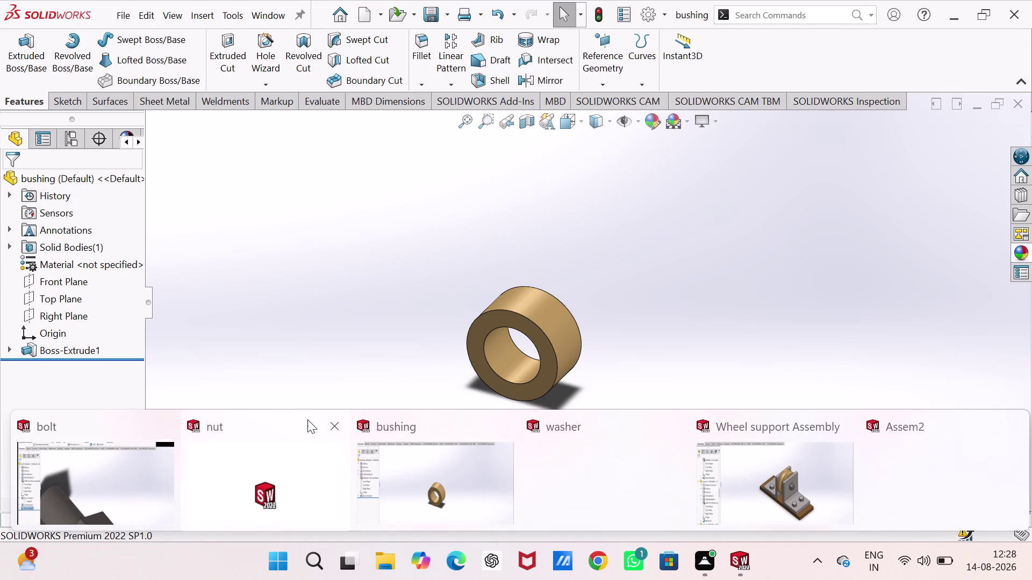
click(328, 421)
click(496, 426)
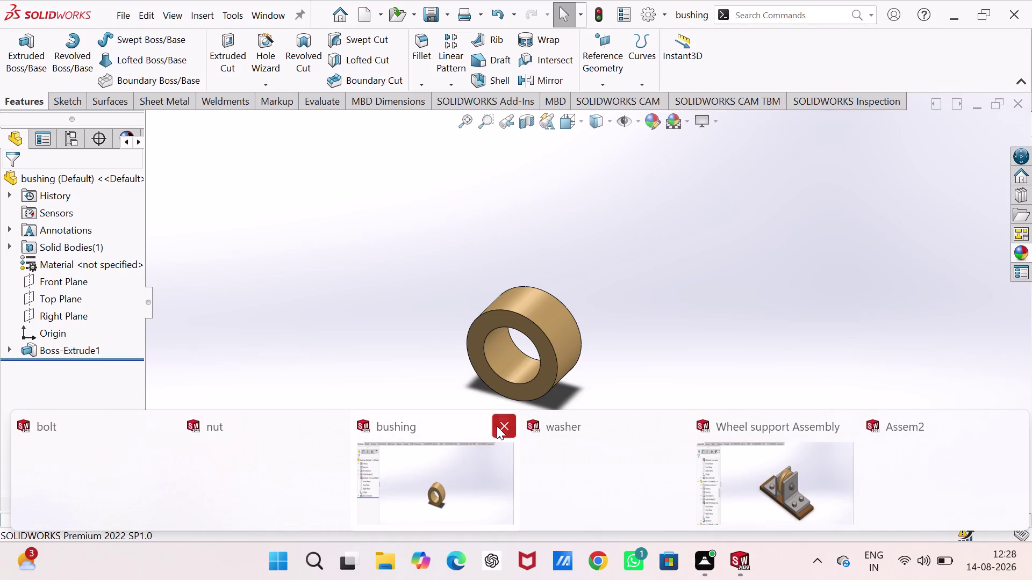
click(685, 294)
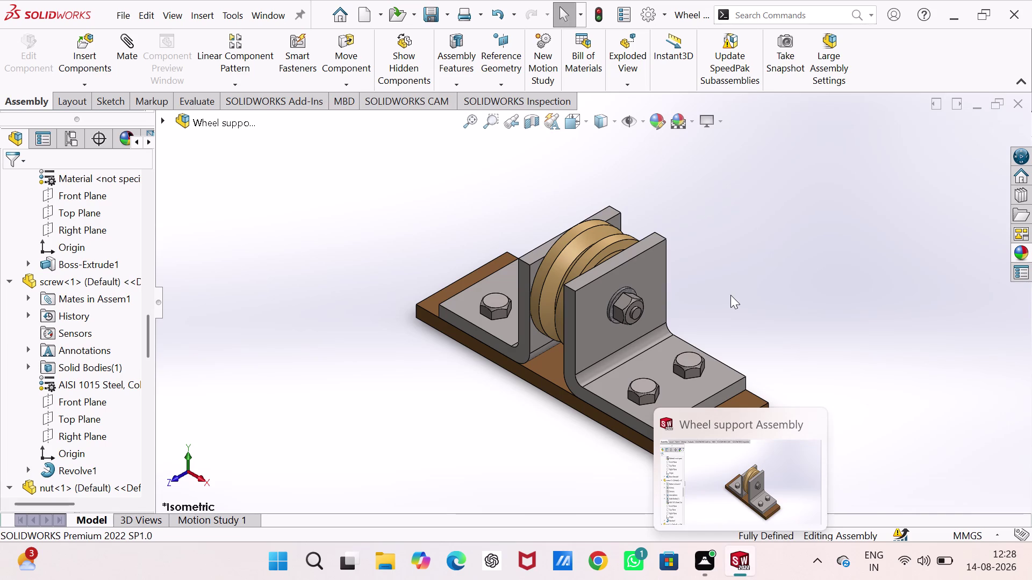
Cancel the New Document dialog, leaving only Wheel support Assembly open.
key(ctrl+n)
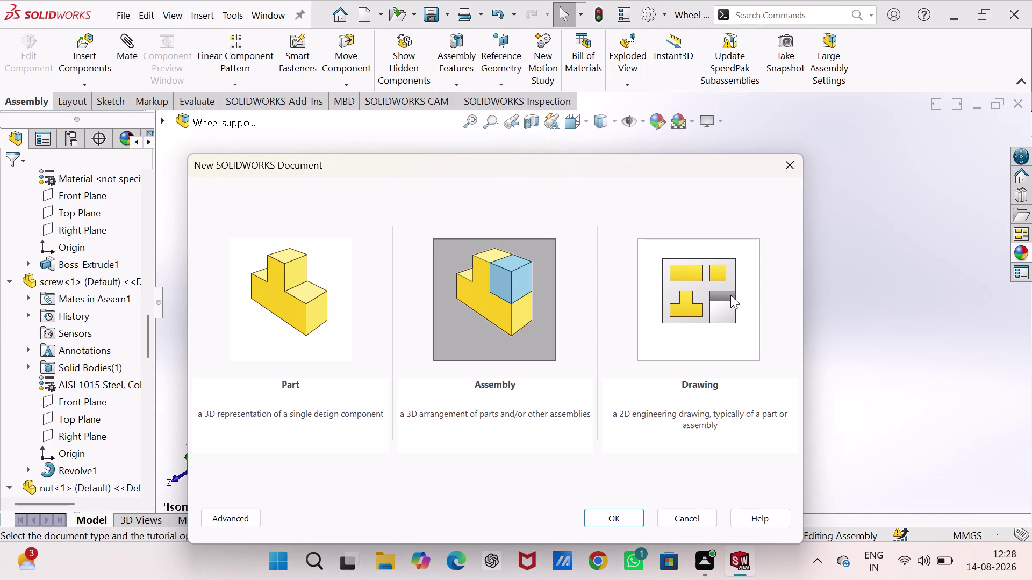
click(731, 295)
click(601, 512)
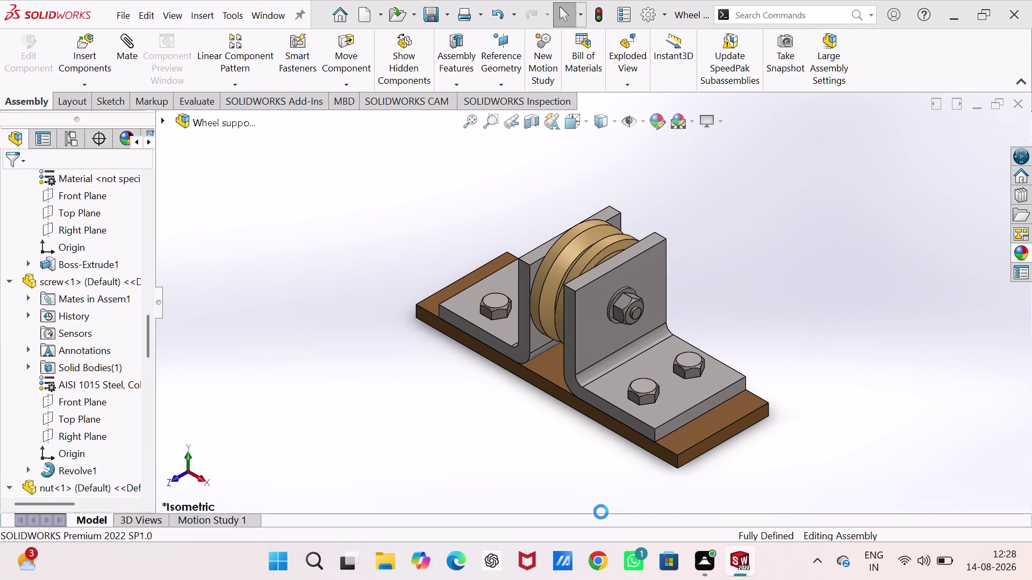